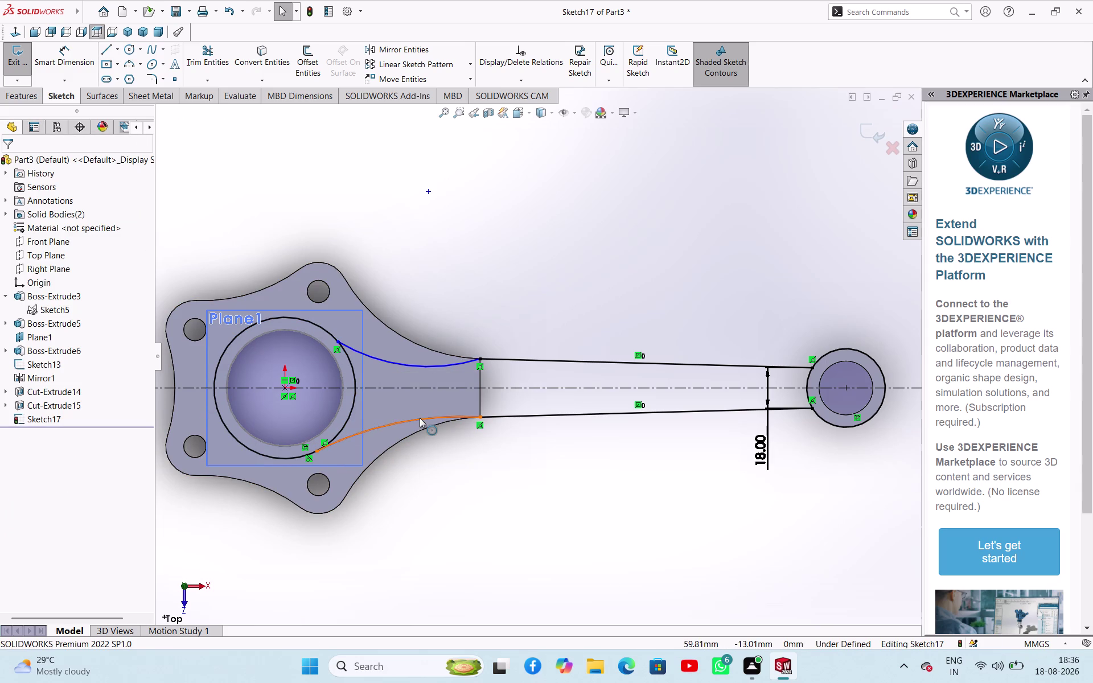
Make the arm's lower and upper arcs tangent to their adjacent lines.
click(496, 418)
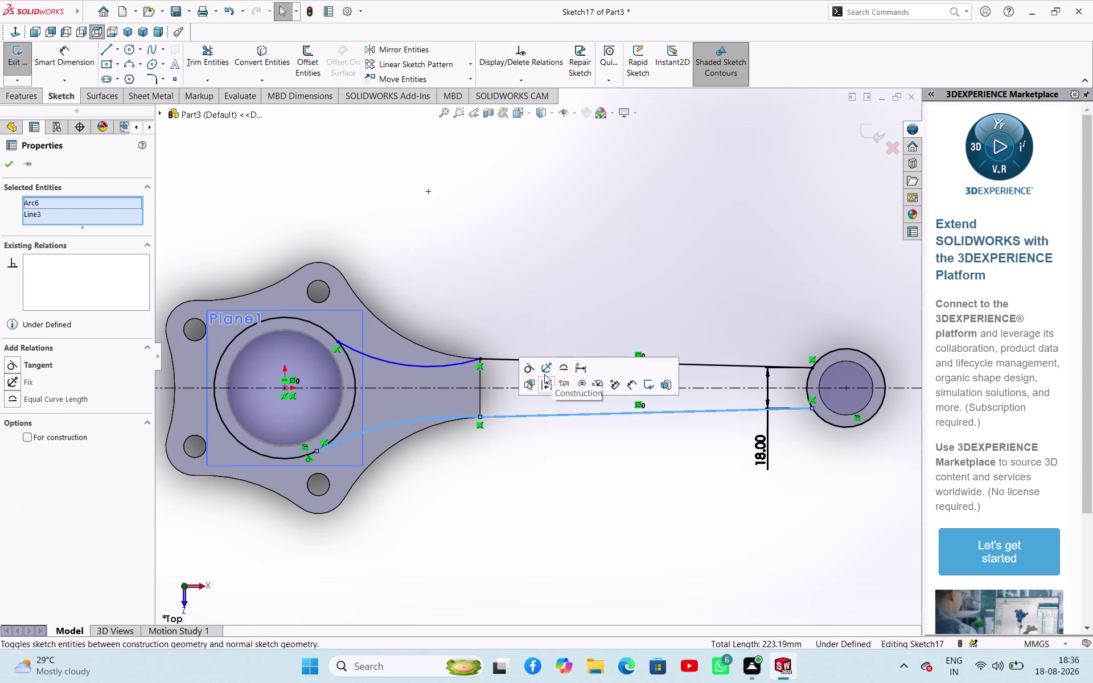
click(536, 374)
click(480, 460)
click(453, 366)
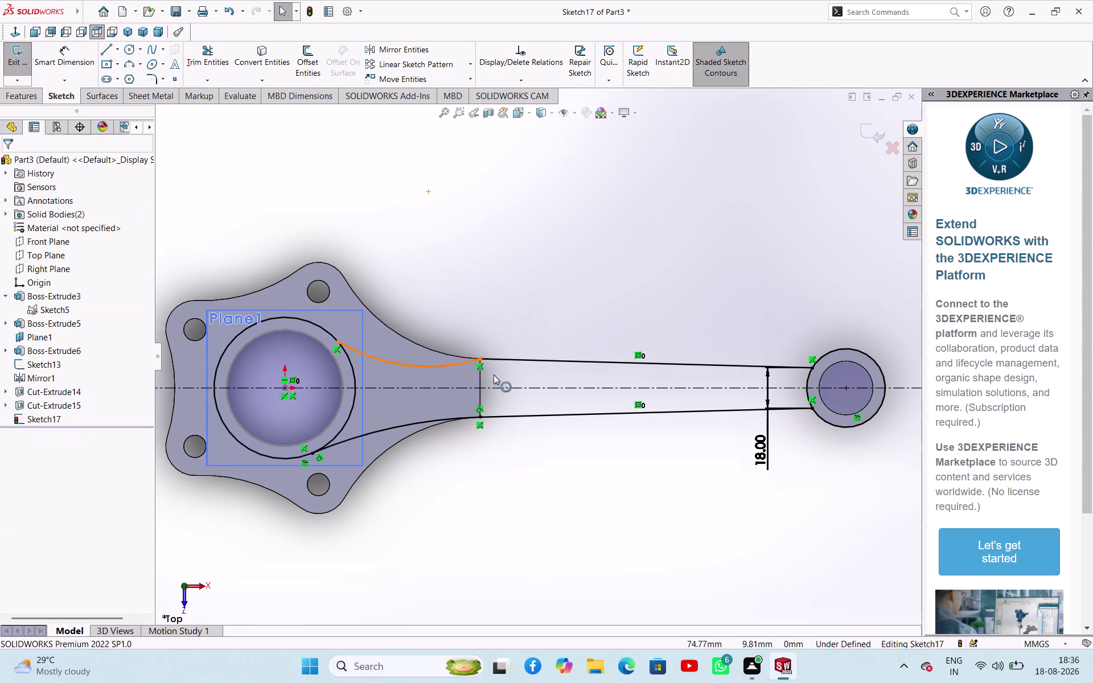
click(502, 362)
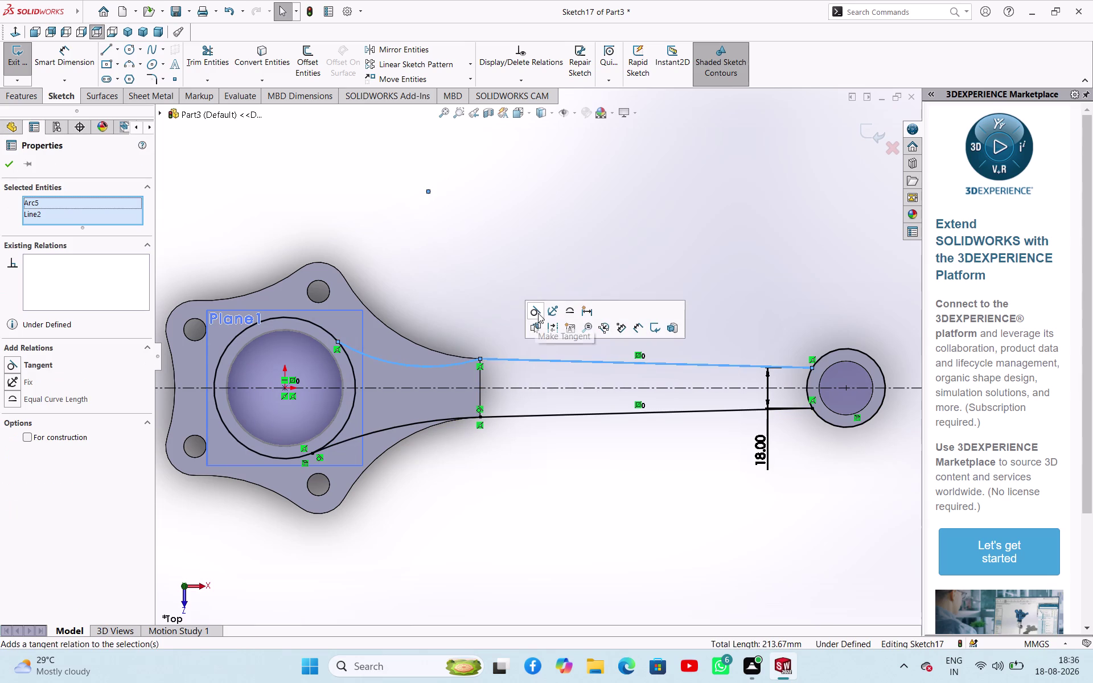
click(538, 313)
Make the upper arc tangent to the boss outline.
click(496, 479)
click(345, 335)
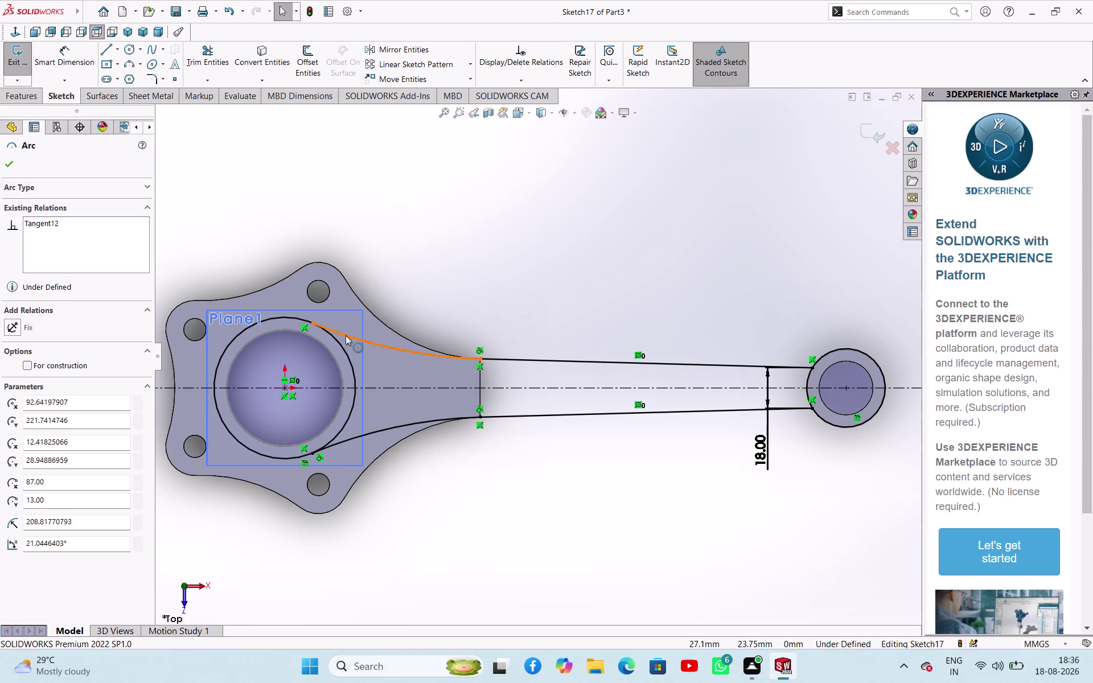
click(346, 349)
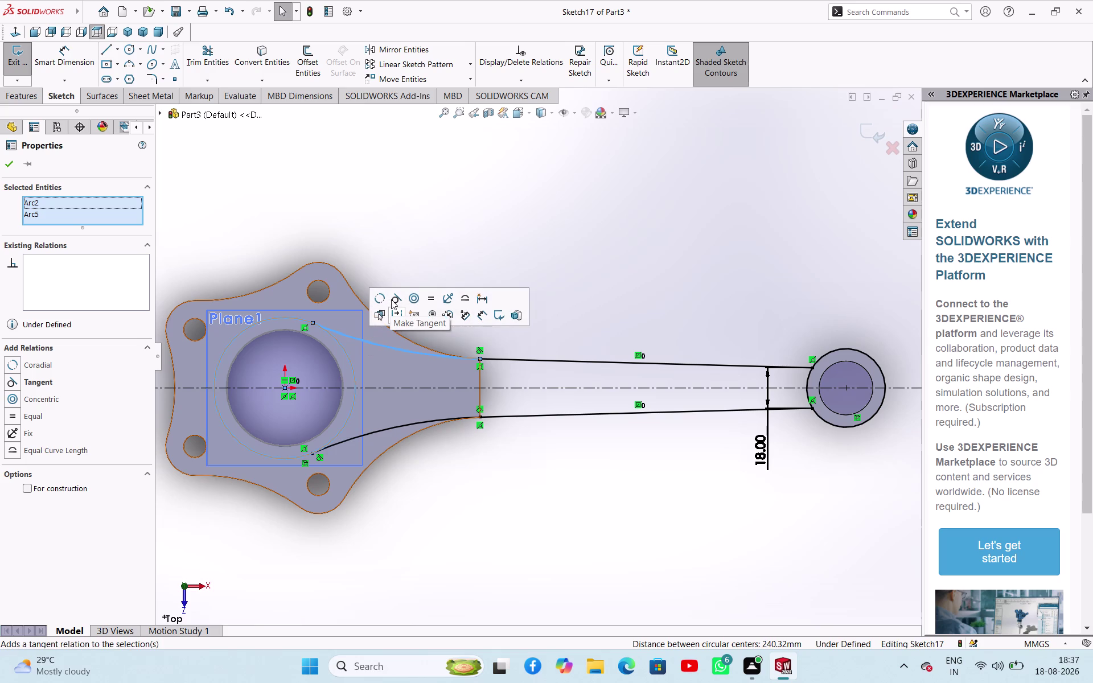
click(394, 297)
click(479, 506)
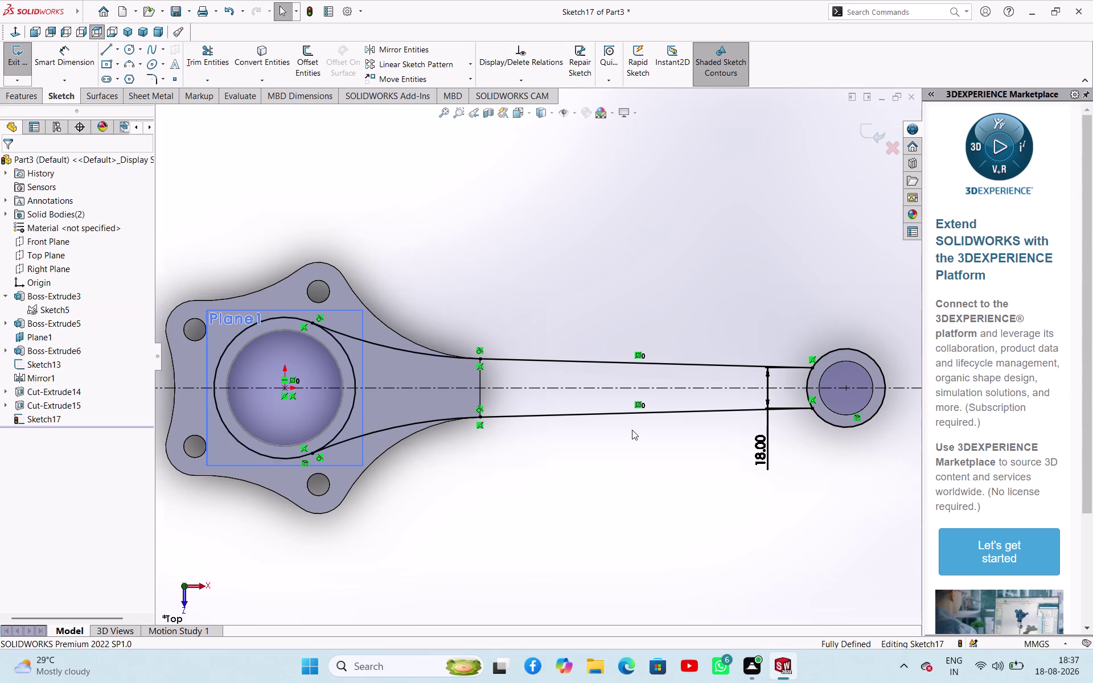
Trim sketch entities and delete the circle around the small ring.
scroll(up, 3)
scroll(down, 3)
click(215, 56)
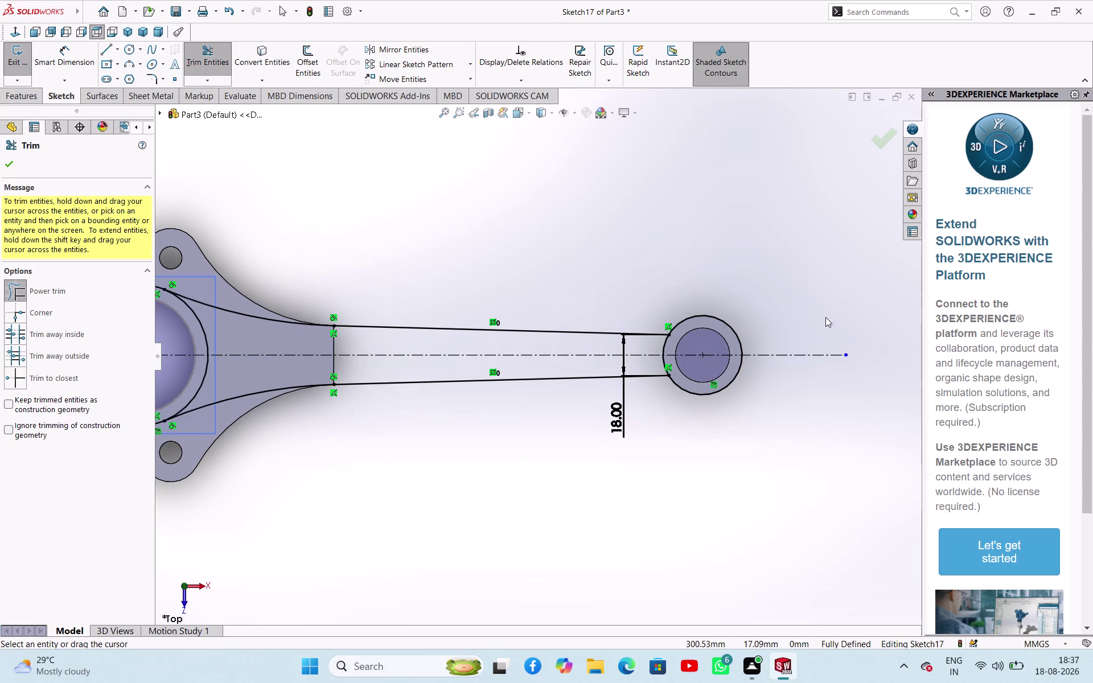
click(737, 340)
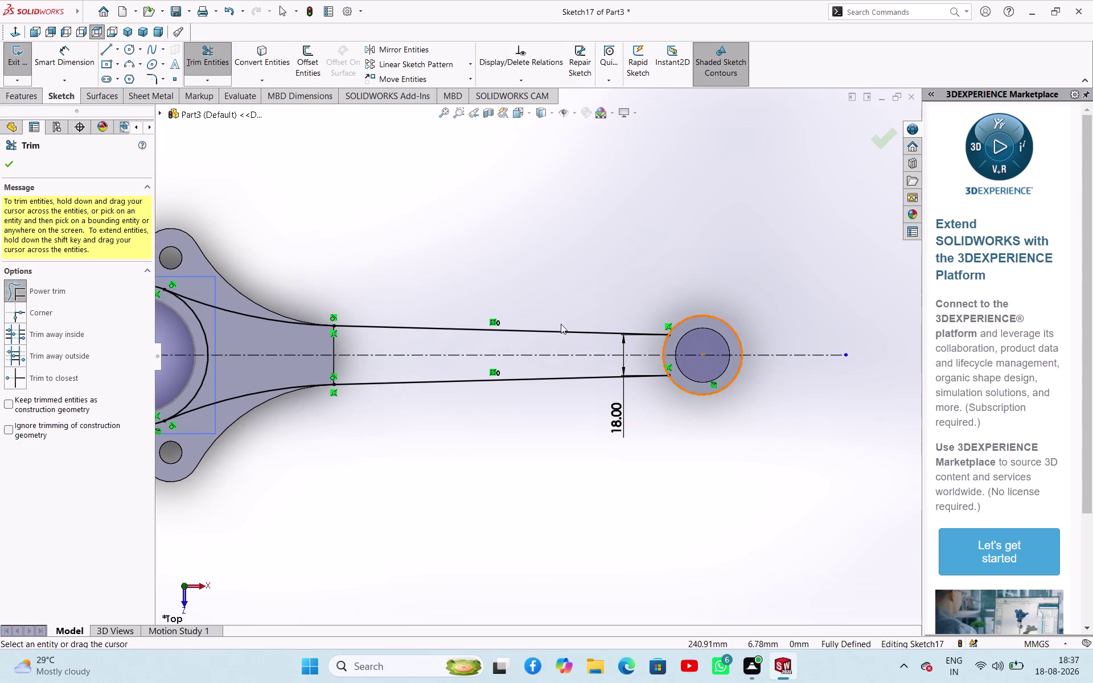
click(4, 172)
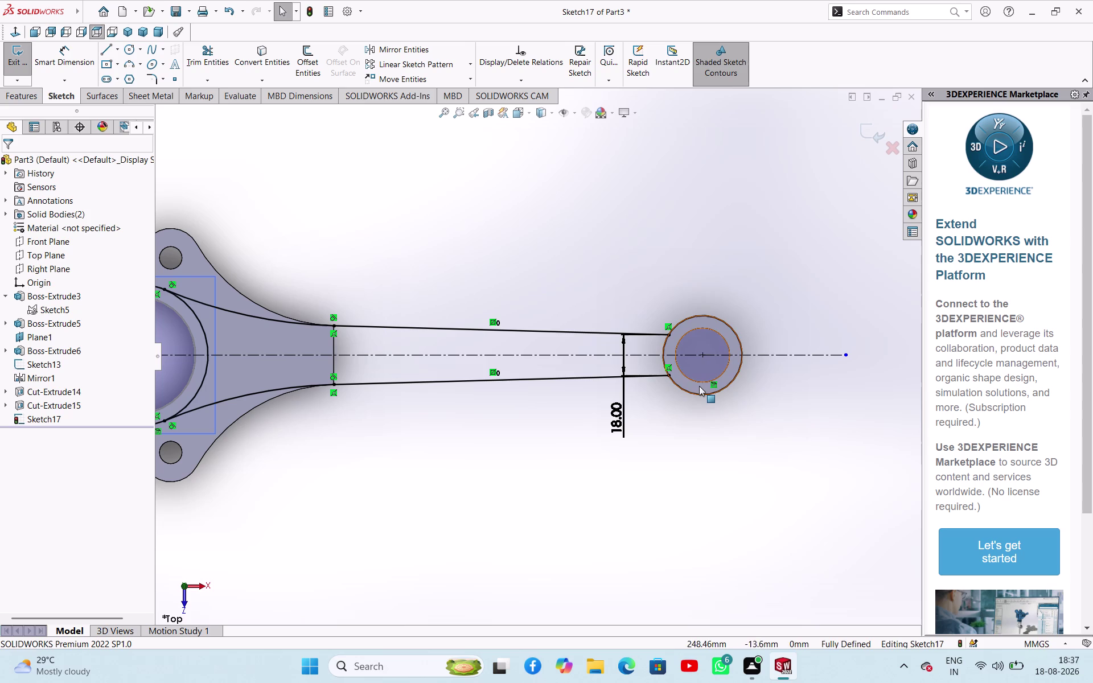
click(702, 393)
key(Delete)
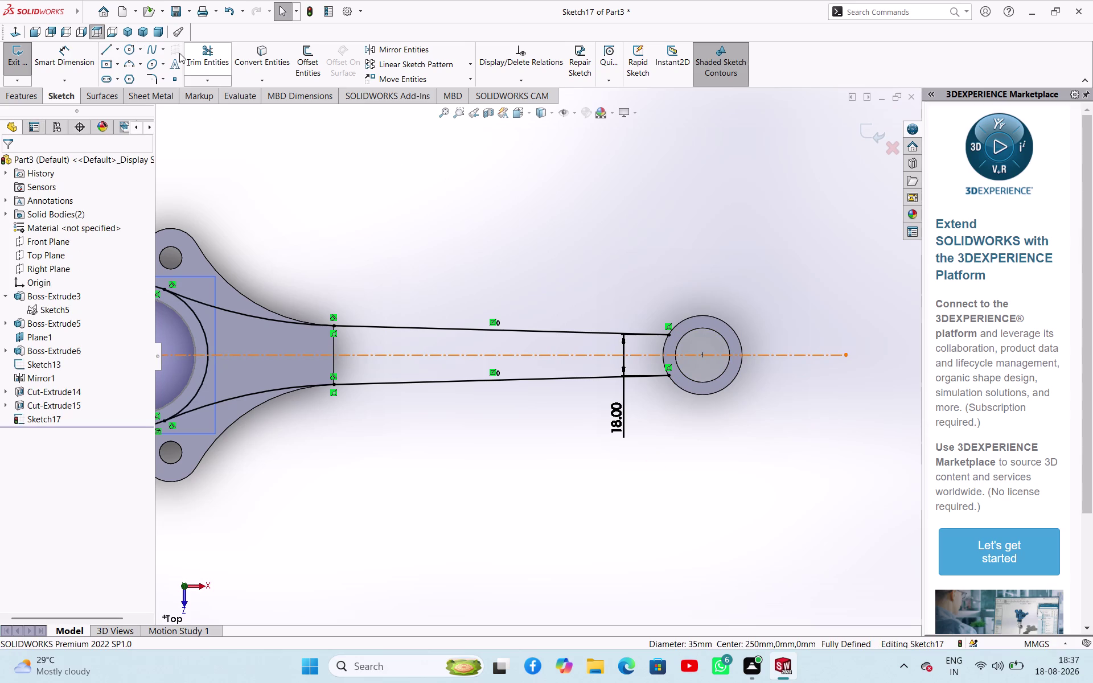
Draw a 17.5 mm three-point arc joining the upper and lower line ends at the small ring.
click(128, 61)
scroll(down, 3)
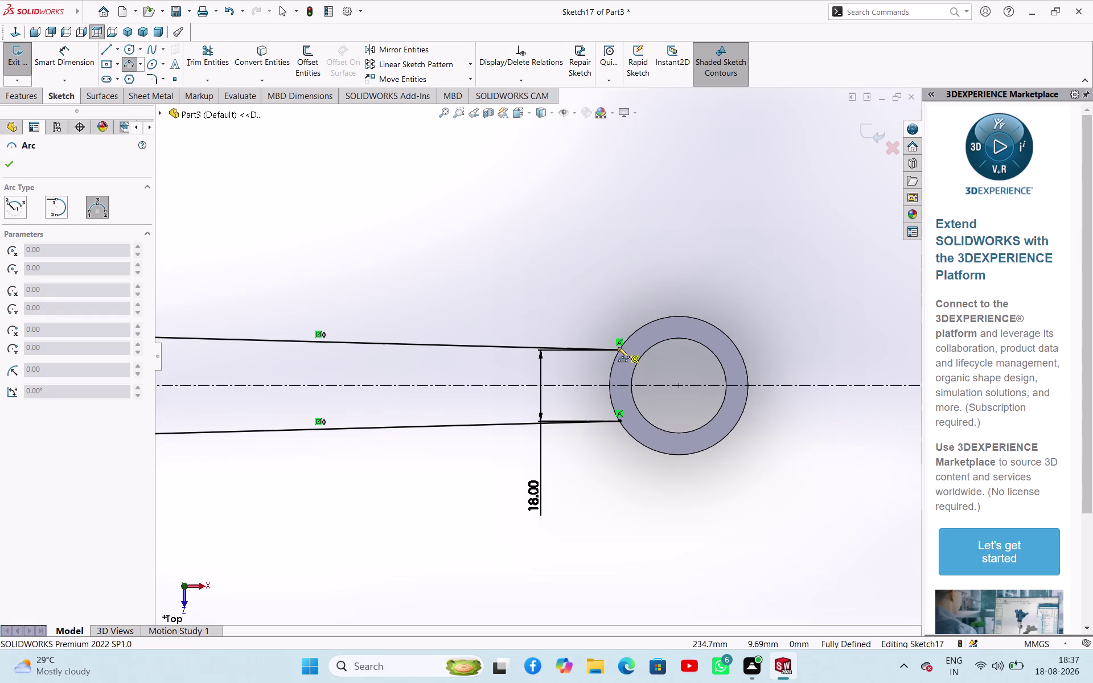
click(620, 351)
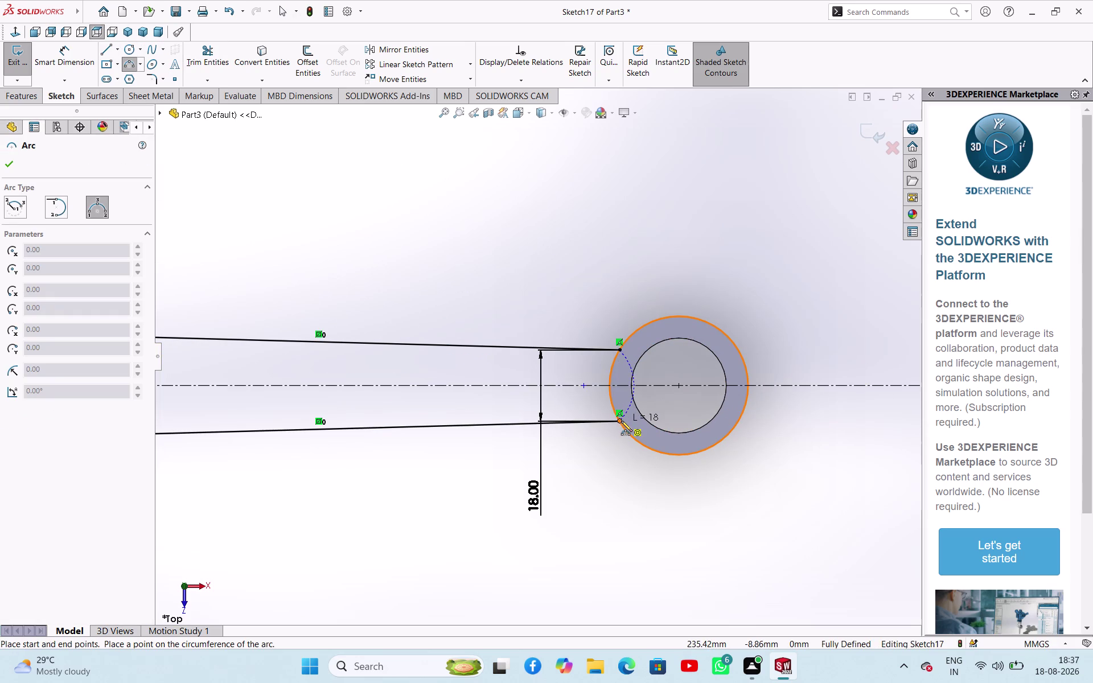
click(621, 421)
click(615, 405)
right_click(605, 449)
click(631, 461)
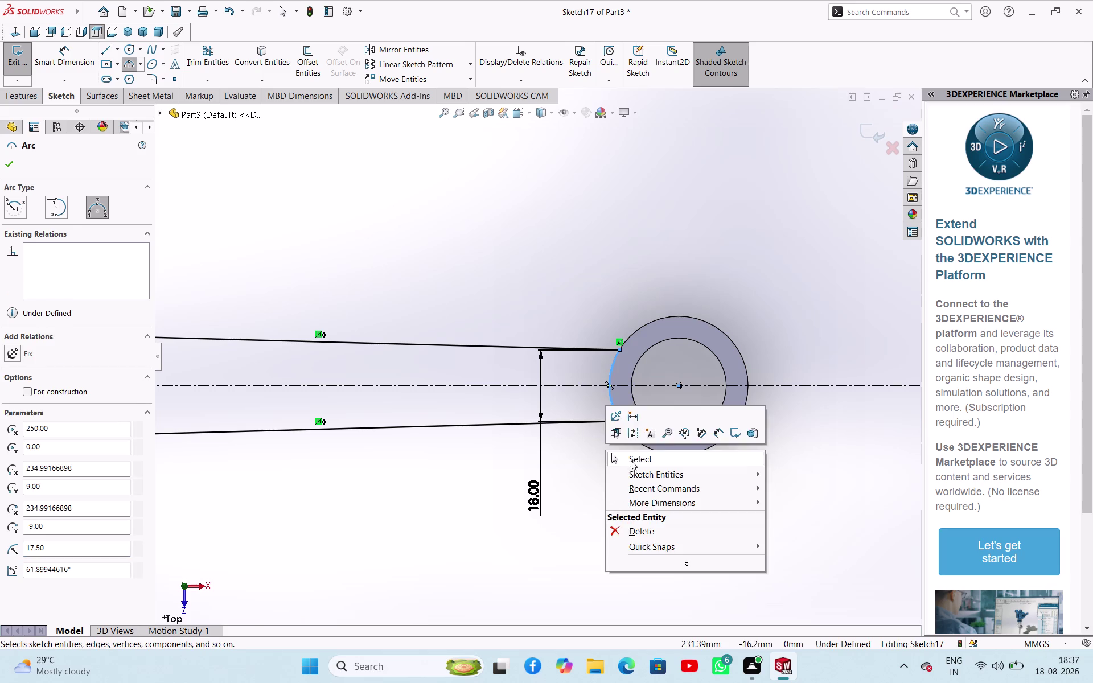
scroll(up, 3)
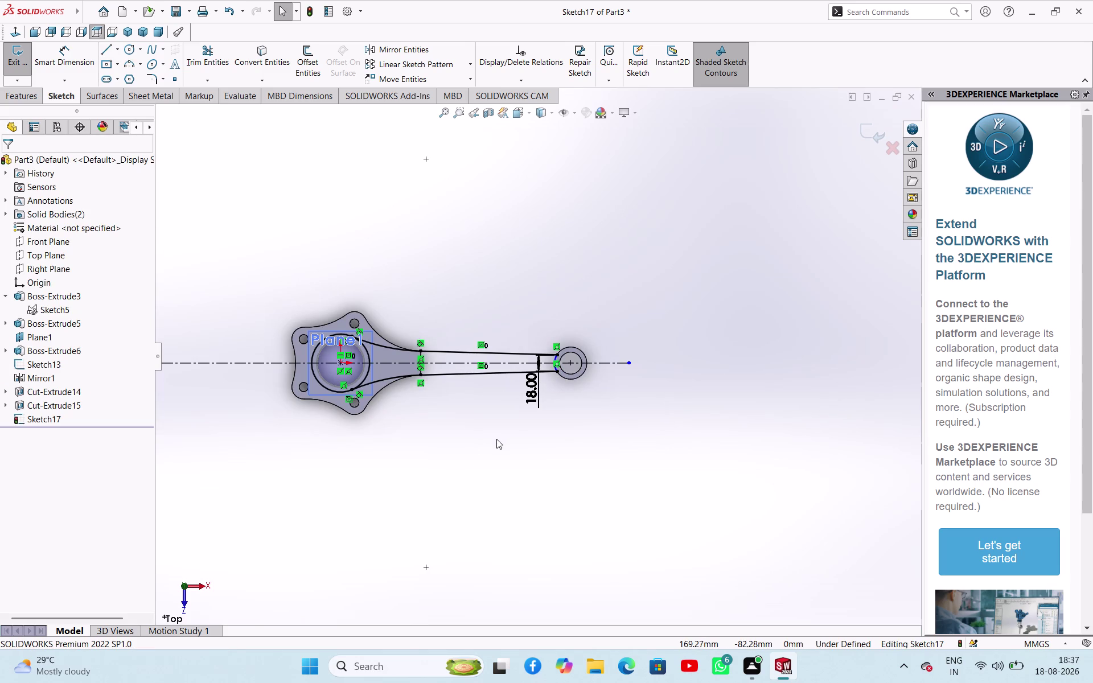
Orbit to view the model in 3D and exit the sketch.
scroll(down, 3)
middle_drag(469, 435, 455, 325)
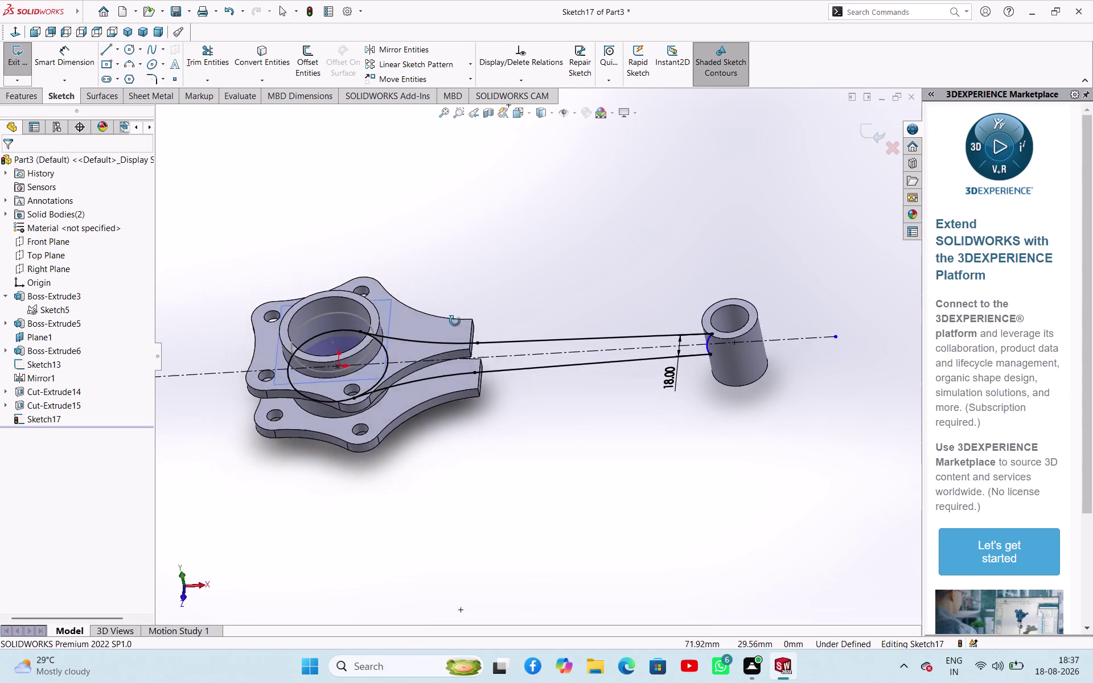
middle_drag(455, 325, 449, 265)
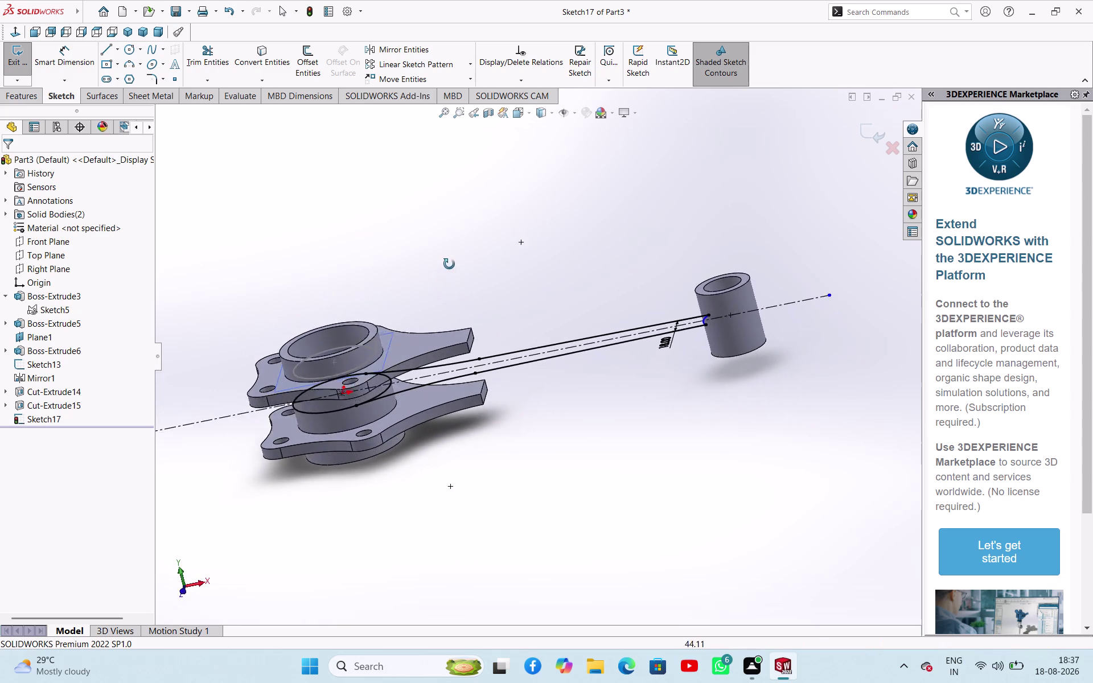
middle_drag(449, 265, 480, 248)
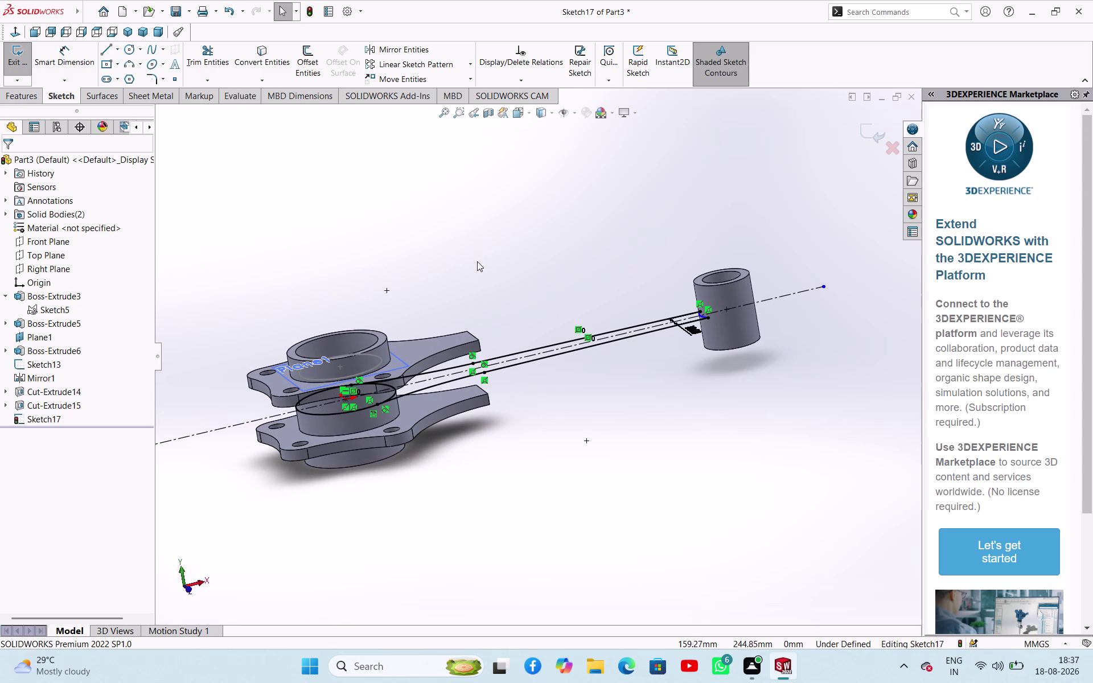
scroll(up, 3)
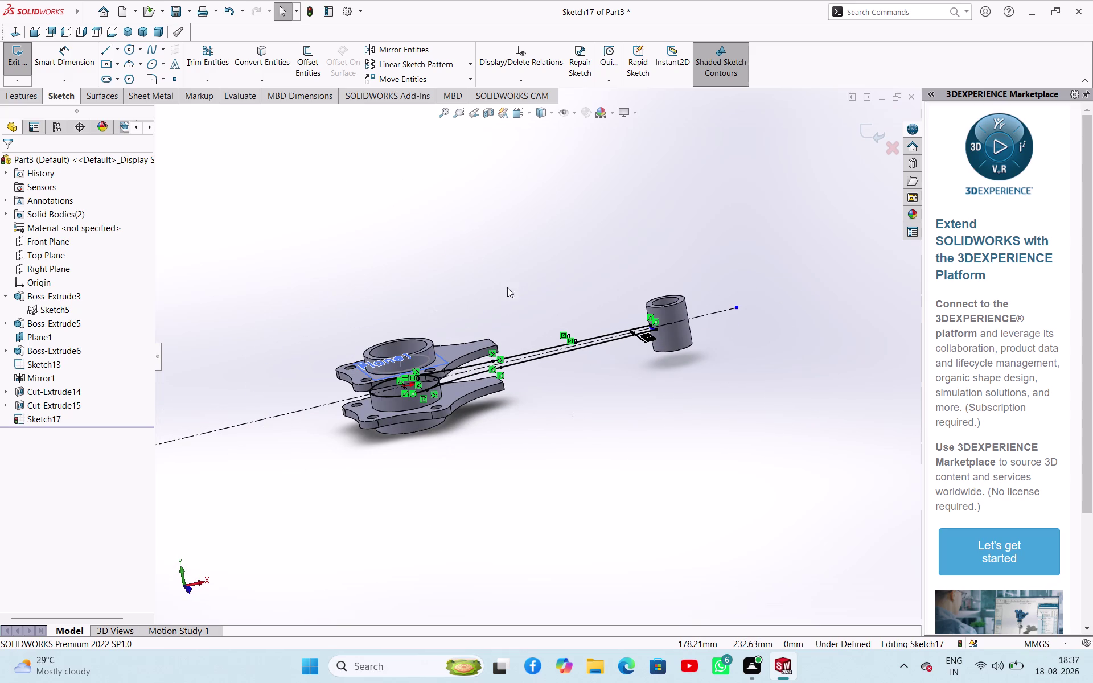
click(25, 61)
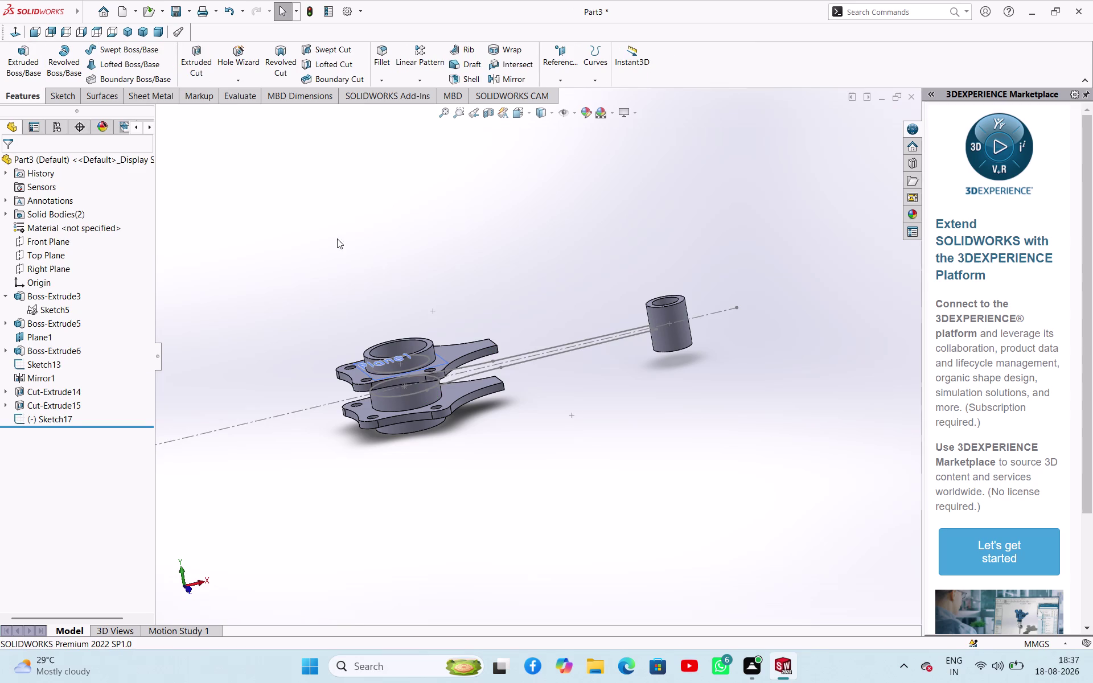
Extrude Sketch17 mid-plane 28 mm as a 10 mm thin feature.
click(35, 64)
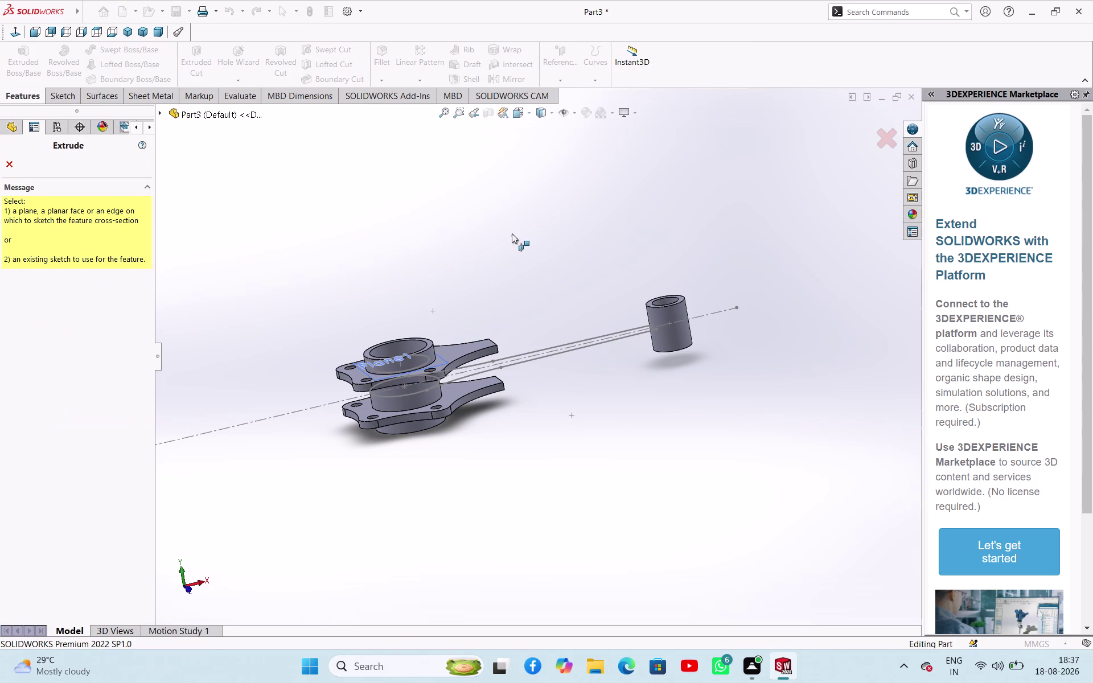
middle_drag(512, 234, 509, 317)
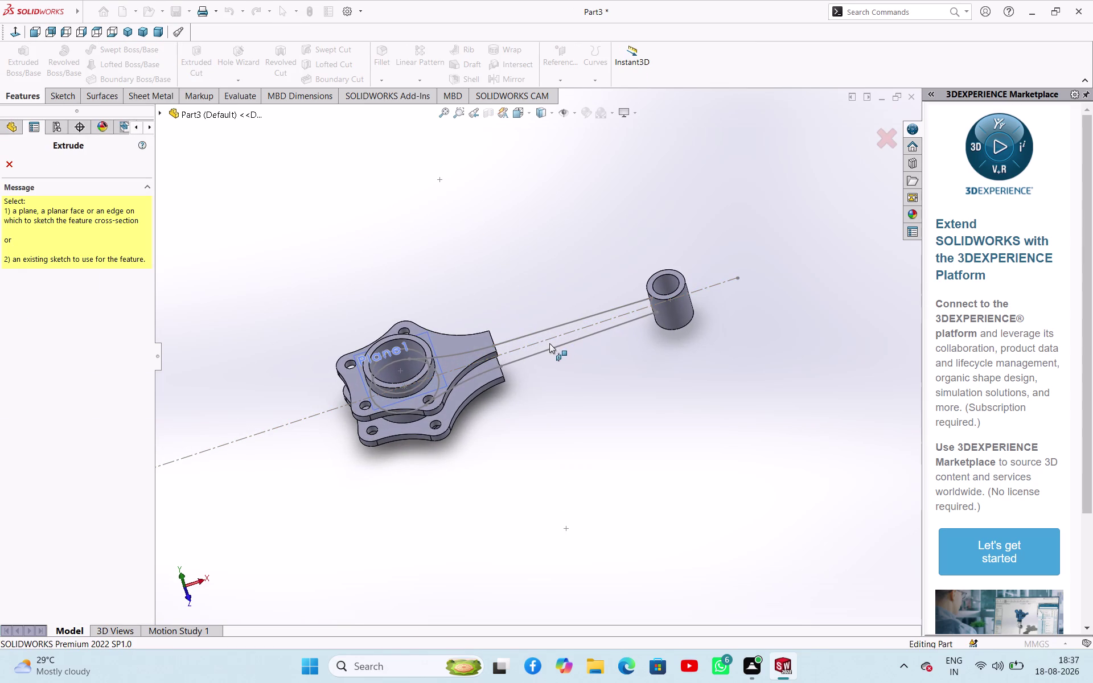
click(549, 347)
middle_drag(541, 394, 533, 356)
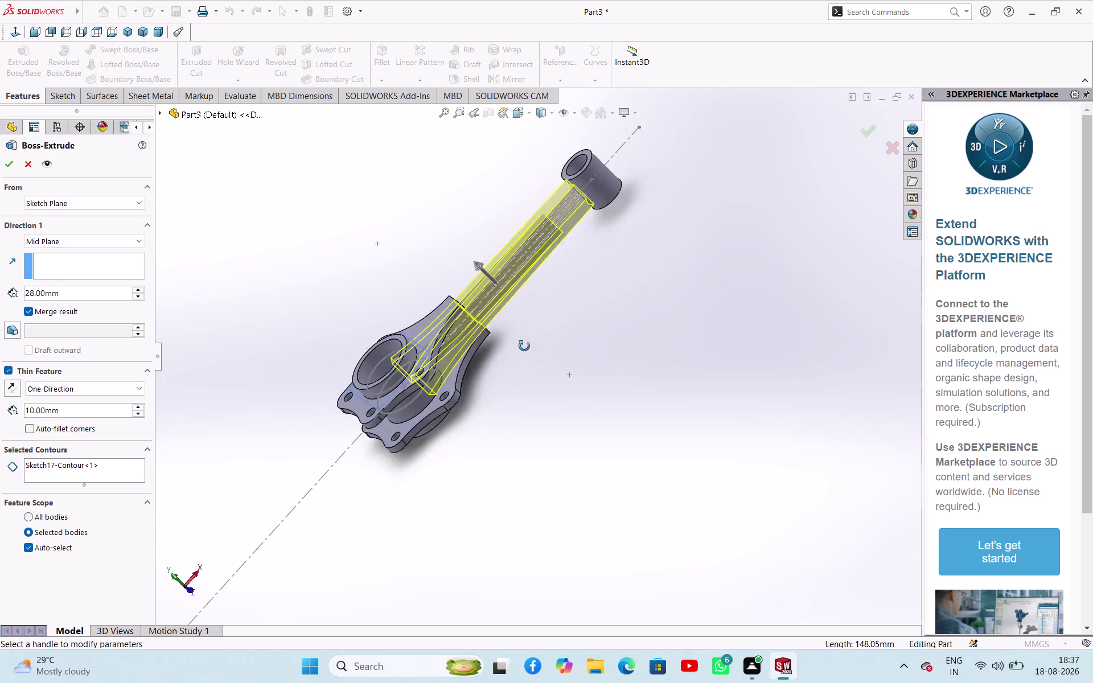
middle_drag(533, 356, 567, 240)
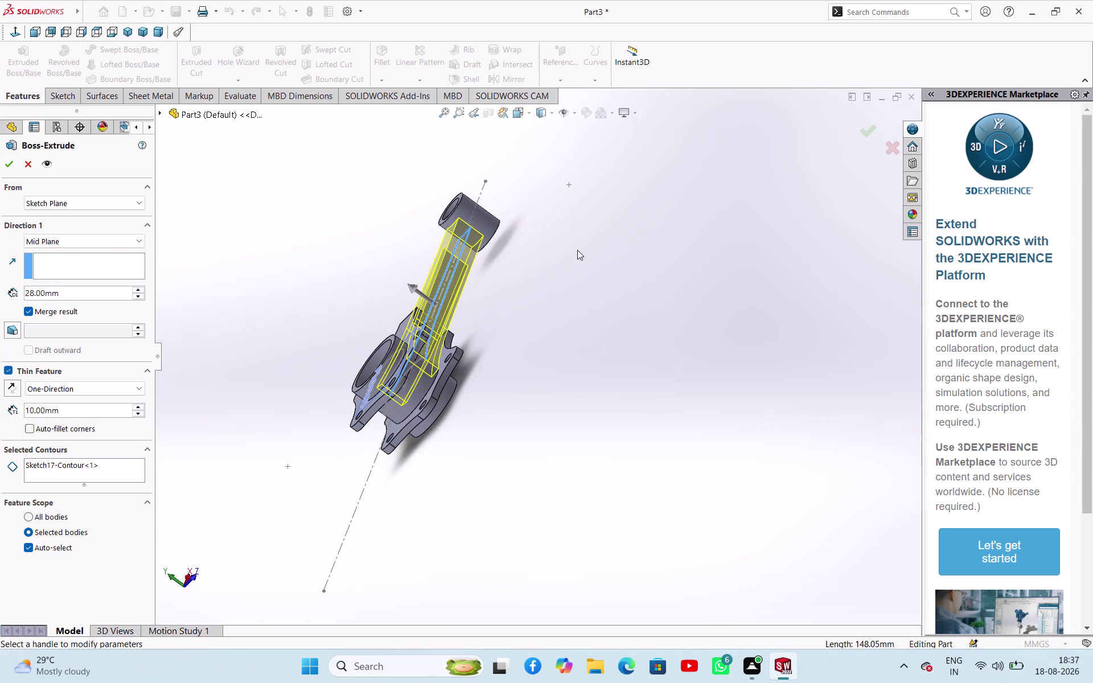
click(10, 161)
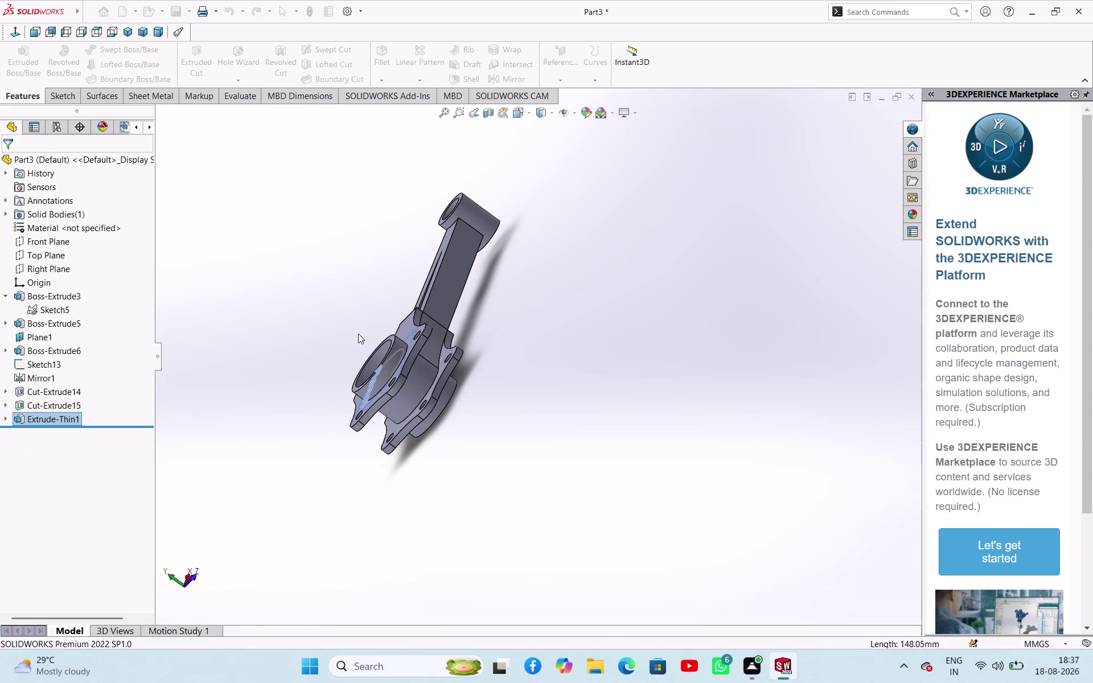
middle_drag(346, 326, 198, 230)
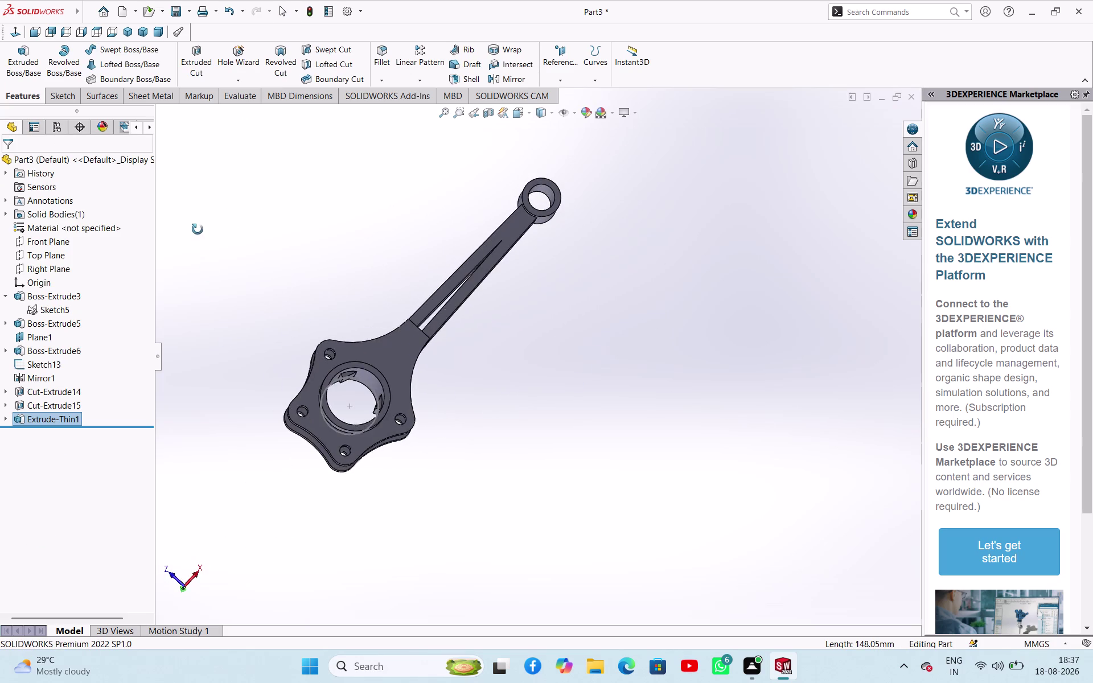
middle_drag(197, 229, 280, 365)
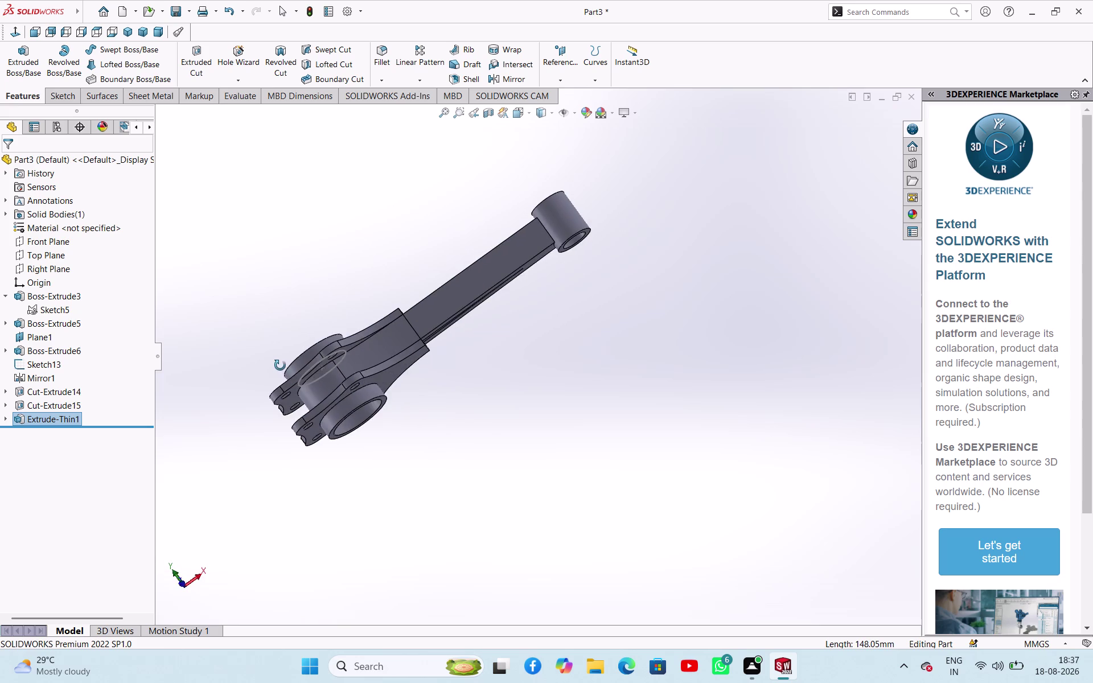
middle_drag(281, 365, 550, 327)
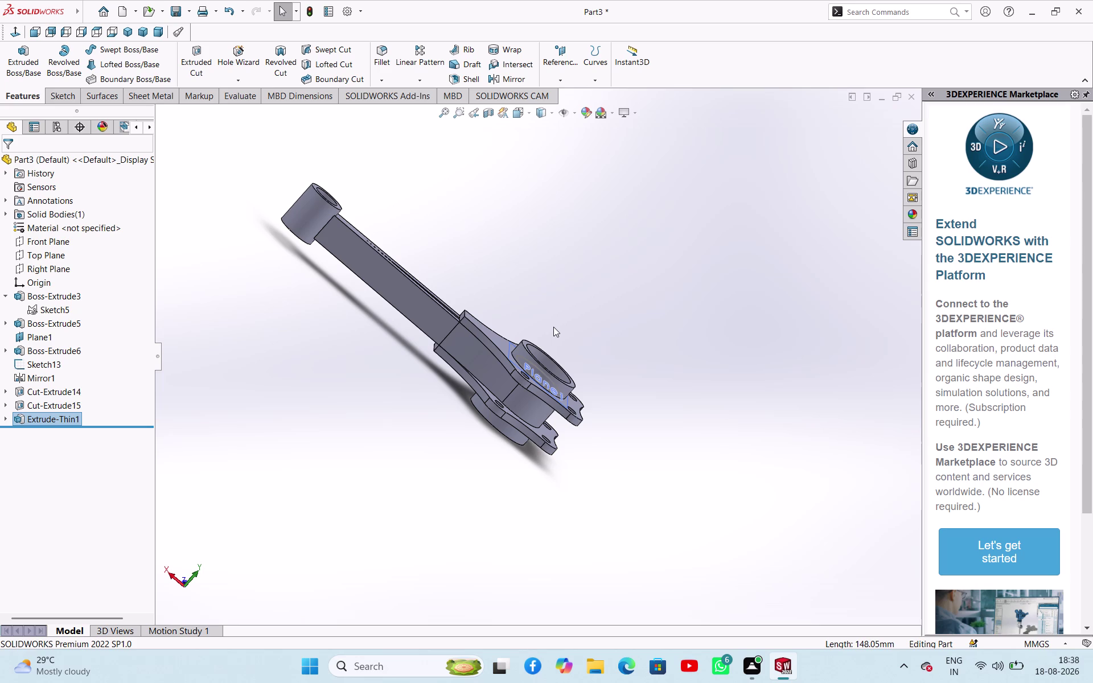
Expand Extrude-Thin1 in the tree and select Sketch17 to show Edit Sketch.
click(40, 420)
click(219, 447)
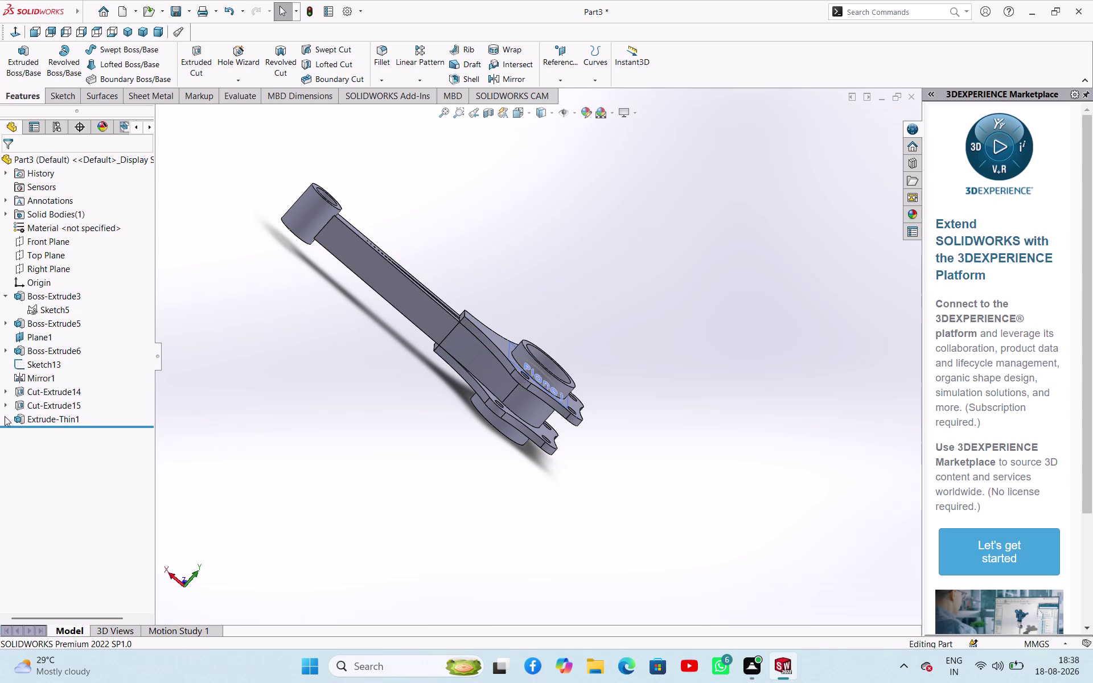
click(5, 417)
click(43, 432)
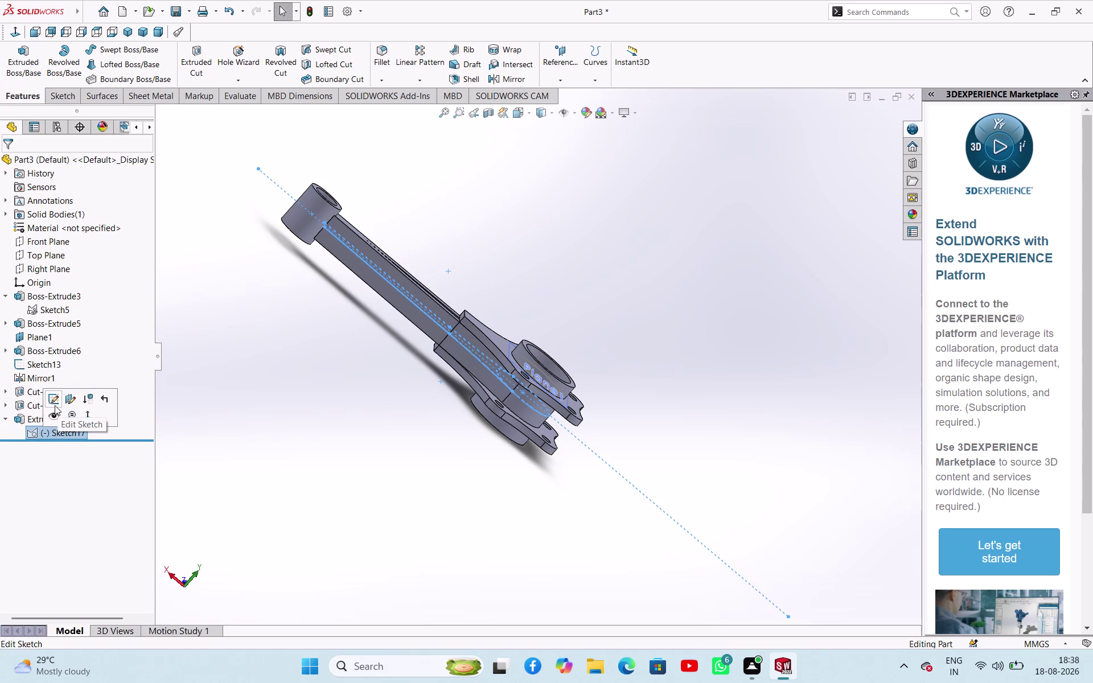
Edit Sketch17, trim the unwanted segments, and exit to rebuild Extrude-Thin1.
click(55, 405)
click(394, 476)
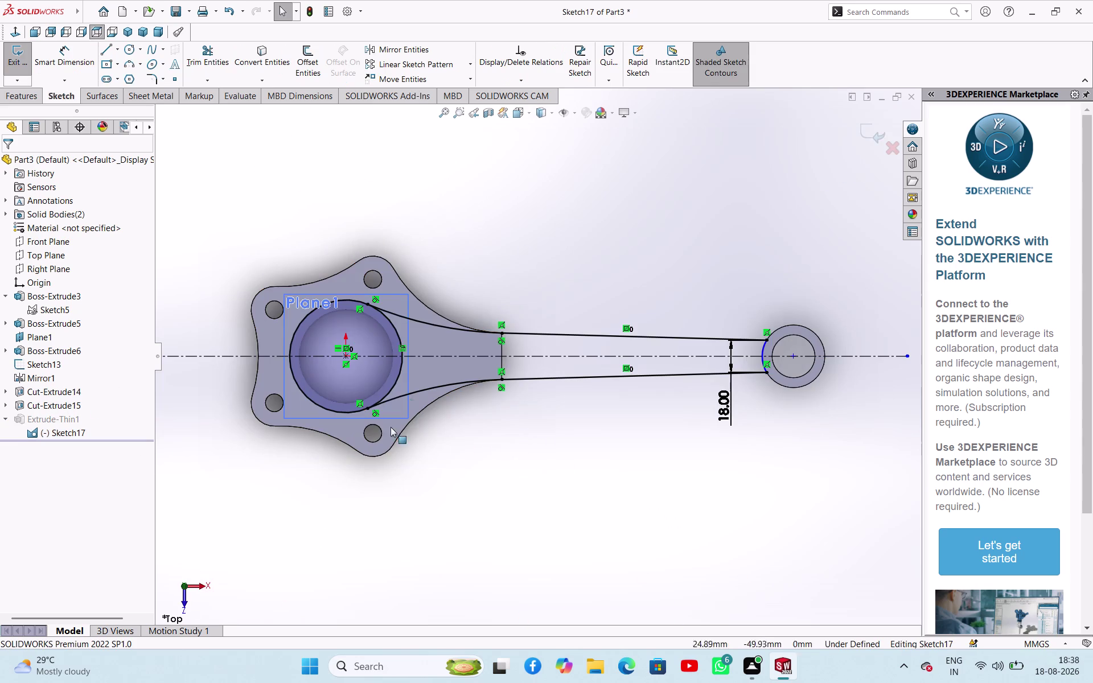
click(188, 53)
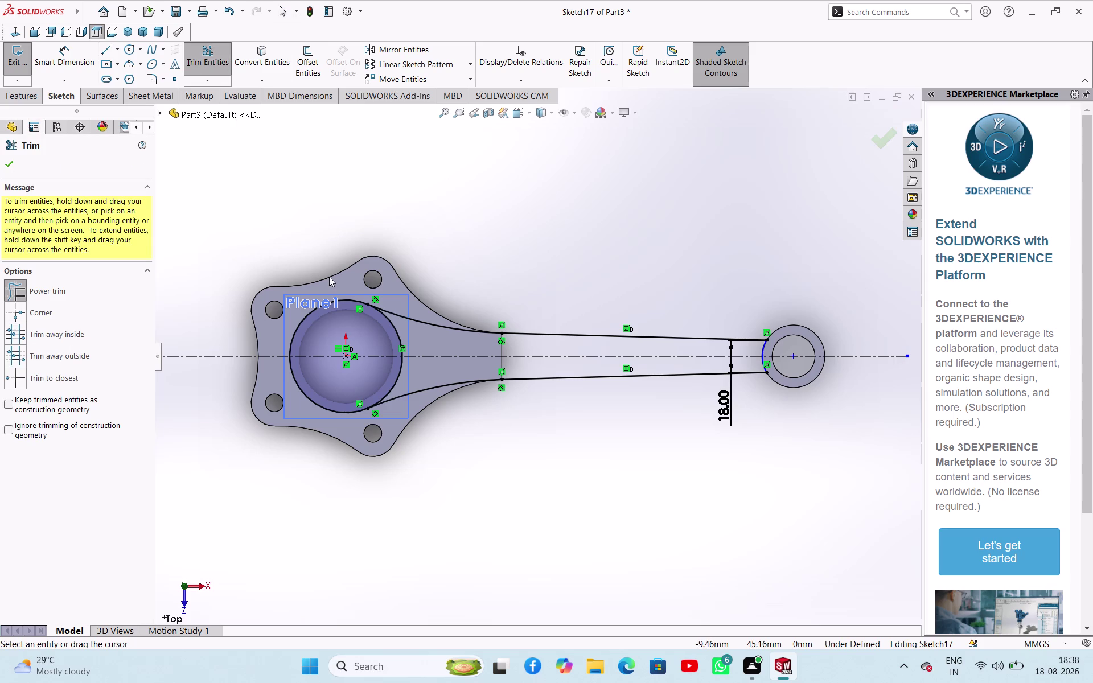
click(329, 276)
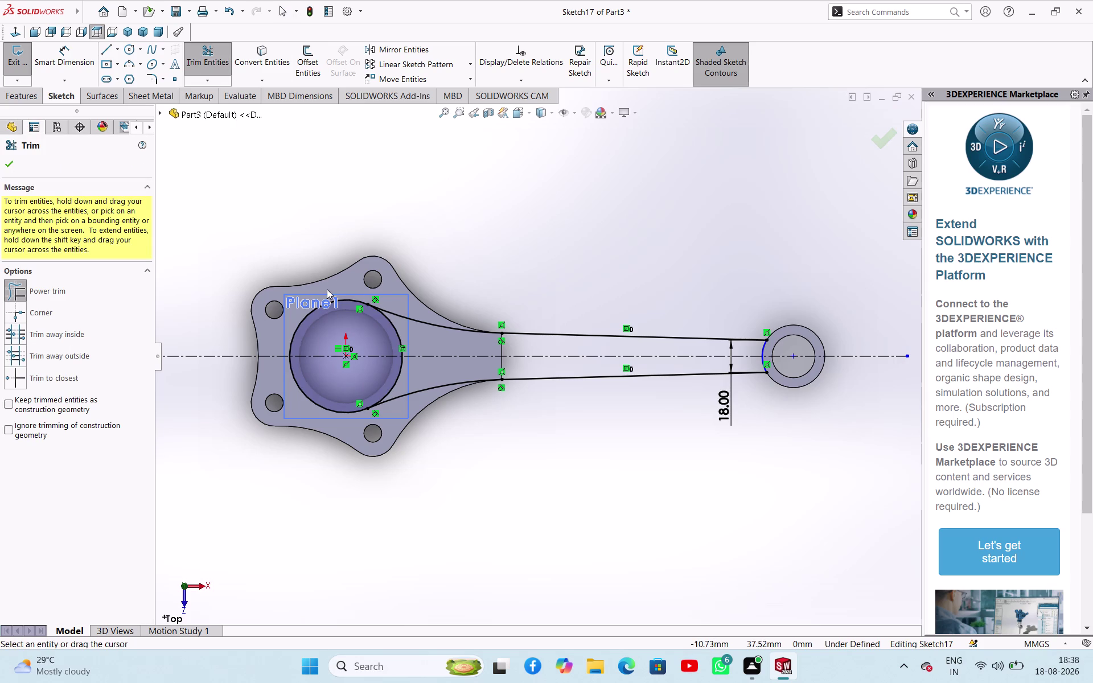
drag(329, 287, 314, 433)
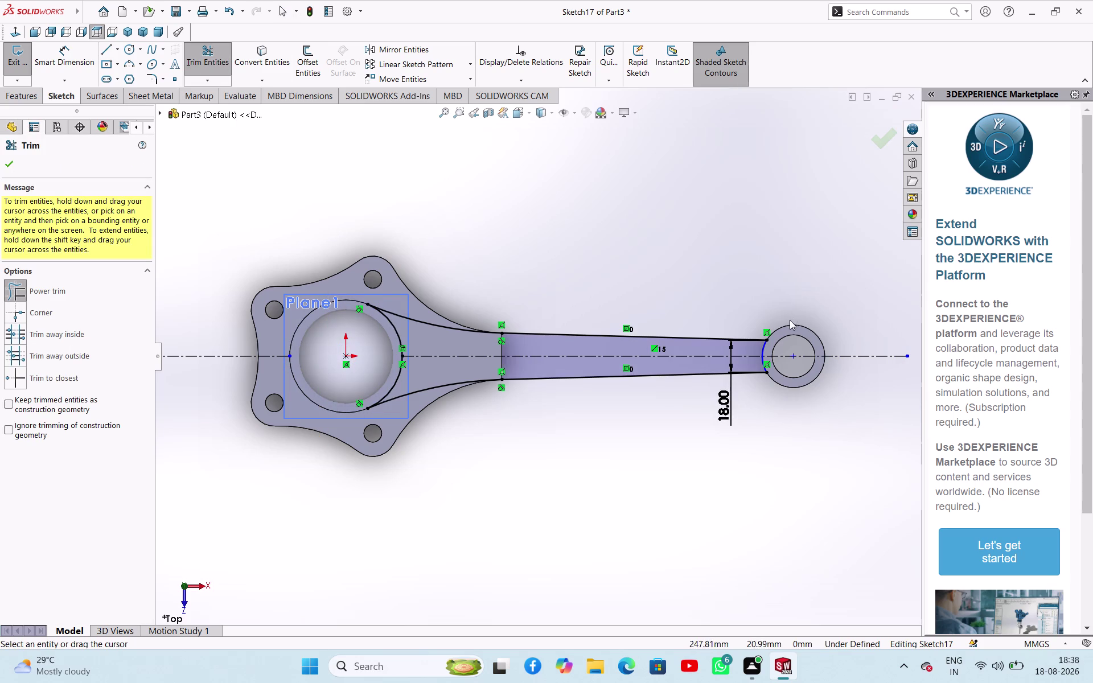
click(7, 156)
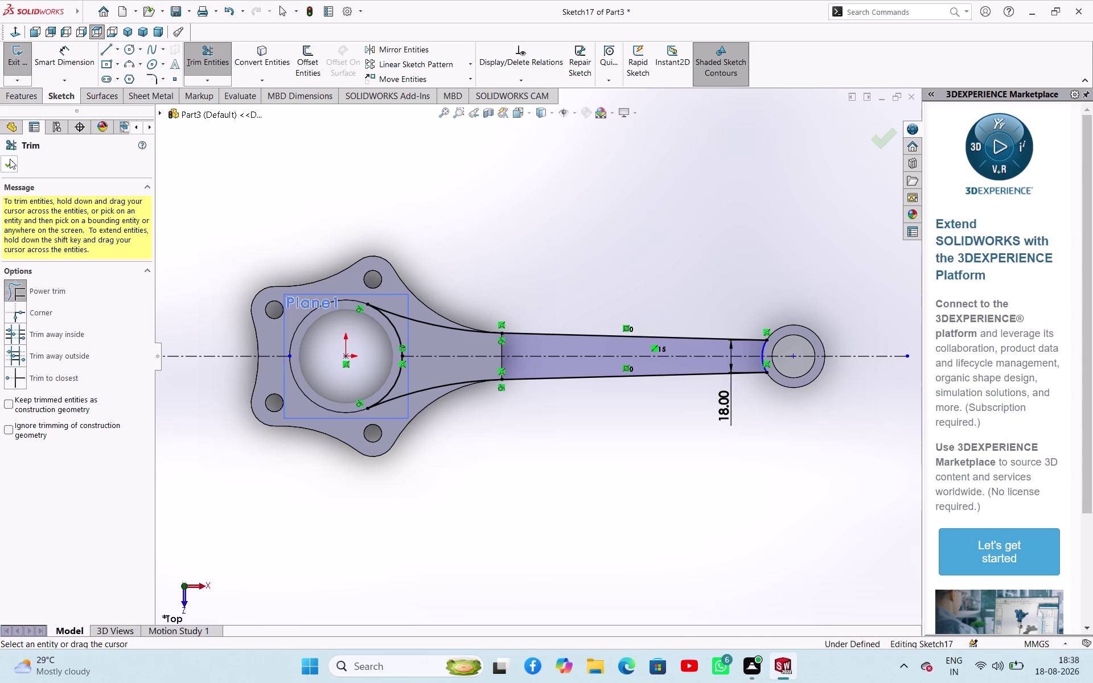
click(10, 159)
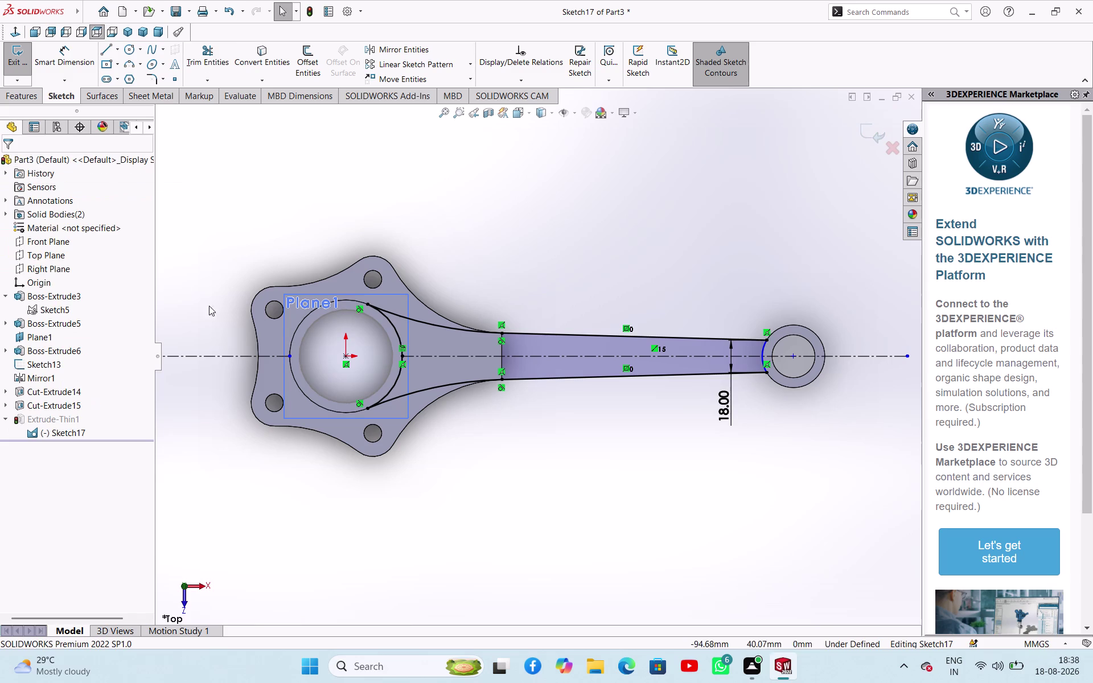
click(8, 47)
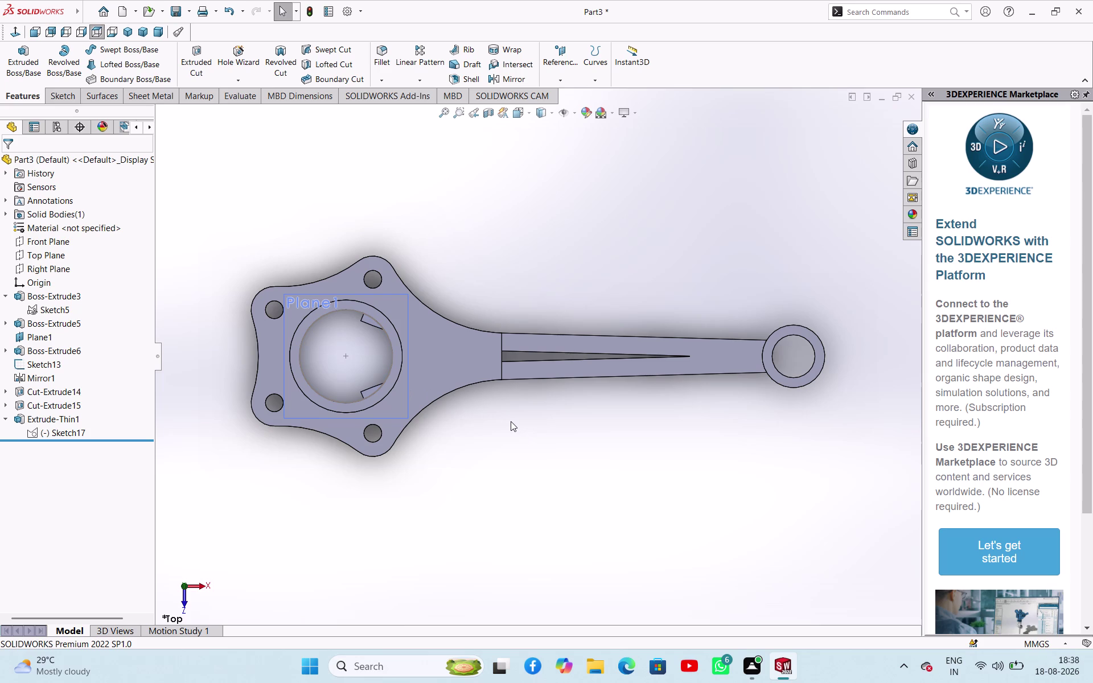
Orbit the slotted rod to inspect the slot and underside from several angles.
middle_drag(574, 444, 544, 344)
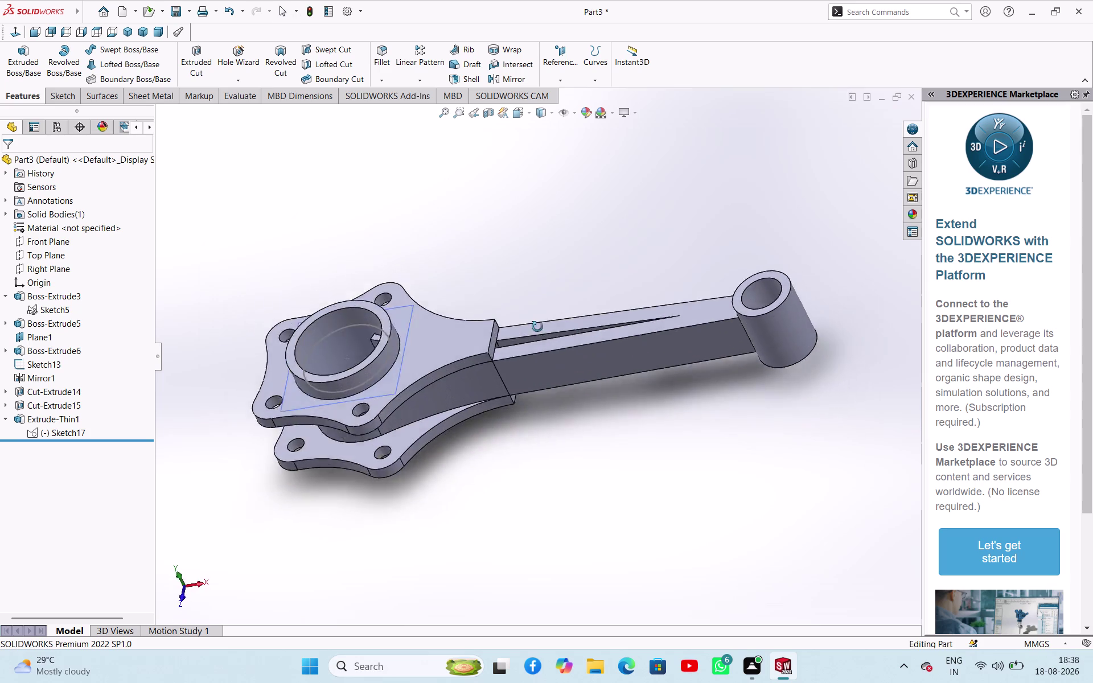
middle_drag(545, 344, 530, 266)
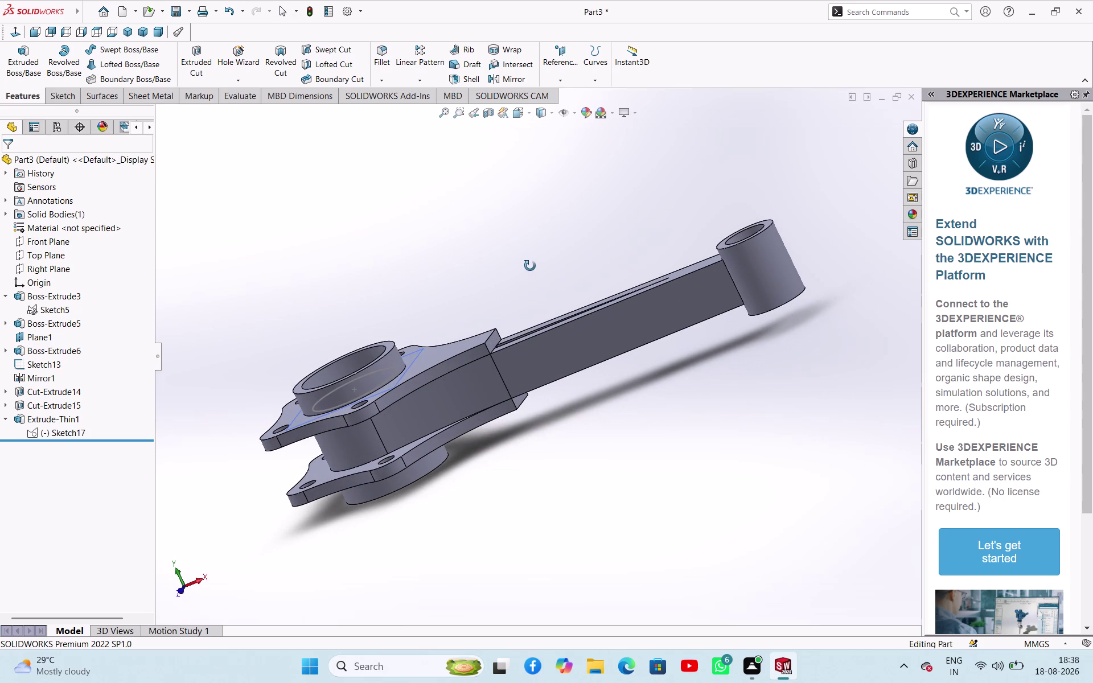
middle_drag(530, 266, 526, 198)
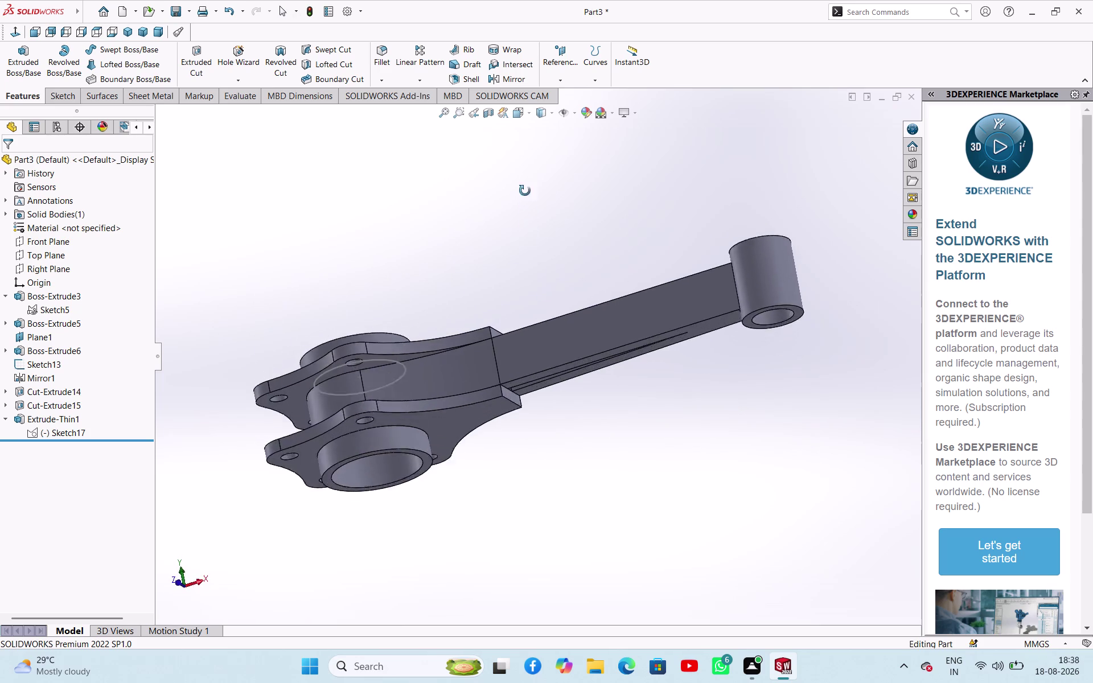
middle_drag(526, 197, 521, 366)
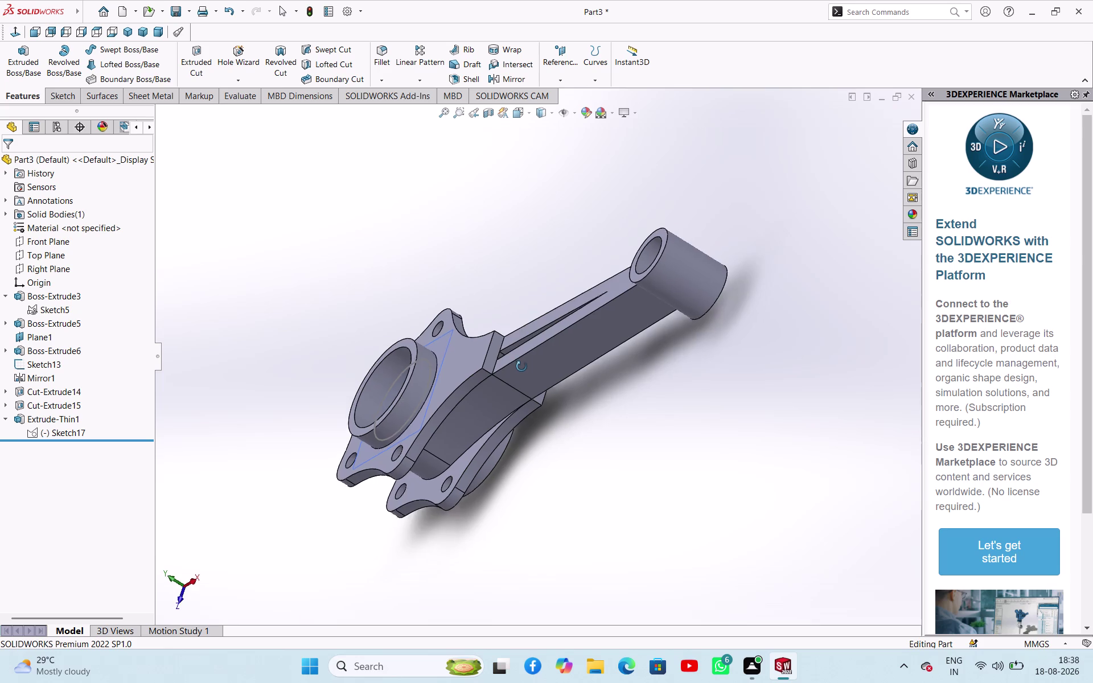
middle_drag(521, 366, 522, 373)
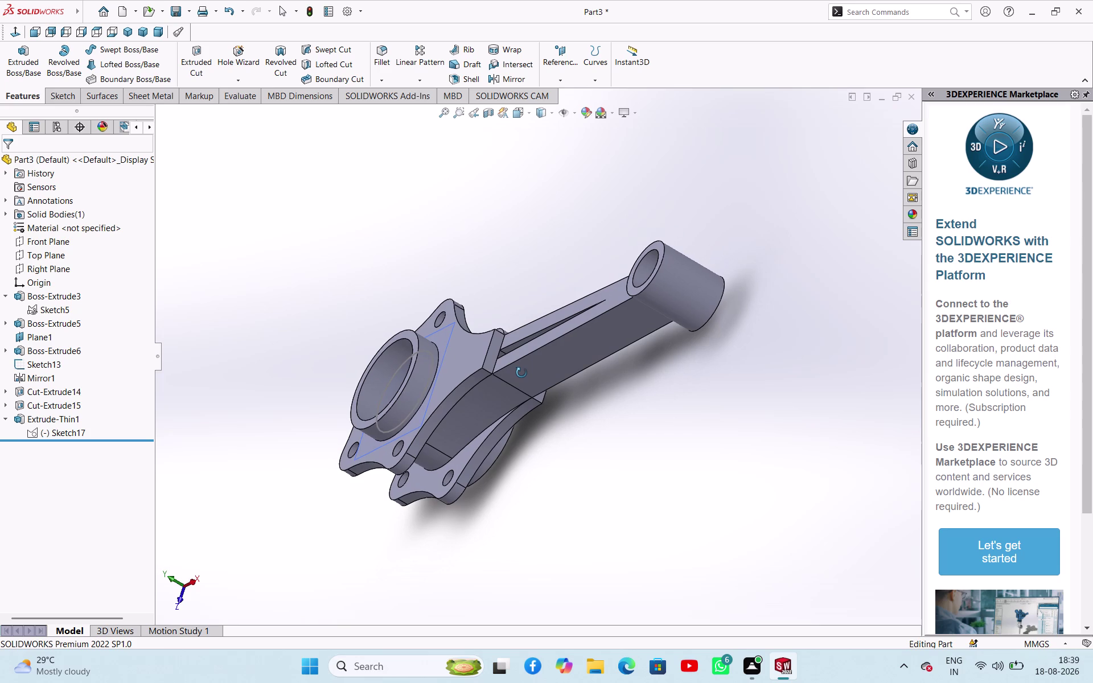
middle_drag(521, 373, 532, 378)
Open Sketch17 for editing from the feature history.
click(237, 372)
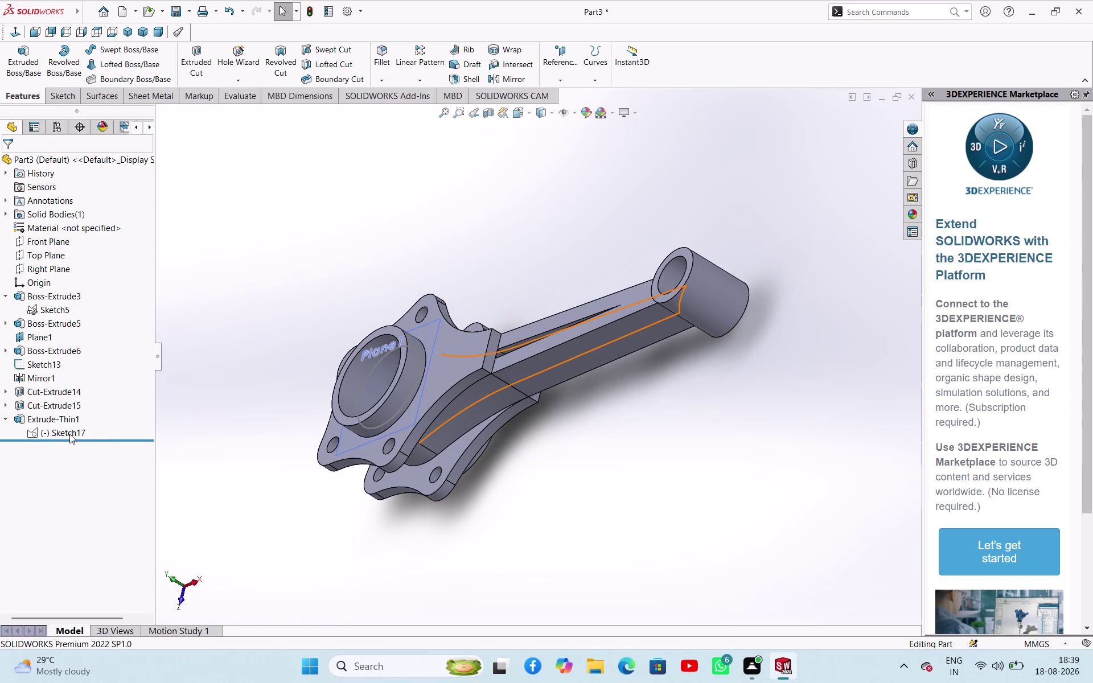
click(69, 434)
click(81, 404)
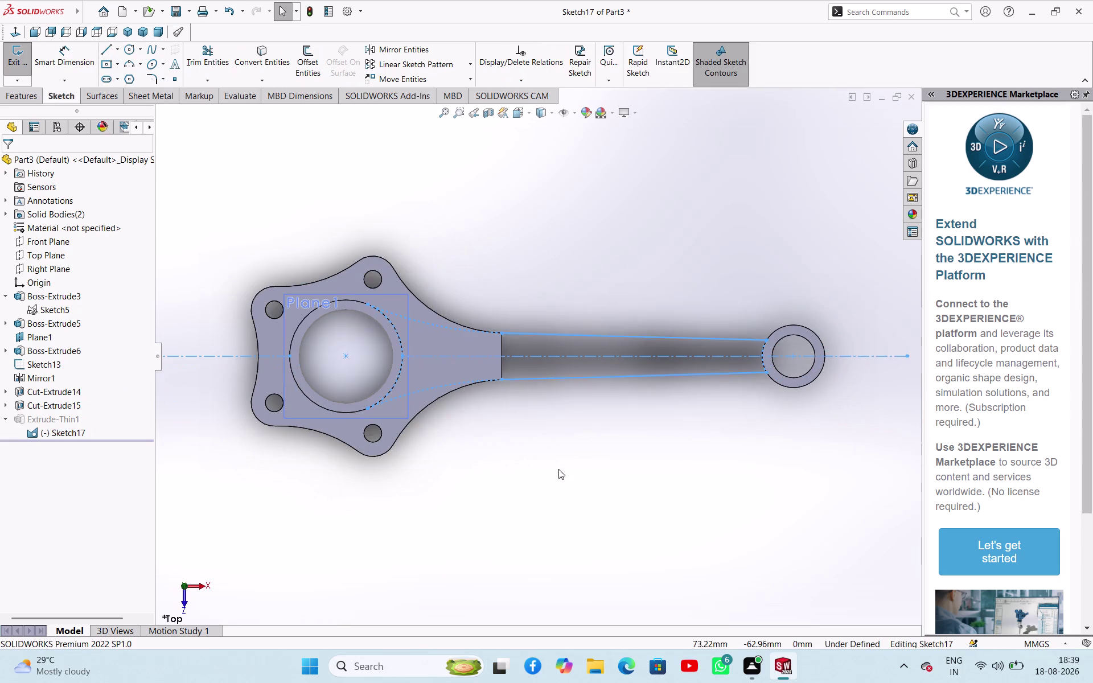
click(555, 284)
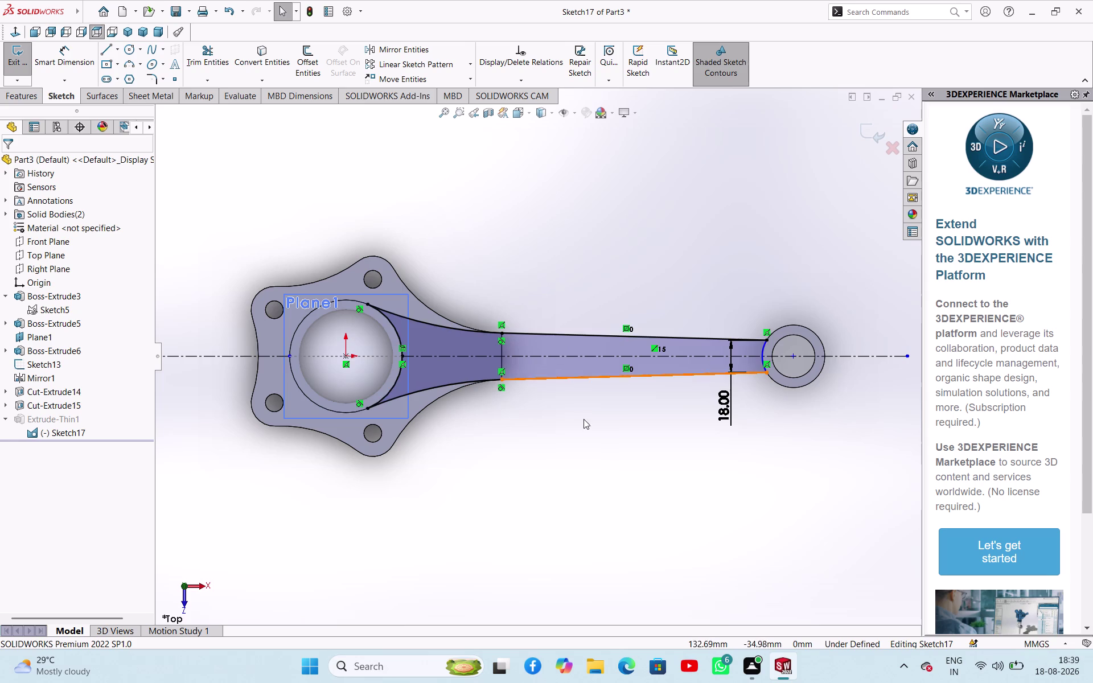
middle_drag(584, 420, 609, 371)
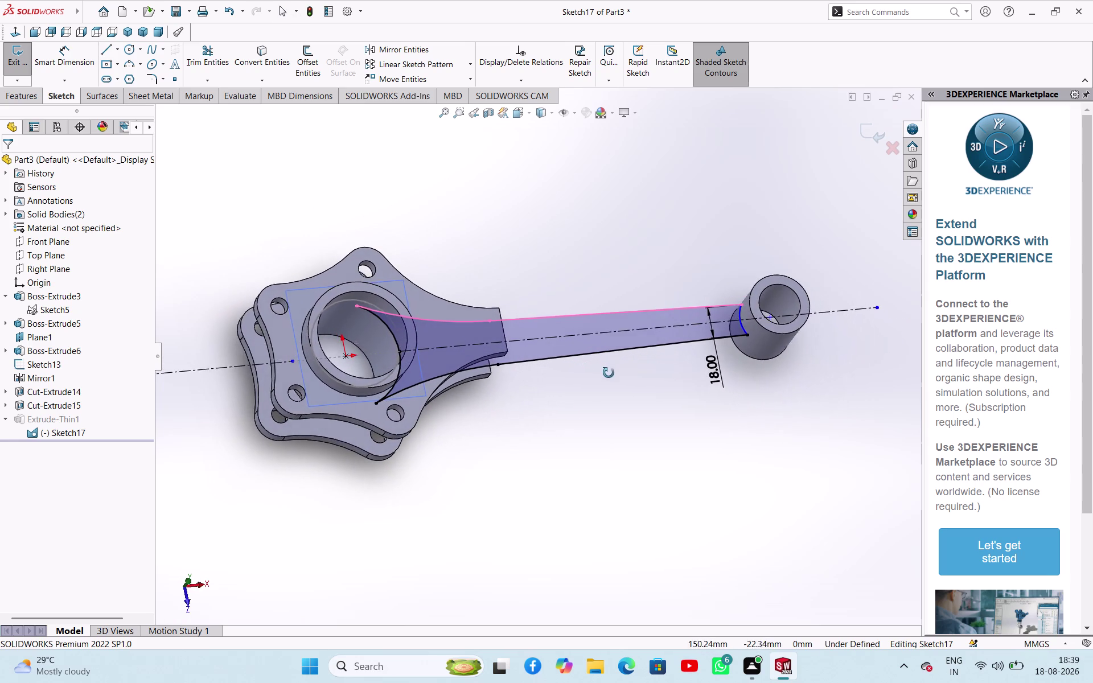
Delete the arc at the small end and convert the small ring's circular edge into Sketch17.
middle_drag(609, 371, 605, 375)
click(748, 320)
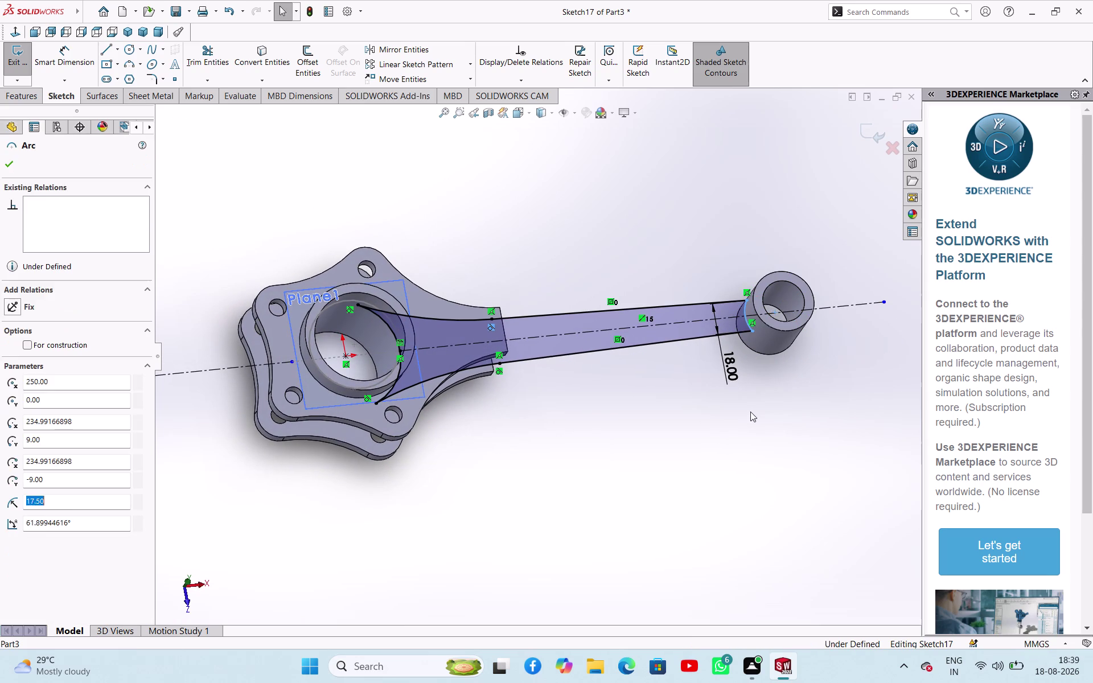
key(Delete)
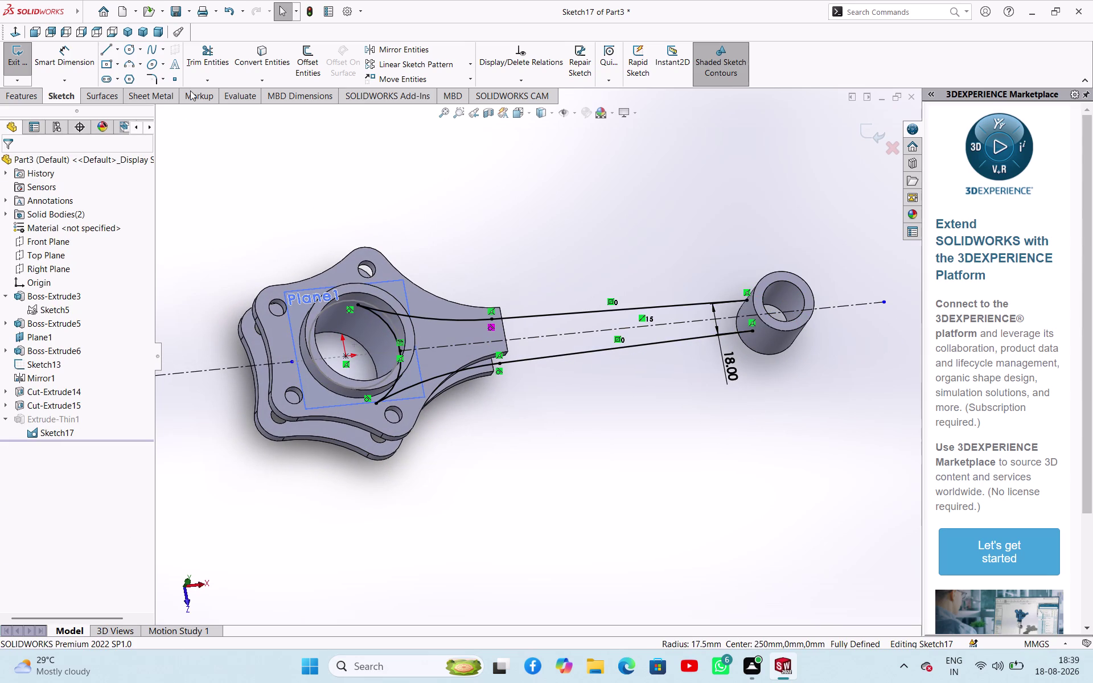
click(257, 57)
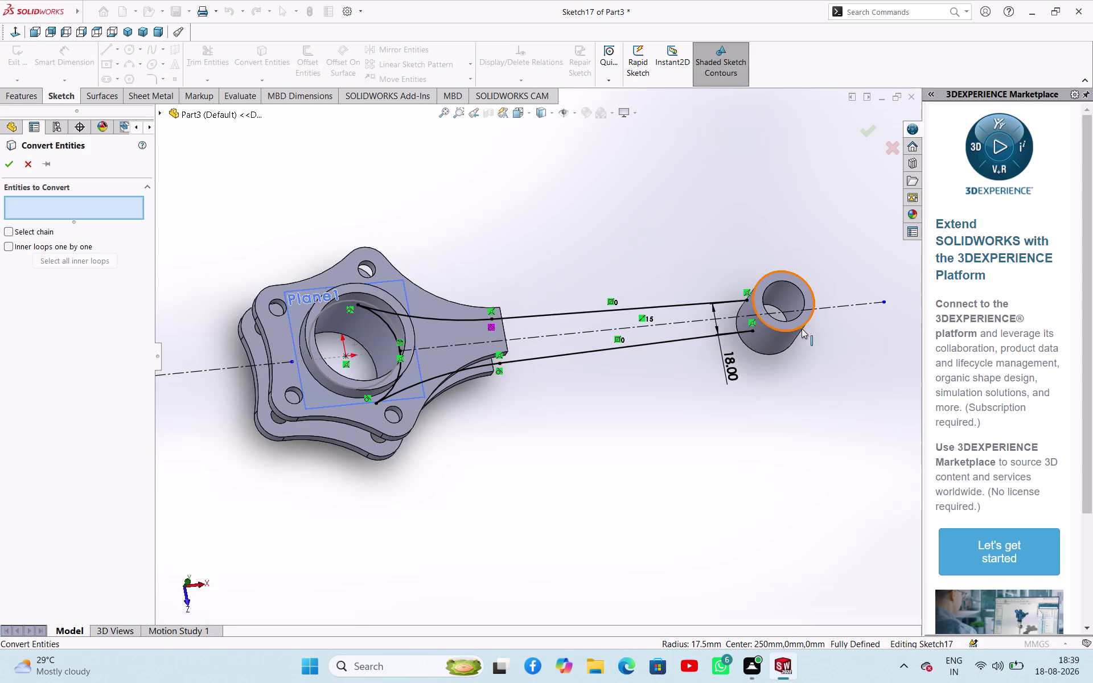
click(802, 329)
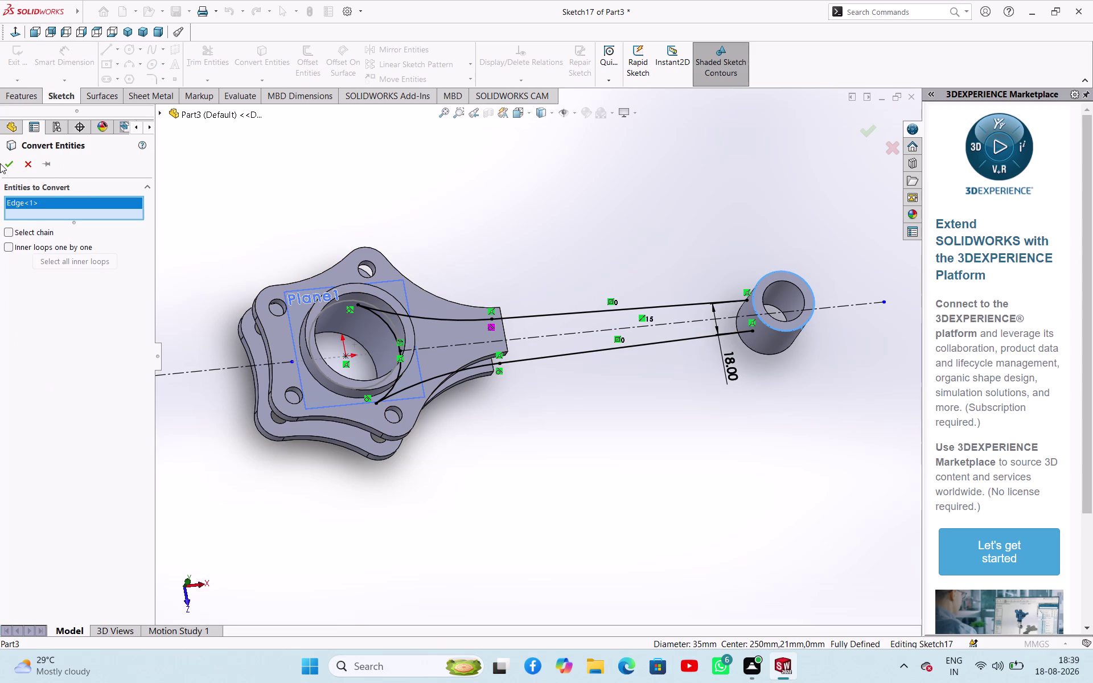
click(6, 165)
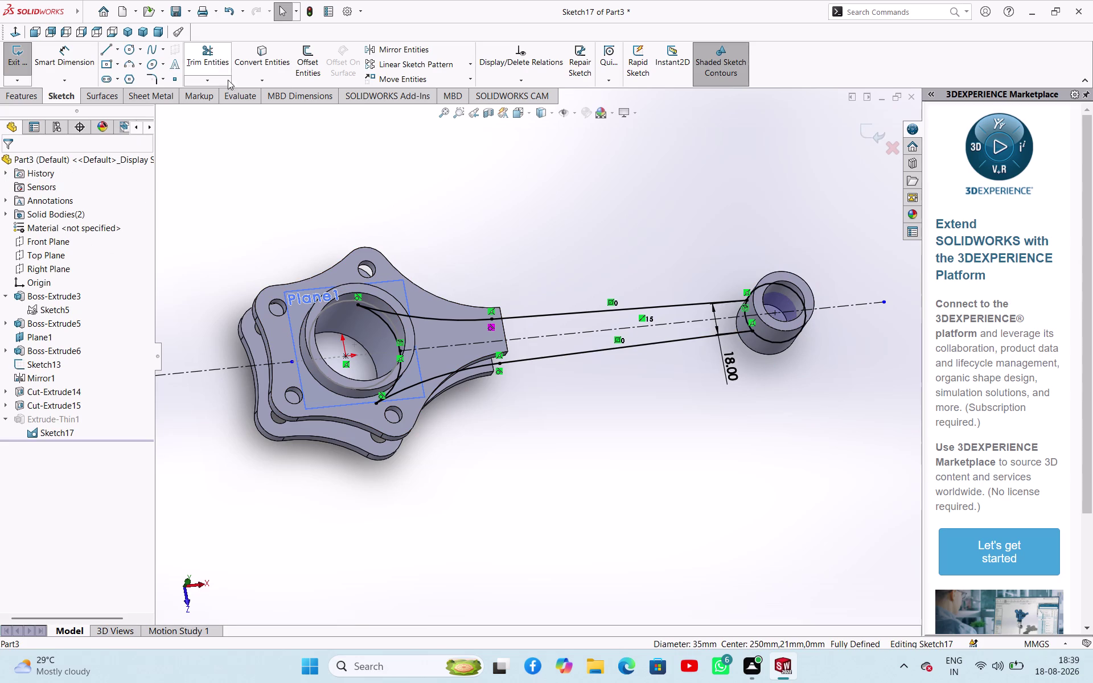
Trim the extra segments in Top view and exit the sketch to rebuild the part.
click(184, 581)
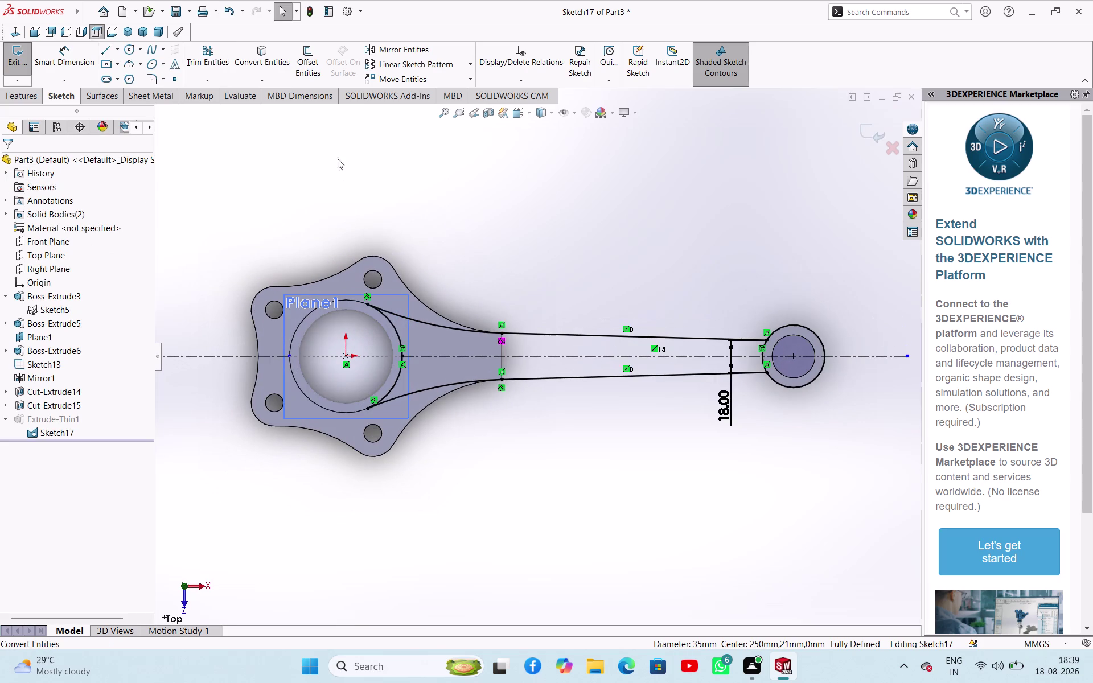
click(205, 50)
drag(820, 298, 821, 297)
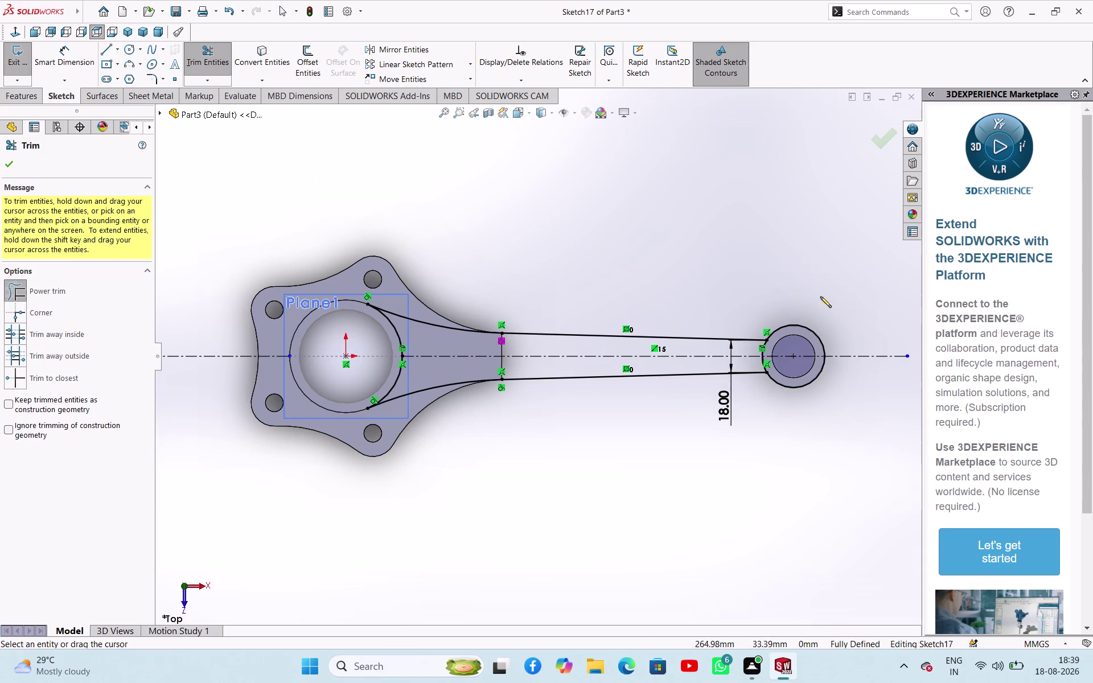
drag(820, 297, 791, 409)
right_click(551, 206)
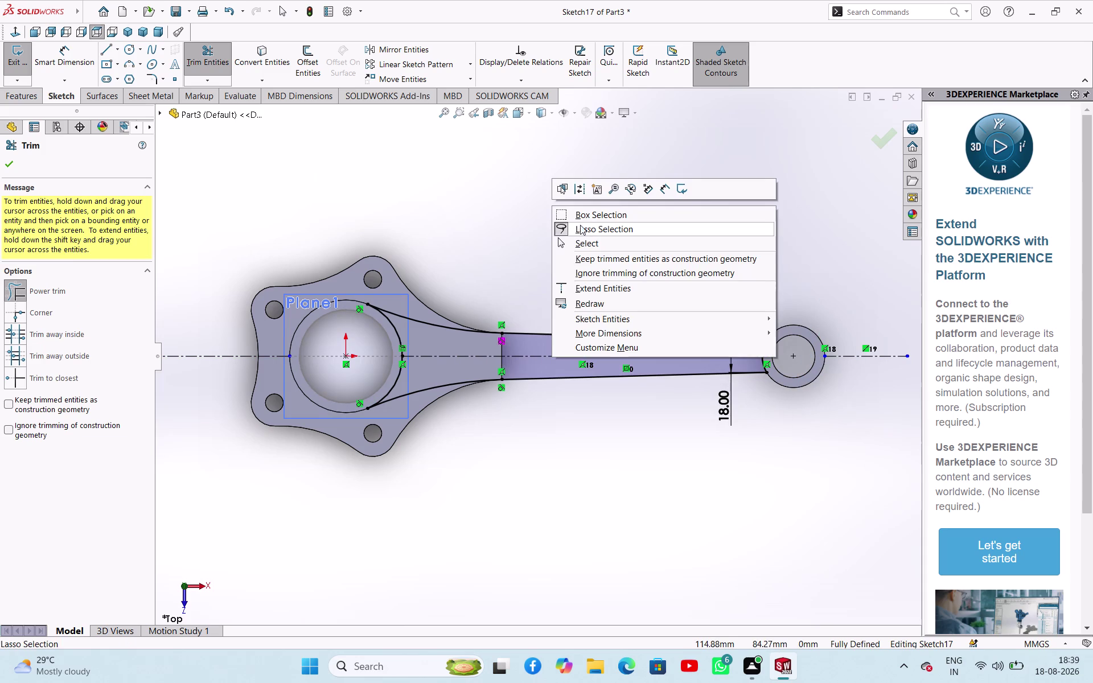
click(582, 241)
click(22, 67)
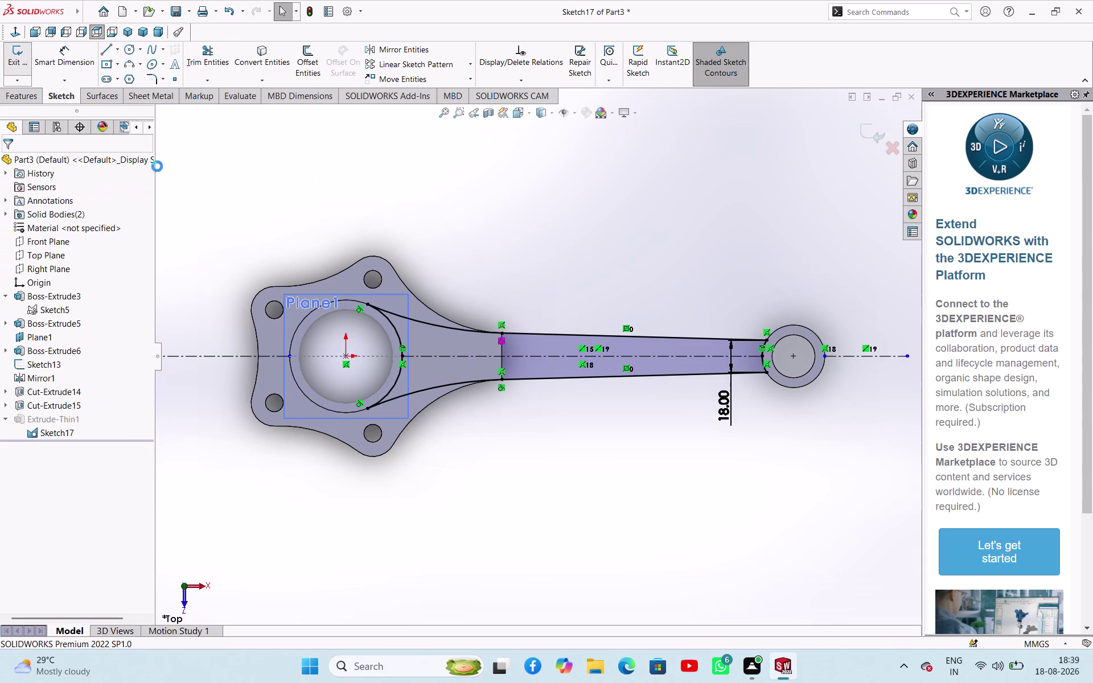
middle_drag(489, 445, 501, 345)
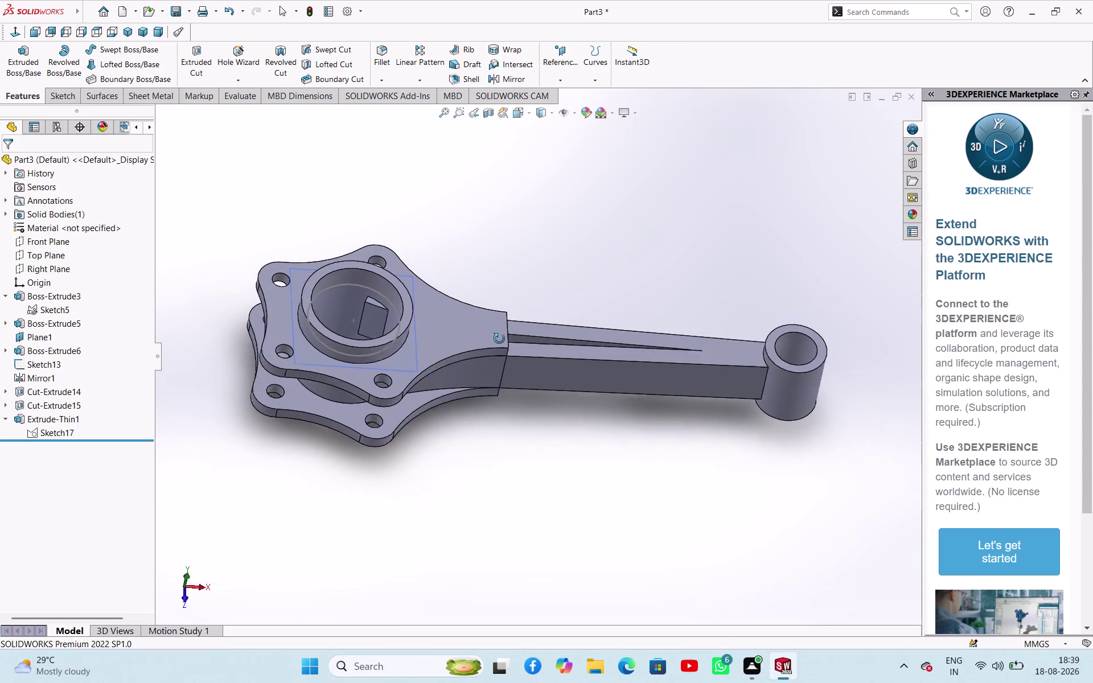
middle_drag(501, 345, 501, 375)
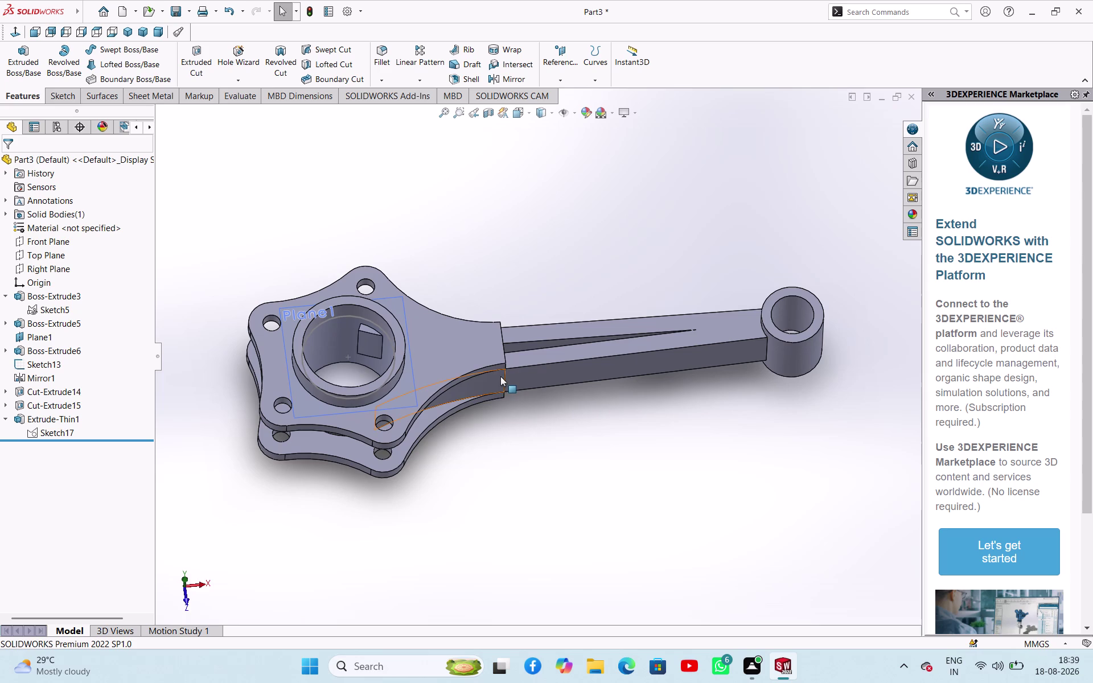
Undo back past Extrude-Thin1 to the two shank lines 22.64 mm apart.
key(ctrl+z)
key(ctrl+z)
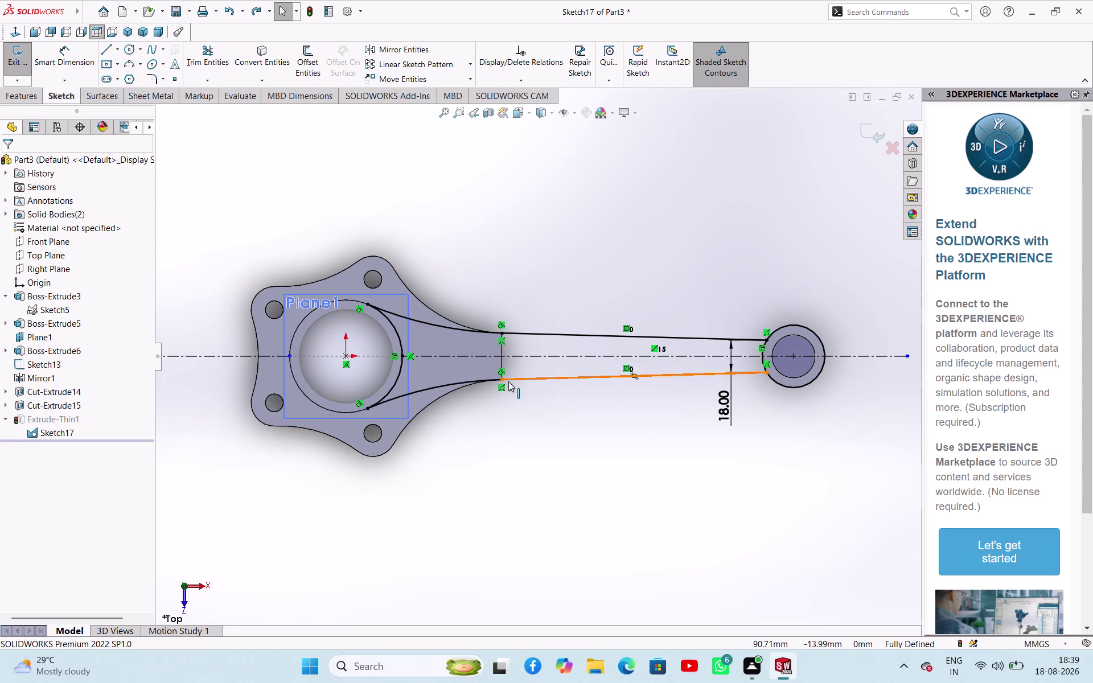
key(ctrl+z)
key(ctrl+z)
key(ctrl+z)
key(ctrl+z)
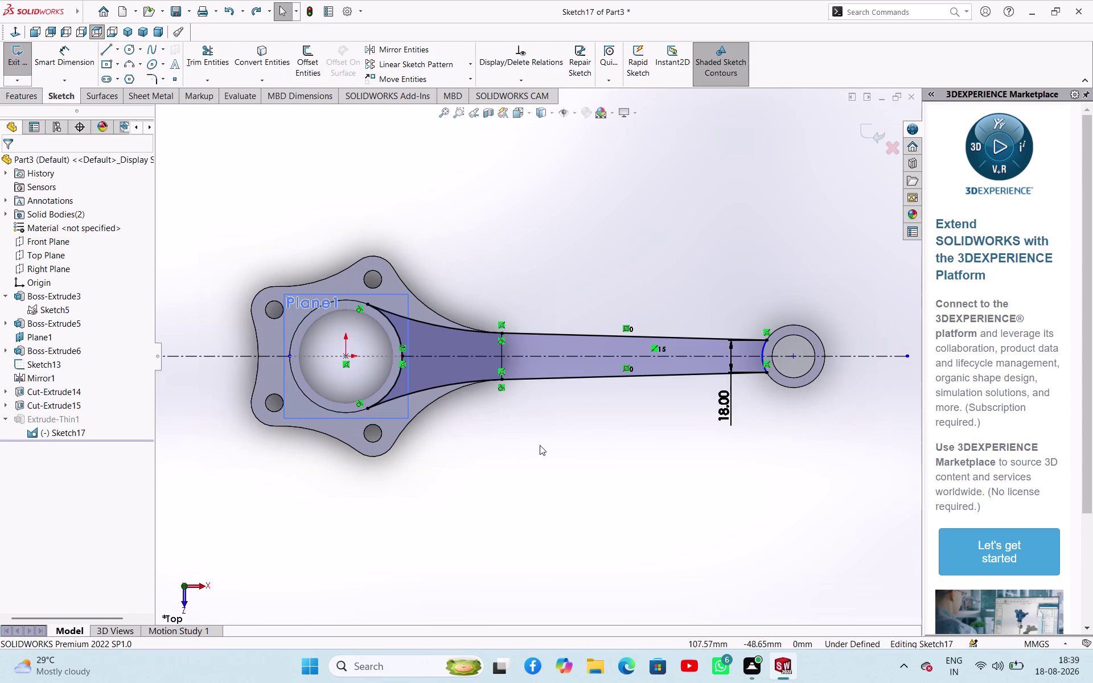
key(ctrl+z)
key(ctrl+z)
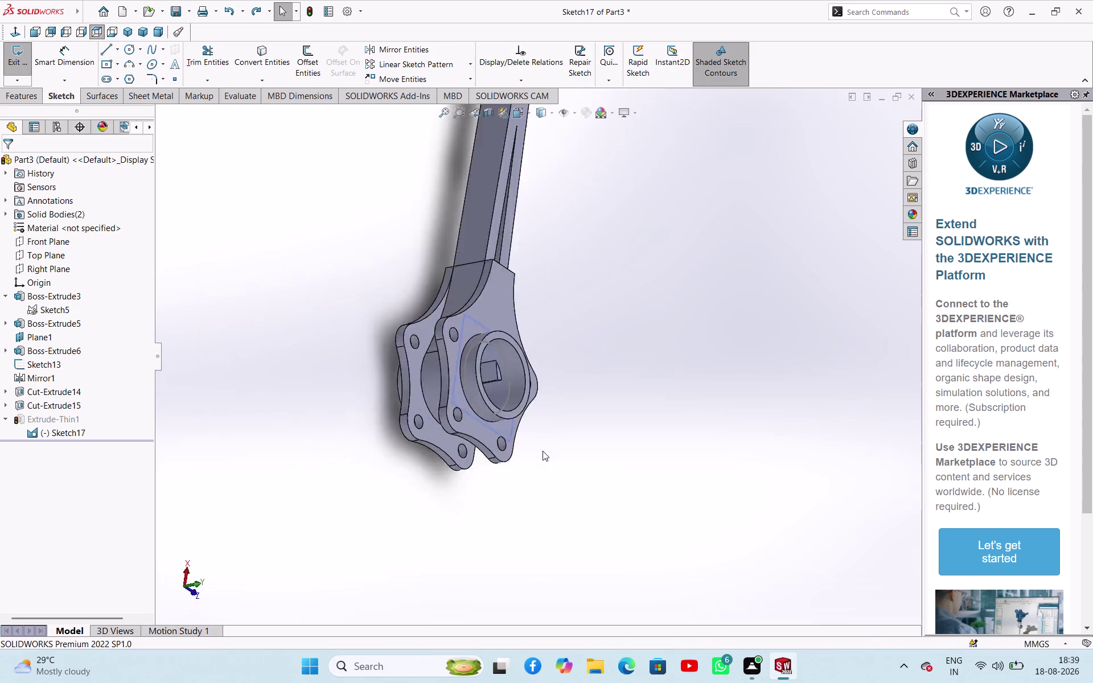
key(ctrl+z)
key(ctrl+z)
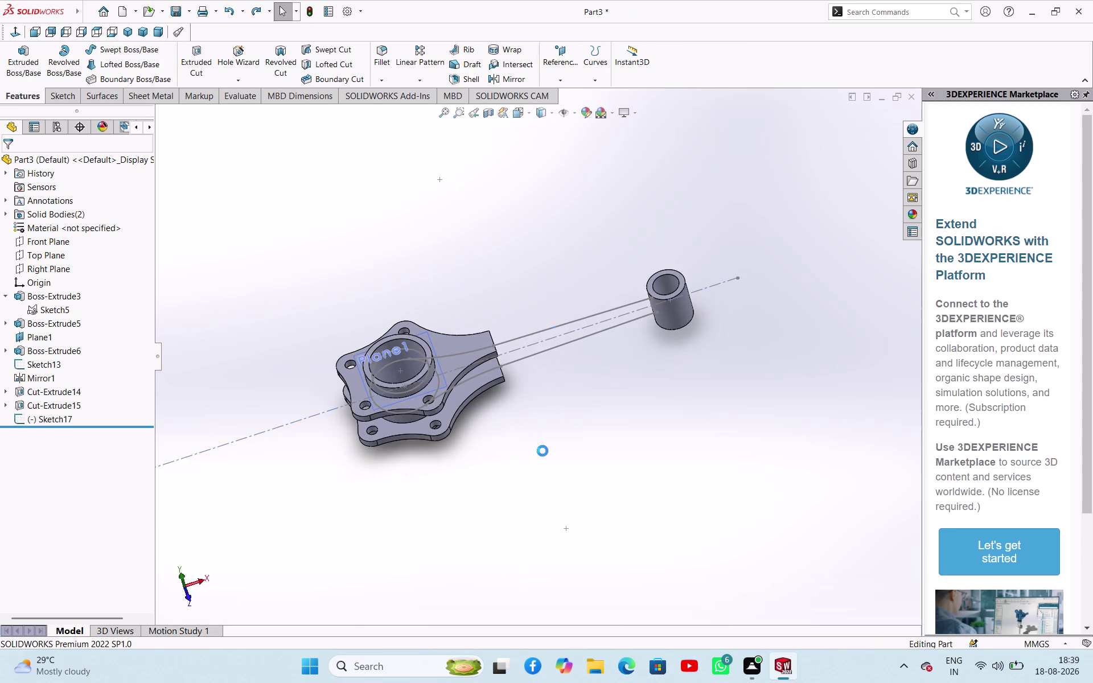
key(ctrl+z)
key(ctrl+z)
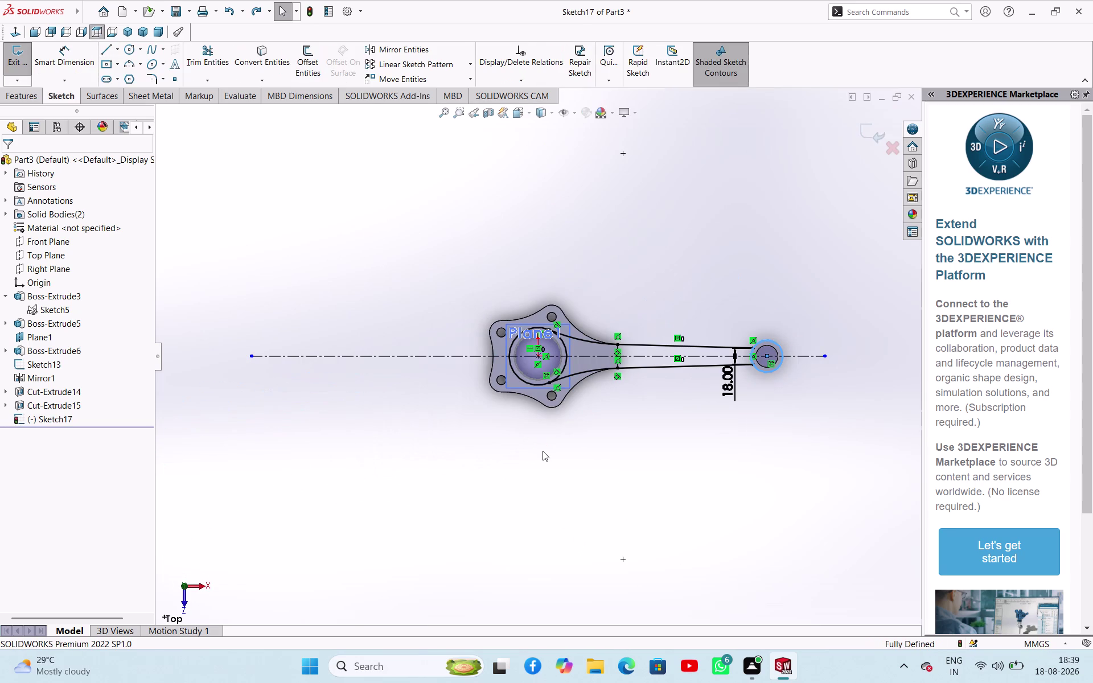
key(ctrl+z)
key(ctrl+z)
key(ctrl+z)
key(ctrl+z)
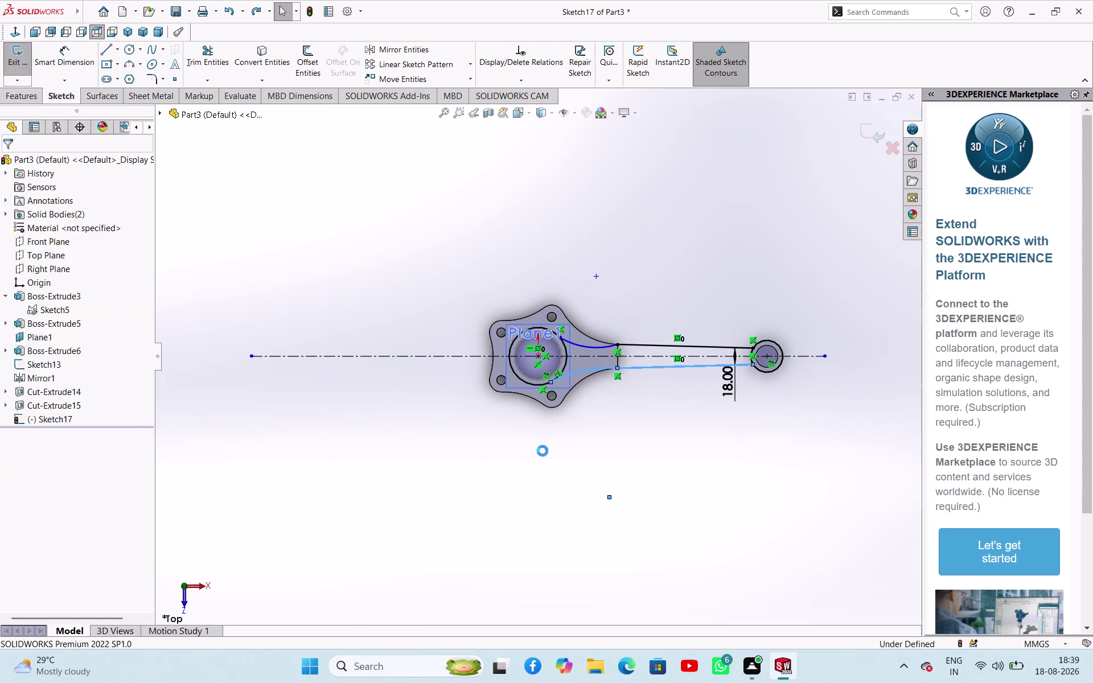
key(ctrl+z)
key(ctrl+z)
key(ctrl+z)
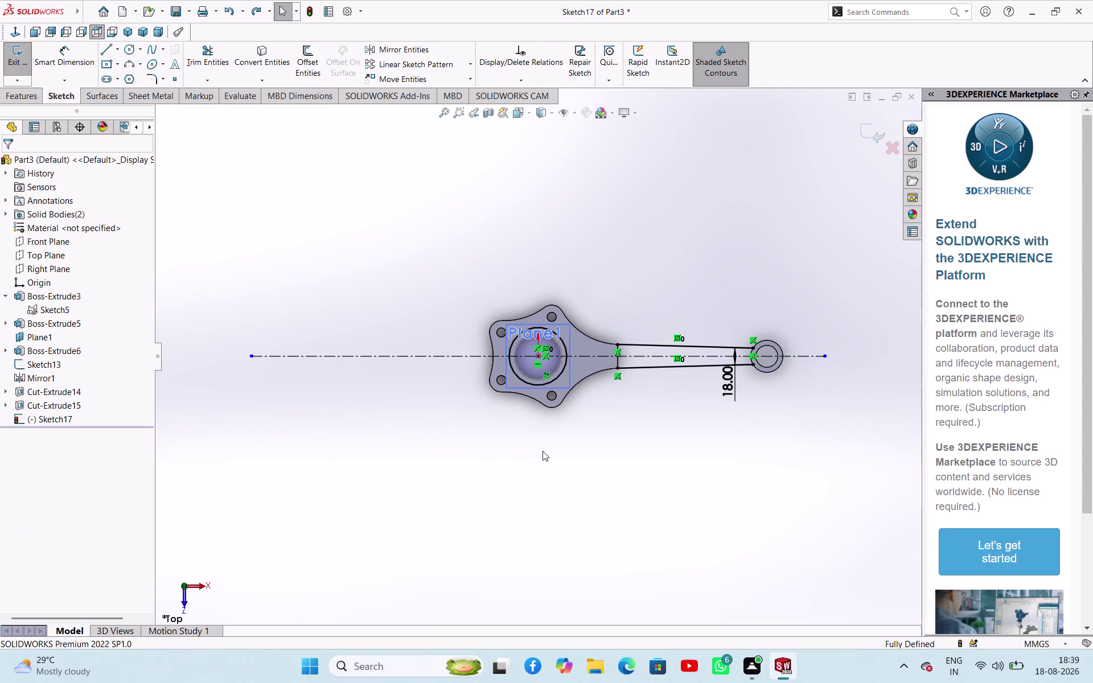
key(ctrl+z)
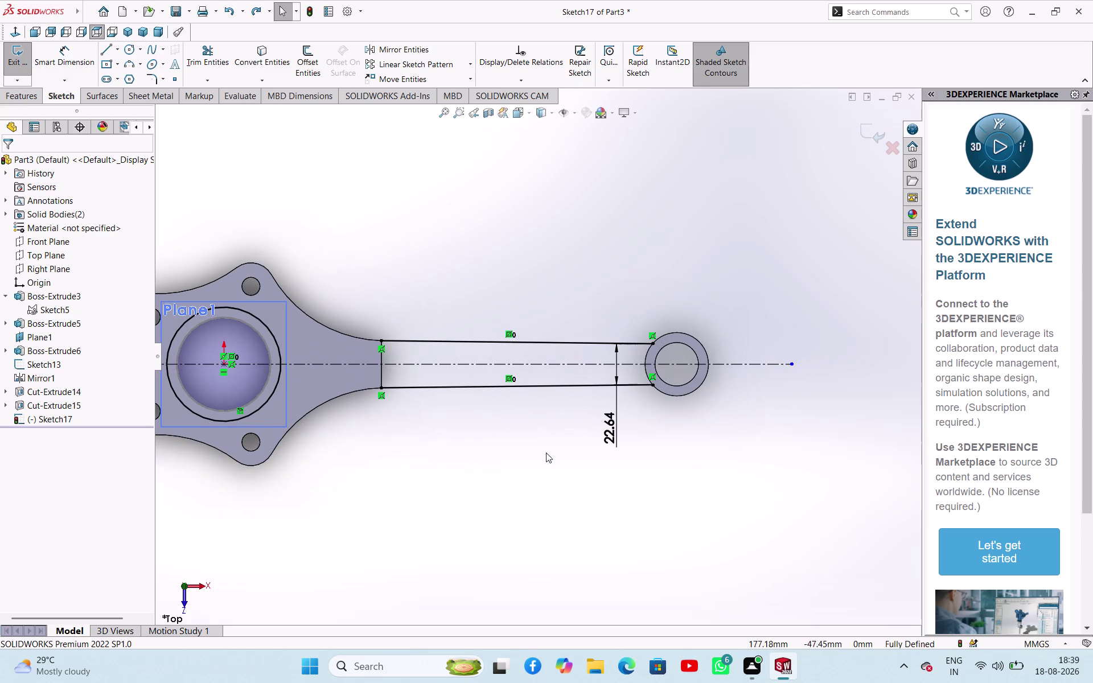
Change the 22.64 spacing dimension between the connecting lines to 18 mm.
right_drag(635, 453, 645, 392)
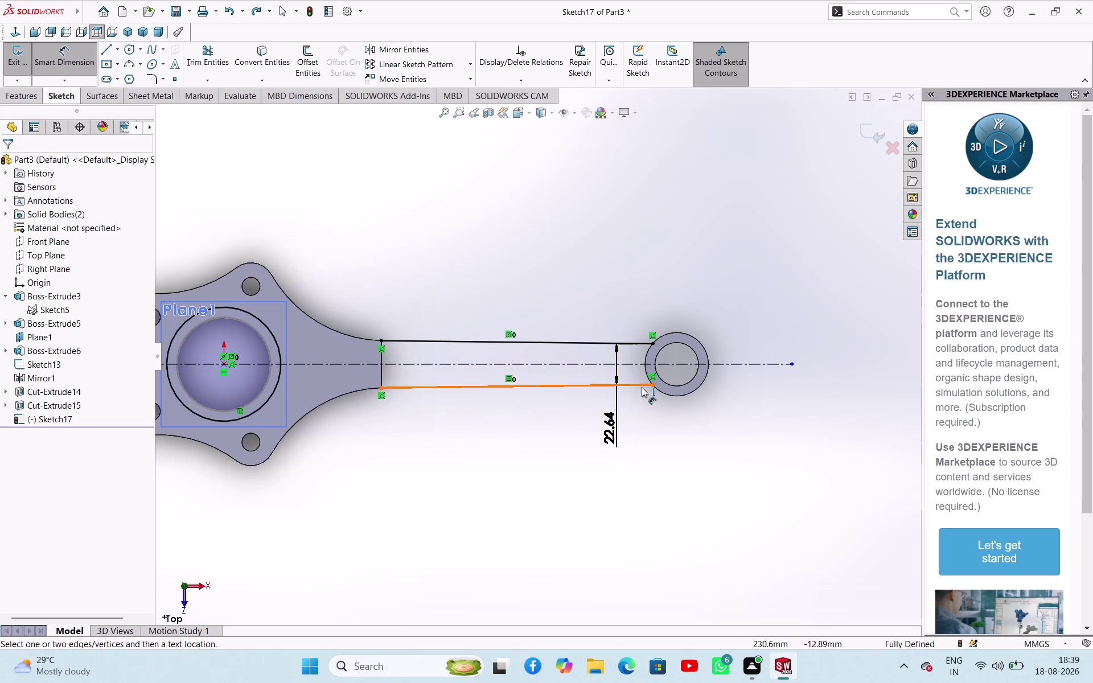
click(642, 388)
click(632, 344)
click(644, 417)
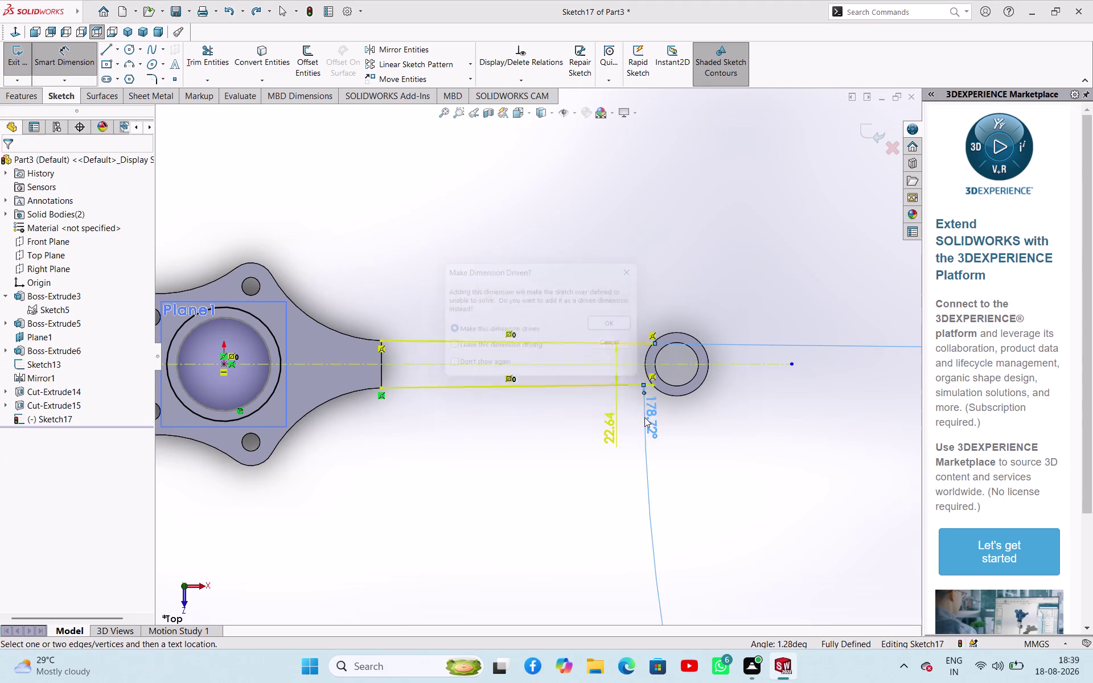
click(644, 269)
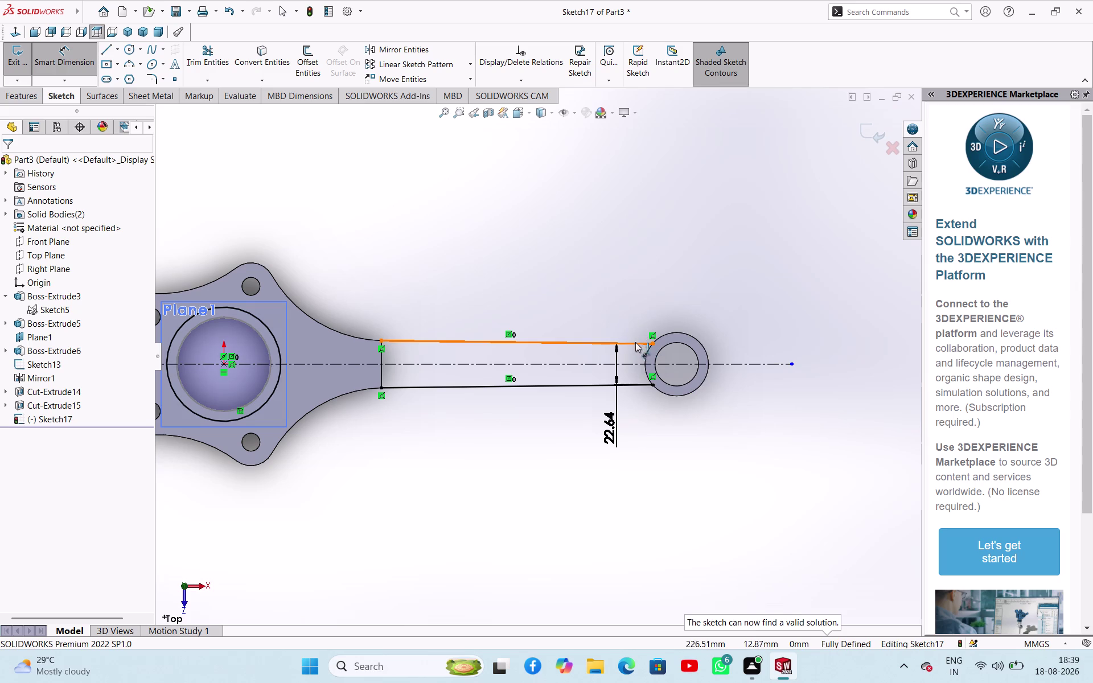
click(653, 345)
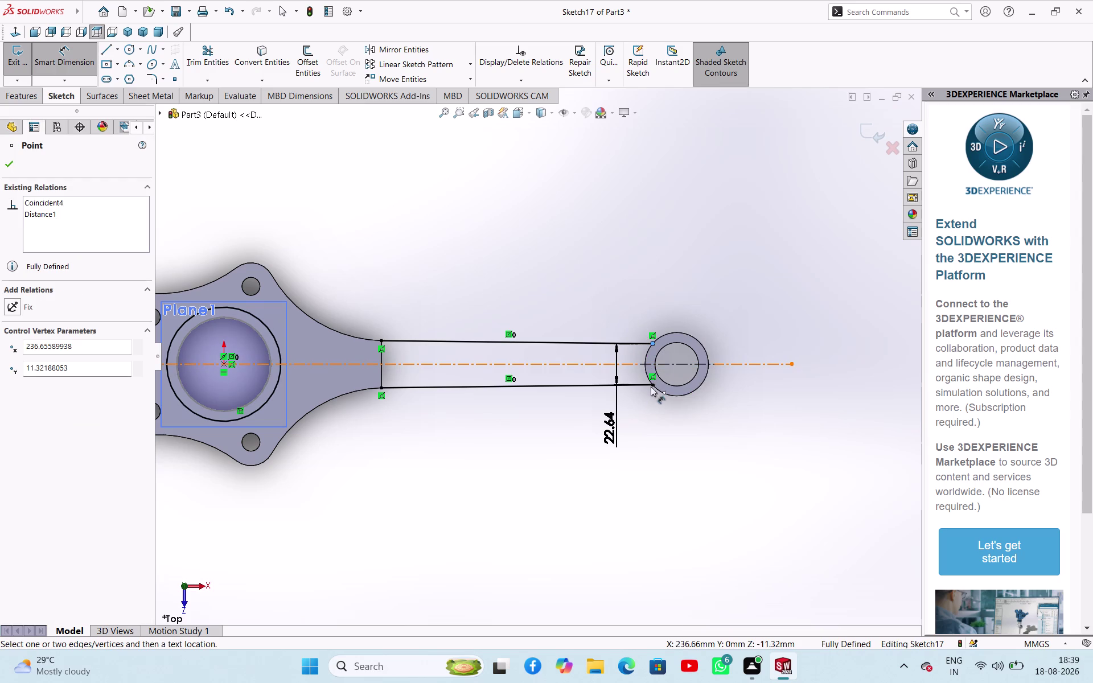
key(Escape)
key(Escape)
double_click(608, 423)
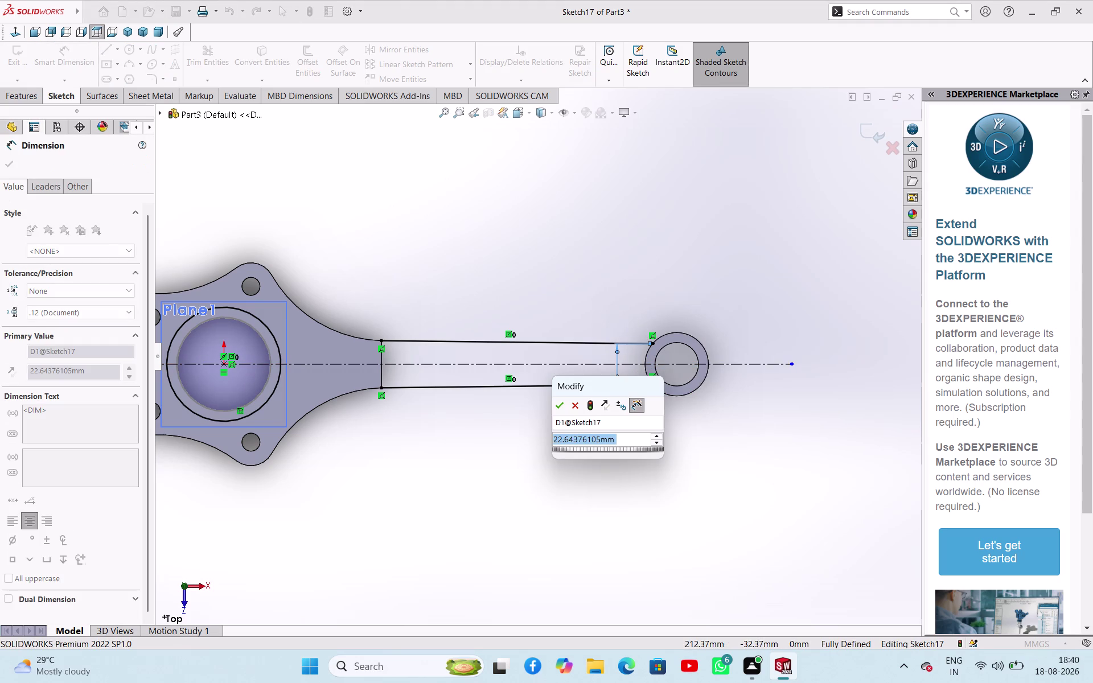
text(18)
key(Return)
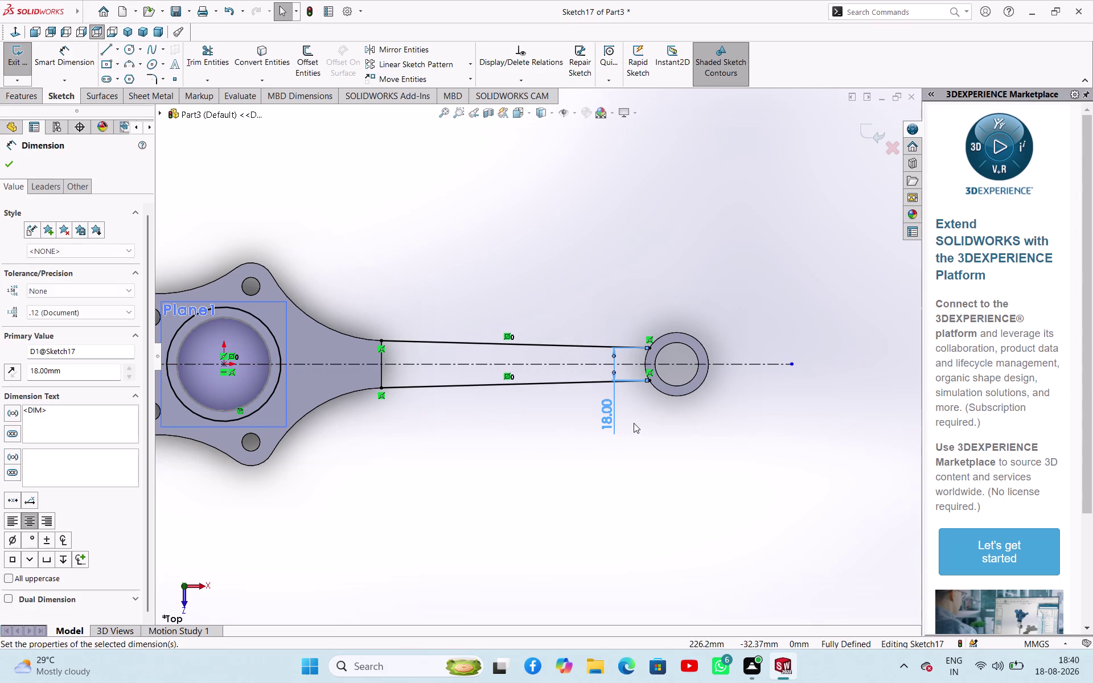
Try dimensioning the hub-end gap between the lines, then abandon the 26.00 dimension.
scroll(down, 3)
scroll(up, 3)
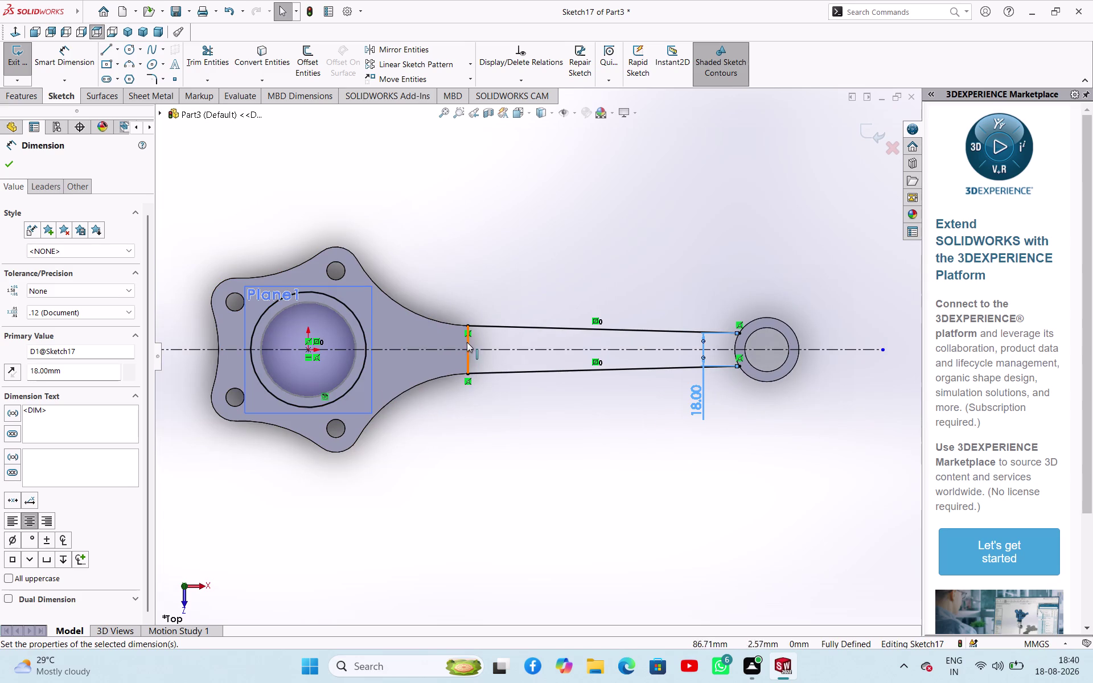
click(468, 326)
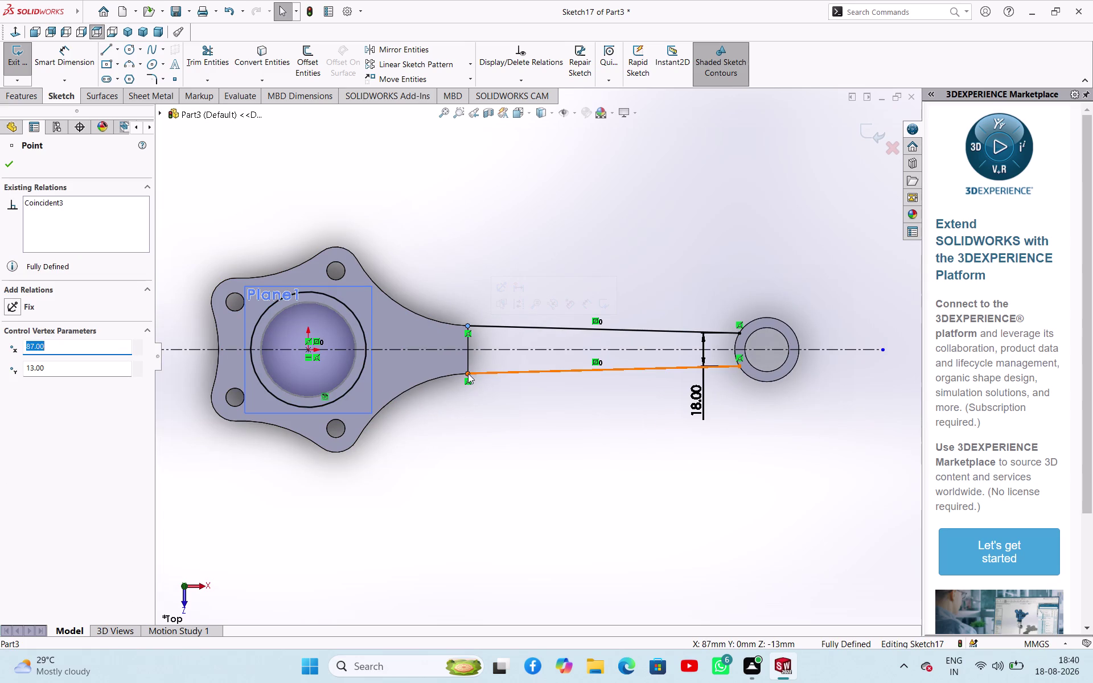
click(468, 373)
click(474, 455)
right_drag(500, 476, 524, 411)
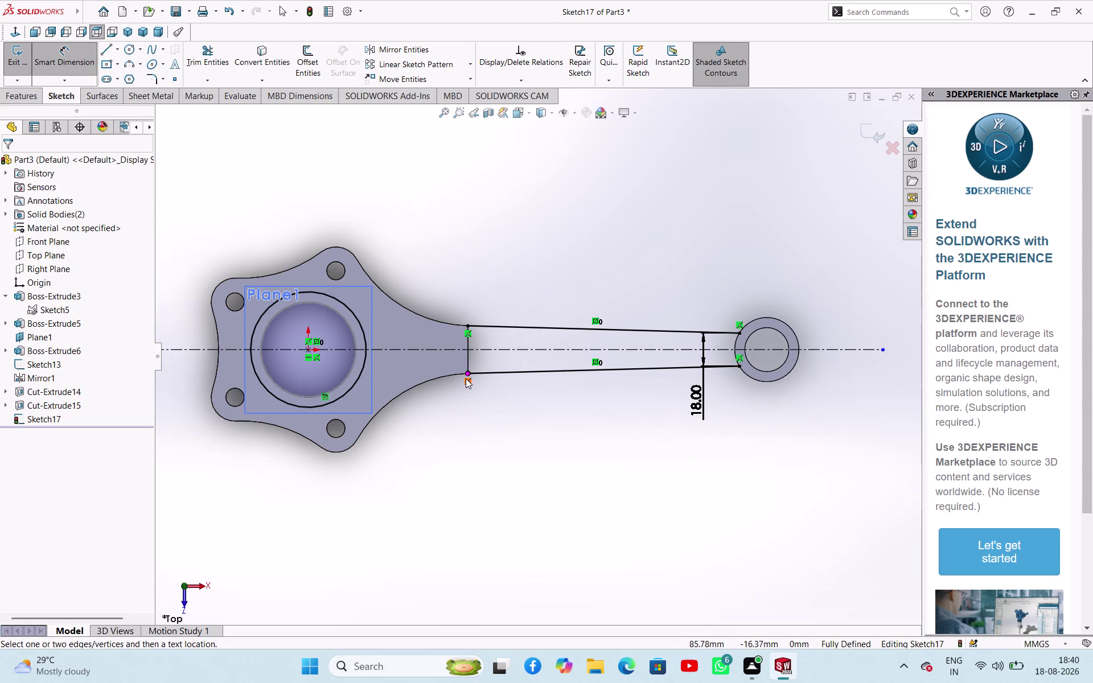
click(465, 374)
click(467, 329)
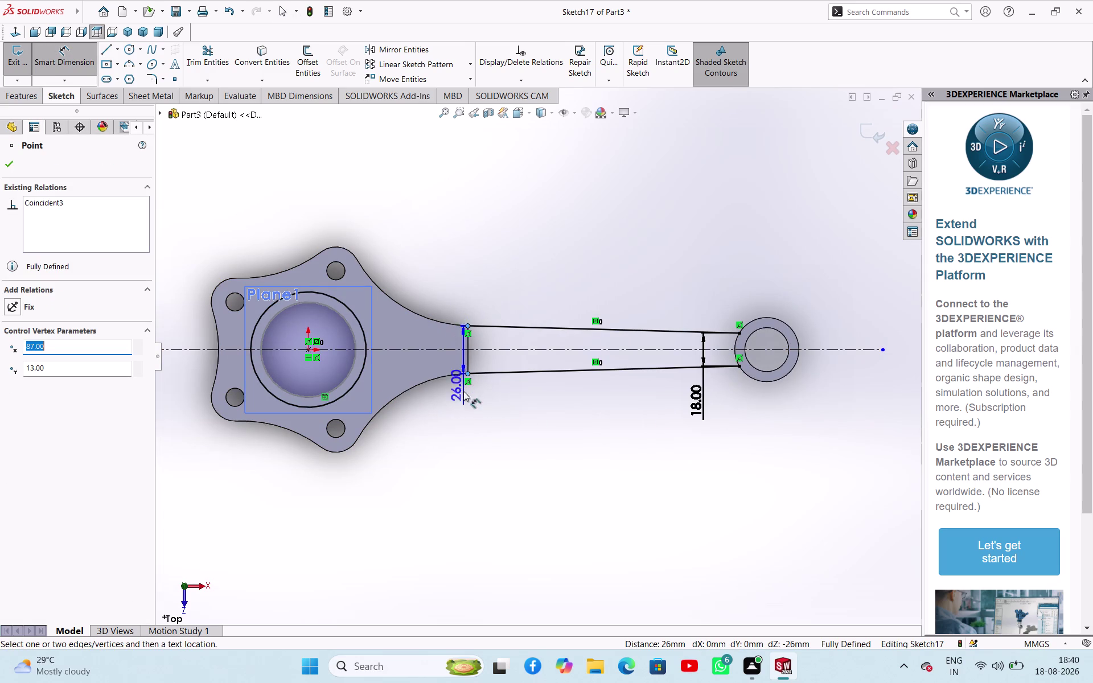
key(Escape)
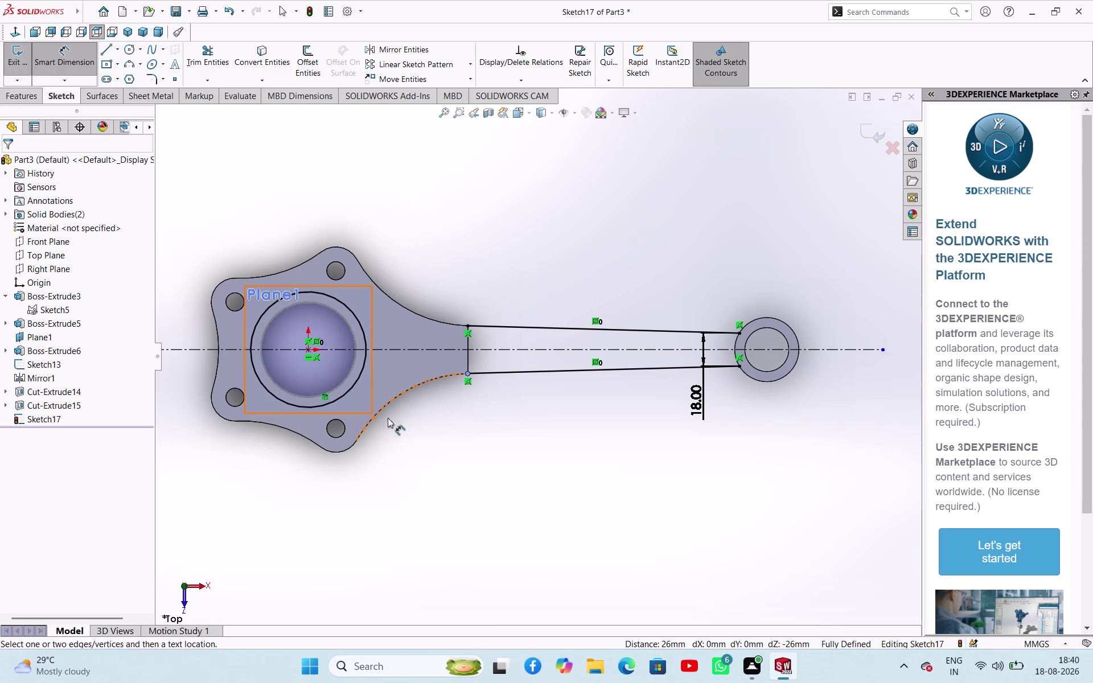
right_click(488, 238)
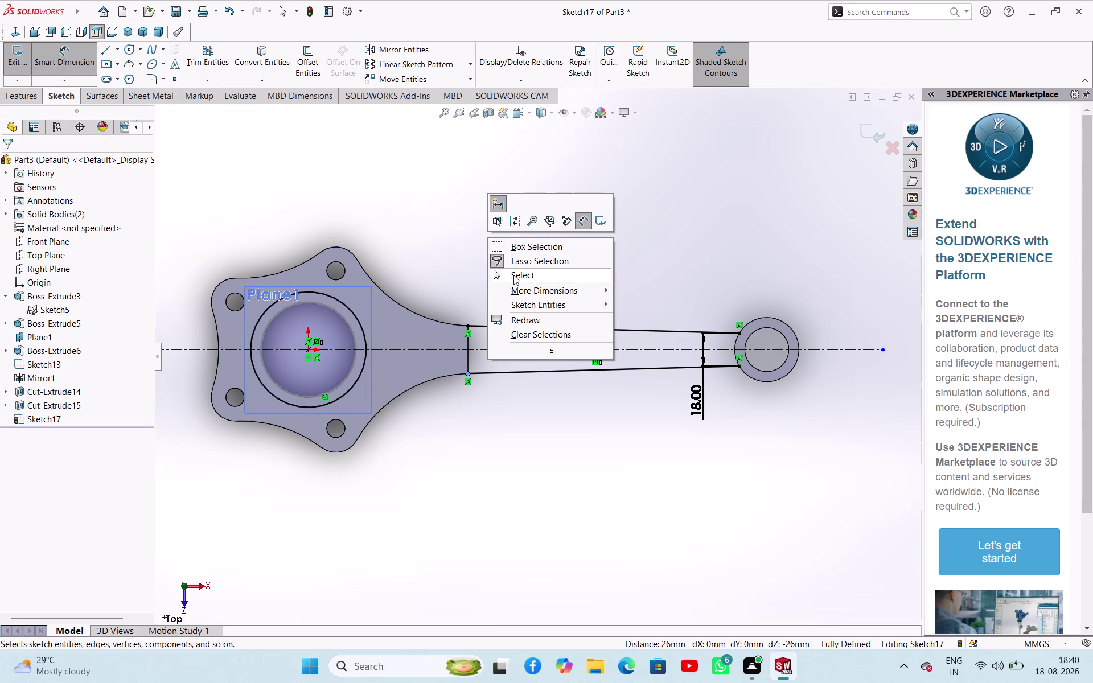
click(513, 275)
Convert the small ring's 35 mm outer edge and trim away part of its circle.
click(256, 59)
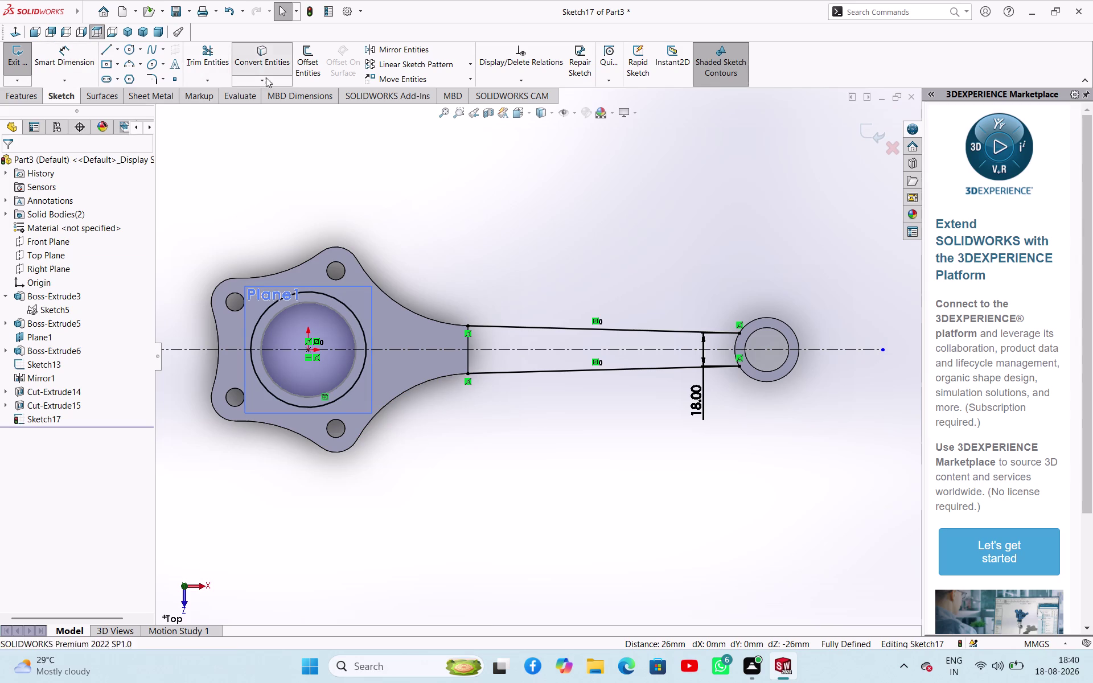
click(777, 381)
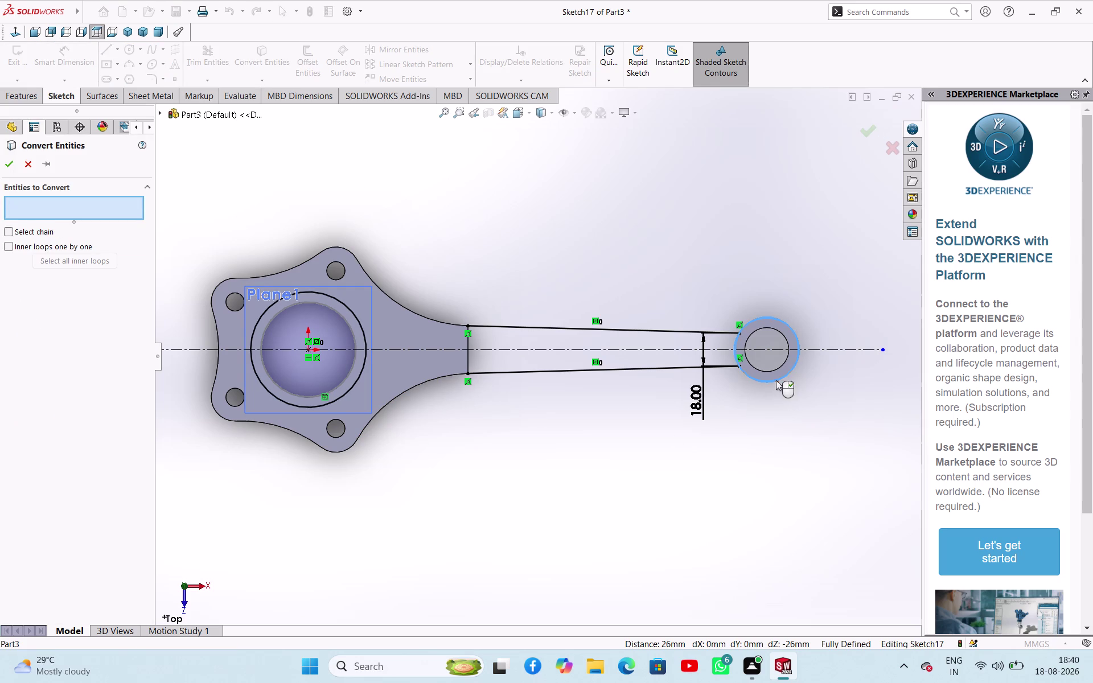
click(16, 164)
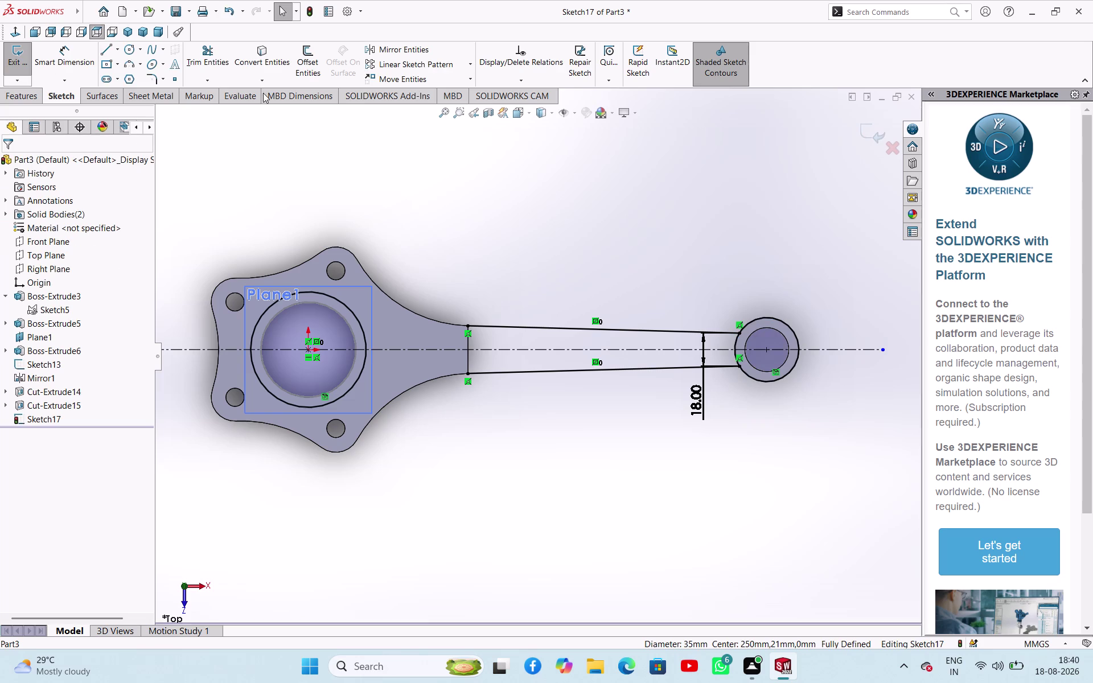
click(209, 61)
drag(822, 275, 779, 313)
right_click(653, 469)
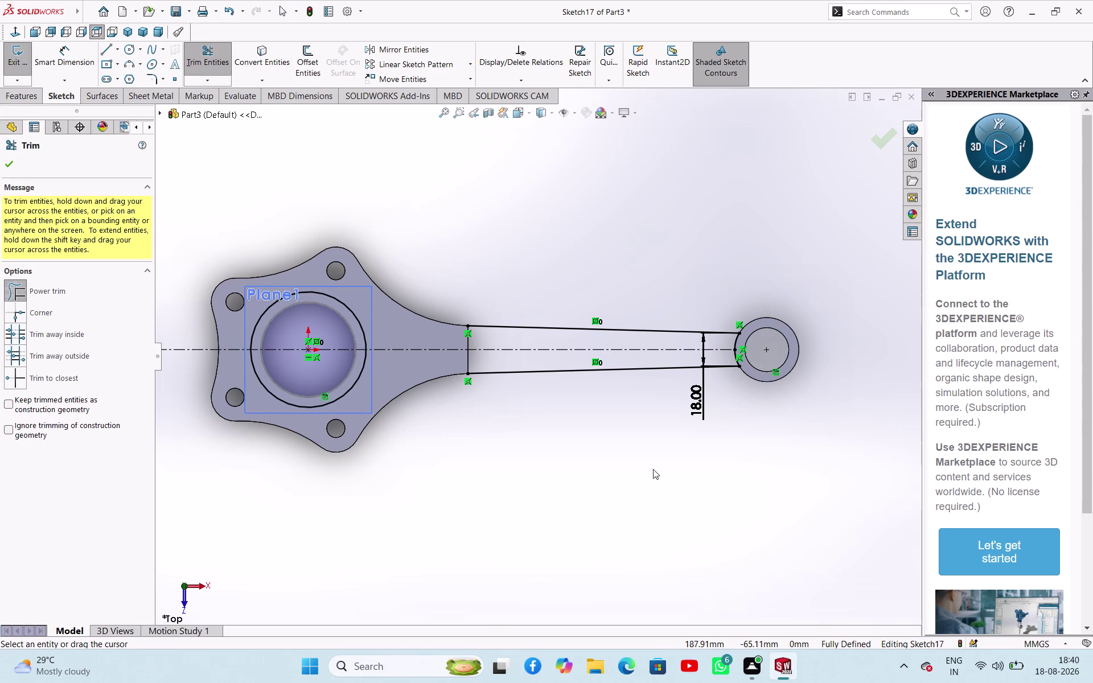
click(680, 506)
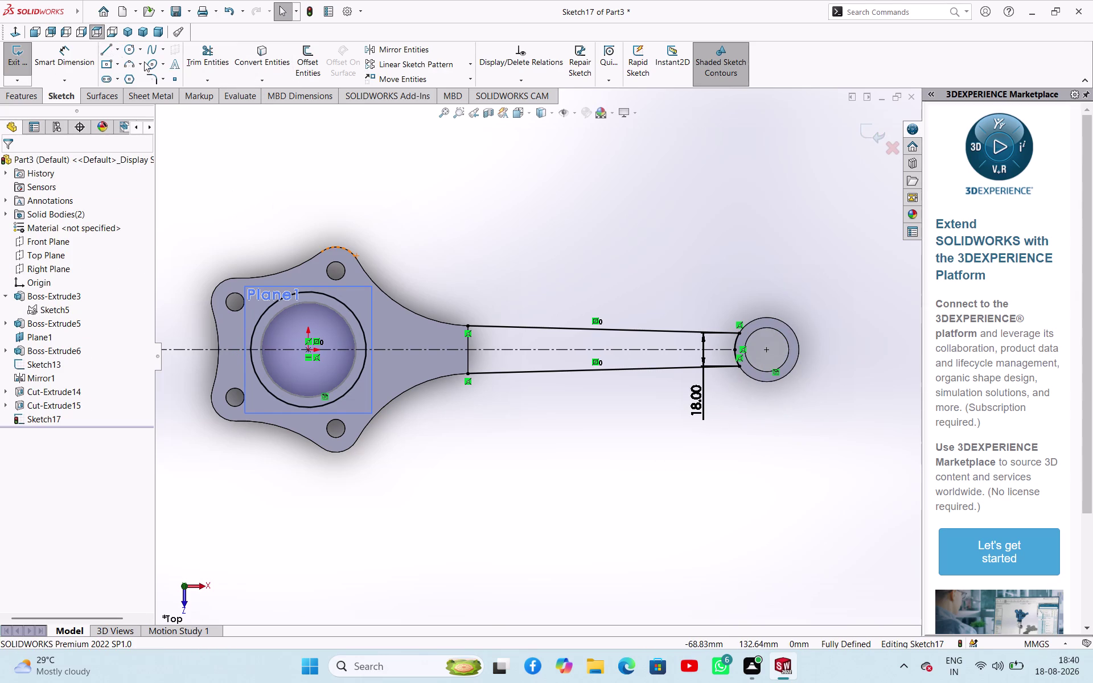
Sketch two three-point arcs joining the upper and lower arm lines to the hub circle.
click(132, 62)
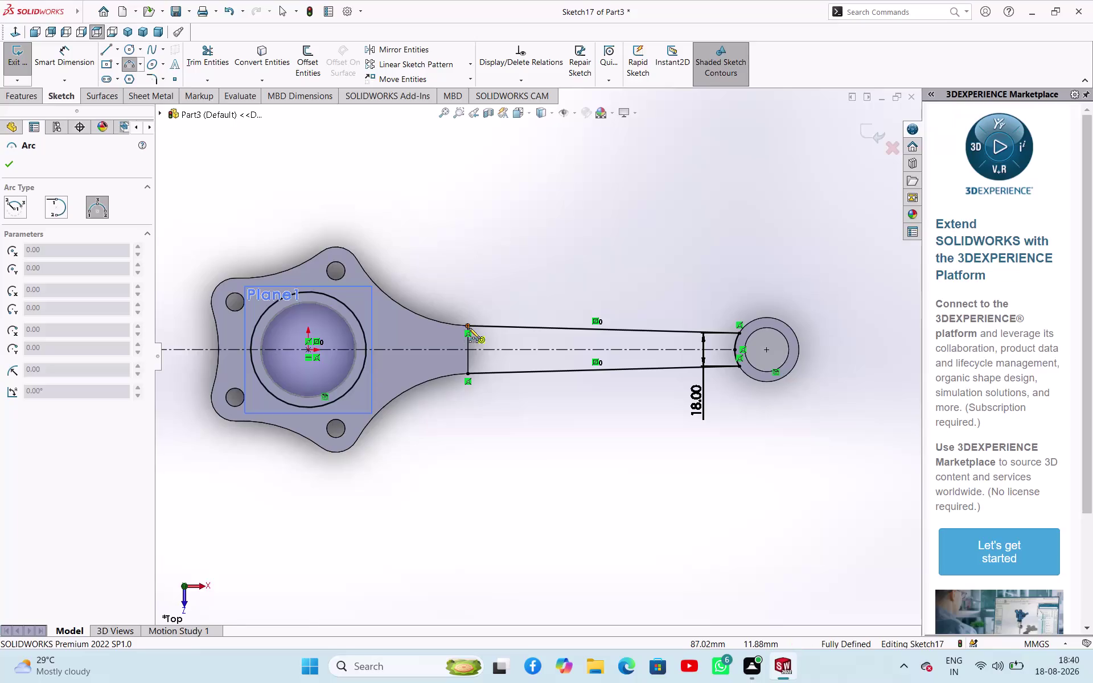
click(470, 328)
click(344, 302)
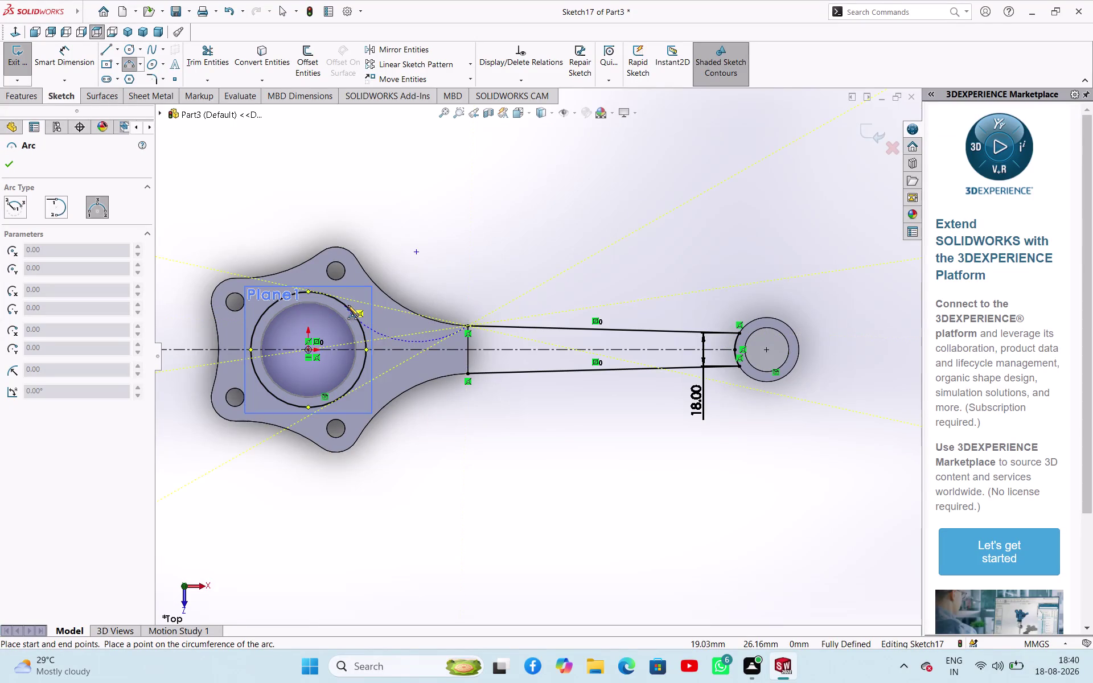
click(408, 336)
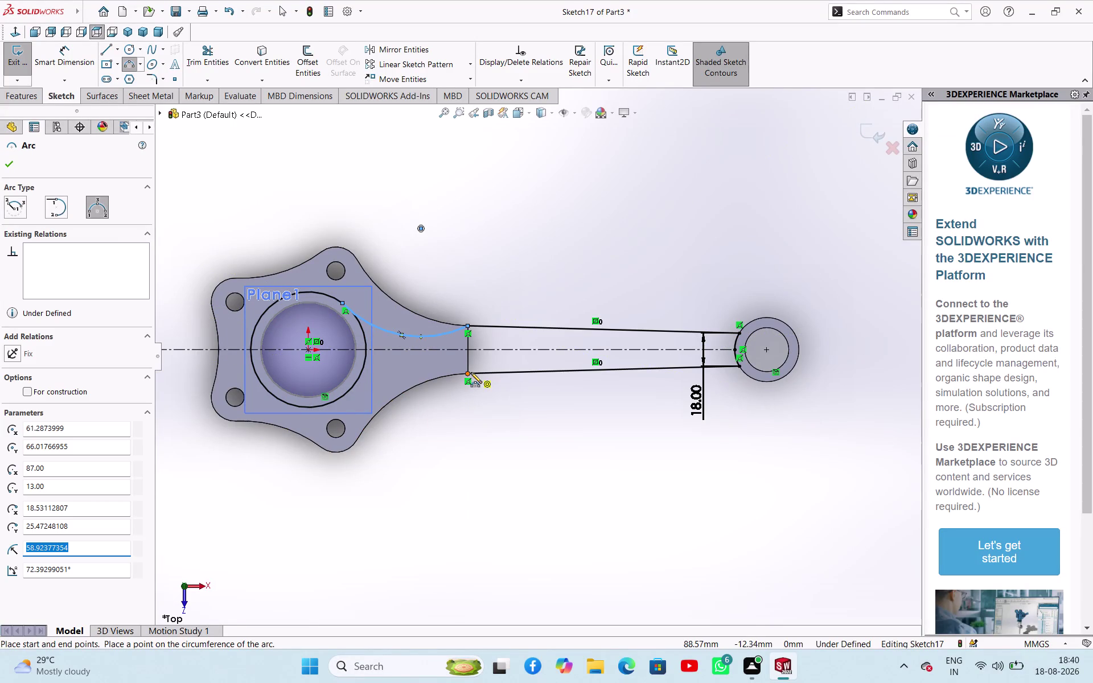
click(468, 374)
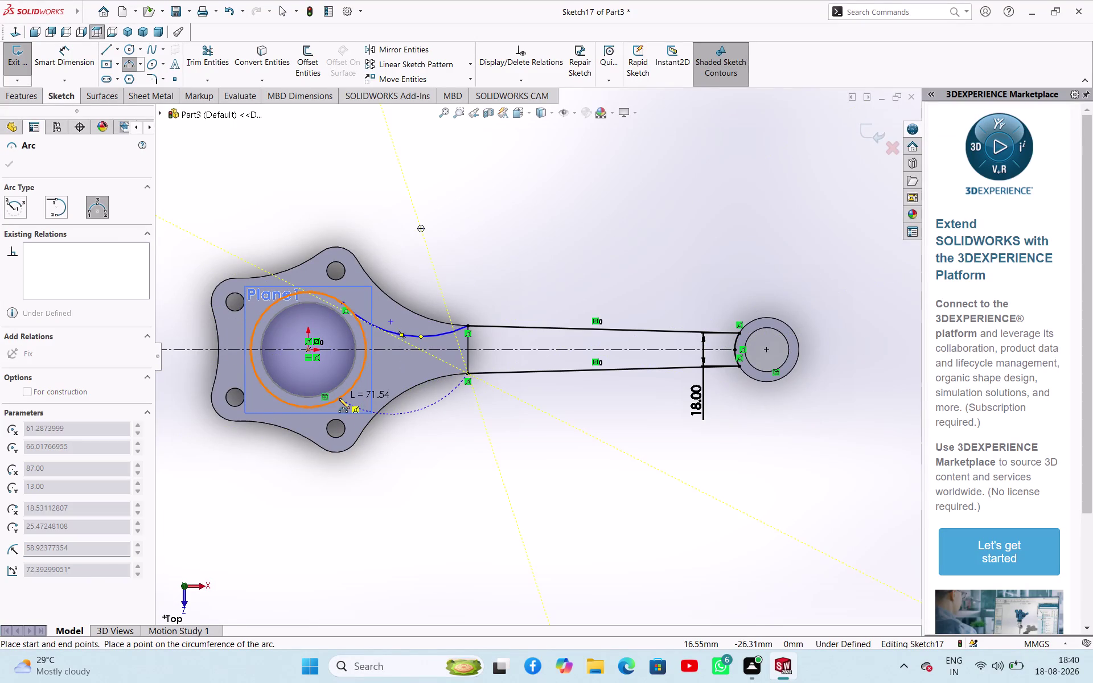
click(339, 398)
click(380, 382)
right_click(431, 411)
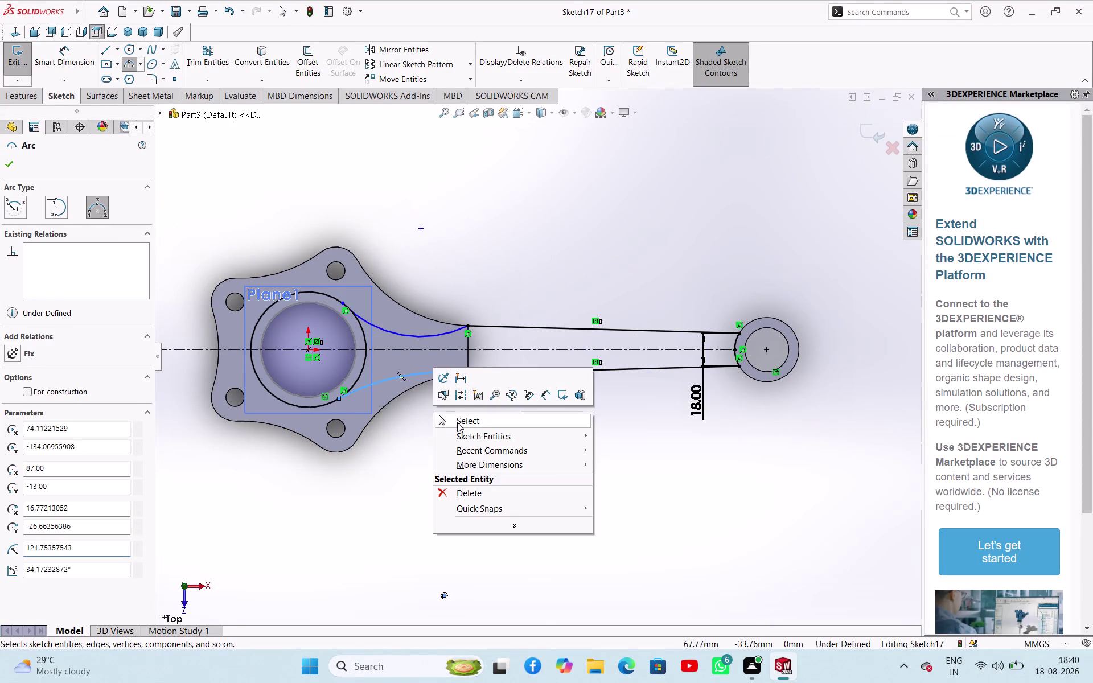
click(457, 423)
click(457, 442)
right_drag(455, 445, 463, 419)
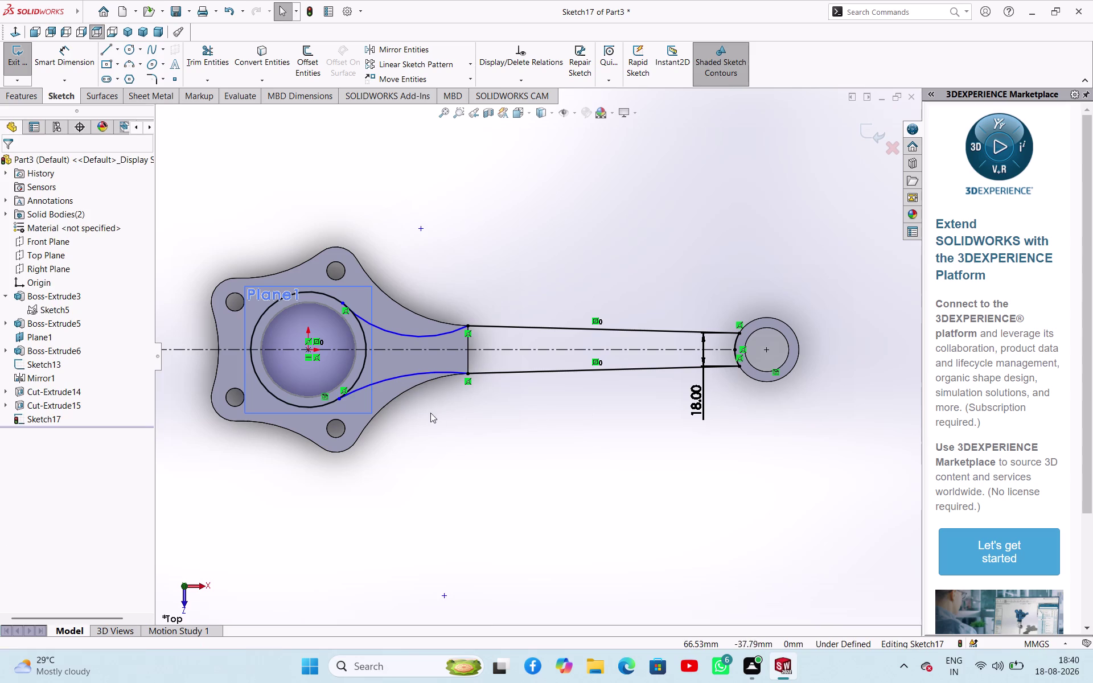
Make the lower arc tangent to the lower arm line and the hub circle.
click(422, 374)
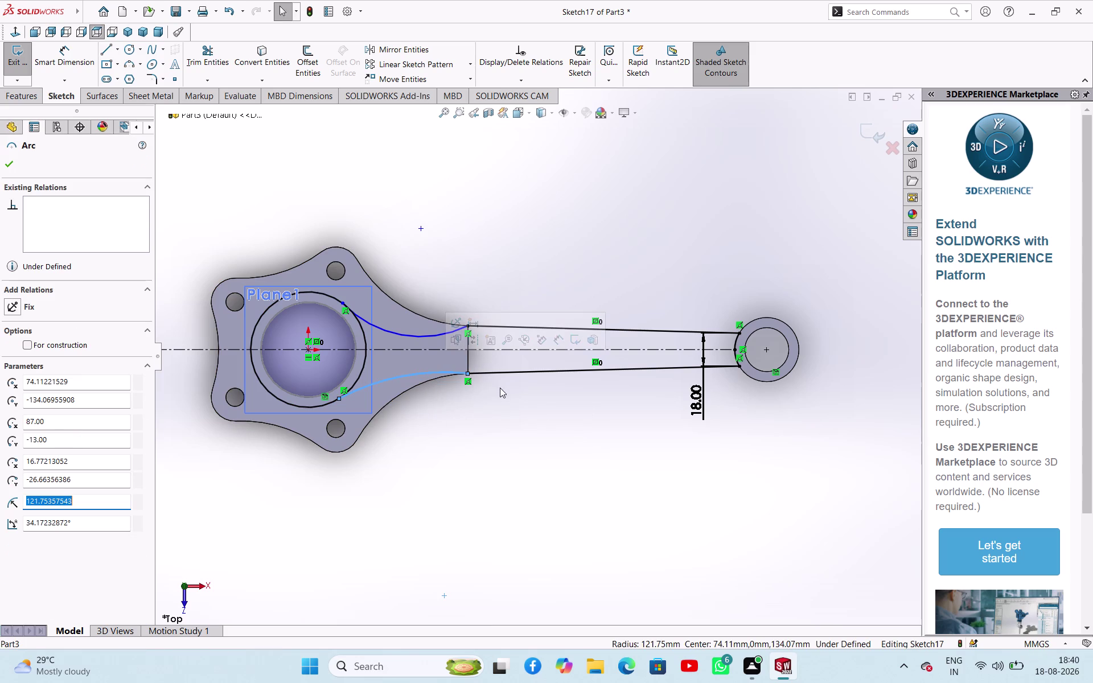
click(502, 373)
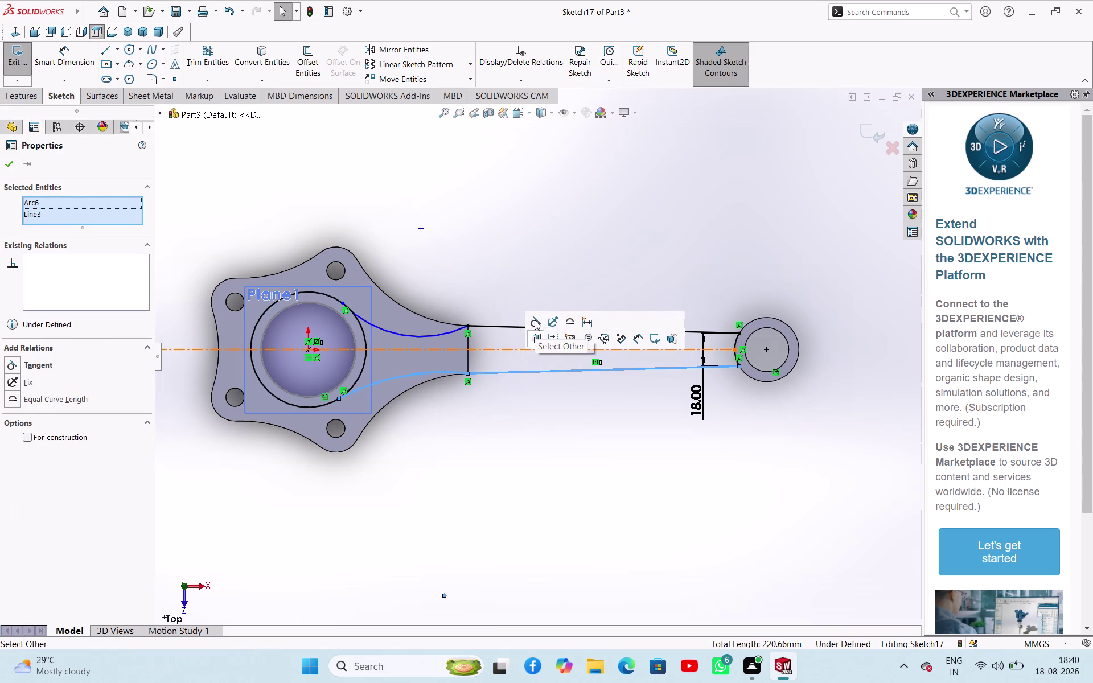
click(535, 320)
click(478, 428)
click(358, 392)
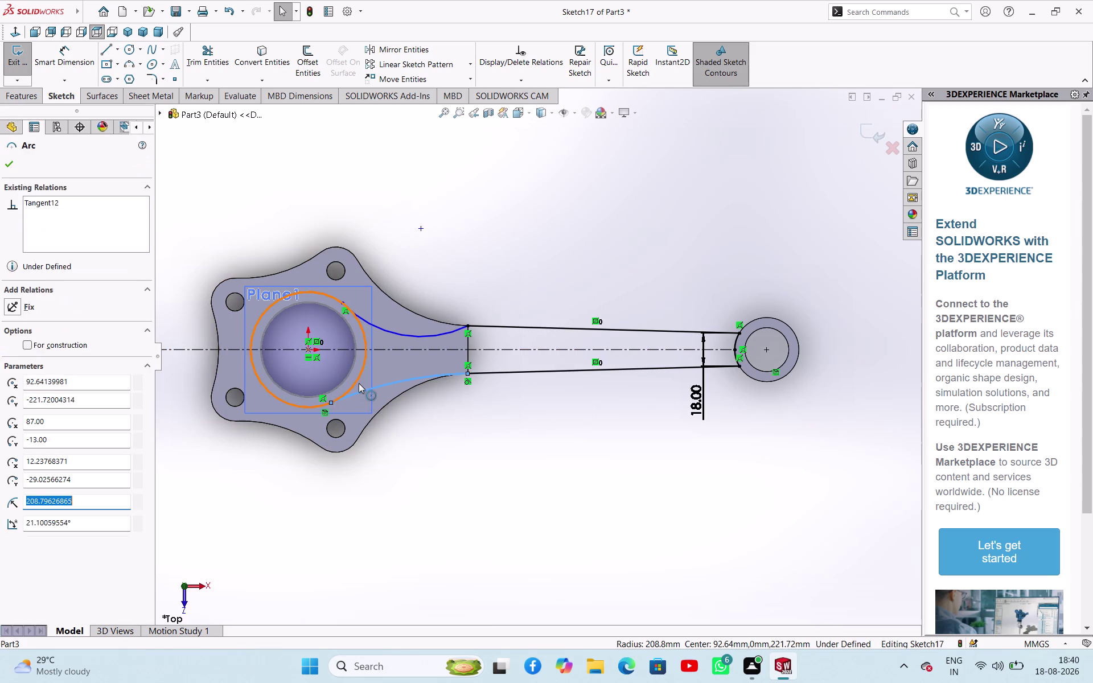
click(359, 384)
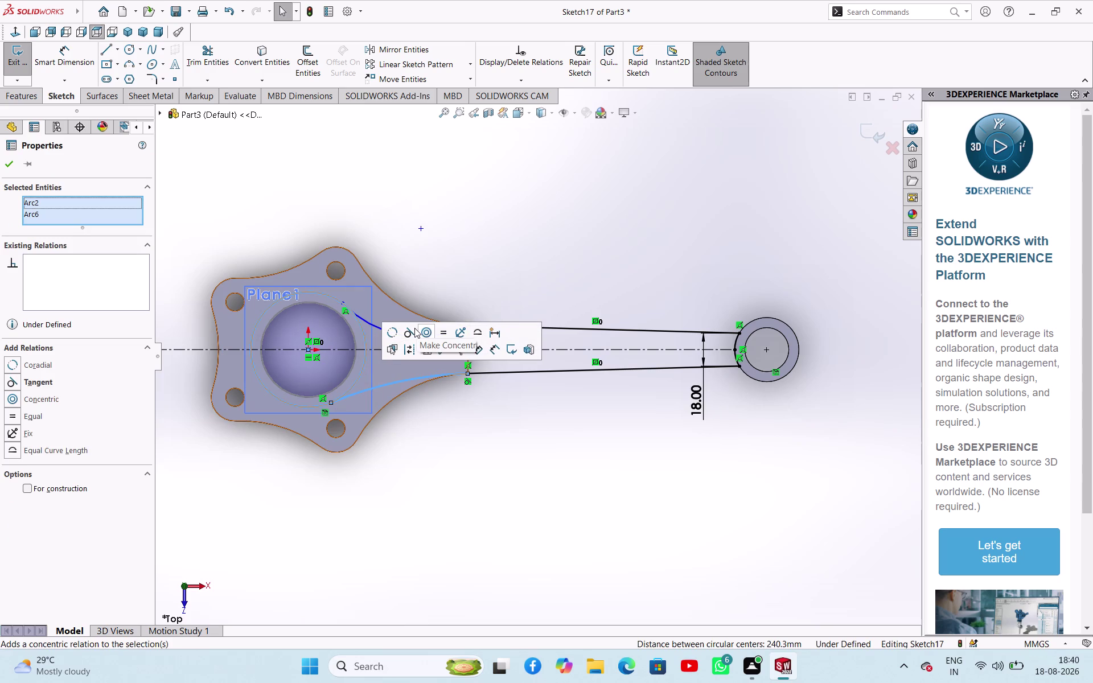
click(415, 328)
Make the upper arc tangent to the hub circle and the upper arm line.
click(477, 253)
click(398, 332)
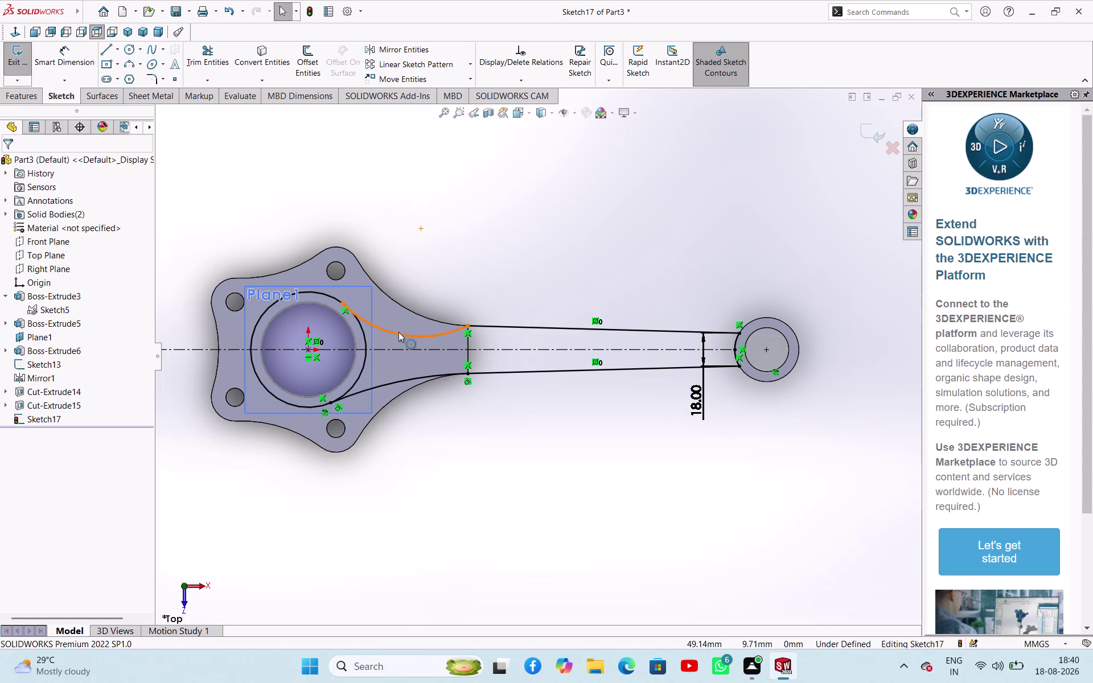
click(362, 328)
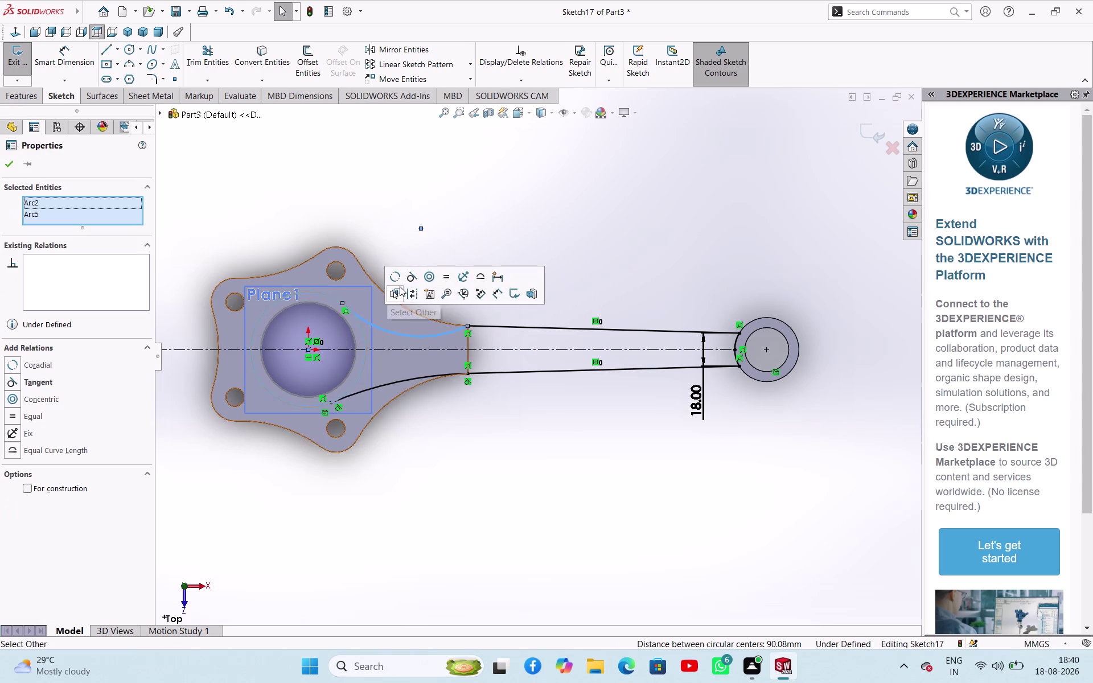
click(409, 282)
click(471, 236)
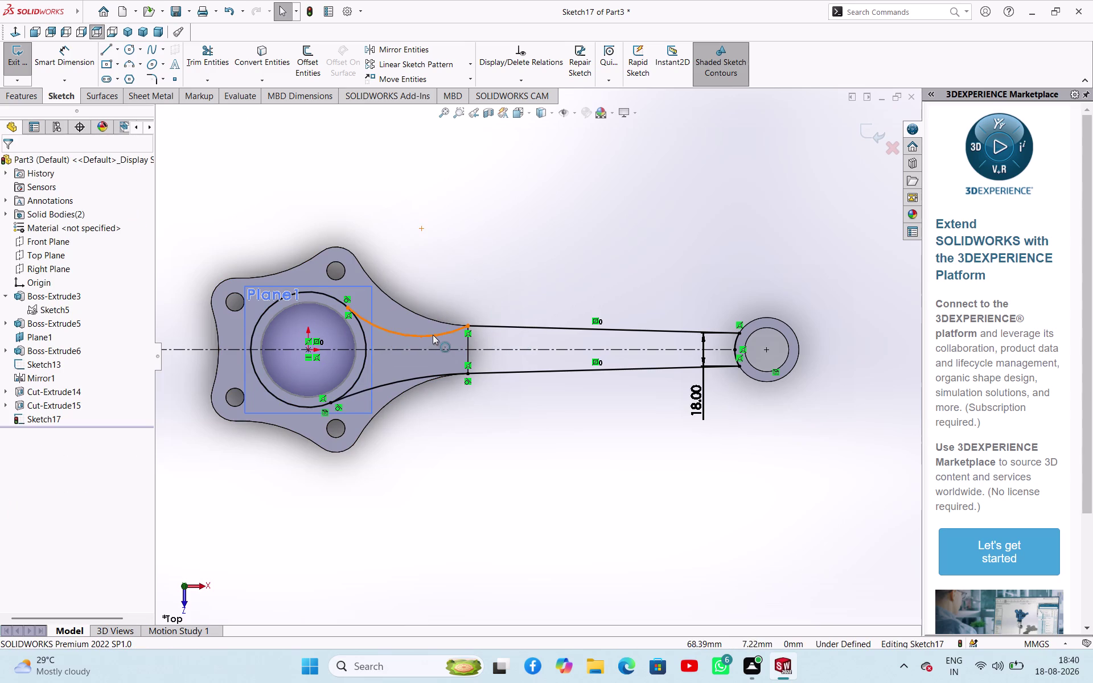
click(433, 335)
click(477, 325)
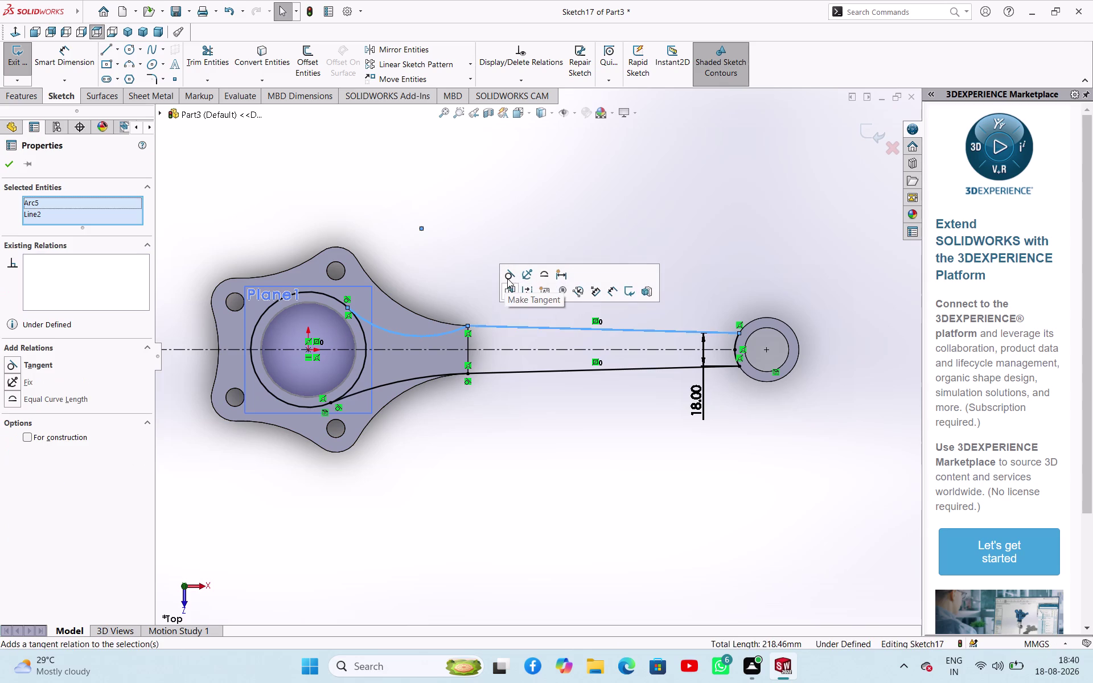
click(509, 277)
click(481, 473)
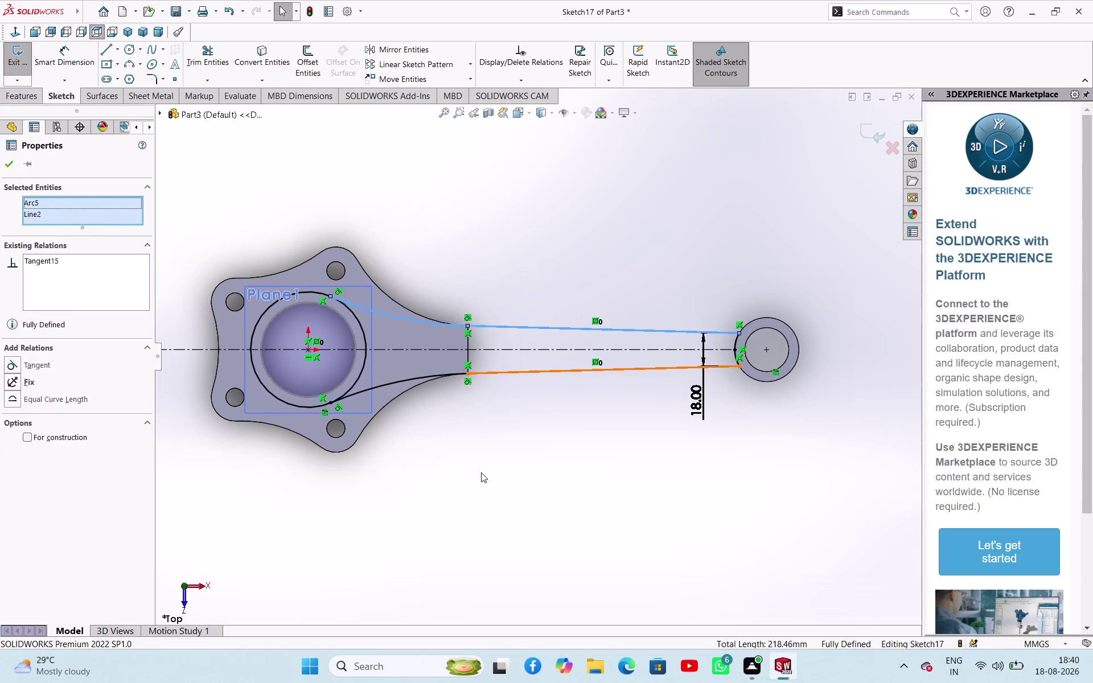
middle_click(495, 455)
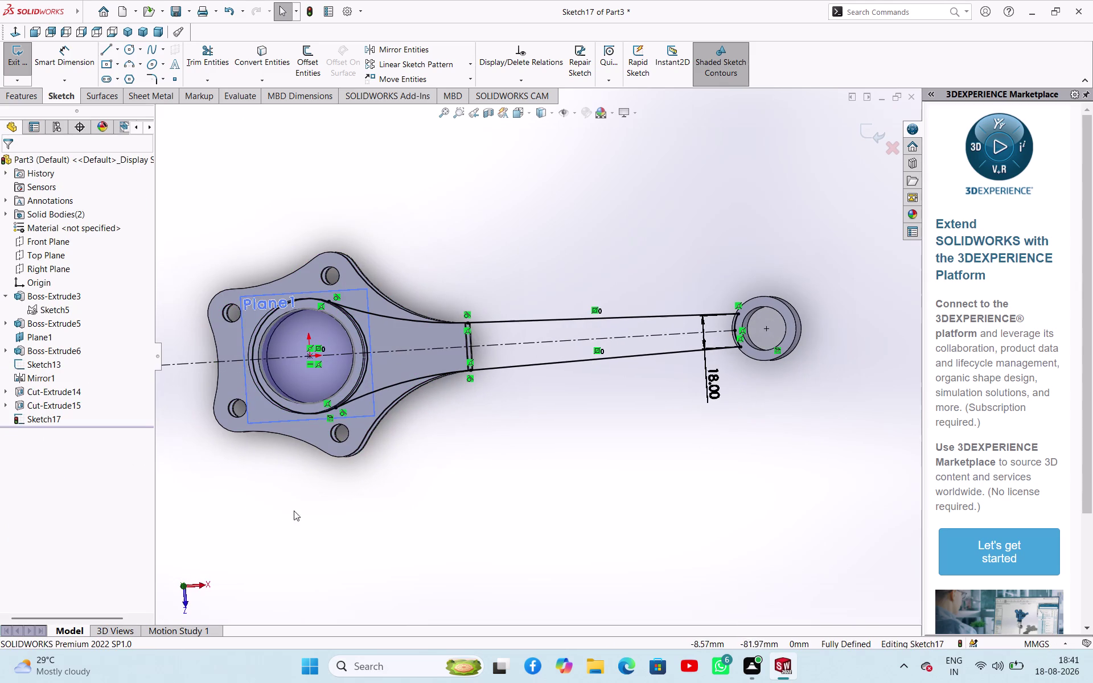
click(182, 585)
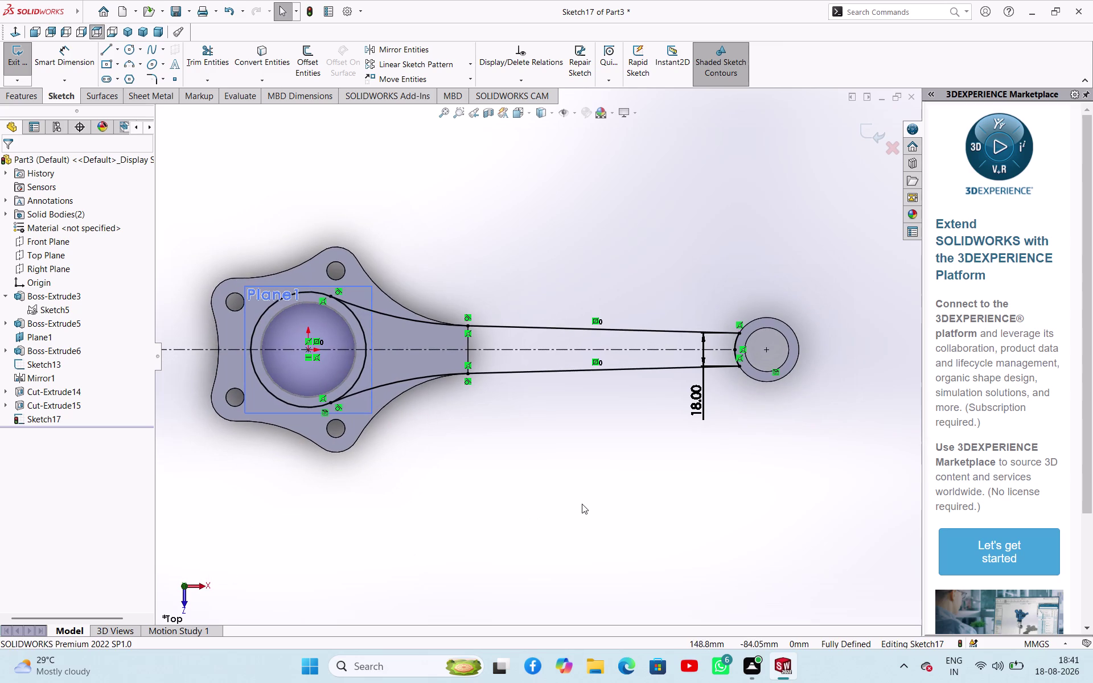
click(582, 504)
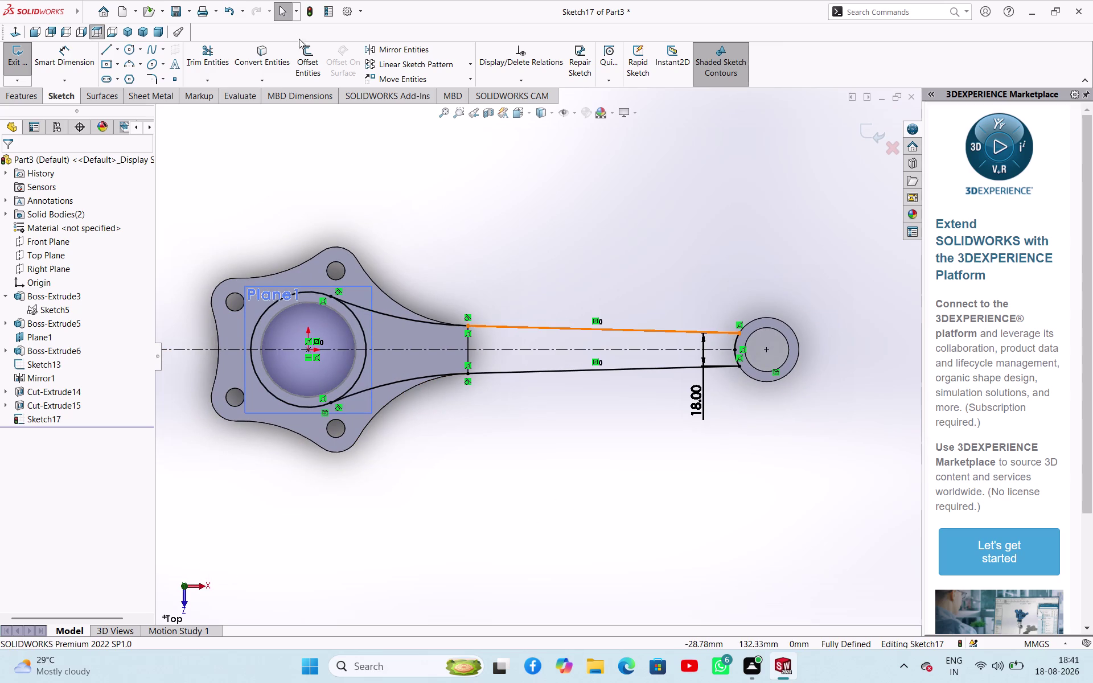
click(216, 56)
Trim the unwanted segments from arm sketch Sketch17.
drag(275, 213, 271, 390)
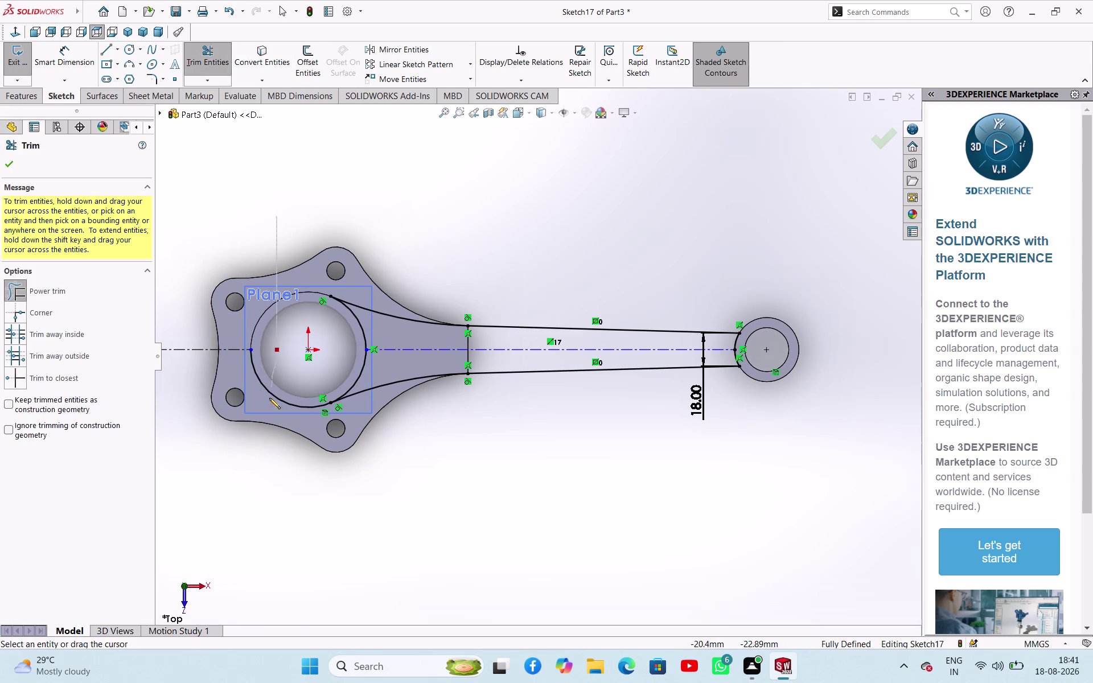
drag(271, 390, 267, 435)
middle_drag(433, 444, 419, 353)
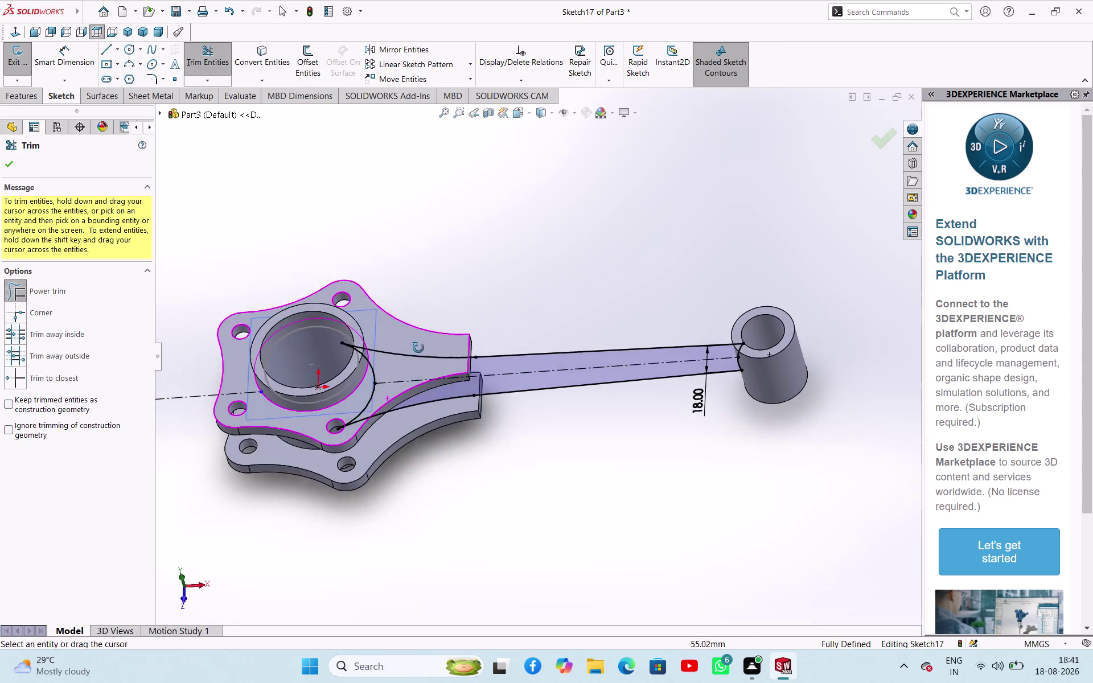
middle_drag(418, 353, 417, 262)
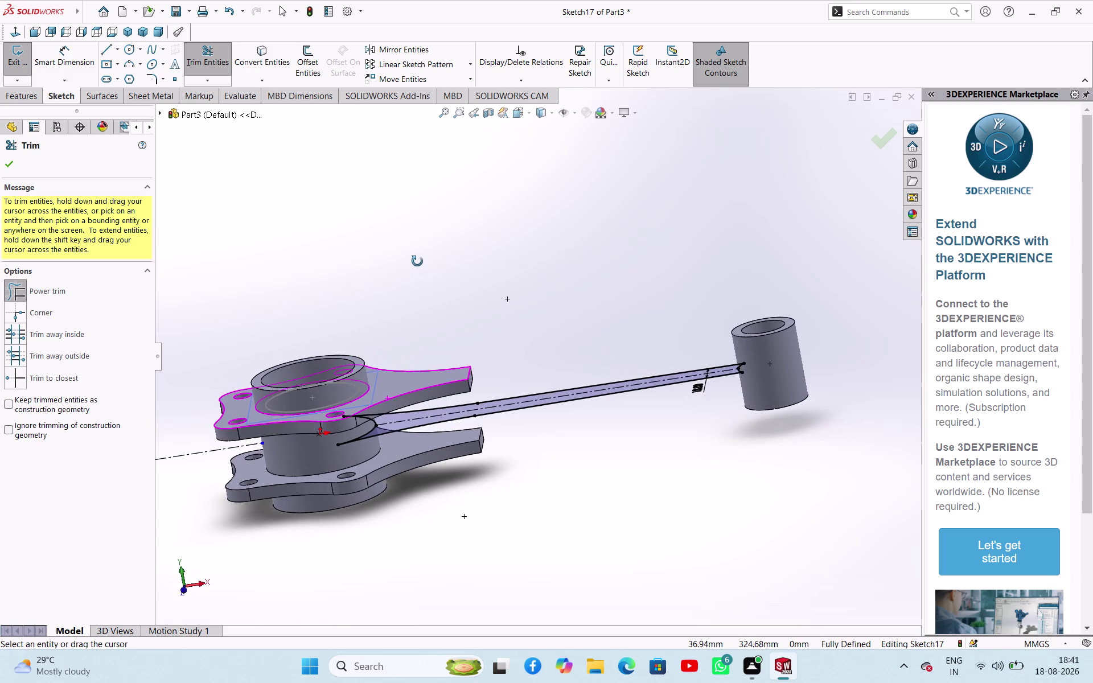
middle_drag(418, 261, 417, 257)
click(16, 163)
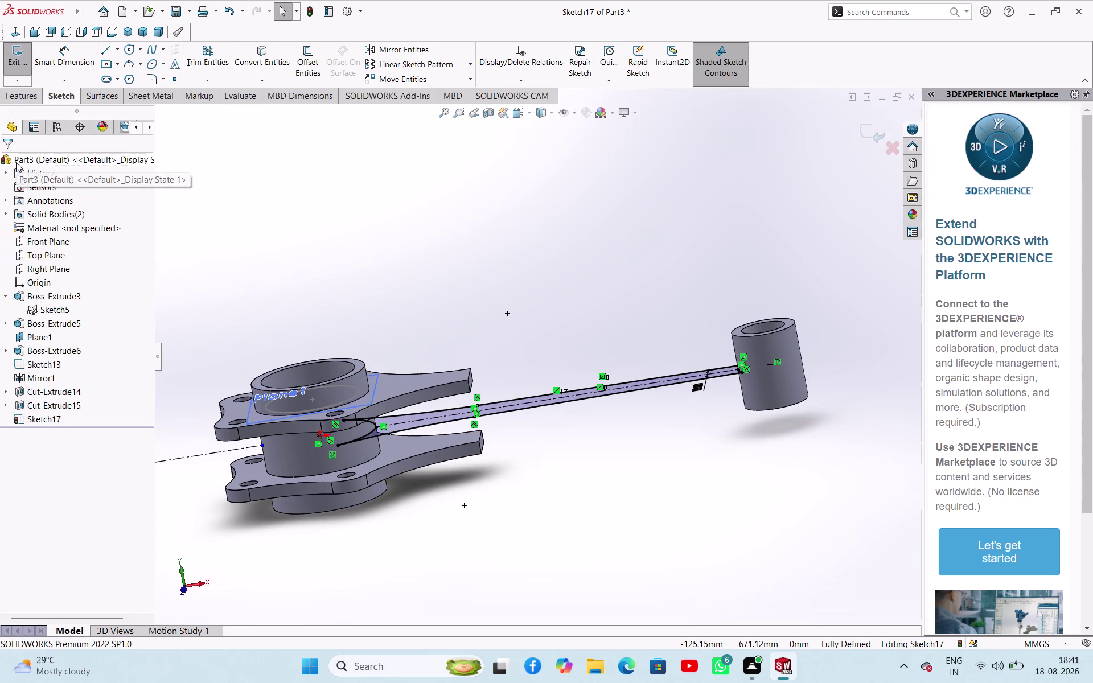
Exit Sketch17 and orbit to view the 3D part.
click(5, 61)
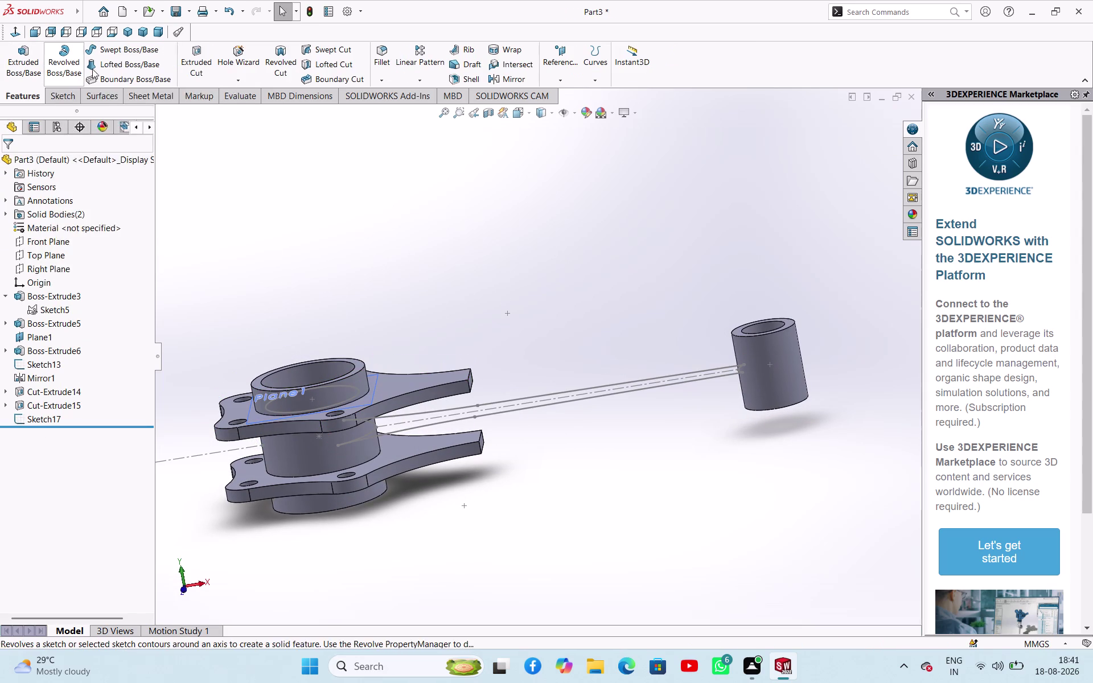
middle_drag(495, 206, 457, 237)
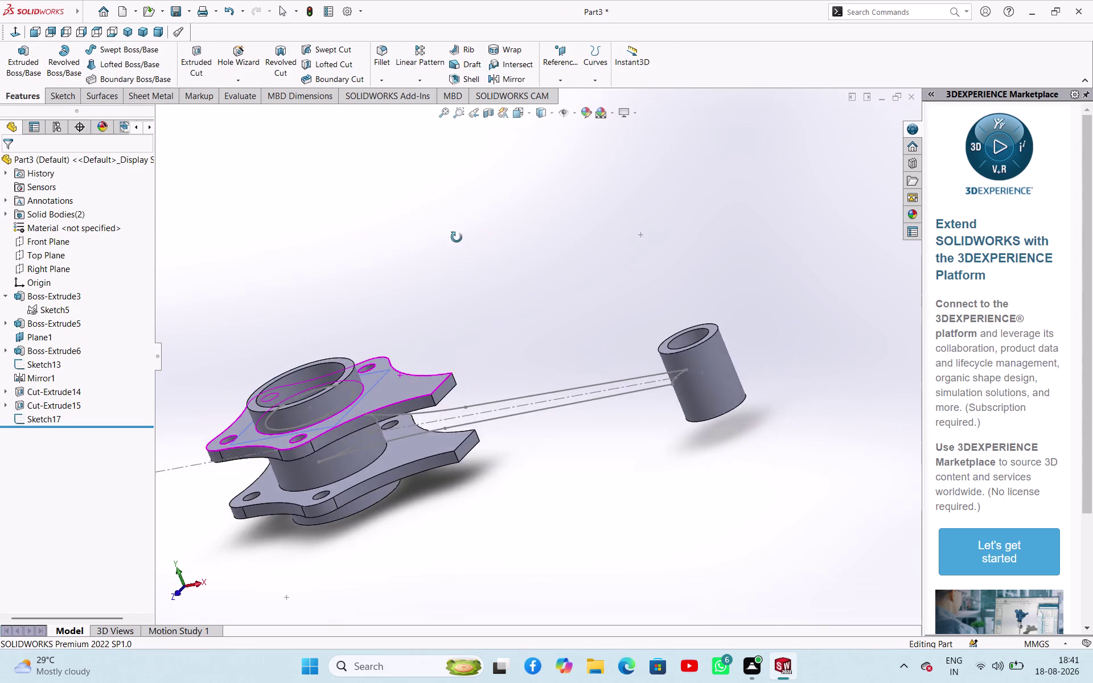
middle_drag(457, 237, 472, 199)
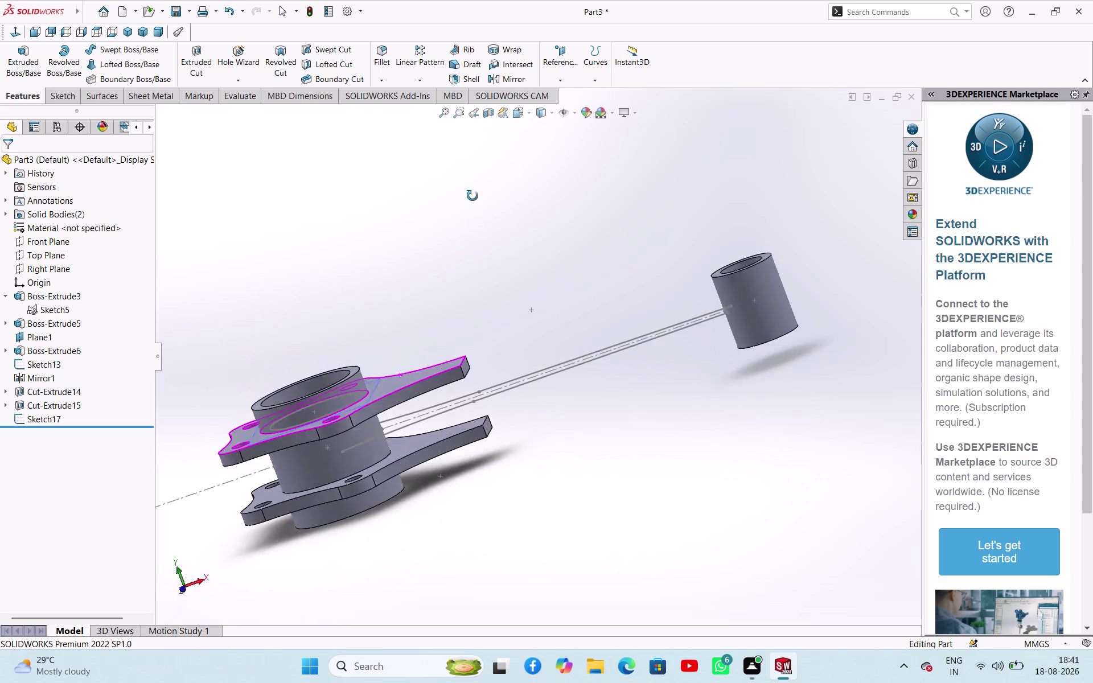
middle_drag(473, 199, 479, 325)
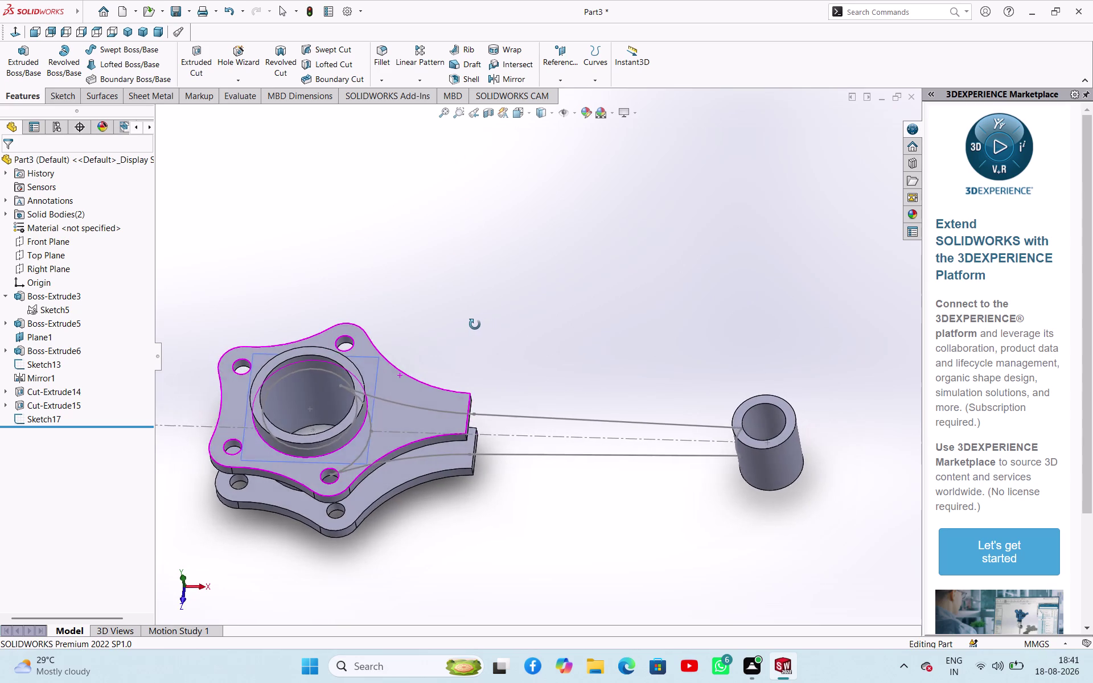
middle_drag(478, 325, 452, 311)
Extrude Sketch17 28 mm mid-plane as Boss-Extrude8, forming the rod arm.
click(11, 56)
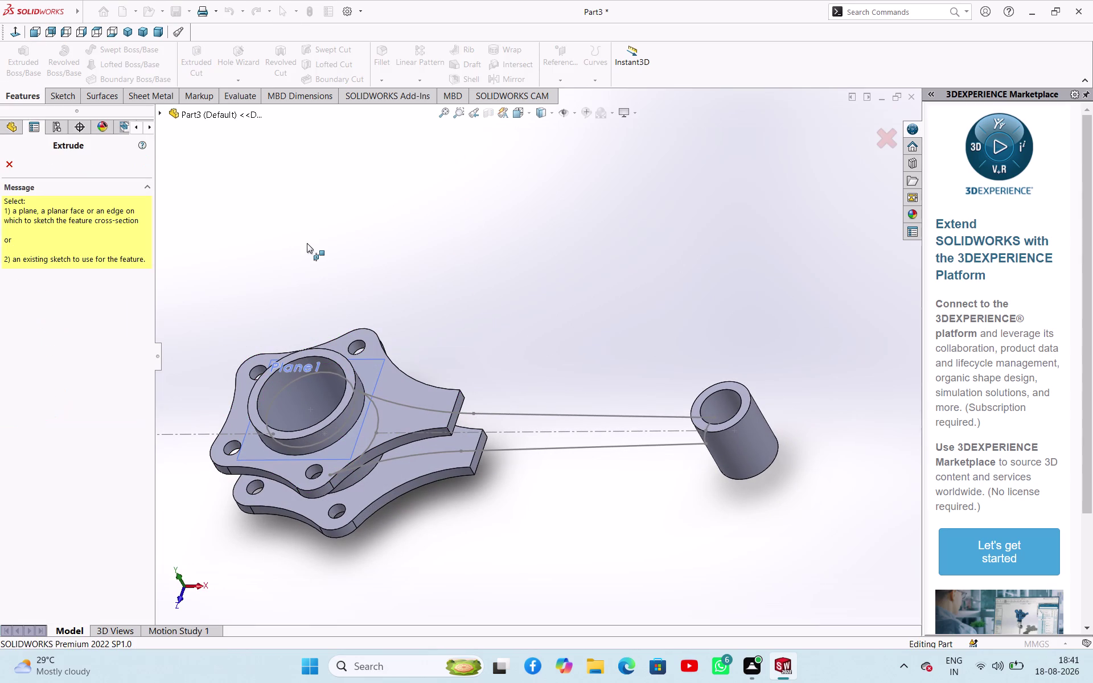
click(496, 450)
middle_drag(473, 476, 472, 432)
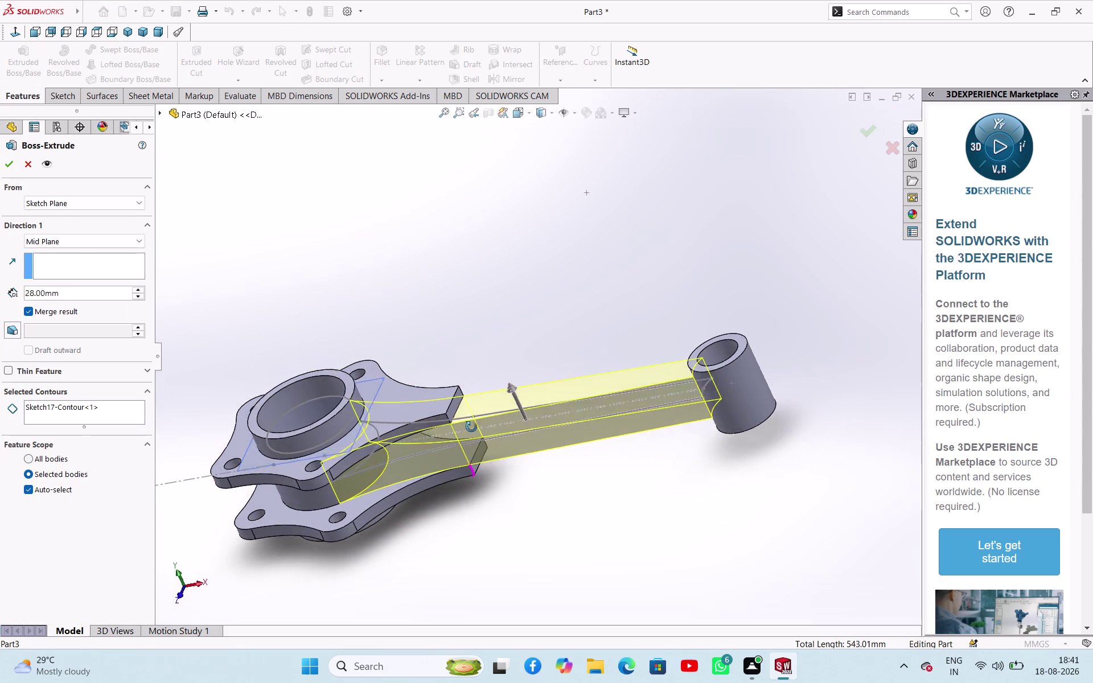
middle_drag(472, 433, 470, 367)
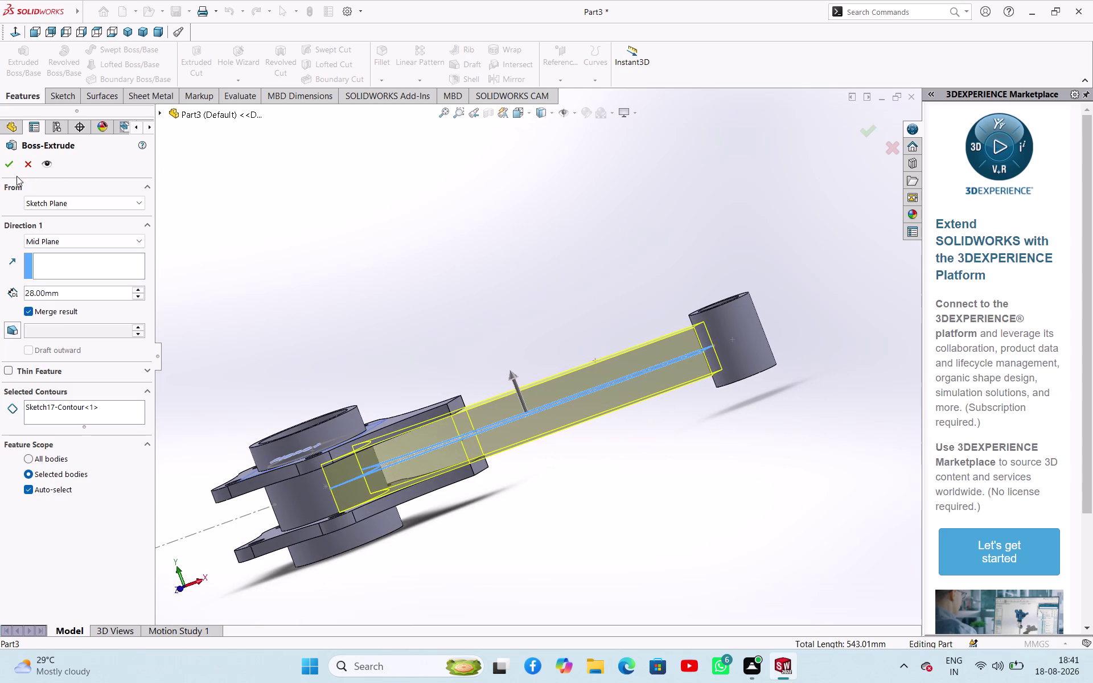
click(3, 163)
click(374, 322)
middle_drag(393, 316, 351, 272)
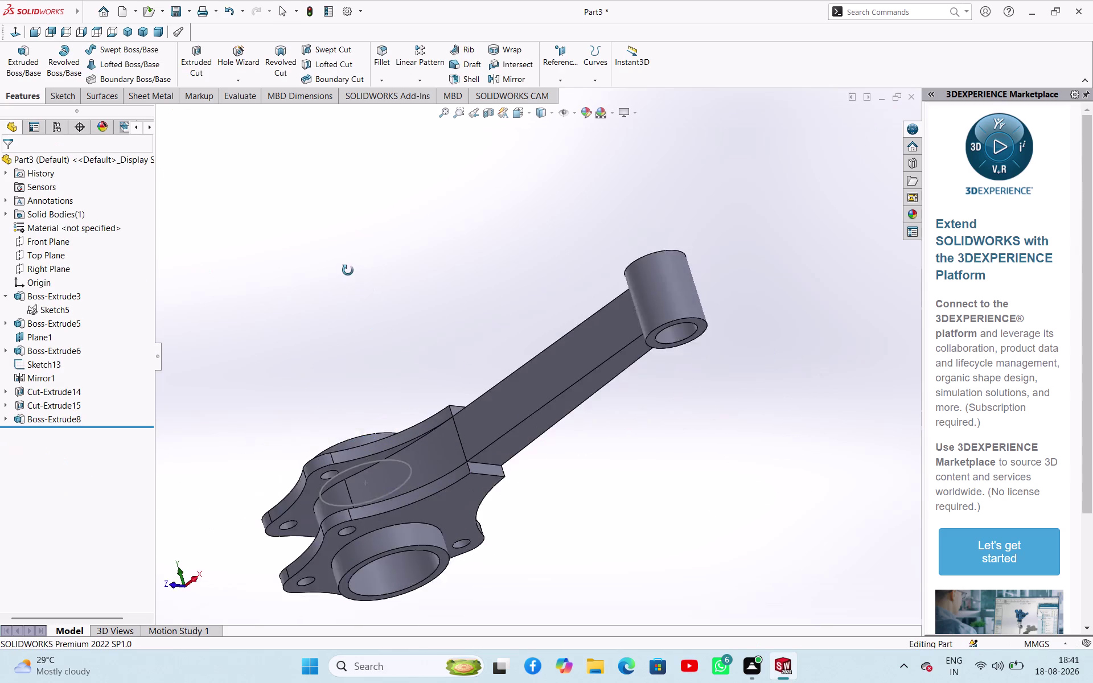
middle_drag(350, 272, 392, 501)
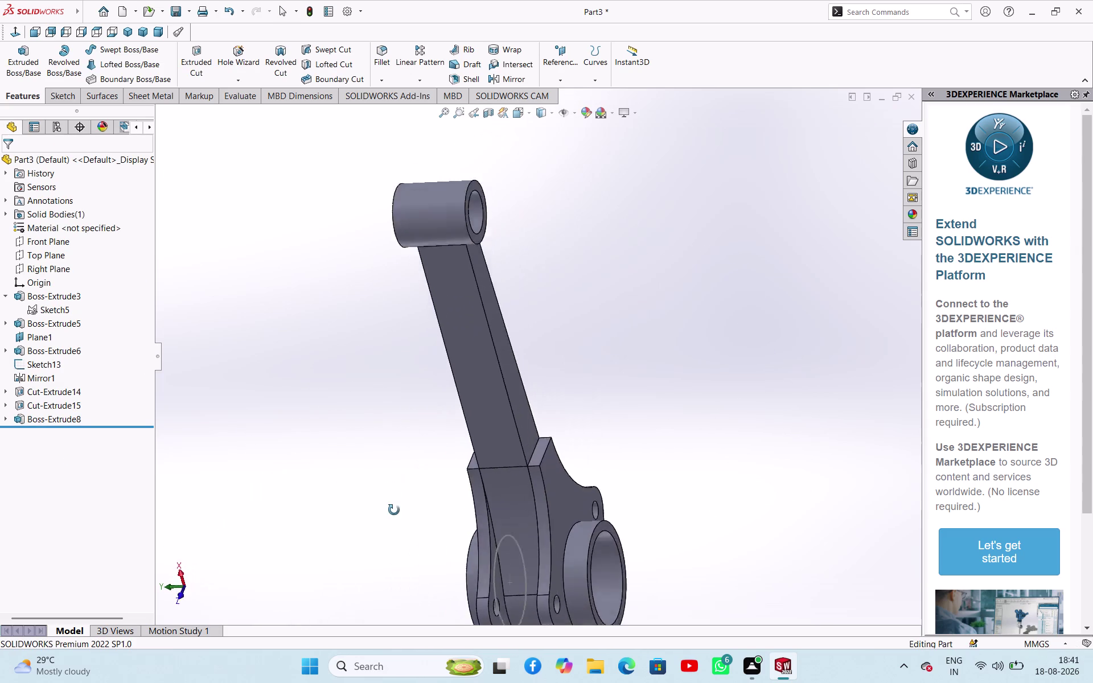
middle_drag(393, 501, 457, 566)
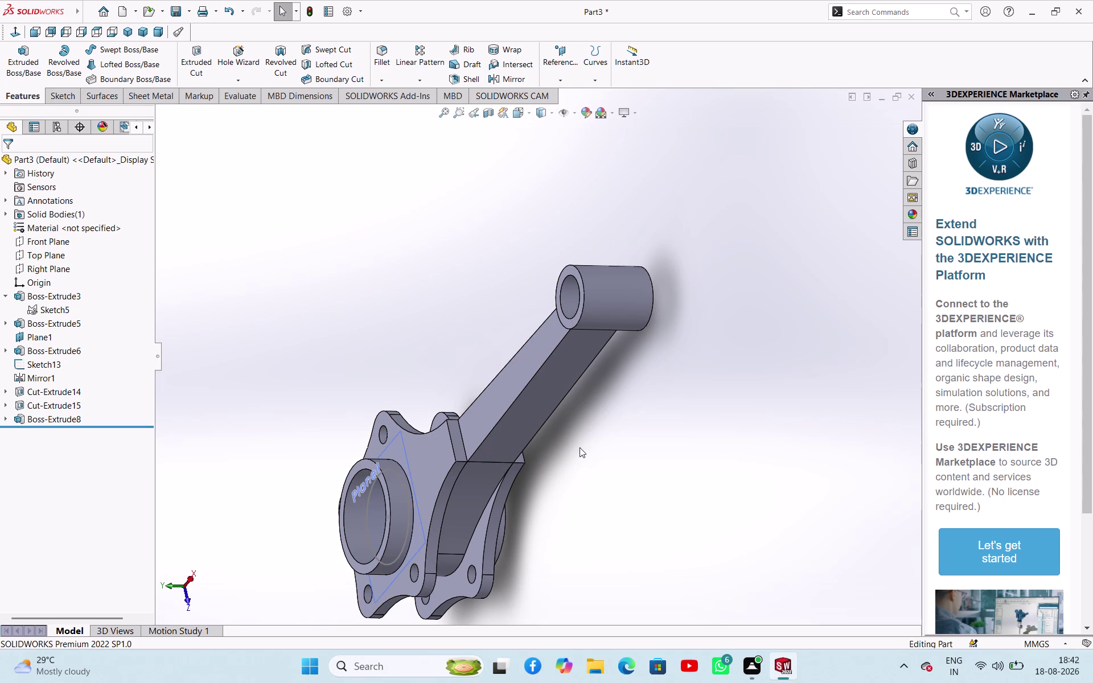
middle_drag(600, 446, 570, 373)
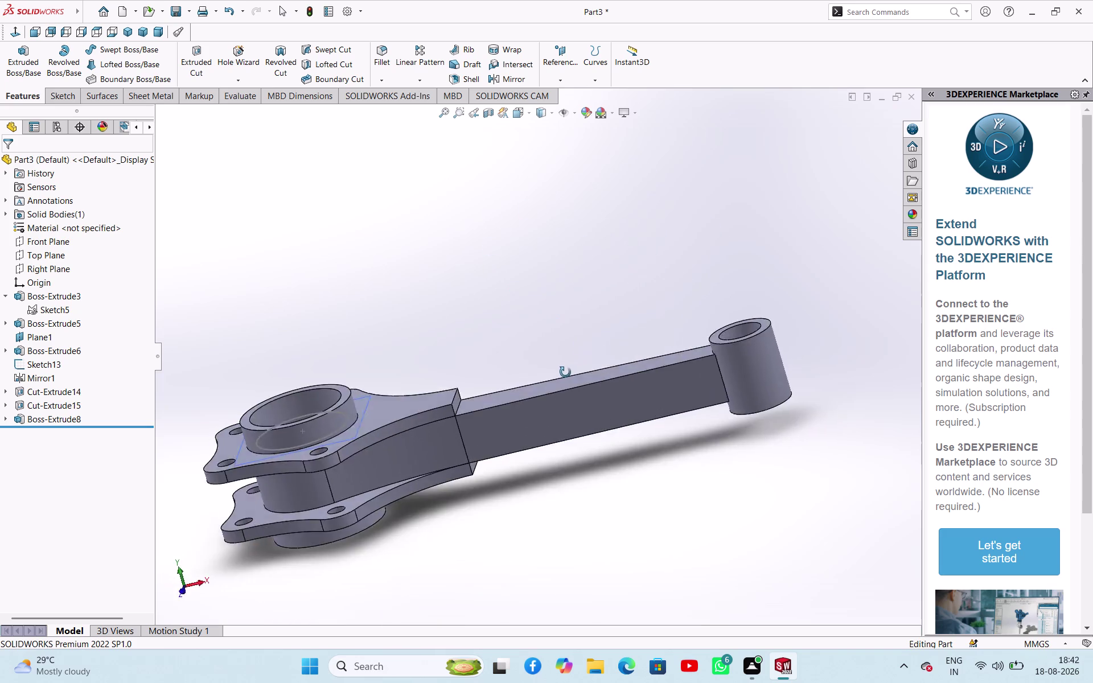
middle_drag(570, 373, 548, 373)
click(37, 423)
Change Boss-Extrude8's mid-plane depth from 28 mm to 42 mm.
click(46, 390)
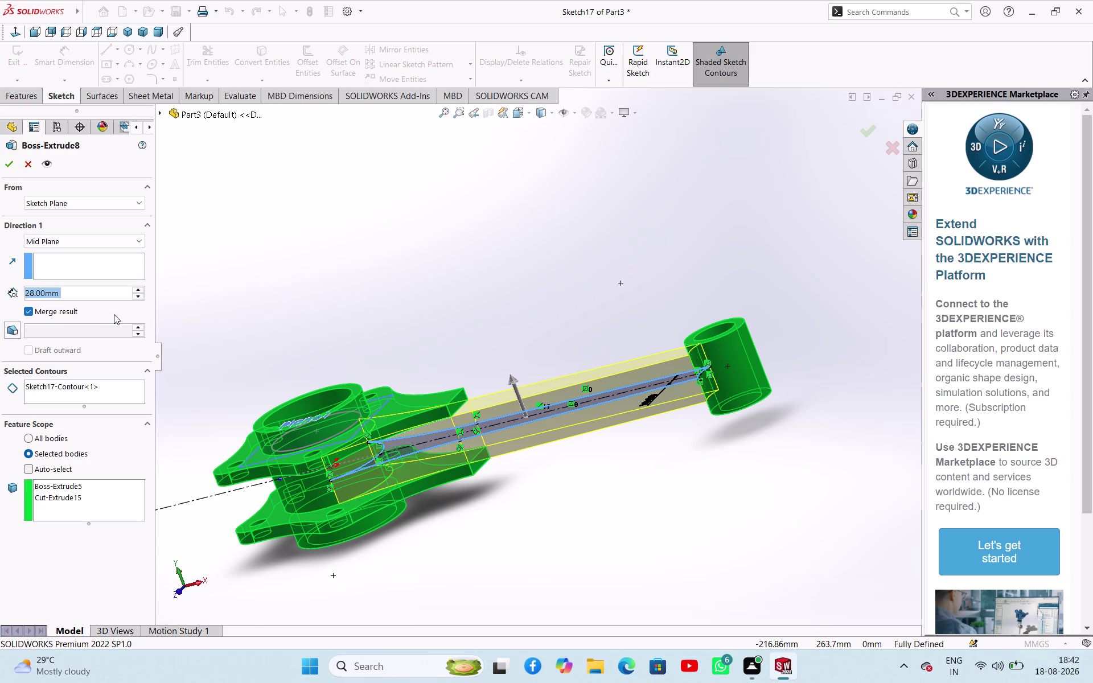
text(42)
key(Return)
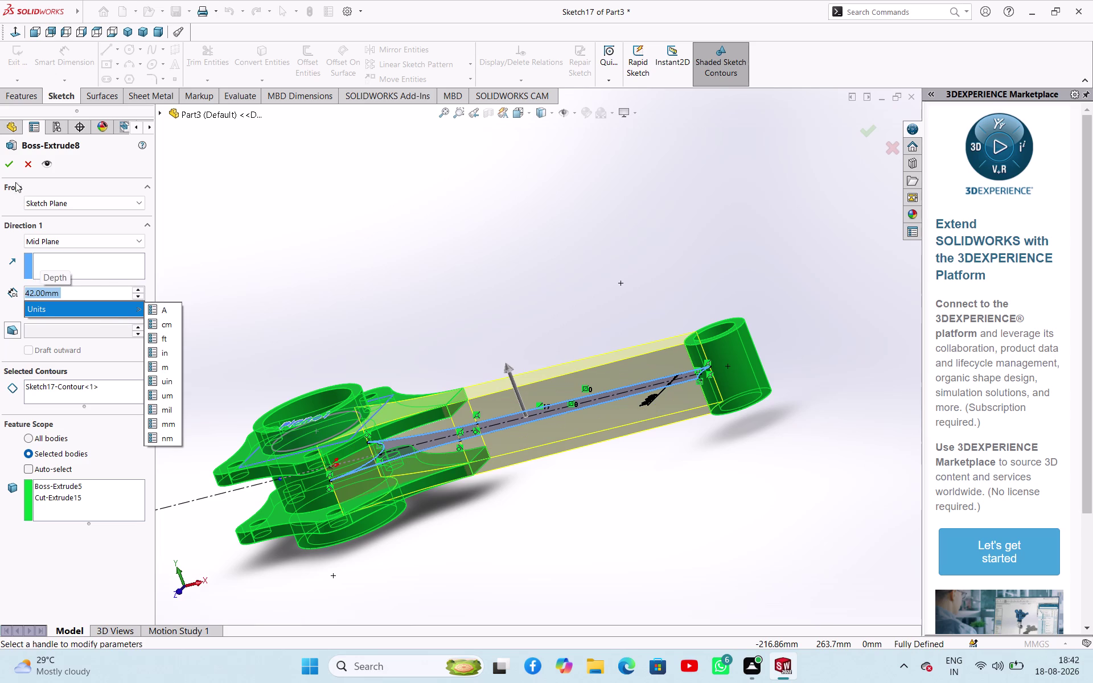
click(9, 167)
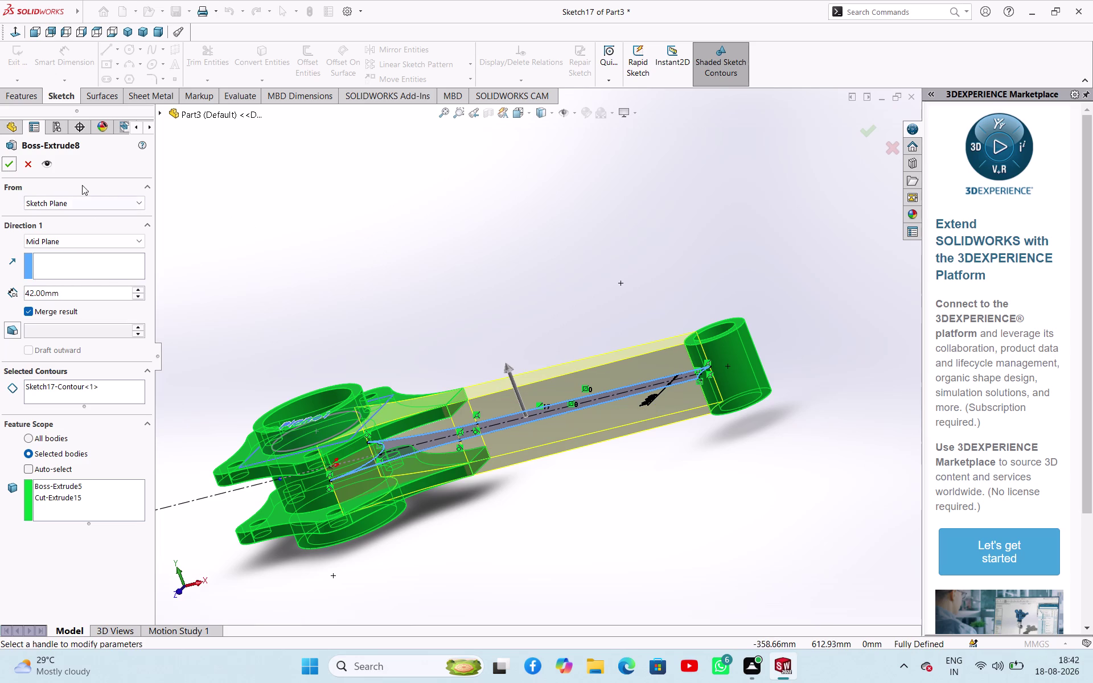
click(5, 162)
click(288, 230)
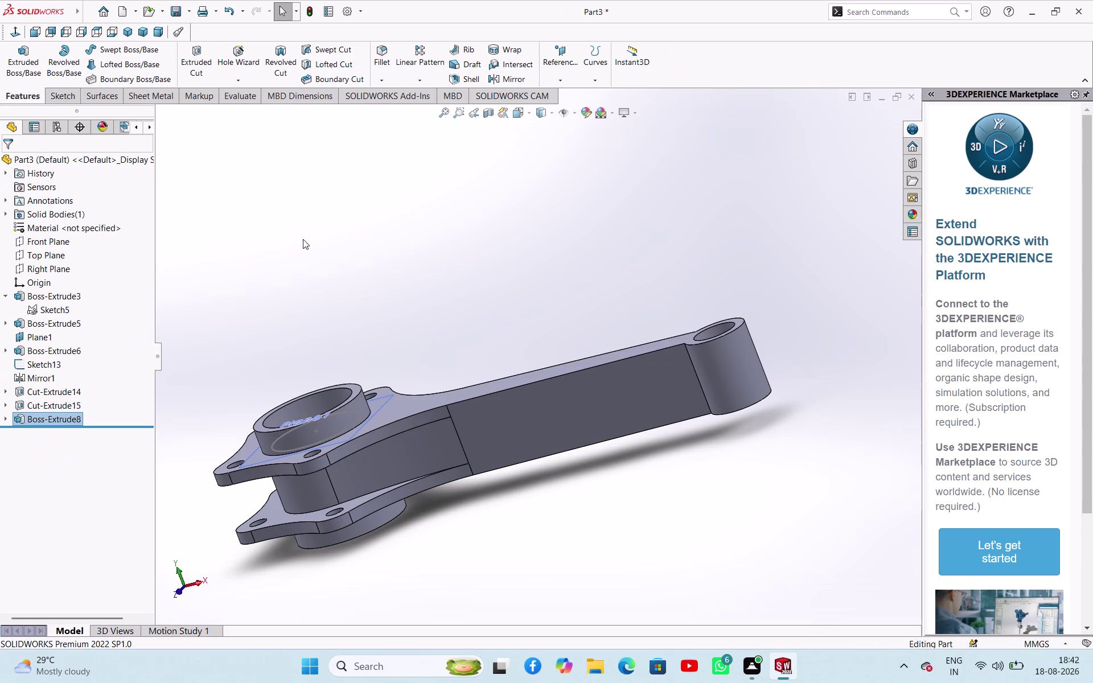
middle_drag(314, 242, 298, 358)
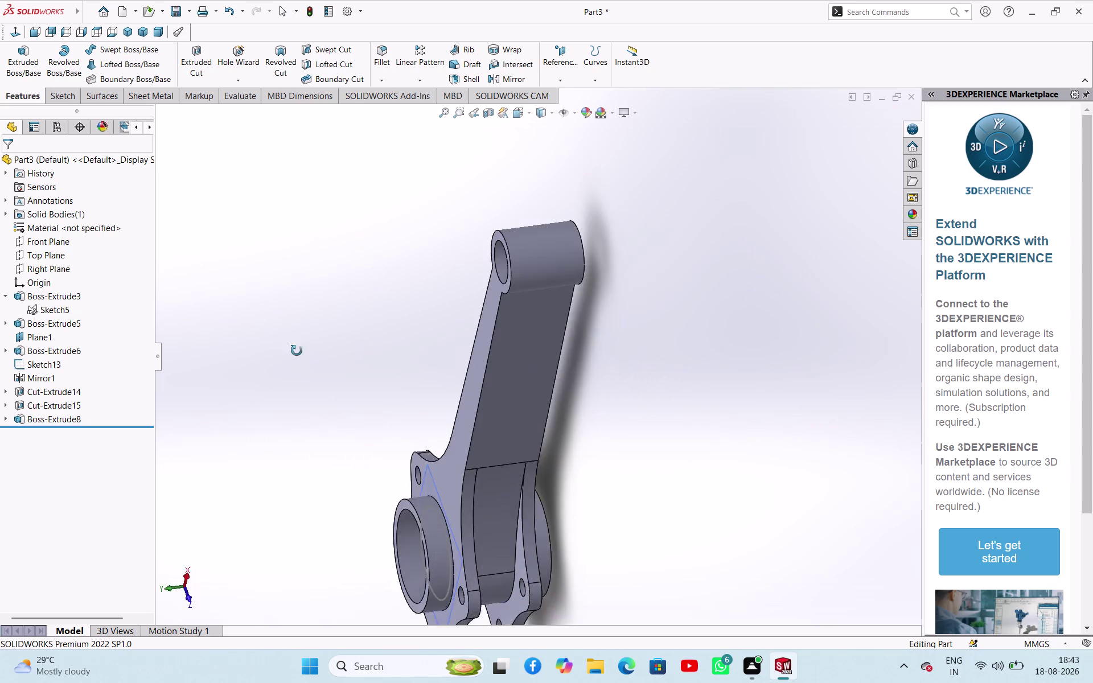
middle_drag(298, 359, 335, 305)
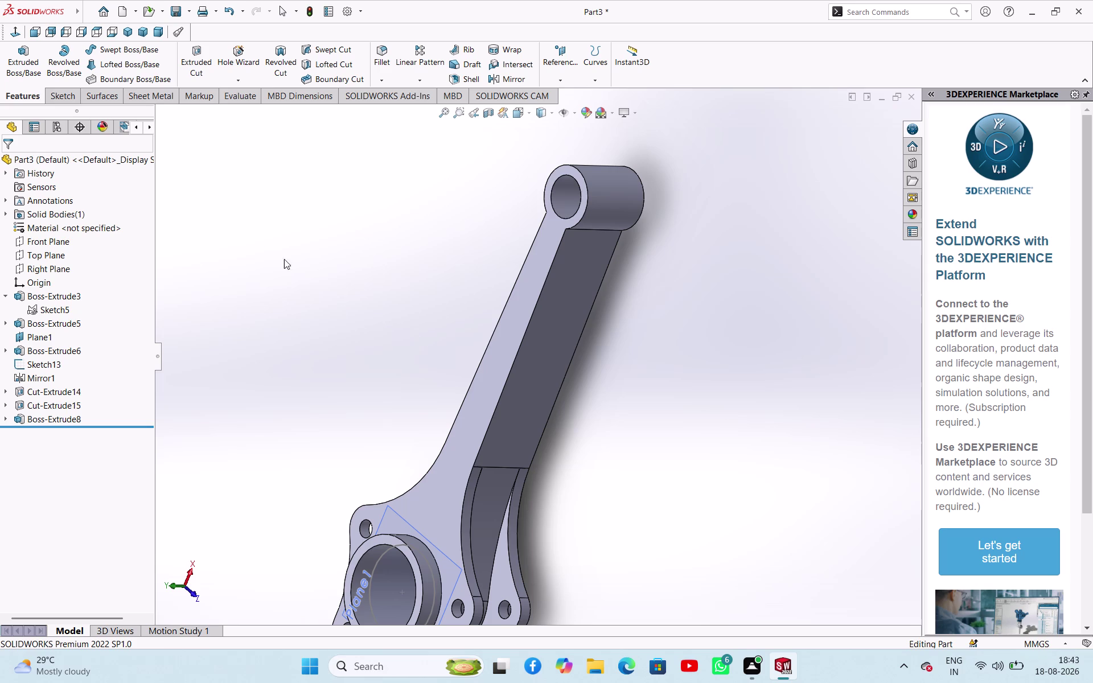
Start Sketch18 on the Front Plane, viewed normal to it.
click(48, 259)
click(189, 314)
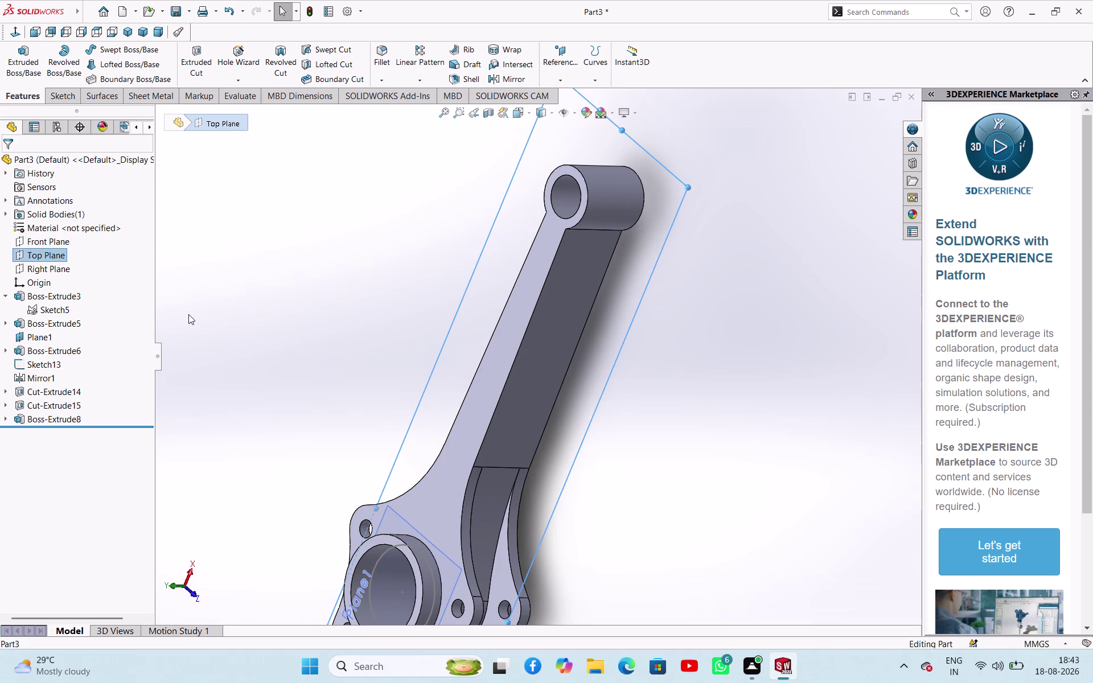
click(53, 239)
click(65, 224)
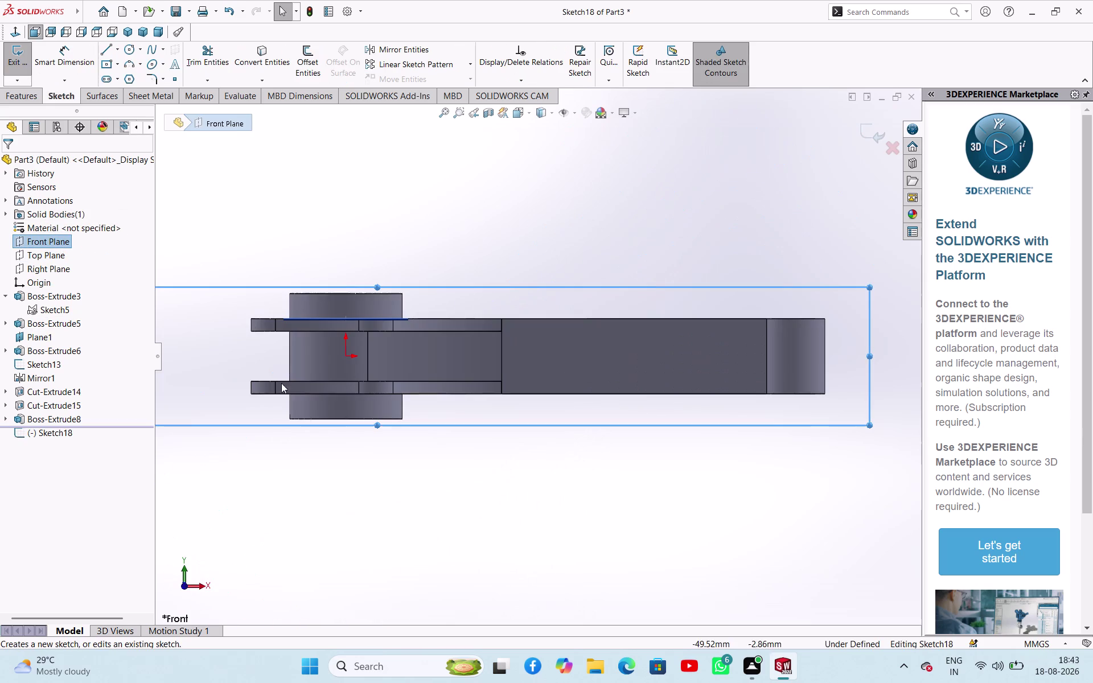
click(336, 504)
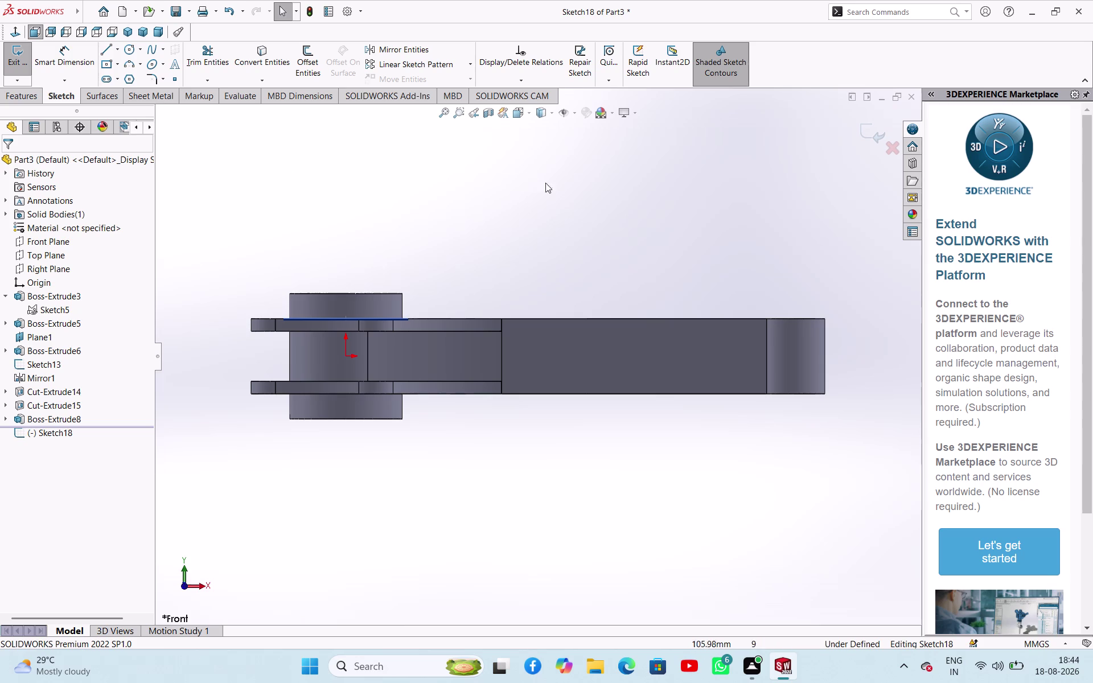
click(269, 64)
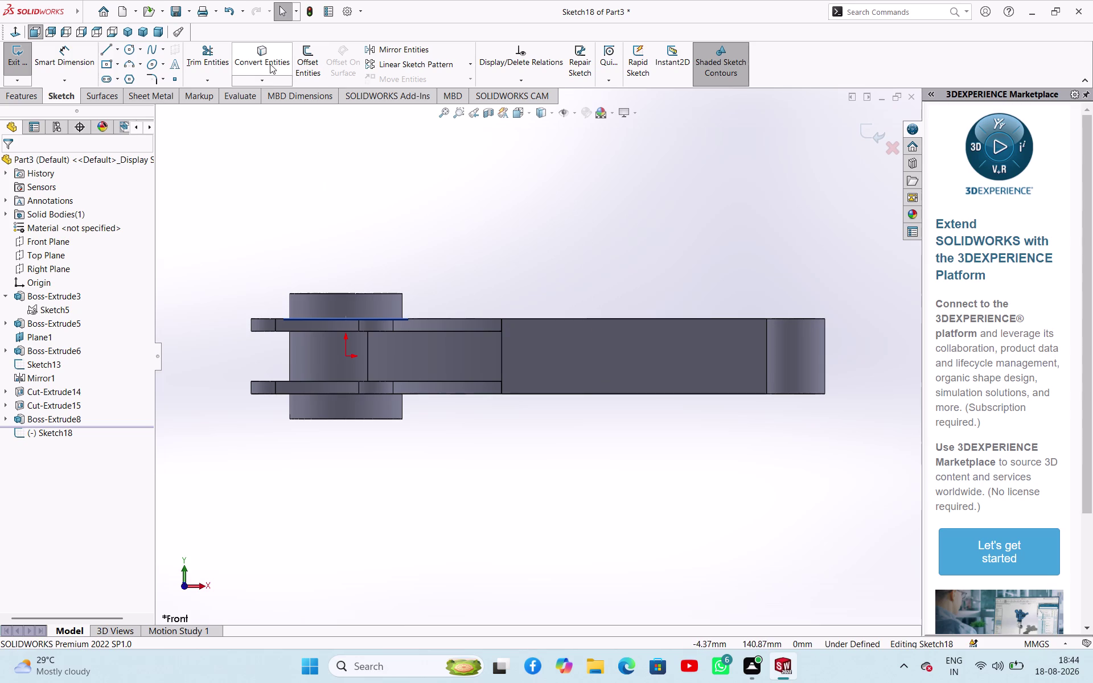
Convert the arm's top edge into Sketch18 as a fully defined line.
click(634, 319)
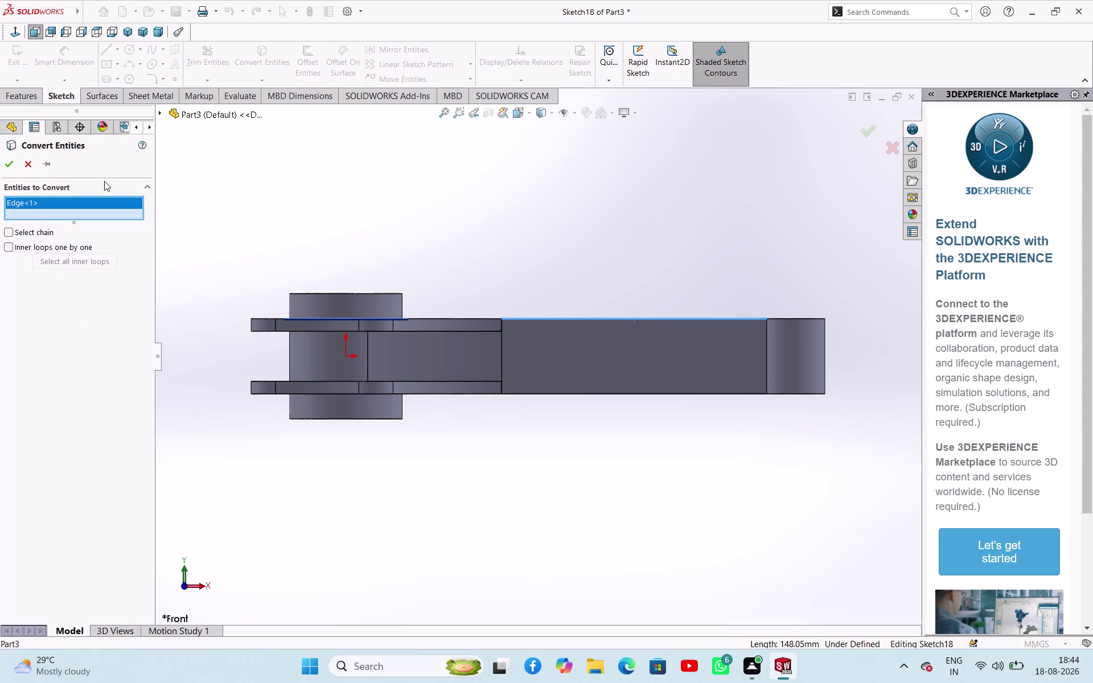
click(3, 161)
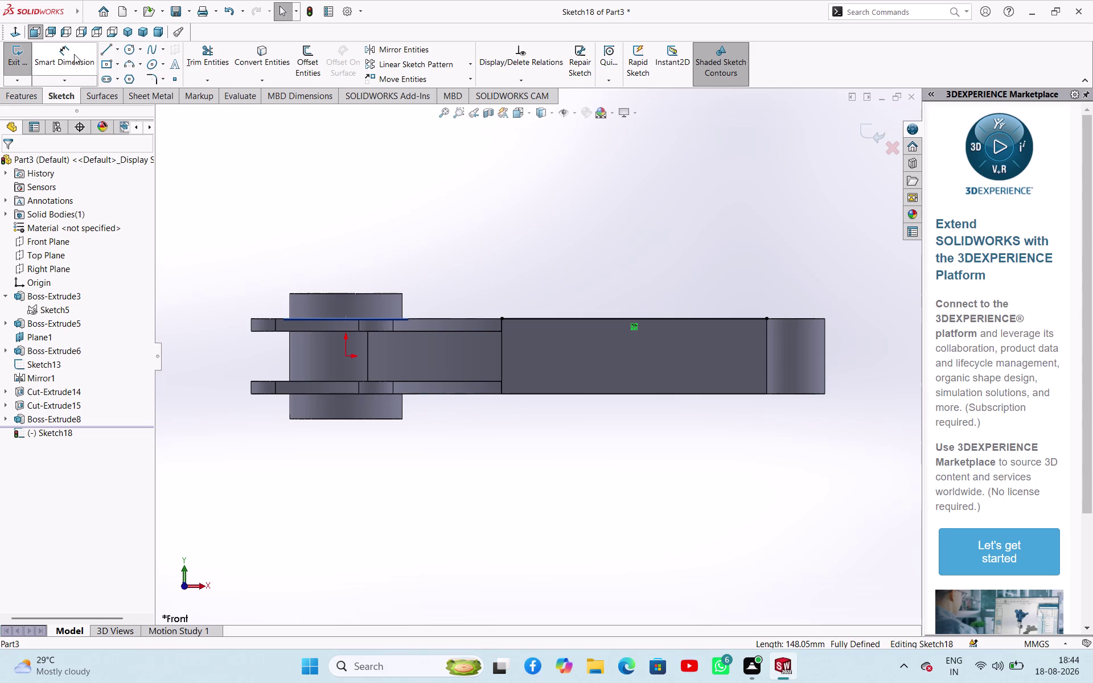
click(118, 50)
Draw a horizontal construction centerline from the origin past the part's right end.
click(119, 77)
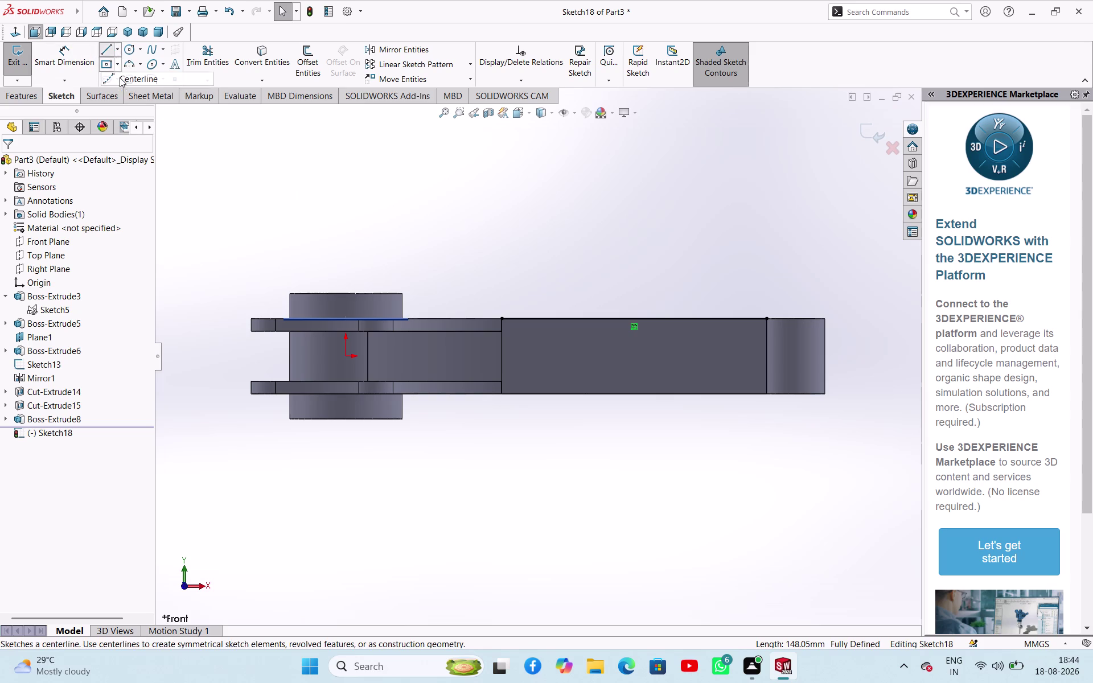
click(48, 348)
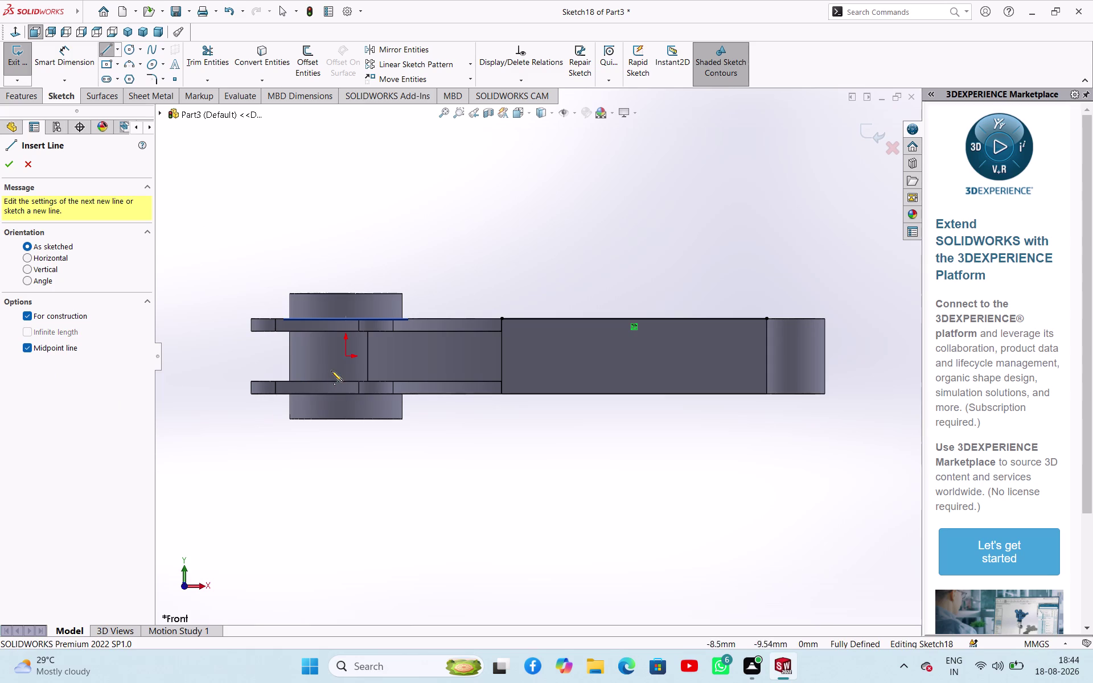
click(344, 354)
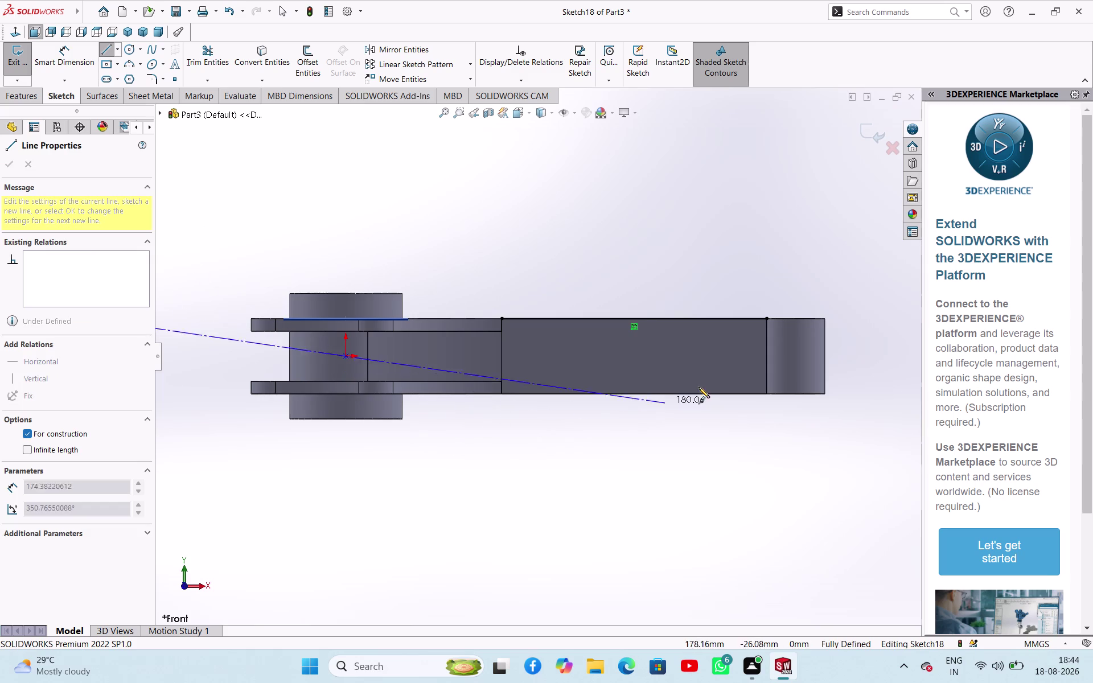
click(854, 357)
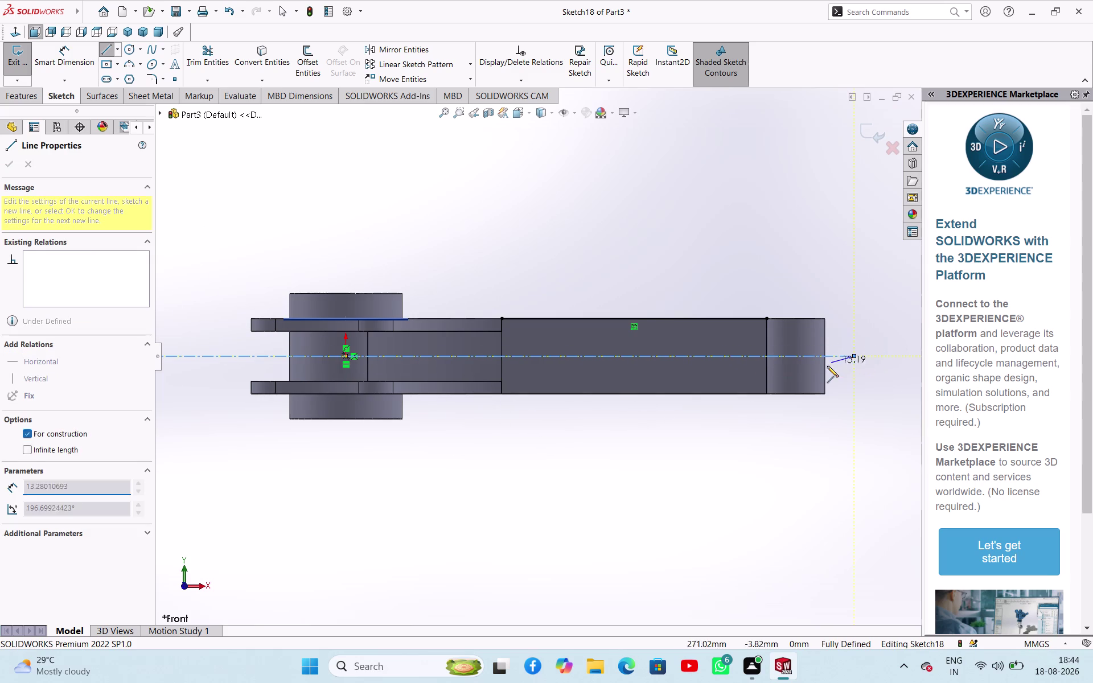
right_click(819, 366)
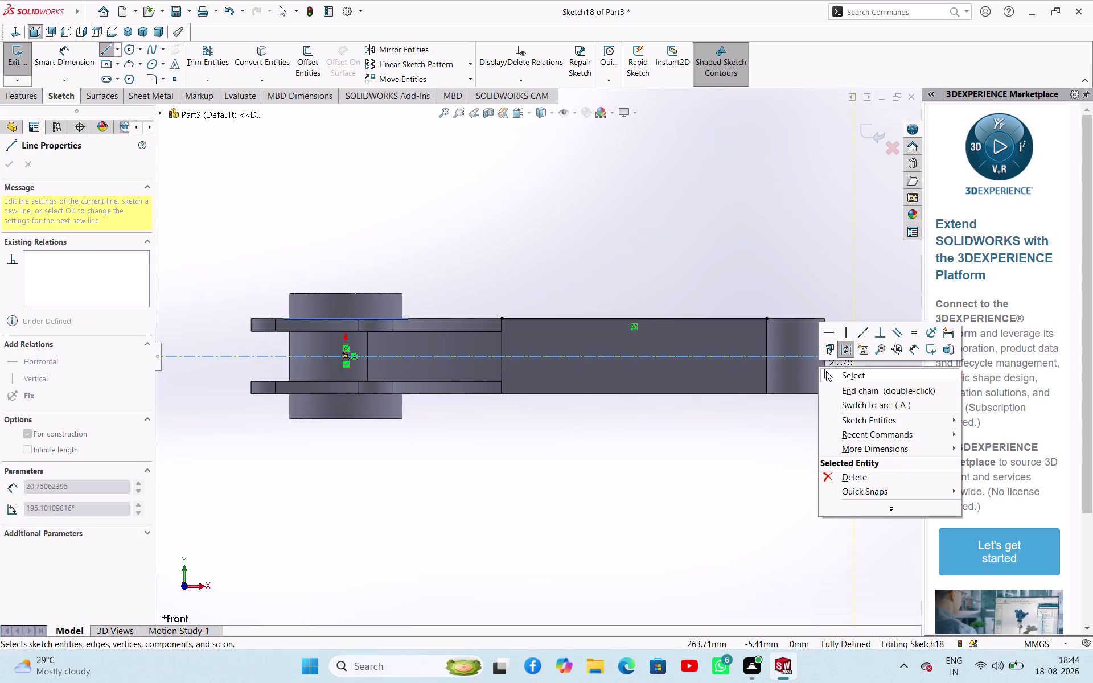
click(826, 371)
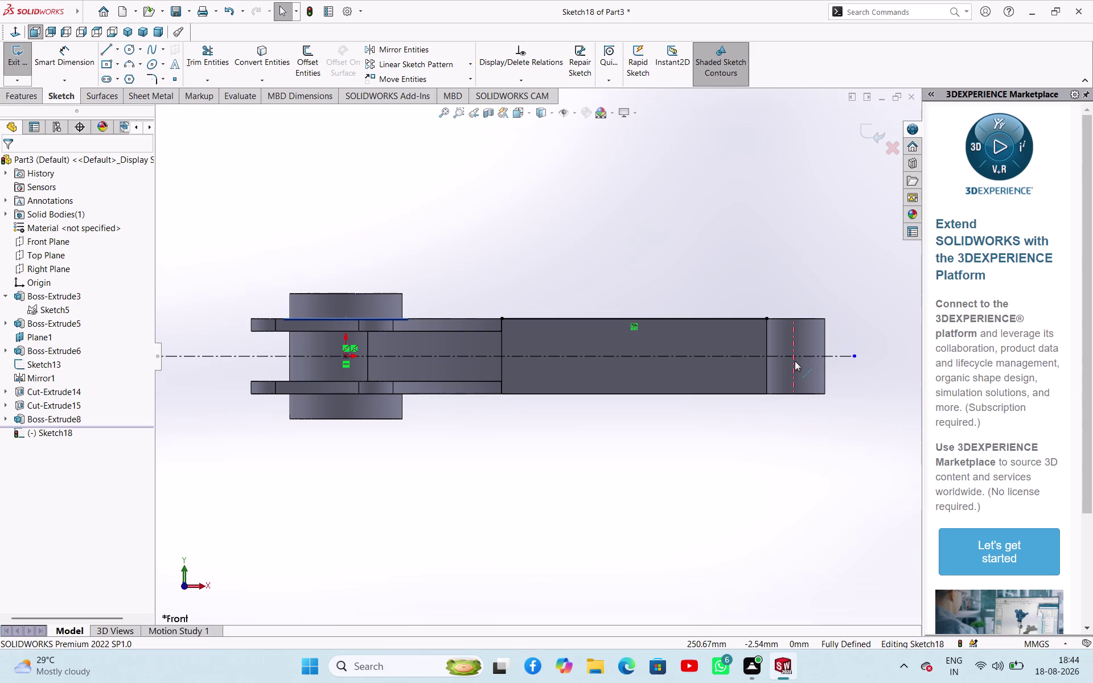
Sketch a short drop and a leftward horizontal line from the step's top corner.
click(105, 53)
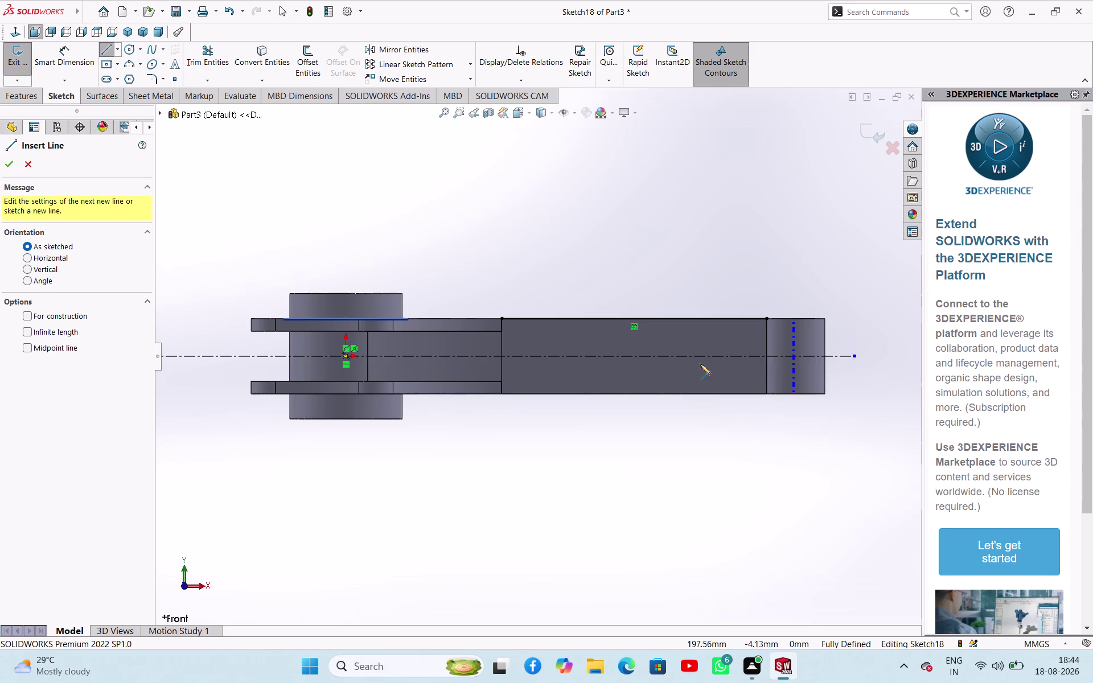
click(766, 321)
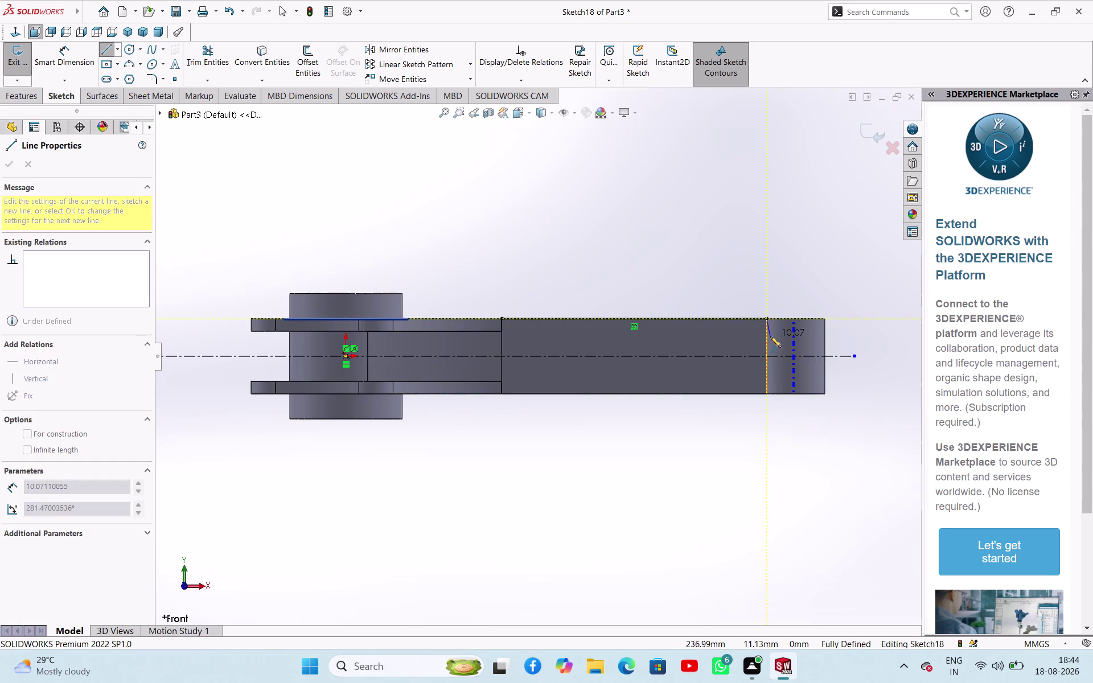
click(769, 338)
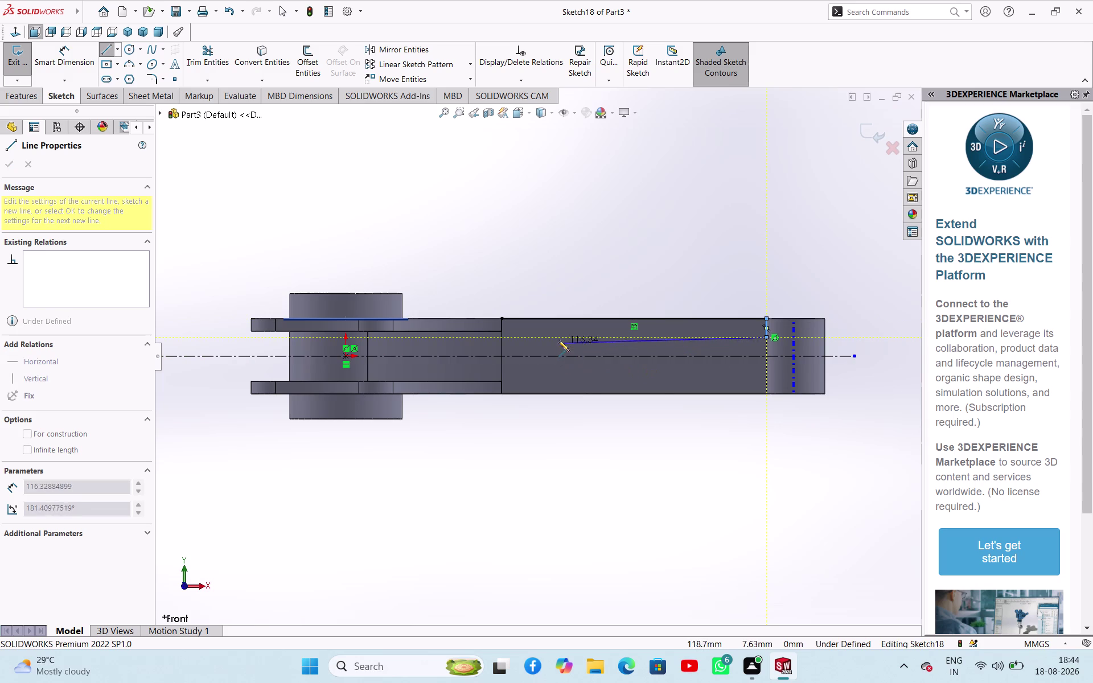
click(562, 338)
right_click(593, 264)
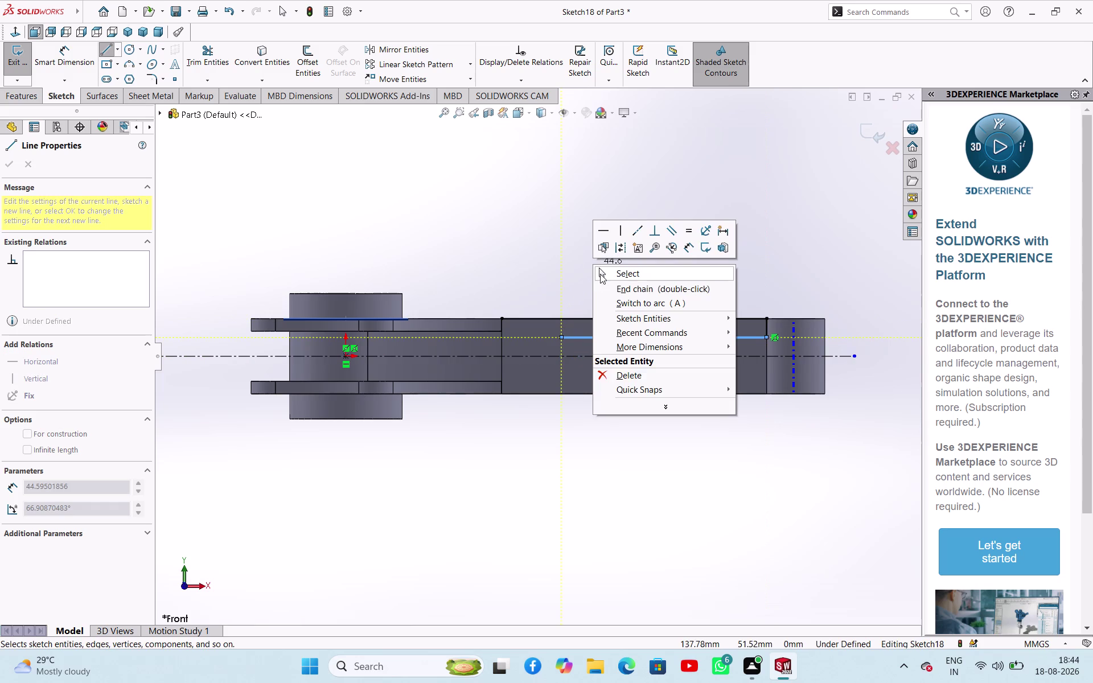
click(600, 272)
Add a tangent arc from the line's left end up to the top edge.
click(122, 69)
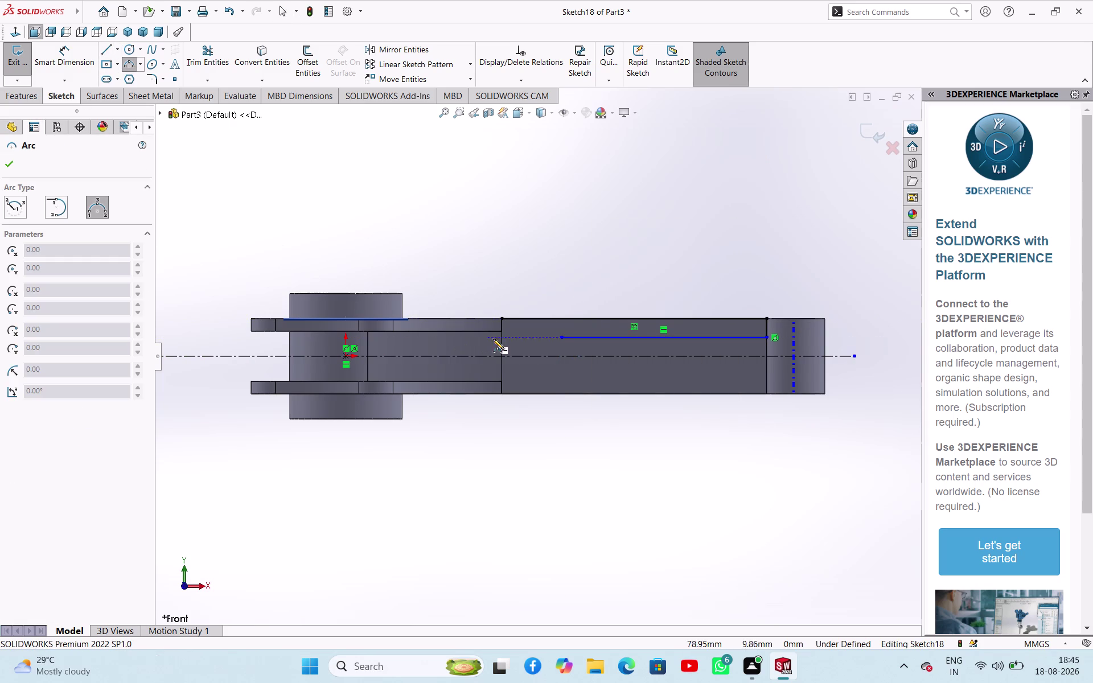
click(502, 319)
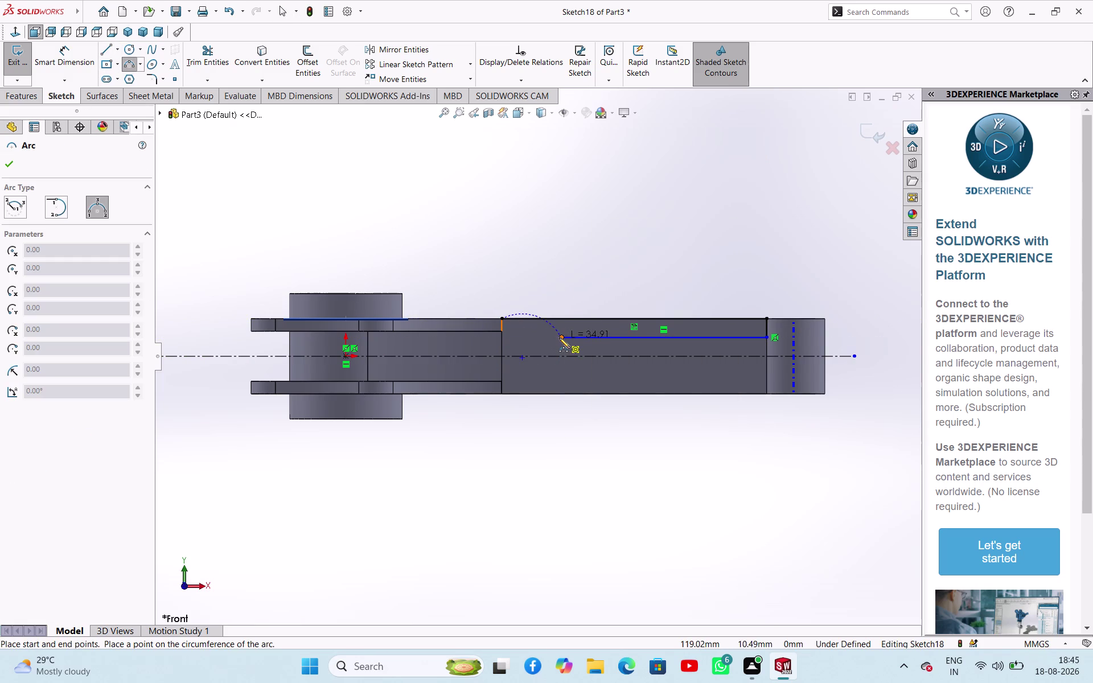
click(559, 337)
click(537, 338)
right_click(609, 256)
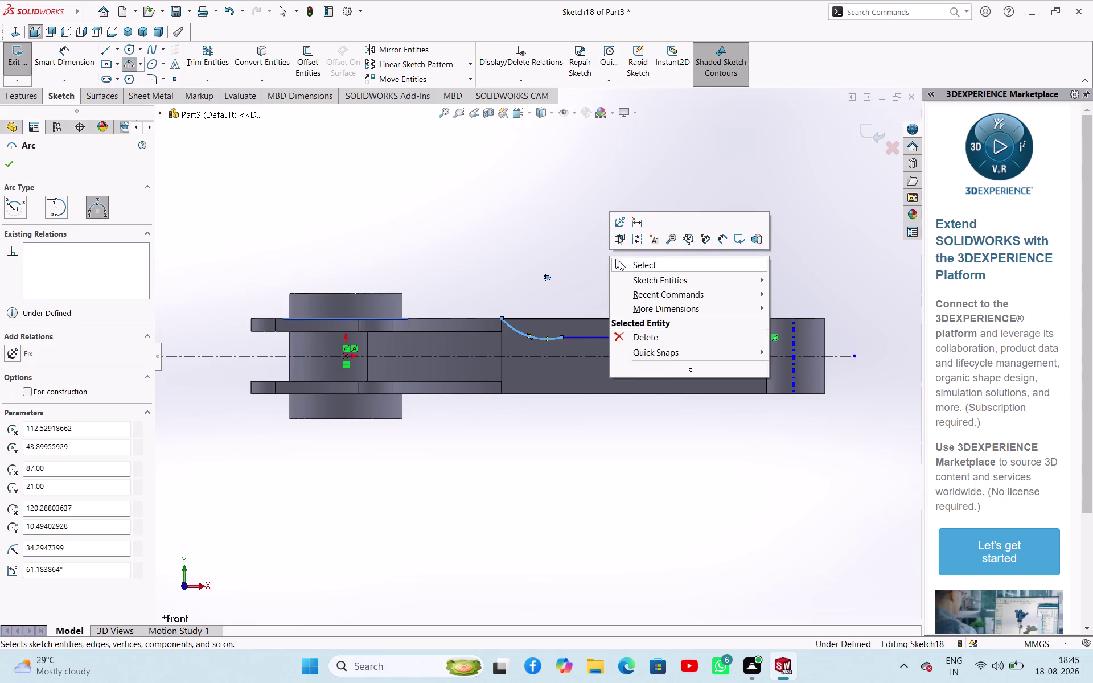
click(619, 261)
Make the new arc tangent to the horizontal line.
scroll(down, 3)
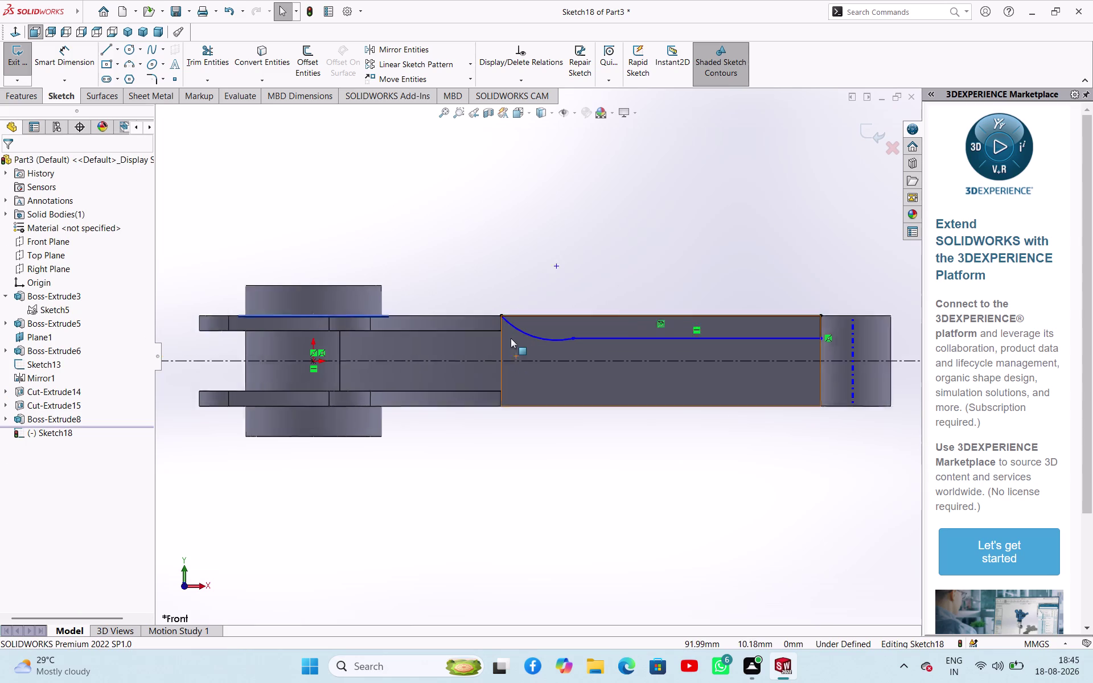
scroll(down, 3)
click(562, 343)
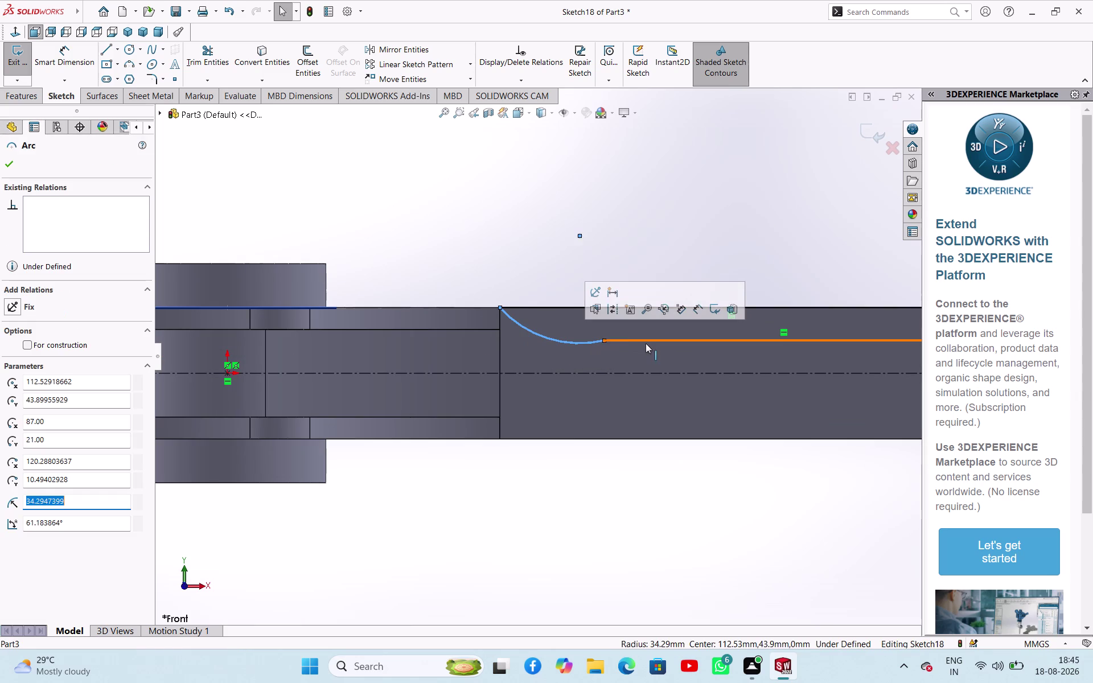
click(647, 341)
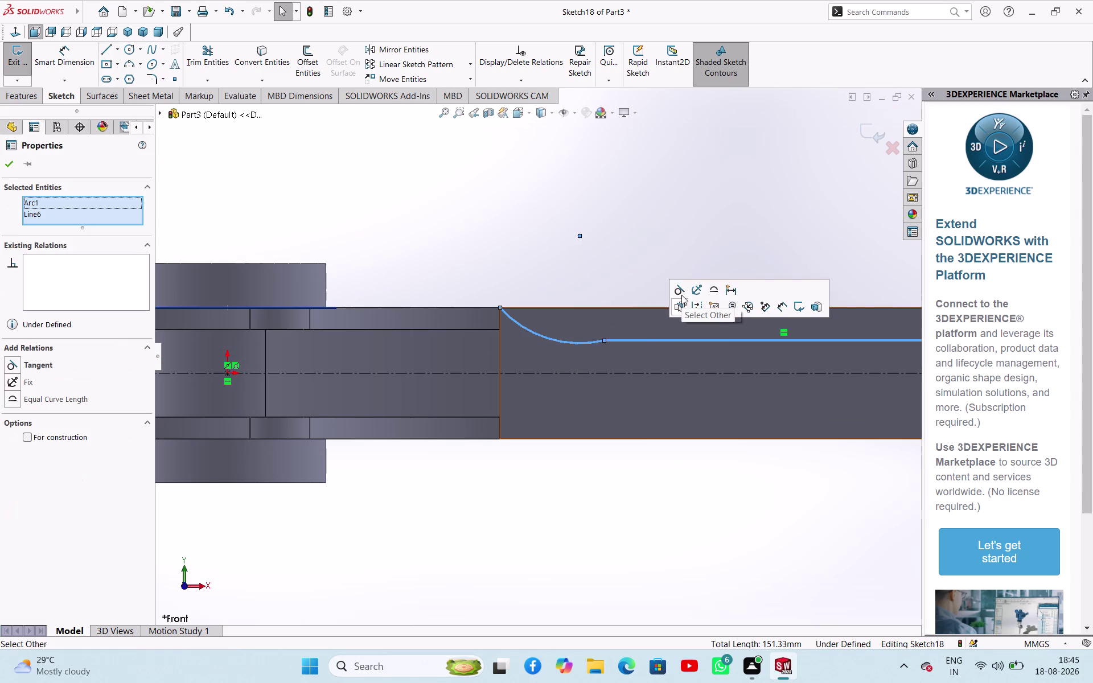
click(676, 290)
click(556, 236)
scroll(up, 3)
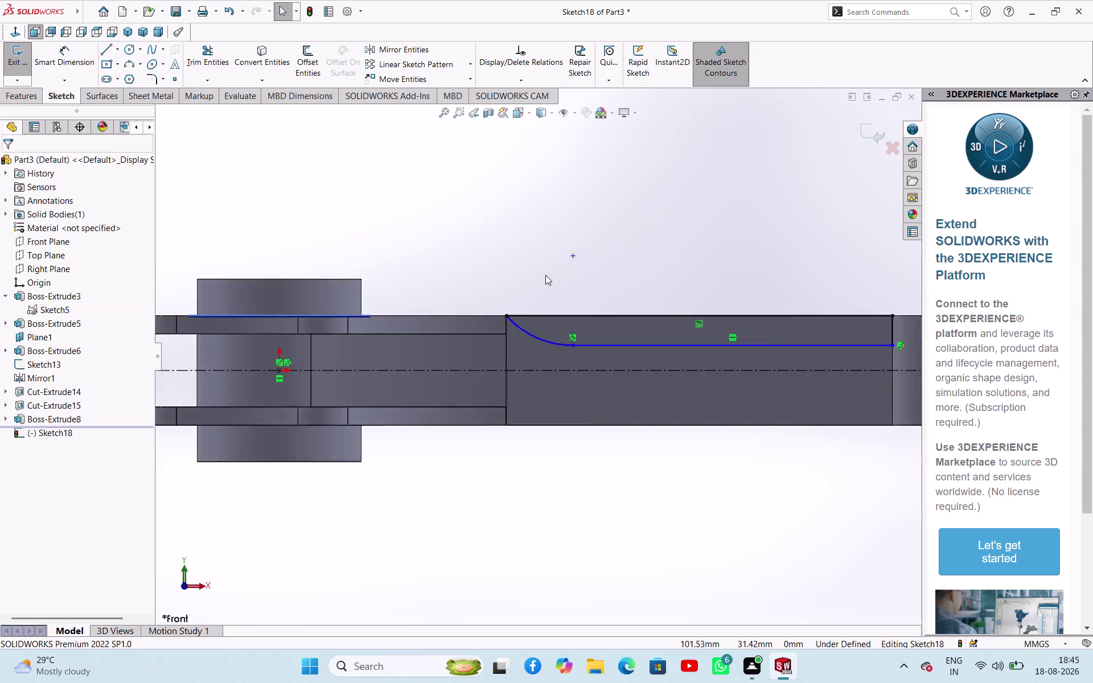
scroll(up, 3)
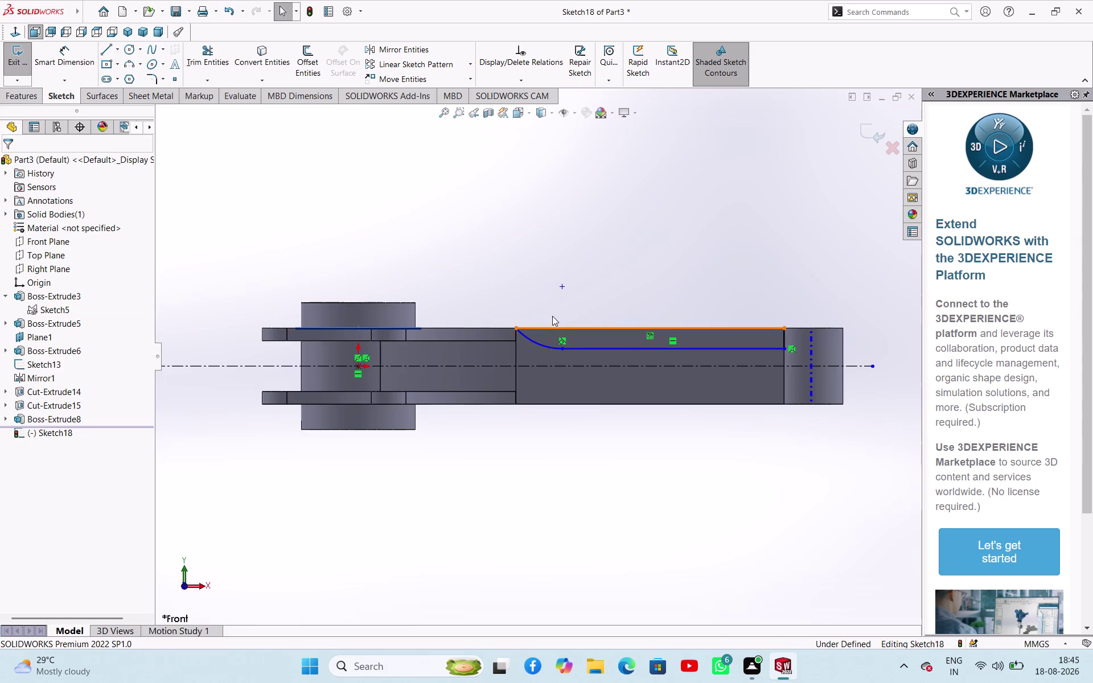
right_drag(641, 275, 701, 200)
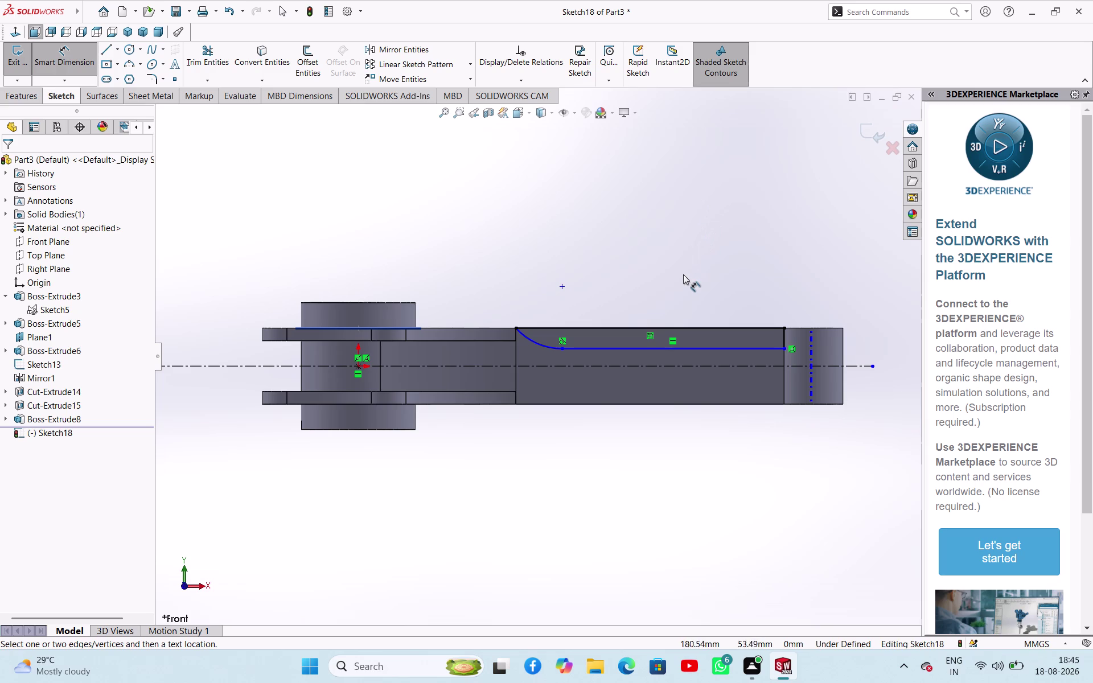
Dimension the arc radius to 78 mm.
click(535, 340)
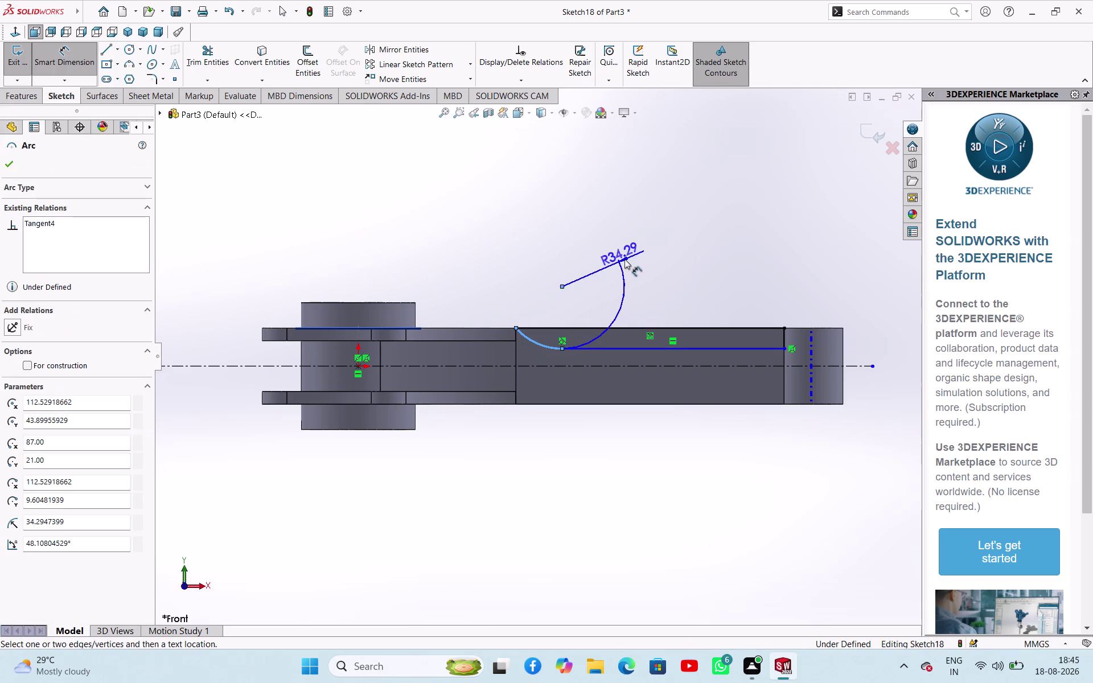
click(626, 254)
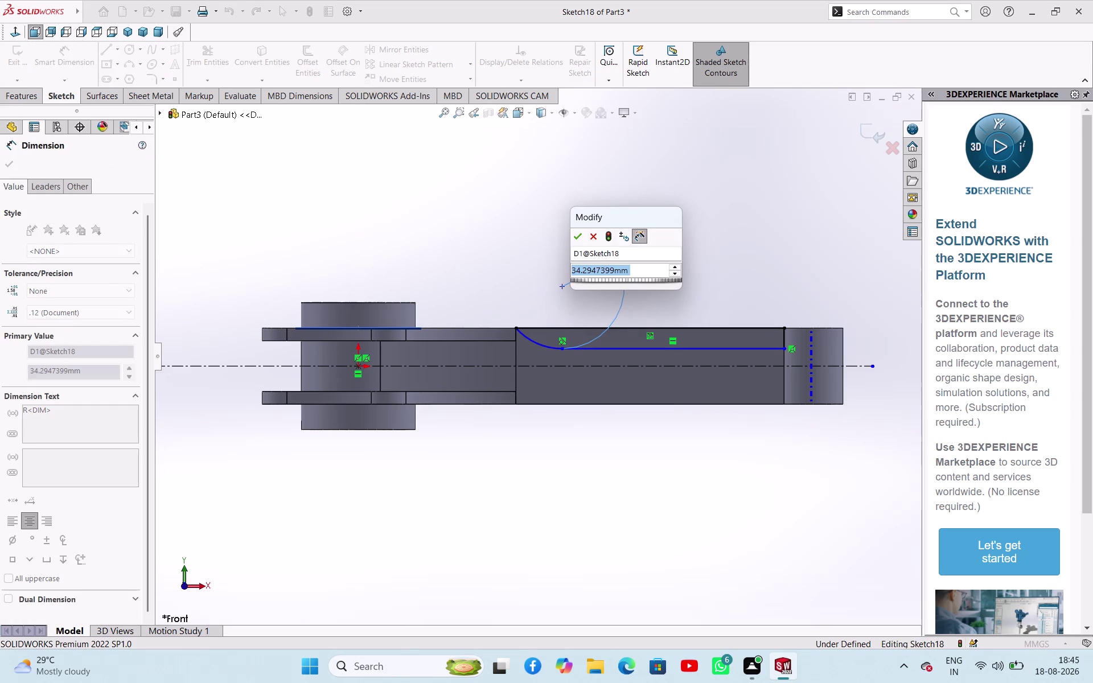
text(78)
key(Return)
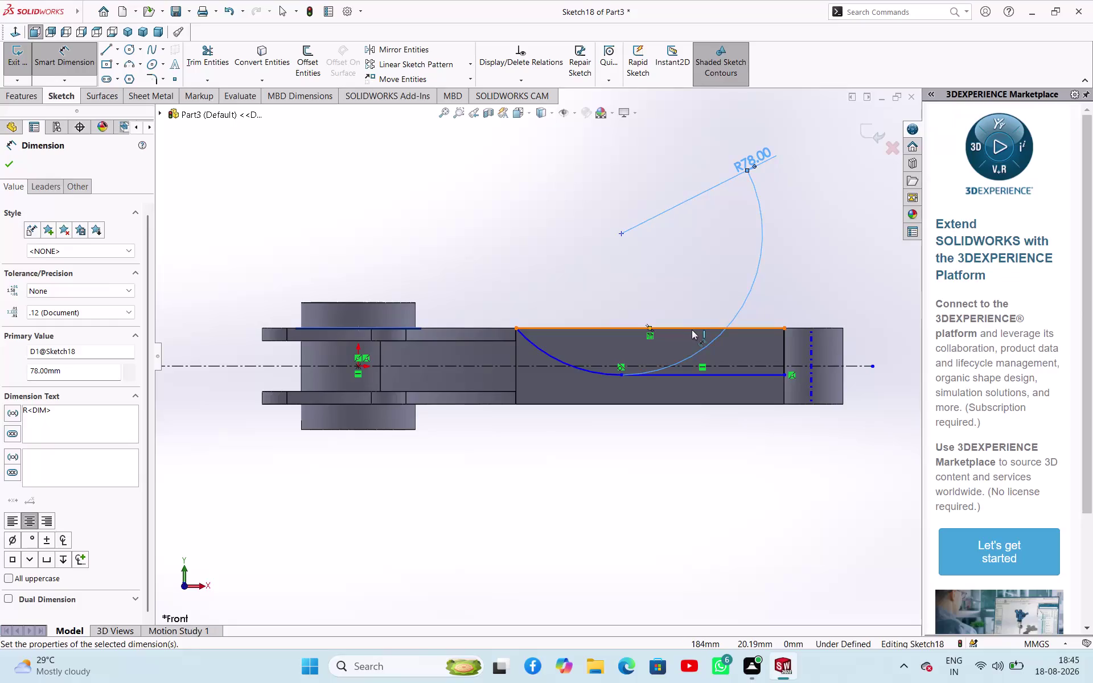
scroll(down, 3)
scroll(down, 3)
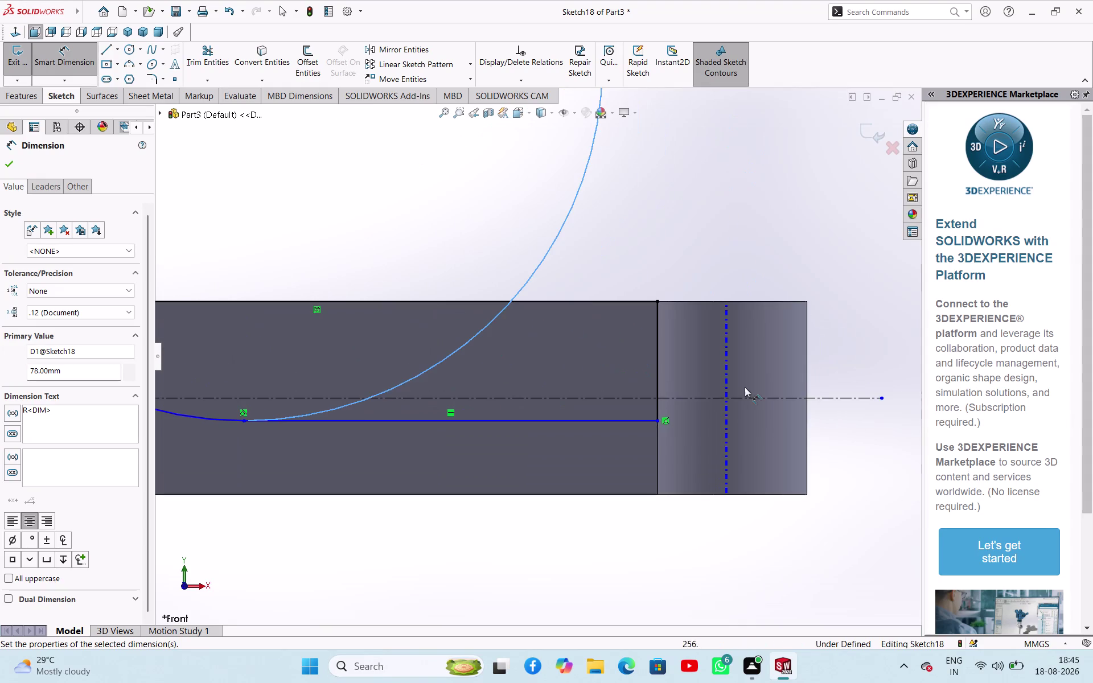
right_click(881, 244)
click(898, 279)
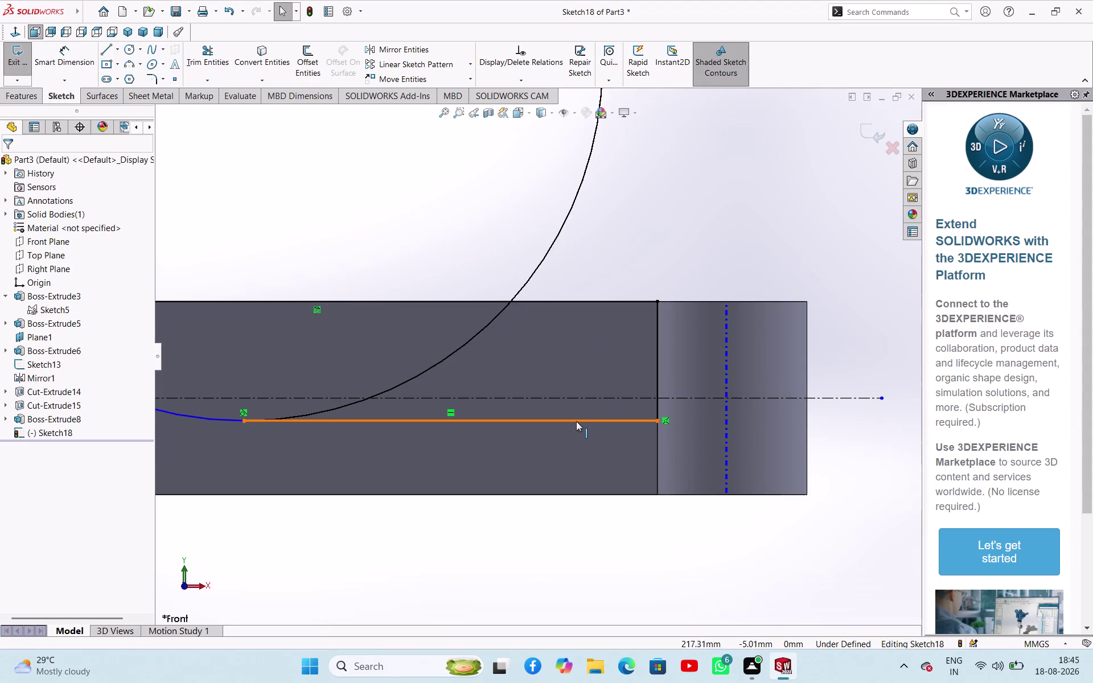
Set the horizontal line 9 mm from the centerline and exit Sketch18.
drag(576, 422, 580, 372)
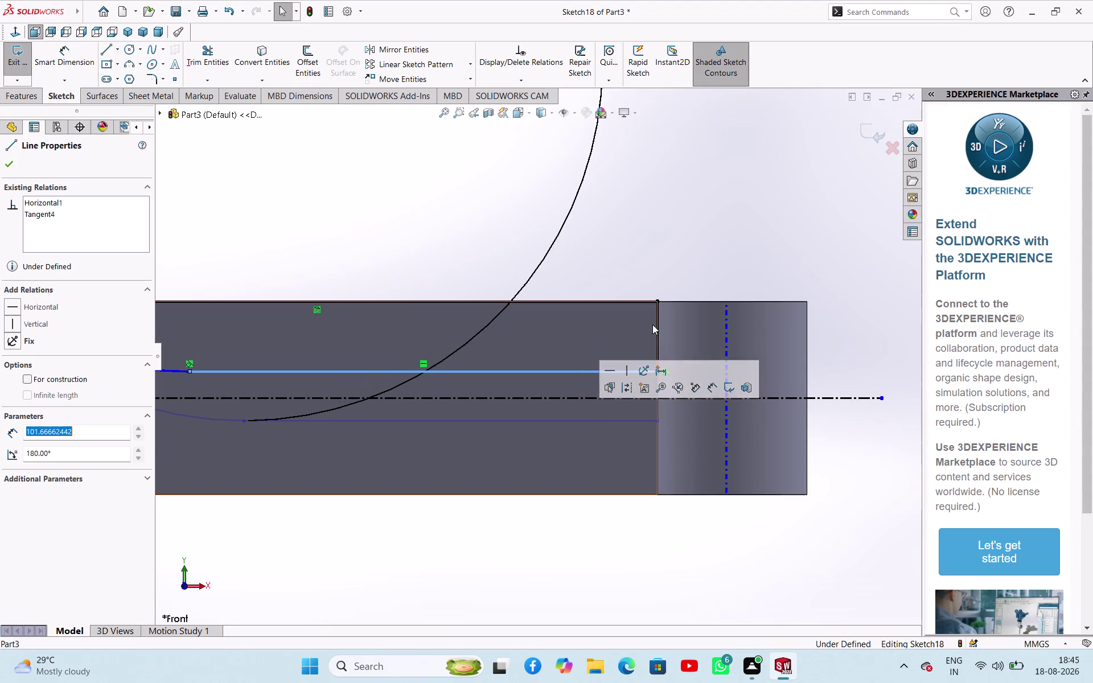
right_drag(679, 271, 674, 199)
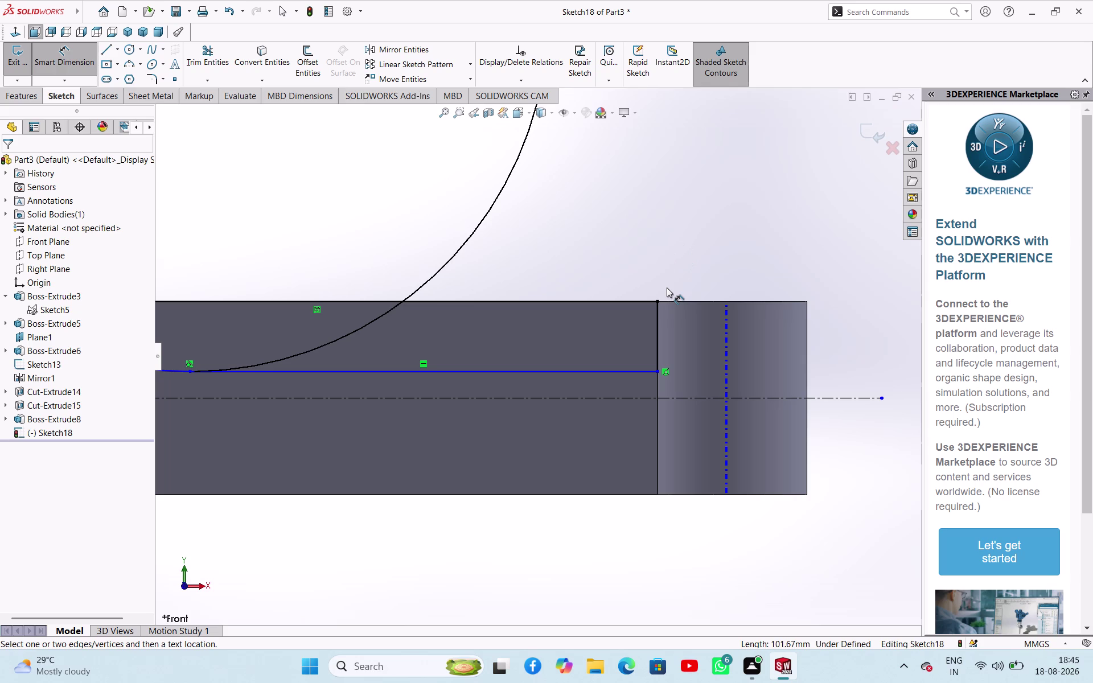
click(622, 370)
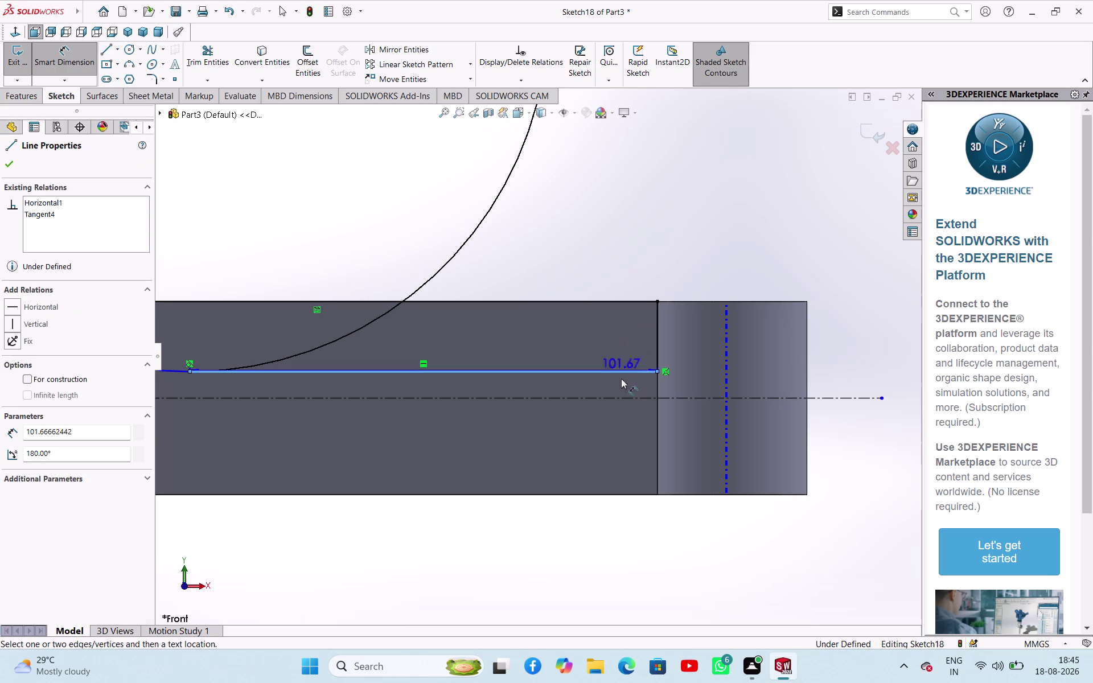
click(621, 395)
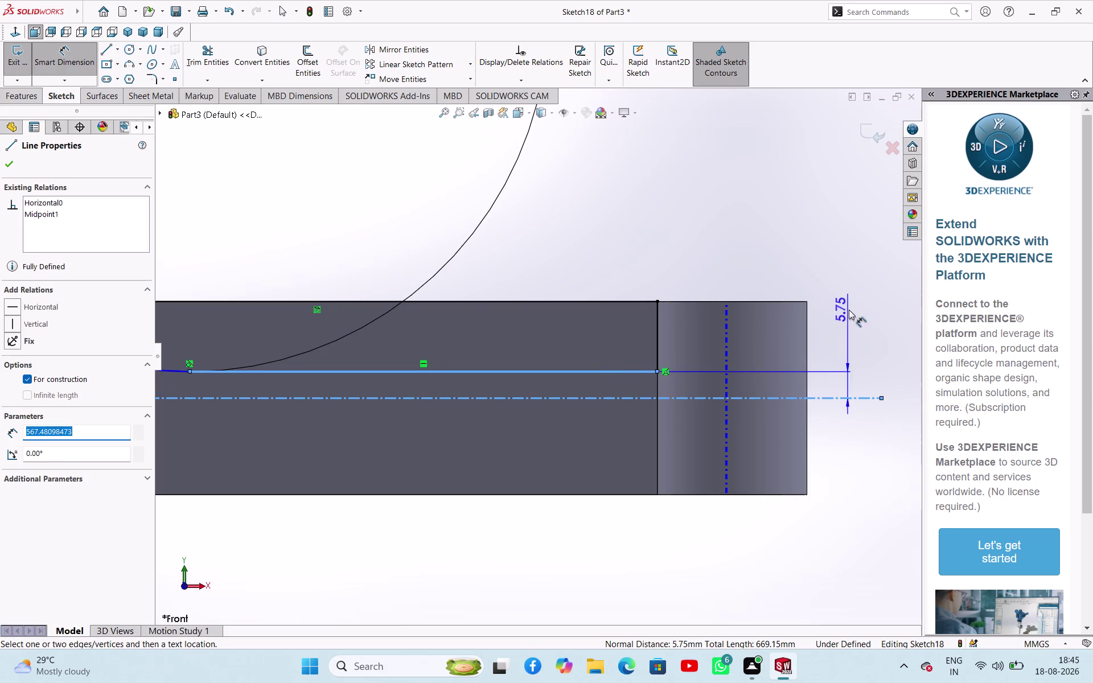
click(850, 310)
key(9)
key(Return)
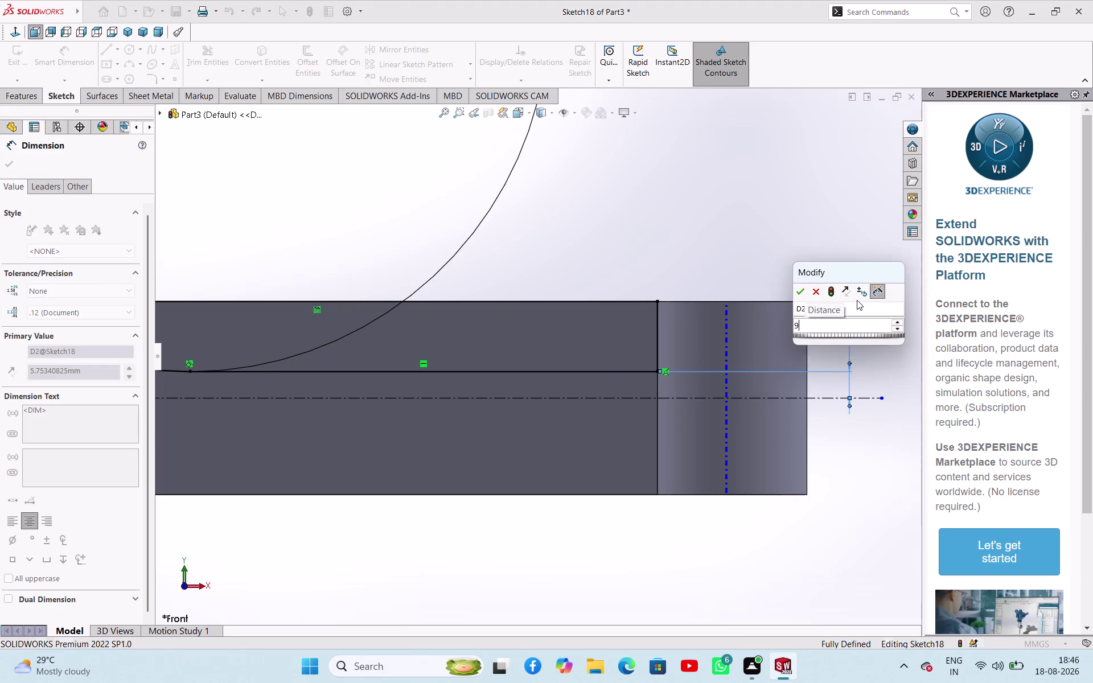
right_click(647, 218)
click(672, 255)
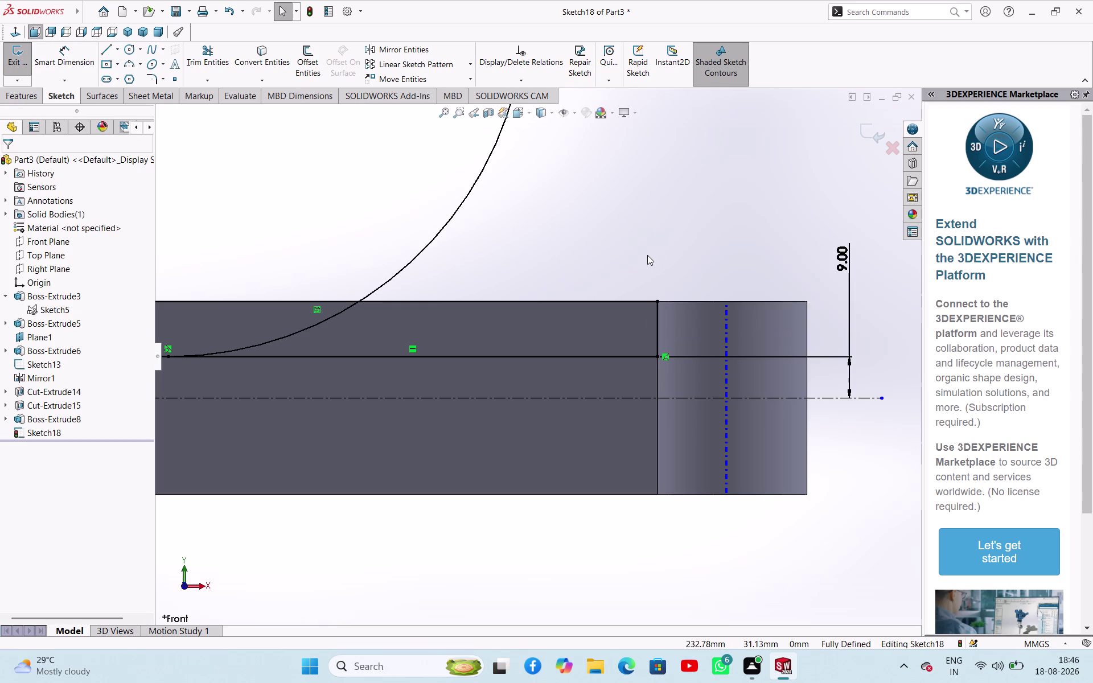
scroll(up, 3)
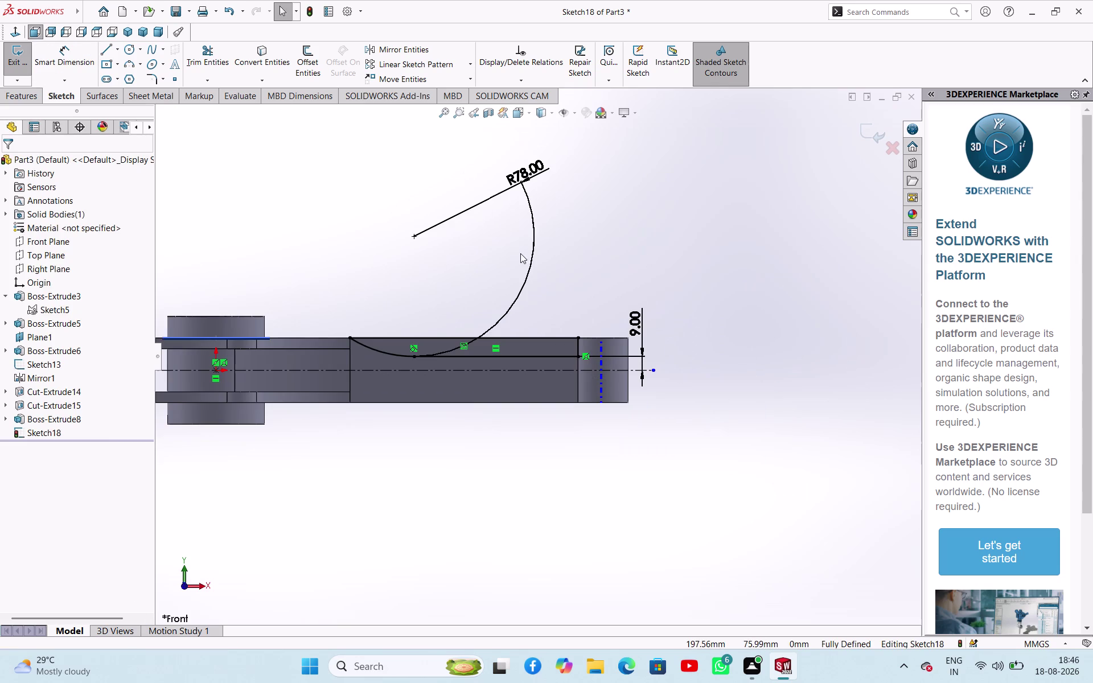
click(6, 62)
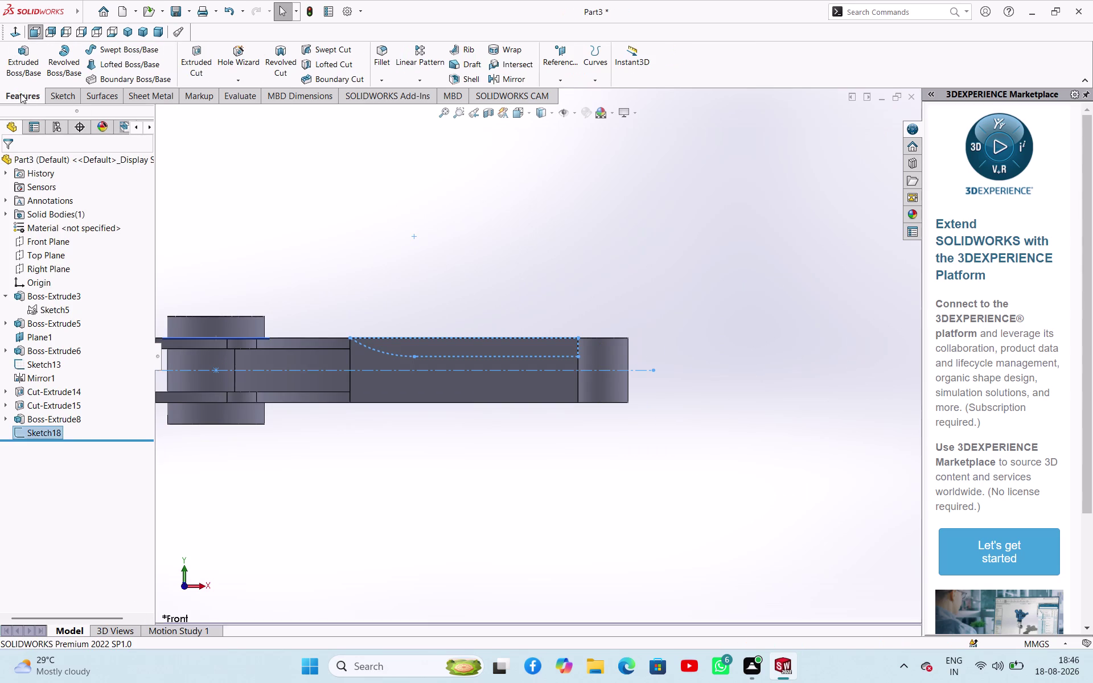
Cut-extrude Sketch18 28 mm mid-plane to recess the top of the arm.
click(193, 55)
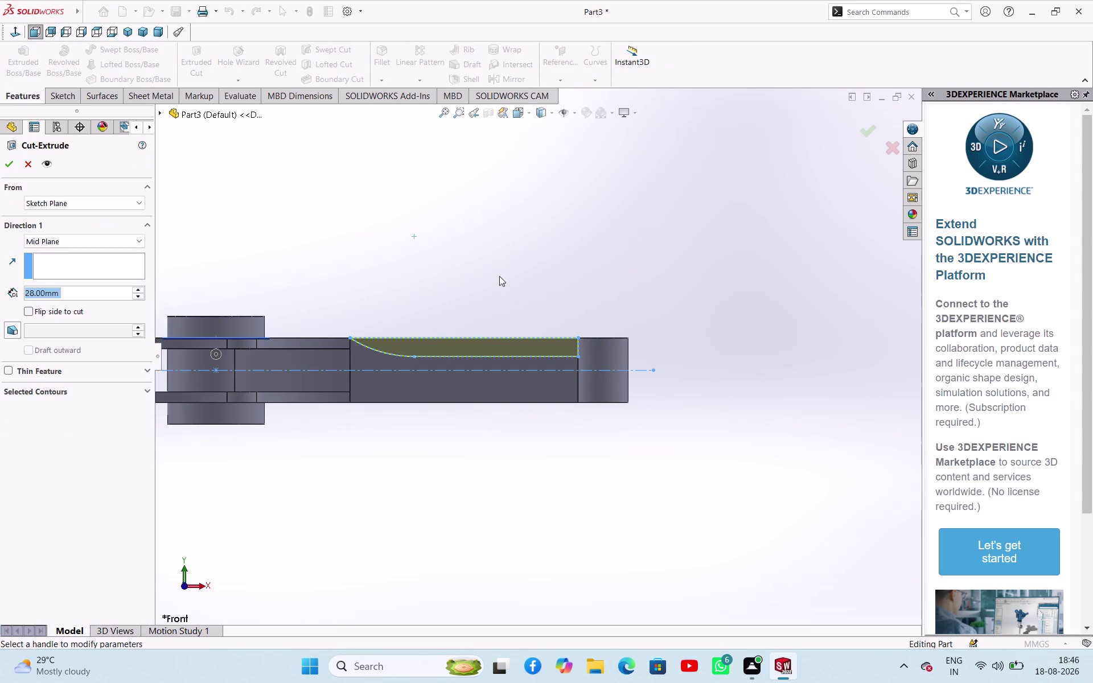
middle_drag(508, 255, 463, 334)
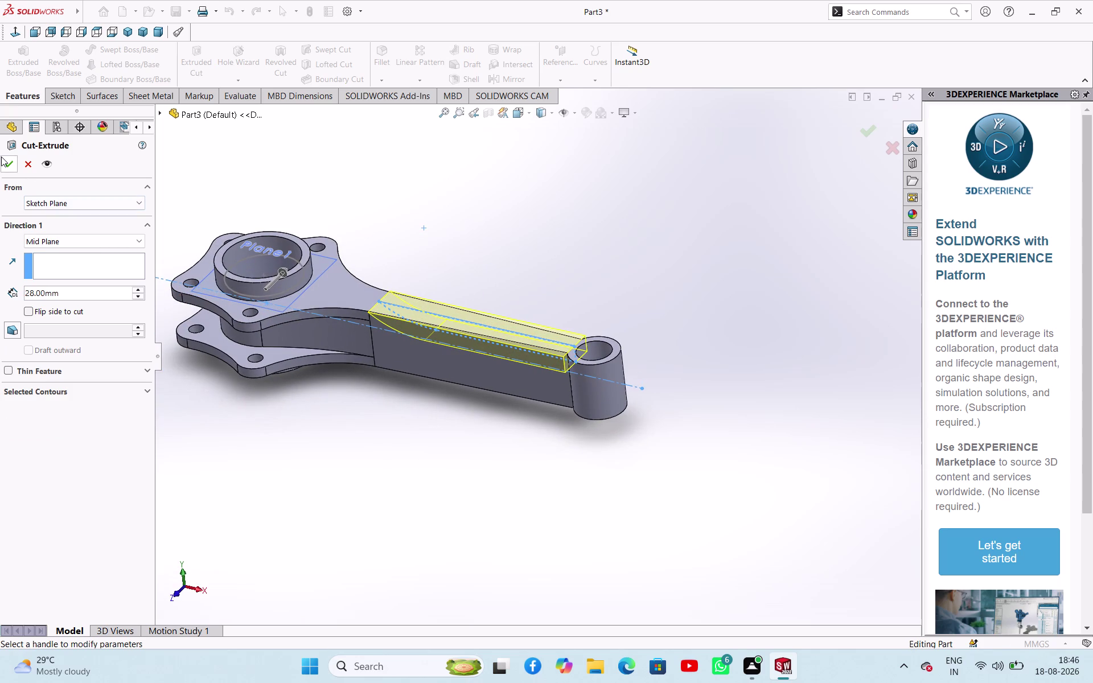
click(8, 163)
click(404, 190)
middle_drag(427, 207, 472, 165)
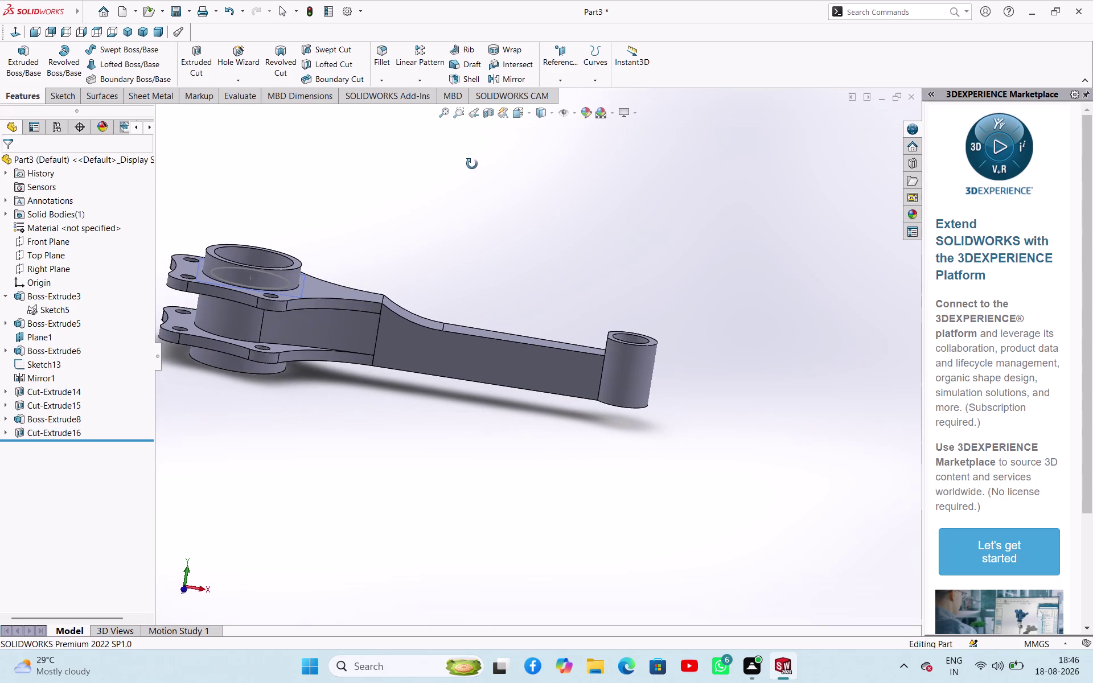
middle_drag(473, 165, 471, 163)
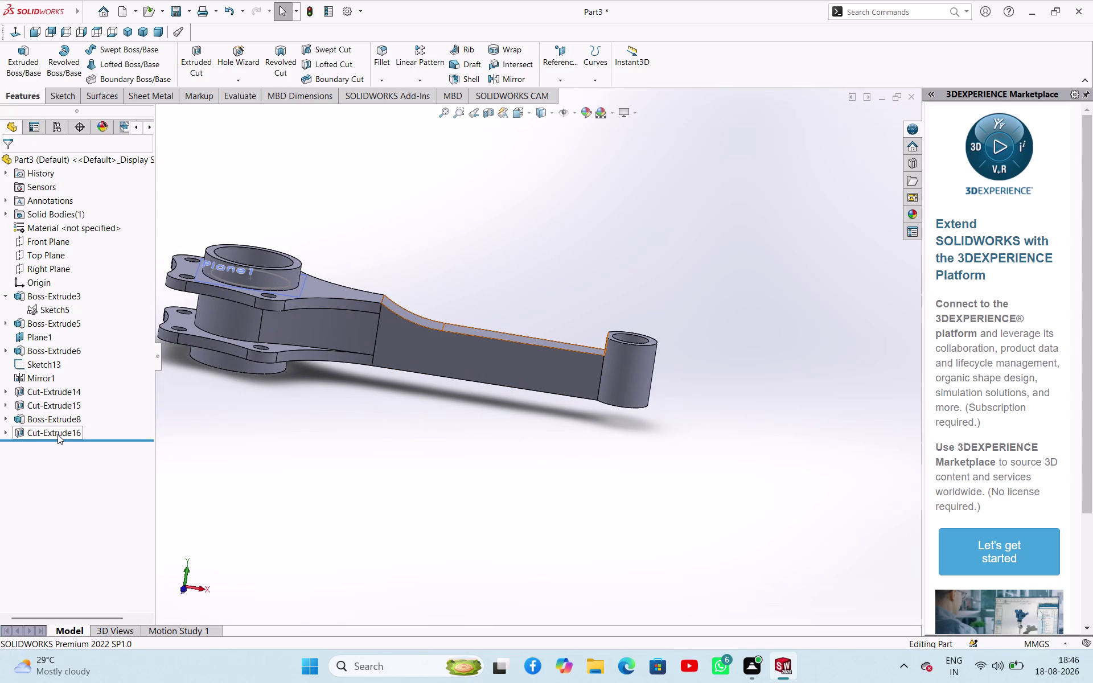
click(57, 434)
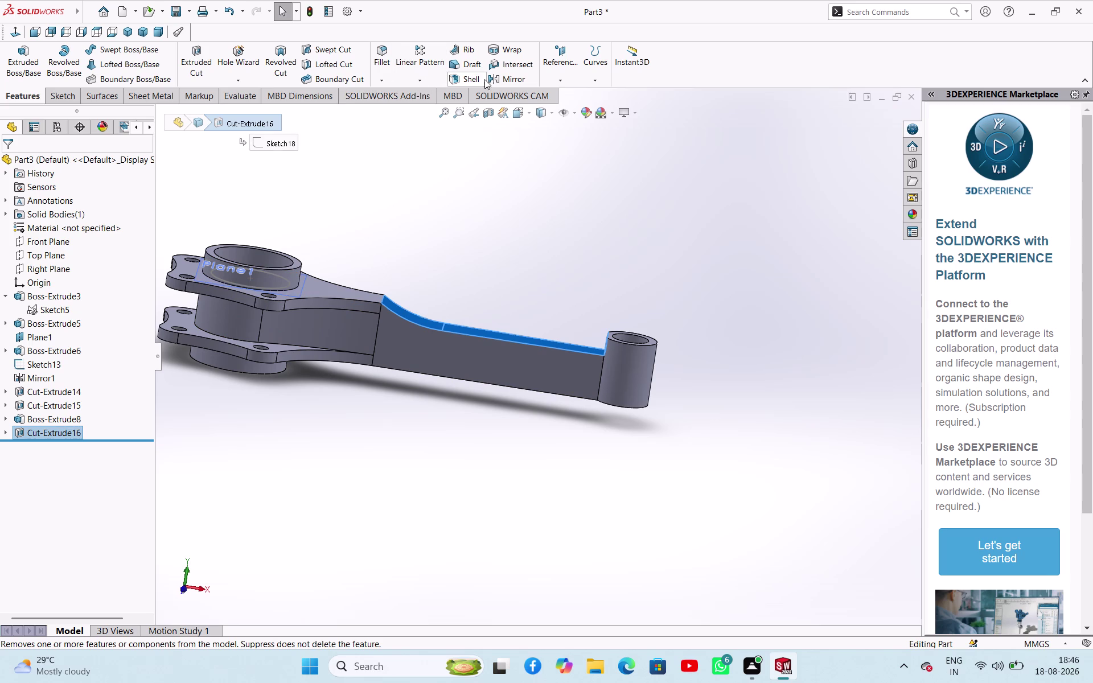
Mirror Cut-Extrude16 across the Top Plane to create Mirror2.
click(501, 79)
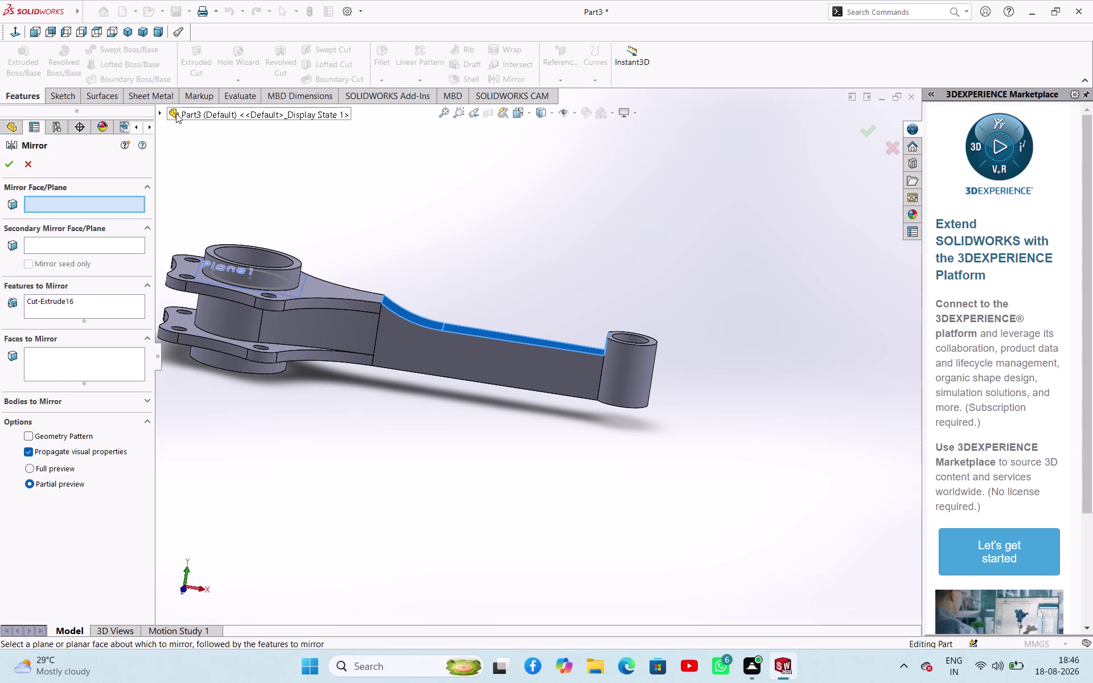
click(162, 110)
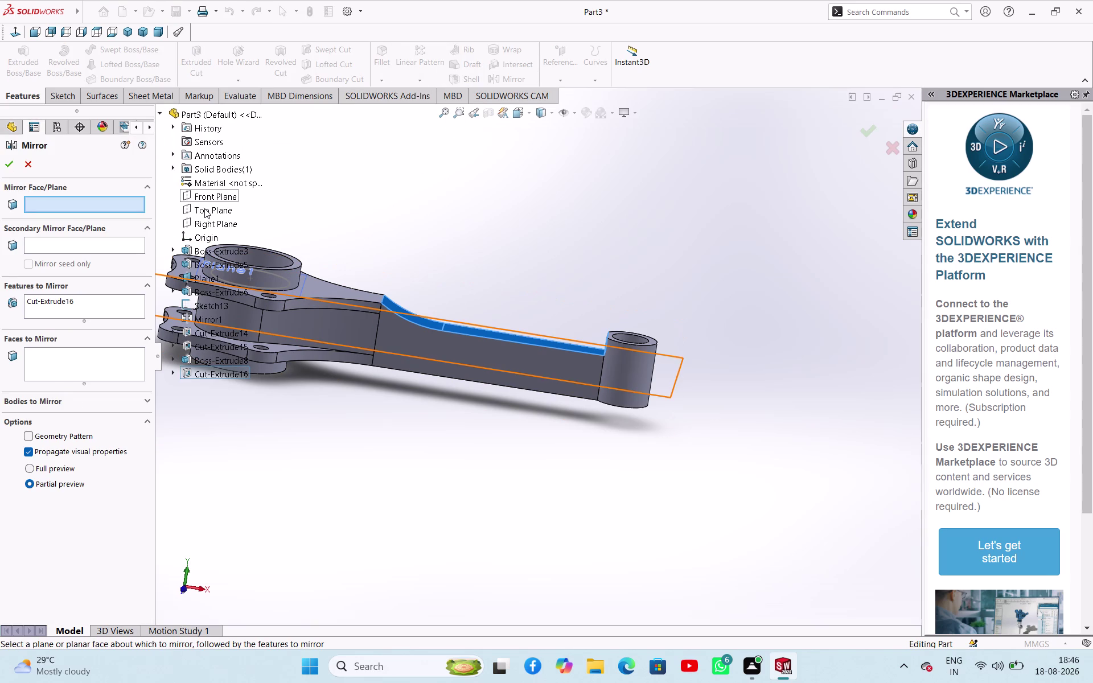
click(205, 209)
click(7, 161)
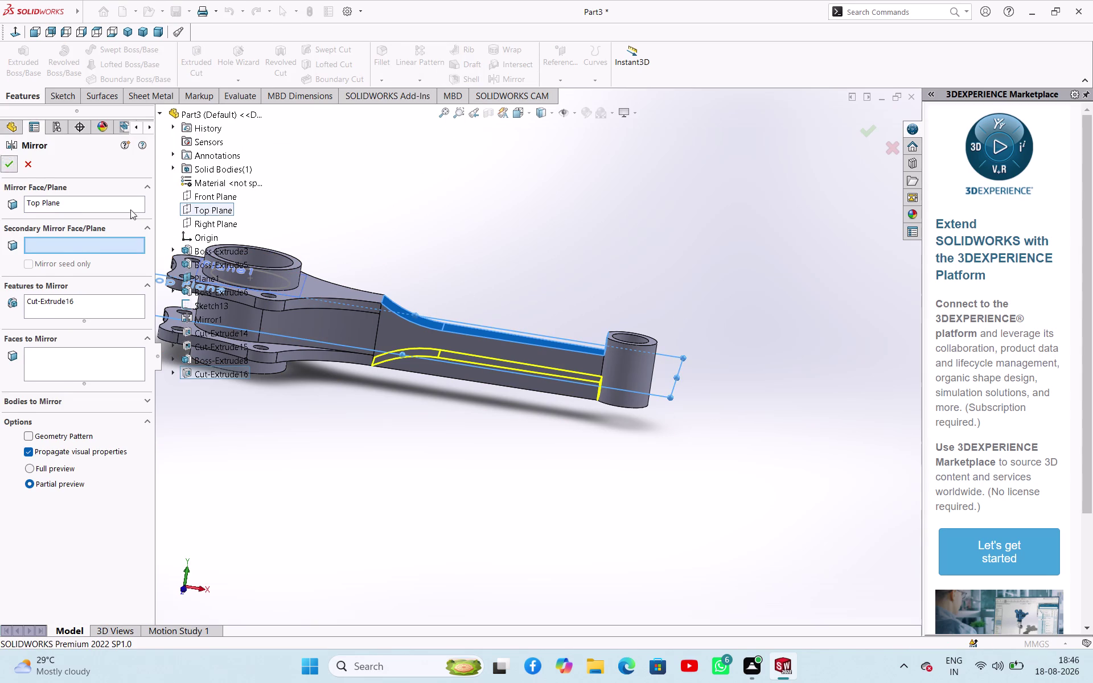
click(425, 247)
middle_drag(448, 247, 490, 268)
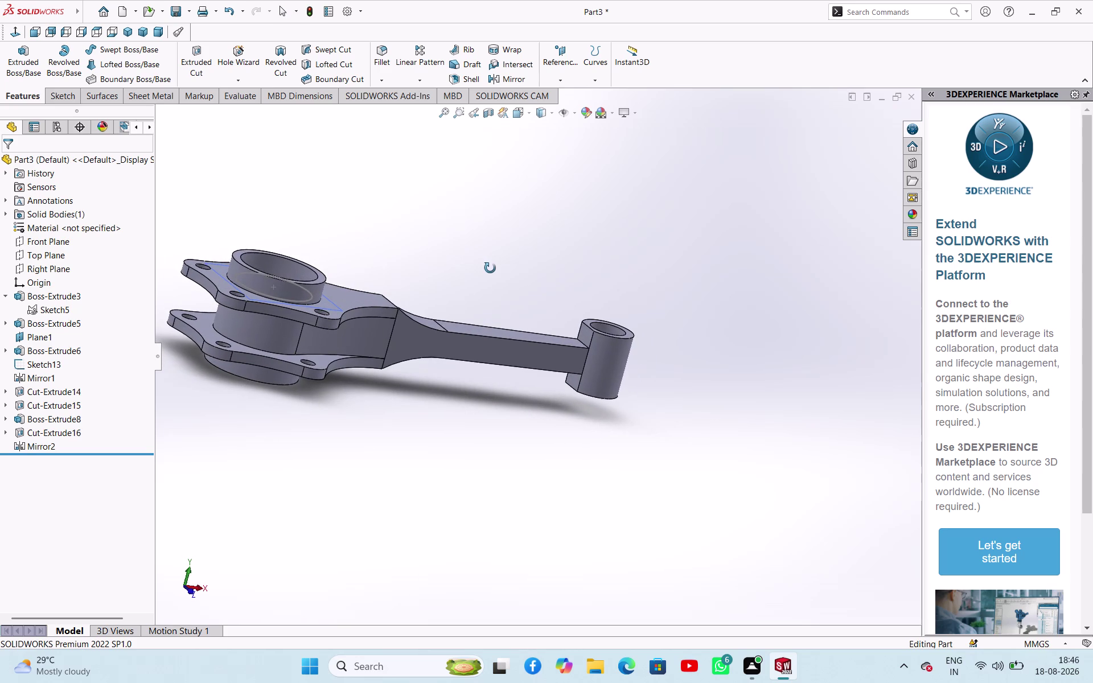
middle_drag(491, 269, 488, 268)
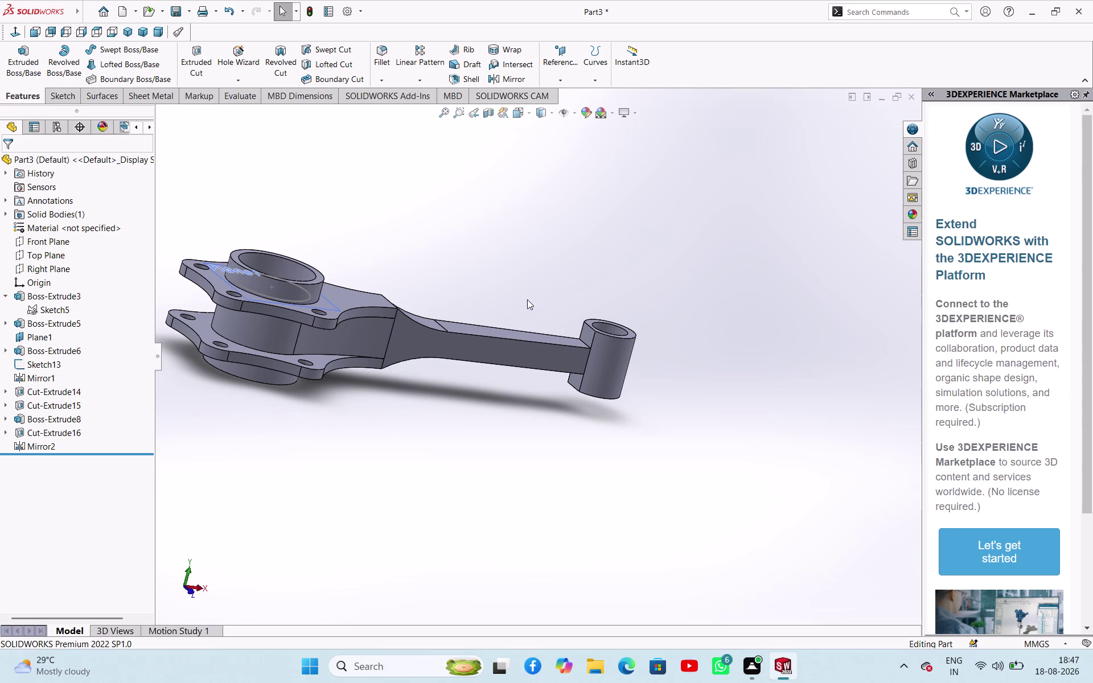
middle_drag(705, 277, 632, 270)
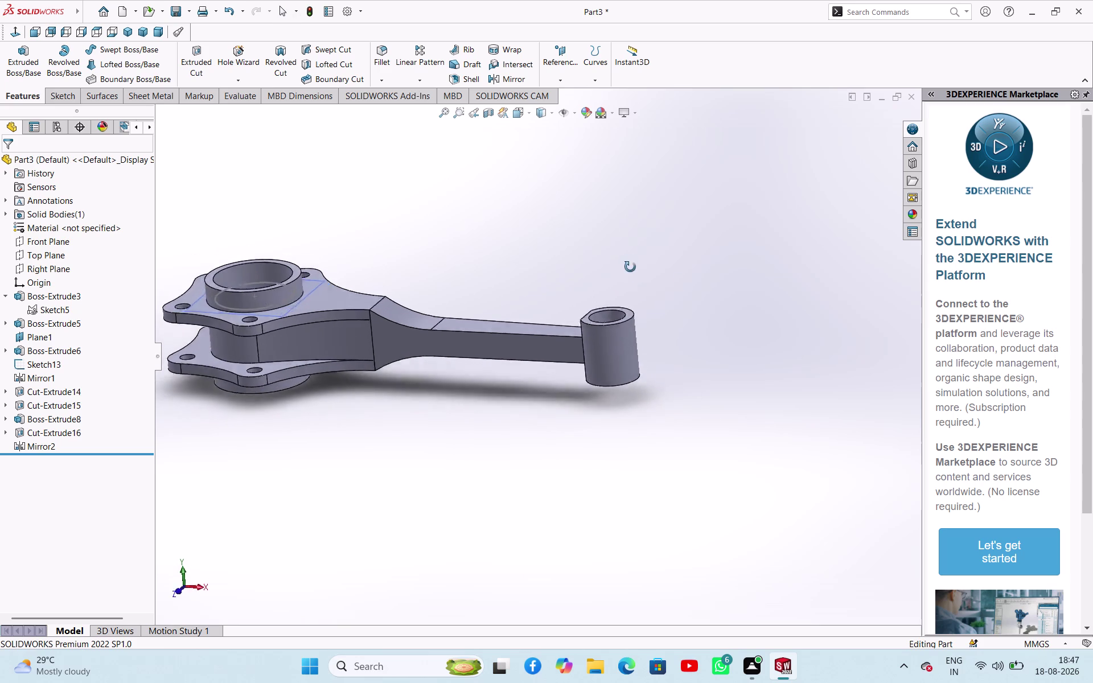
middle_drag(631, 271, 652, 249)
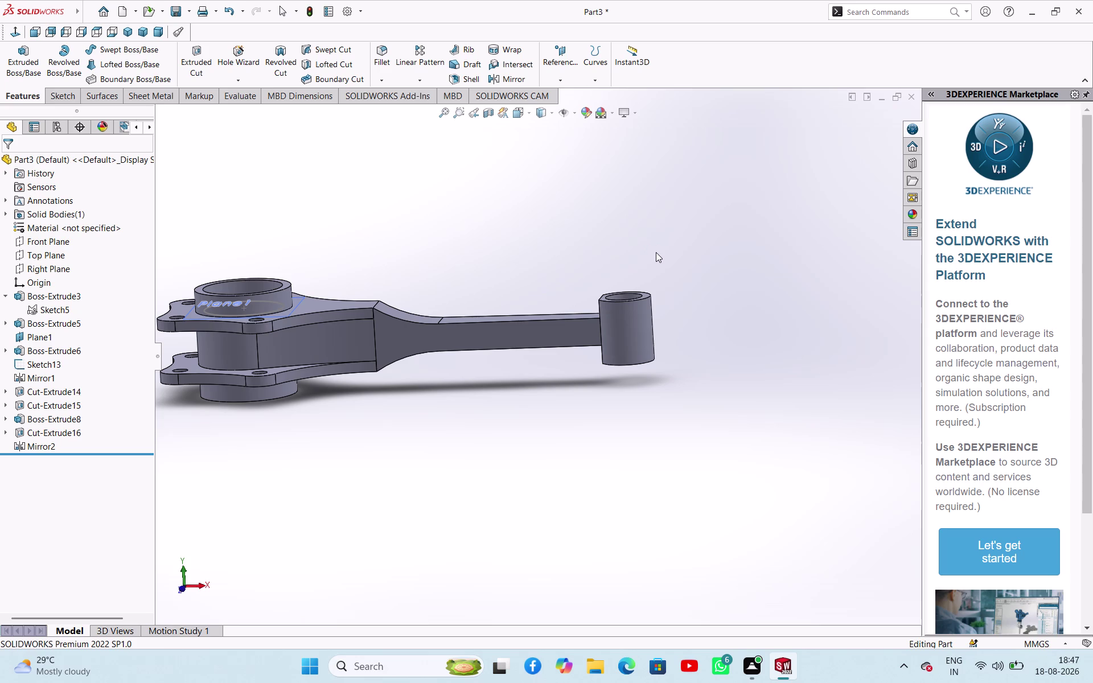
middle_drag(651, 225, 669, 257)
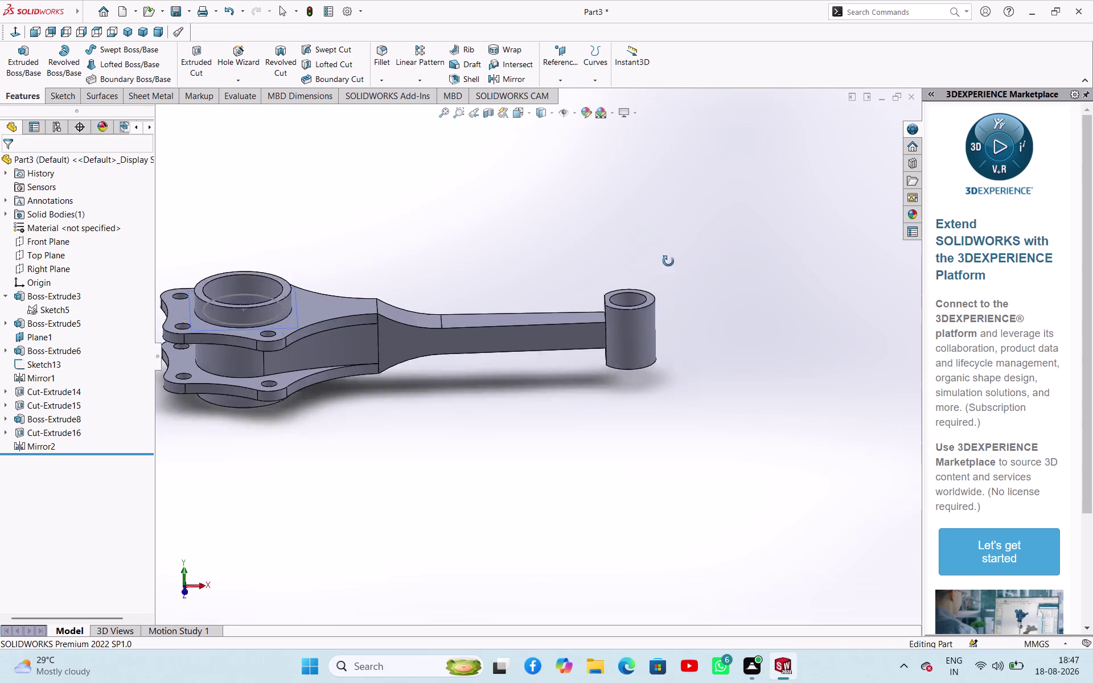
middle_drag(668, 256, 678, 302)
Start a sketch on the small end's top face and convert its 24 mm circular edge.
click(649, 297)
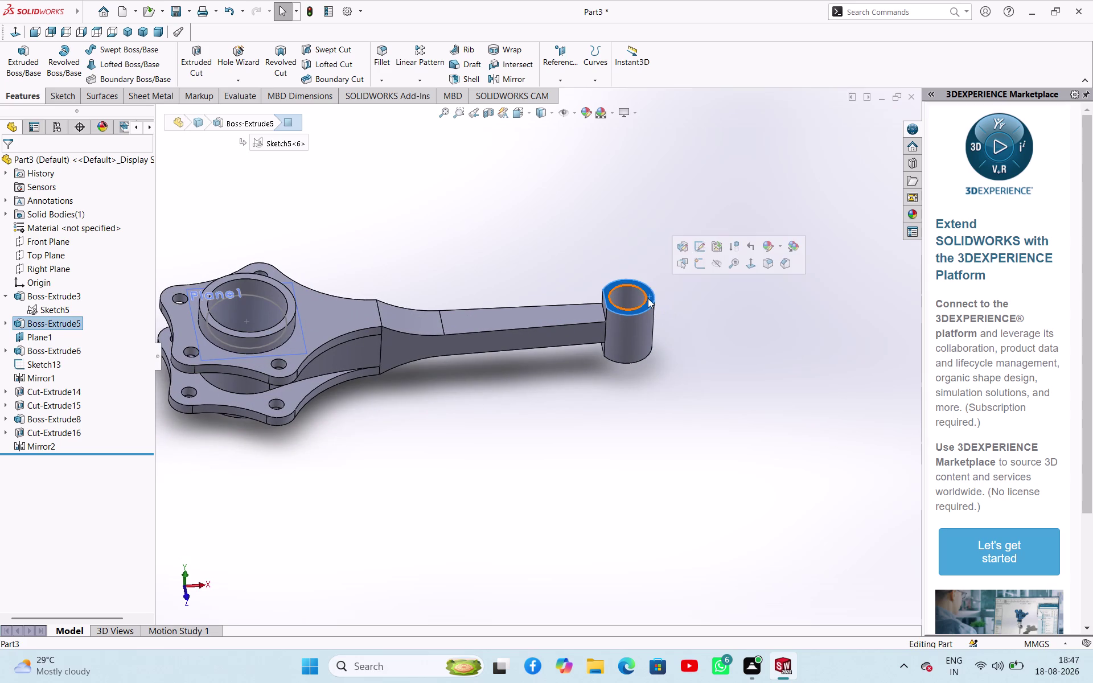
click(699, 262)
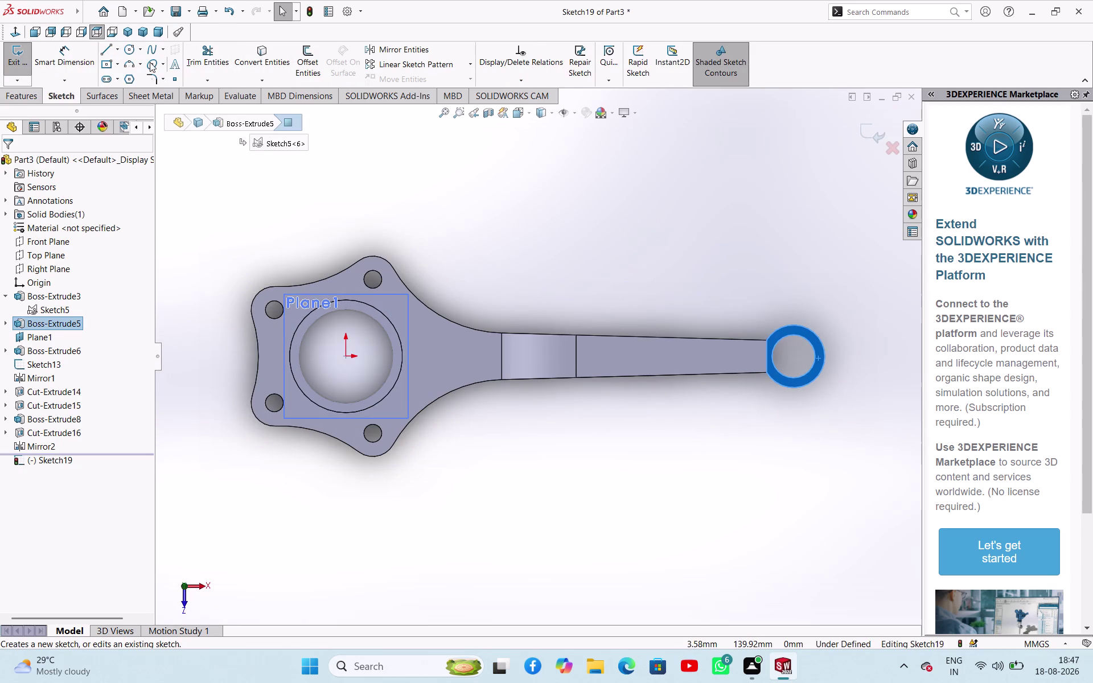
click(734, 233)
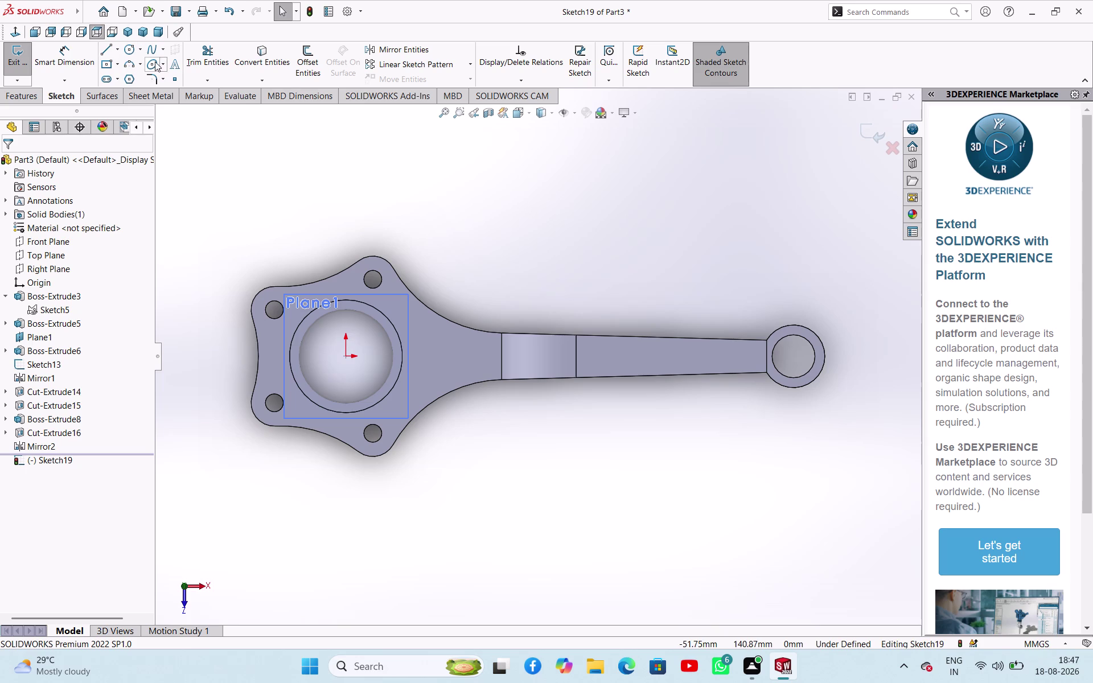
click(266, 65)
click(804, 336)
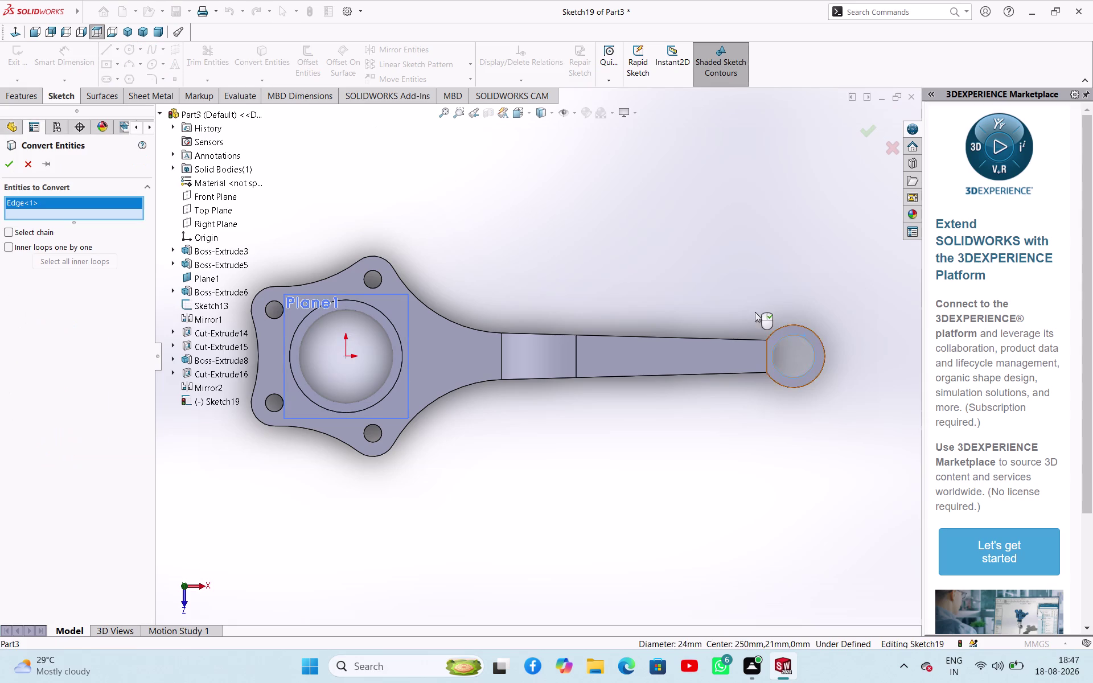
right_click(660, 257)
click(685, 340)
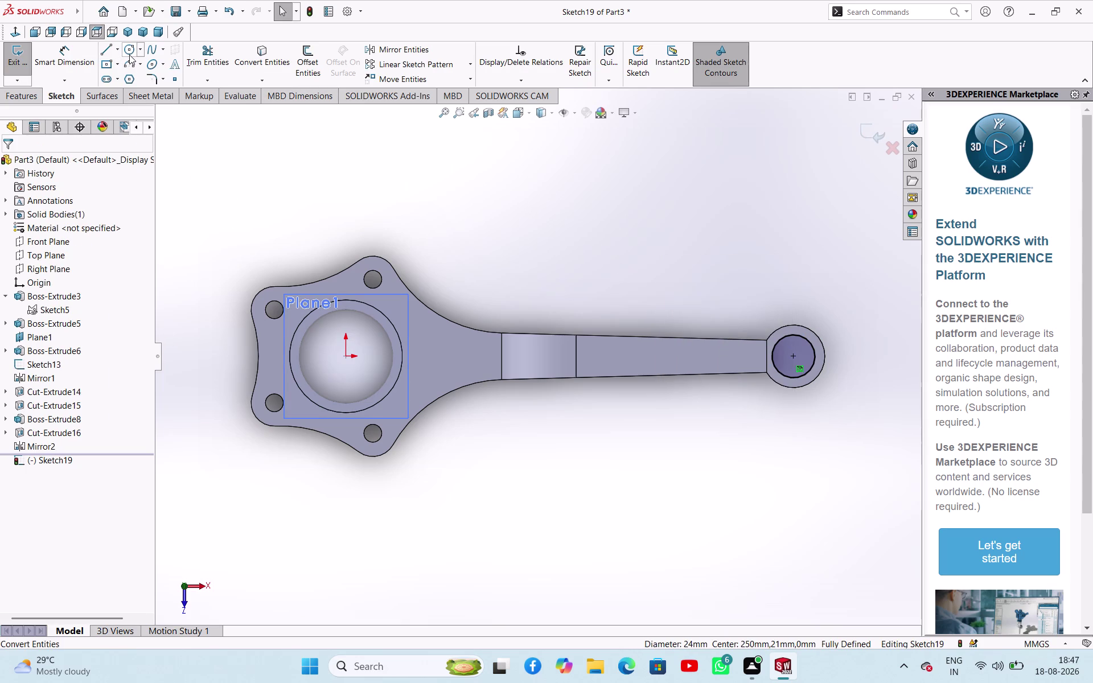
Add a concentric 17.5 mm-radius circle and close Sketch19.
click(129, 54)
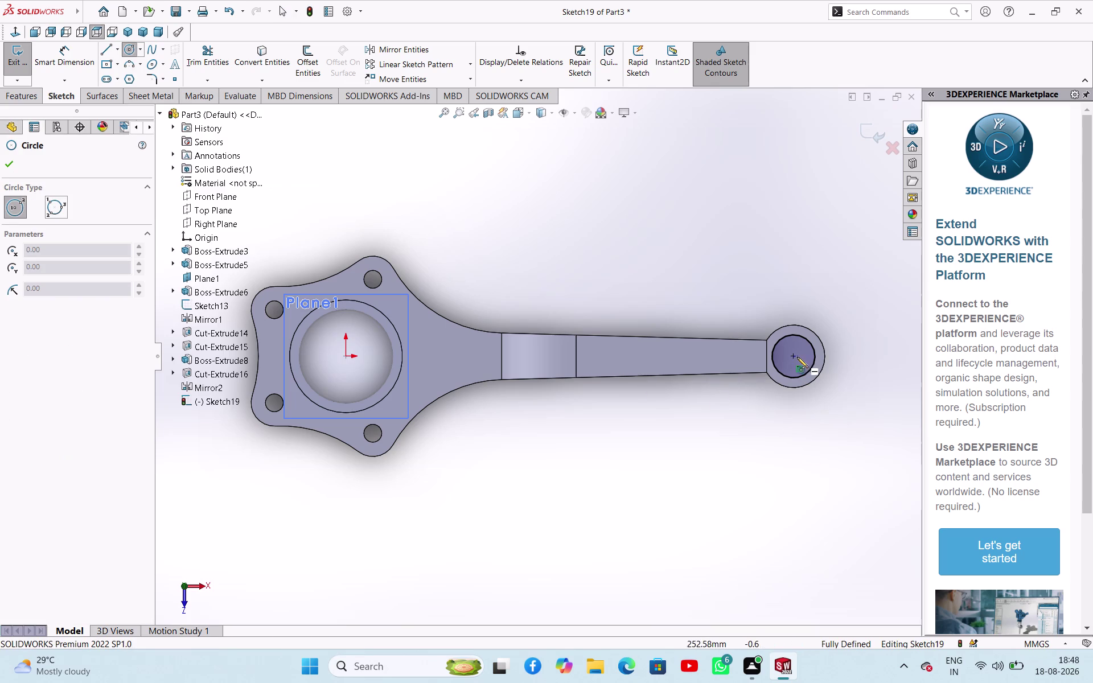
click(793, 355)
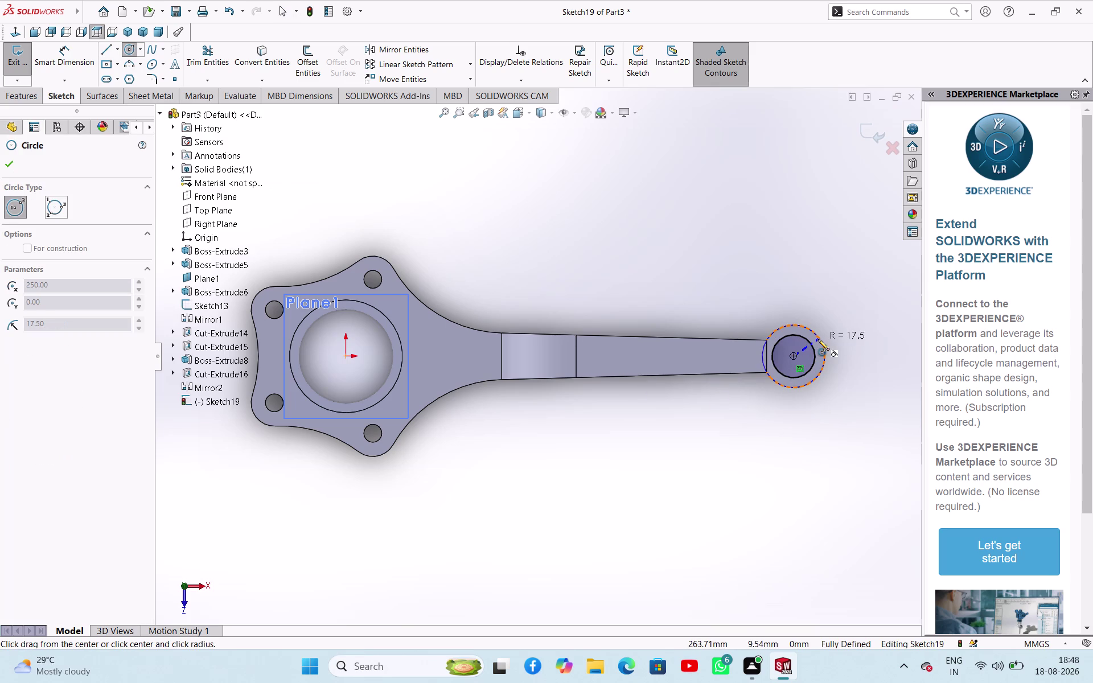
click(819, 339)
right_click(661, 270)
click(676, 279)
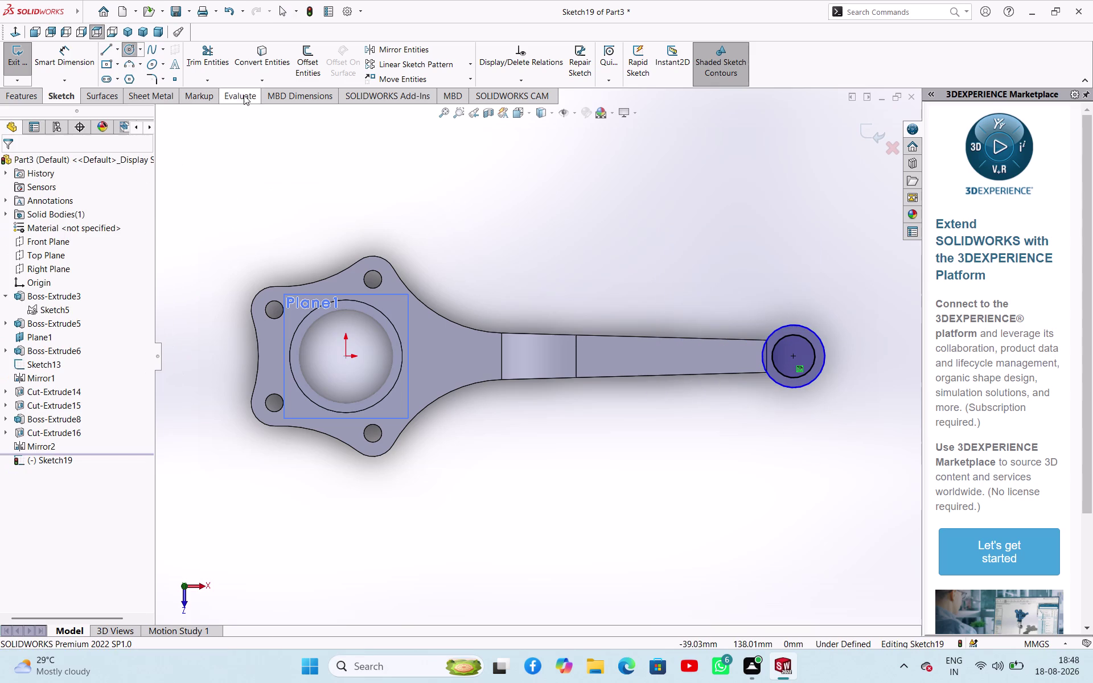
click(21, 62)
Start extruding the ring sketch with the Up To Surface end condition.
middle_drag(602, 511, 611, 383)
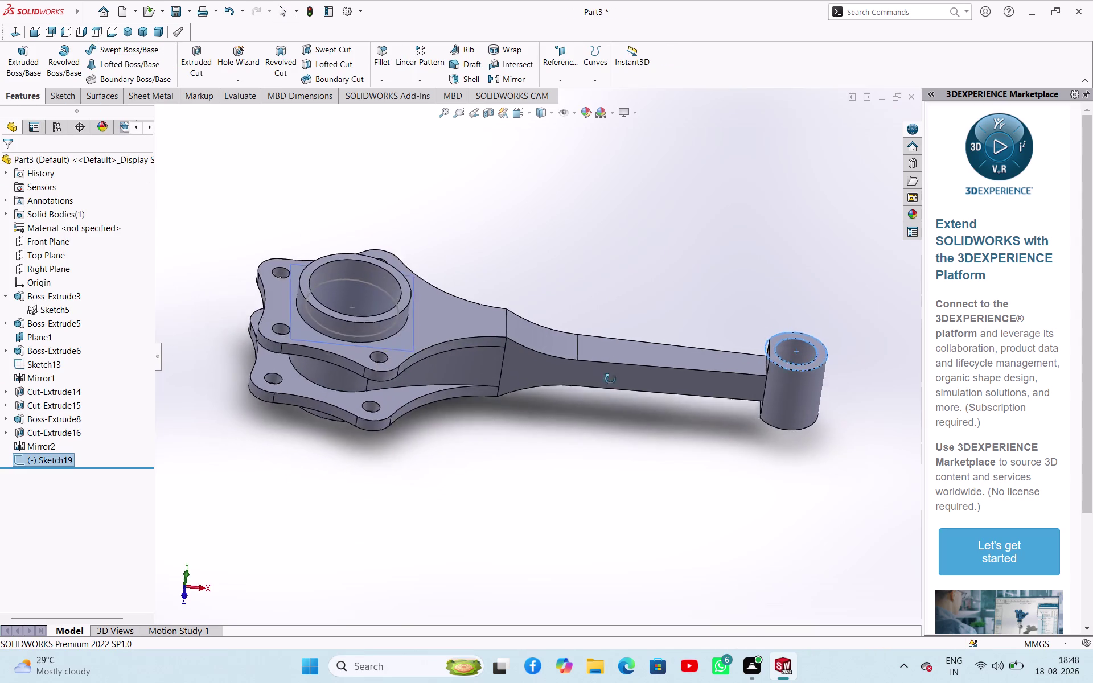
middle_drag(611, 383, 609, 350)
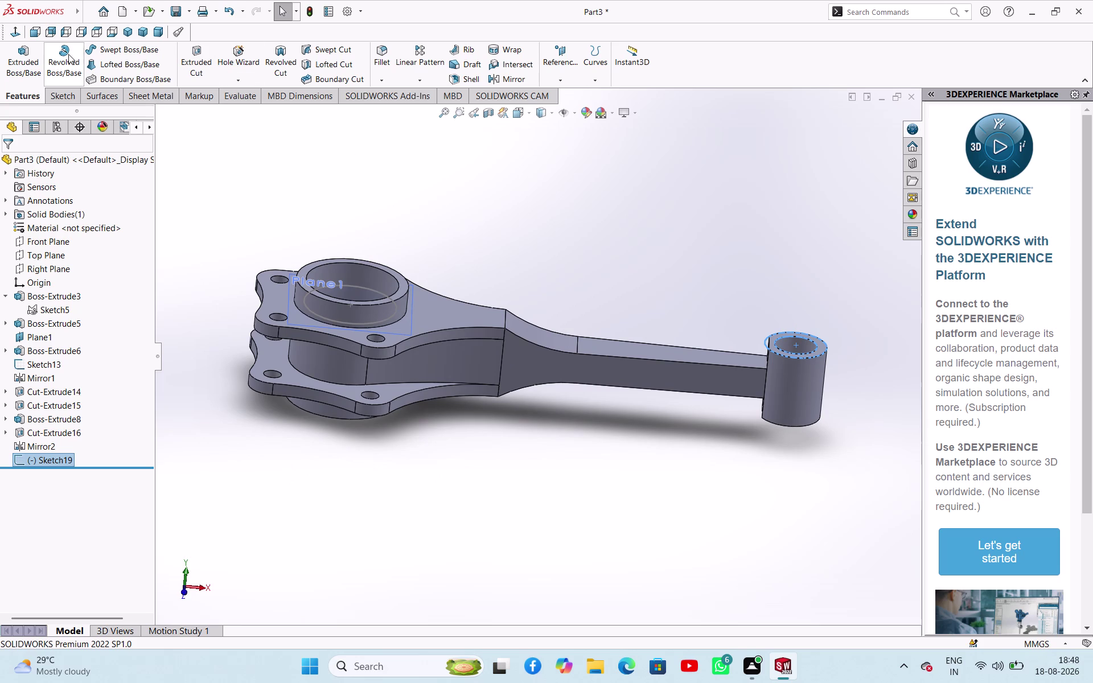
click(30, 56)
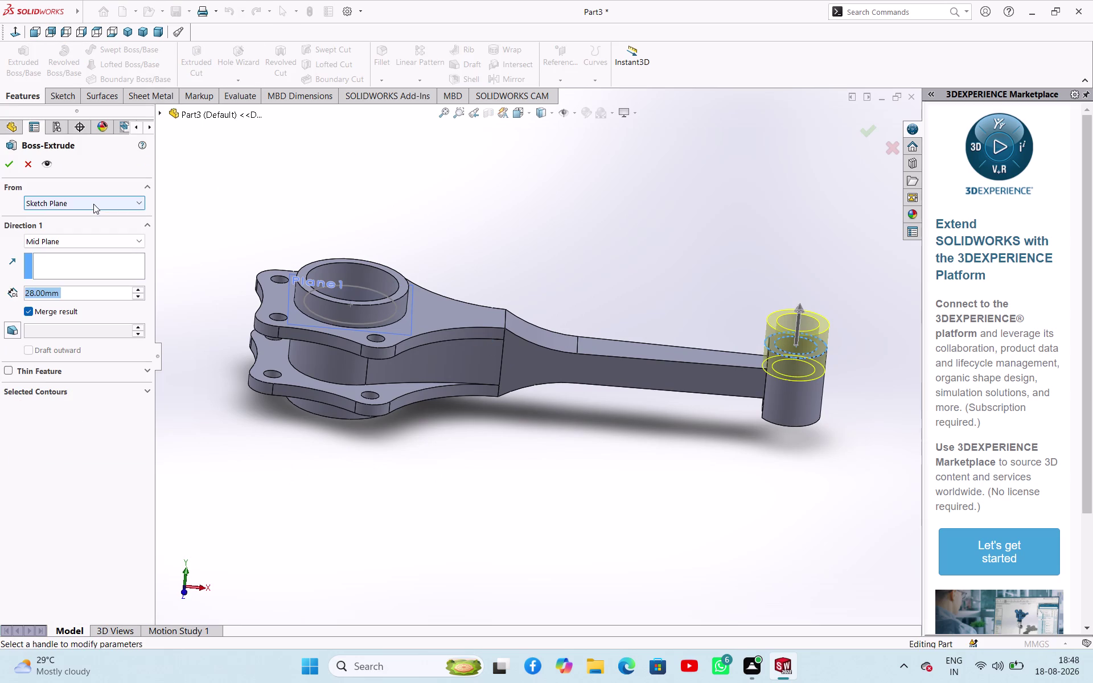
click(94, 204)
click(93, 202)
click(97, 240)
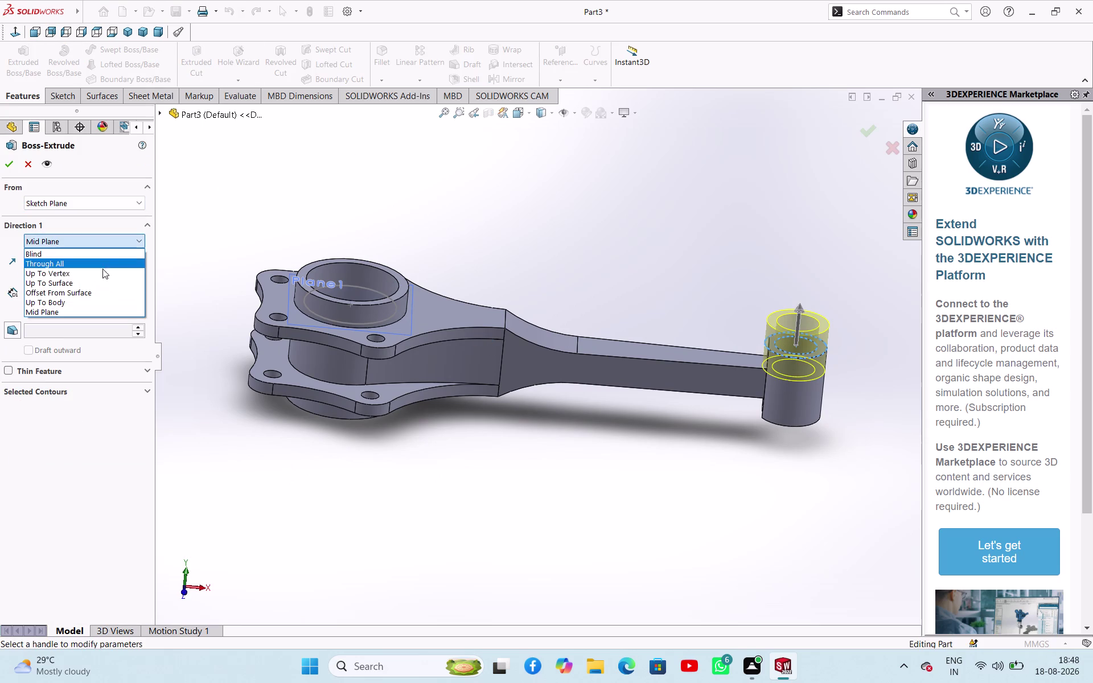
click(104, 281)
Choose the big end's face as the limit and confirm Boss-Extrude9.
middle_drag(406, 449, 420, 243)
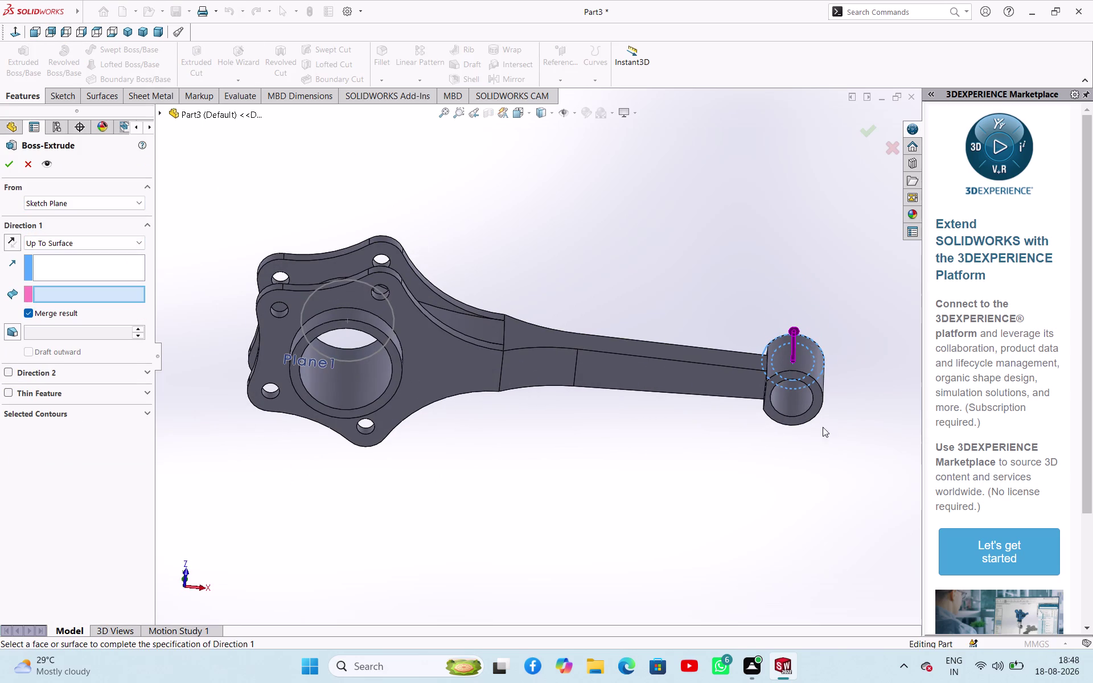
click(800, 422)
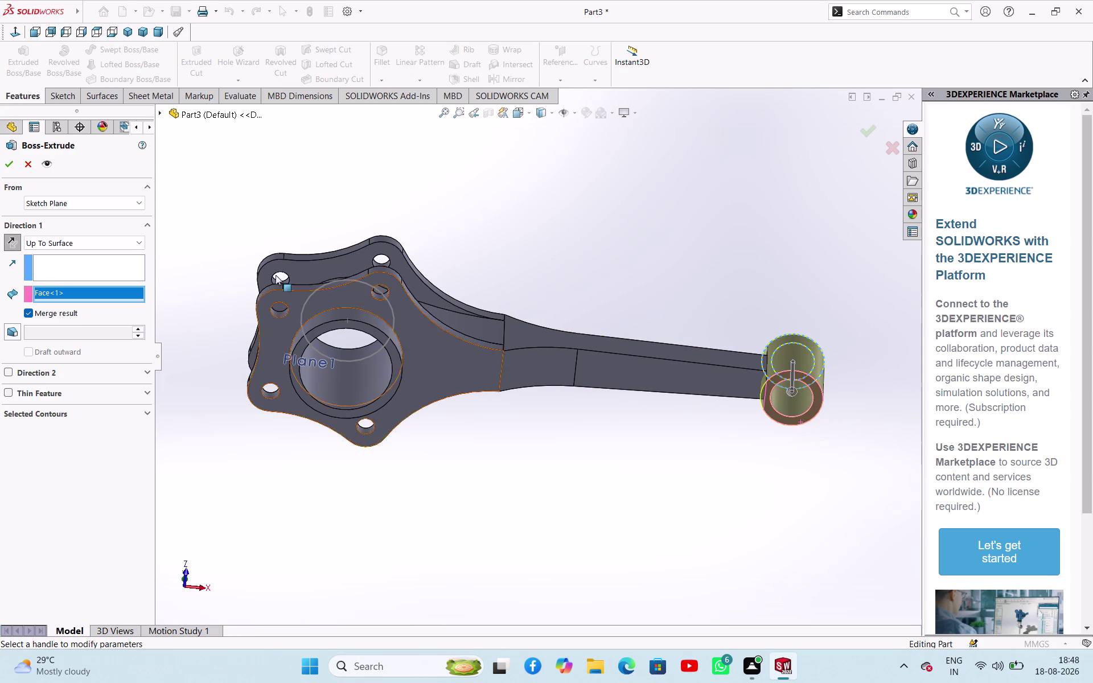
click(3, 170)
click(563, 208)
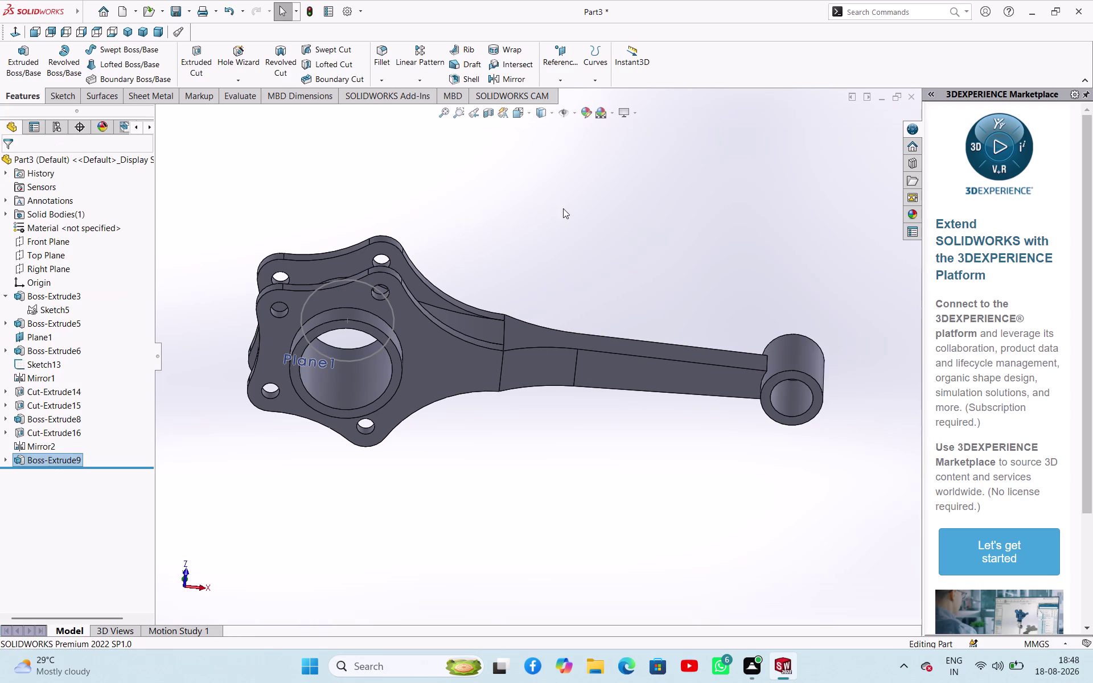
middle_drag(662, 258, 662, 608)
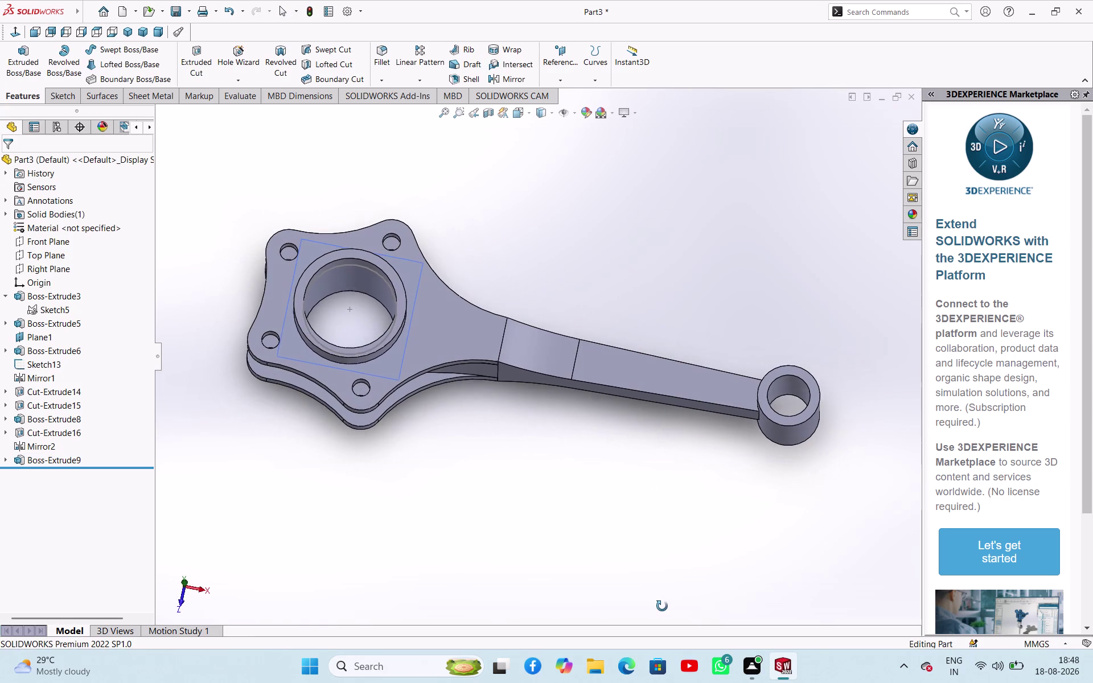
middle_drag(661, 608, 707, 540)
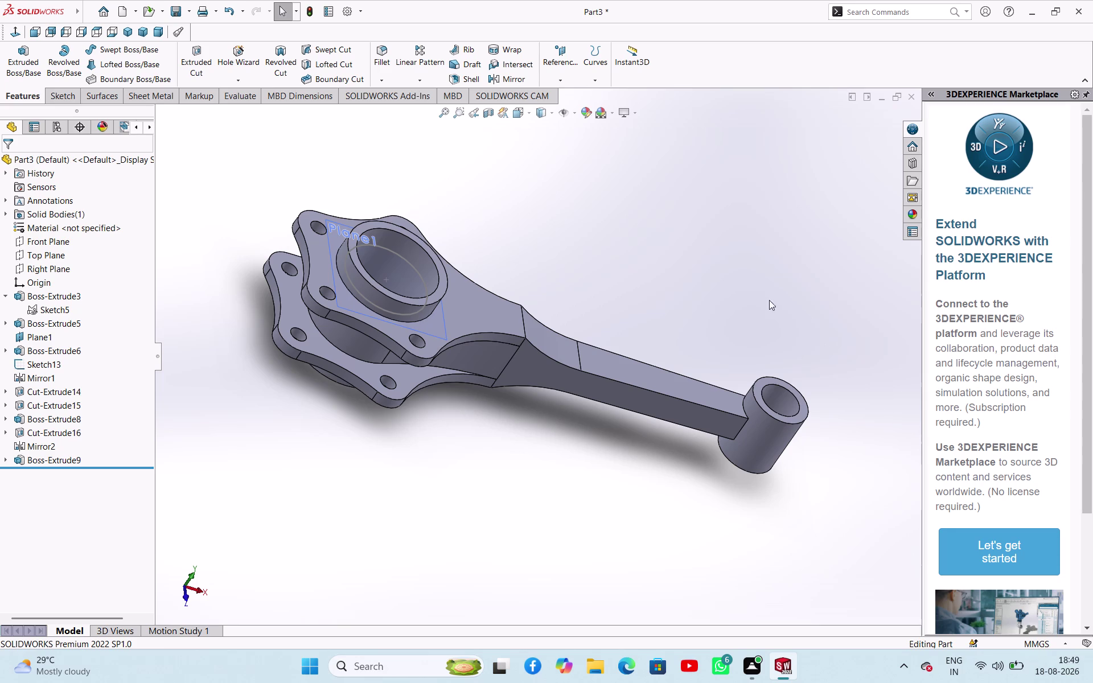
Start Sketch20 on the flat top face of the connecting rod arm.
middle_drag(741, 288, 693, 338)
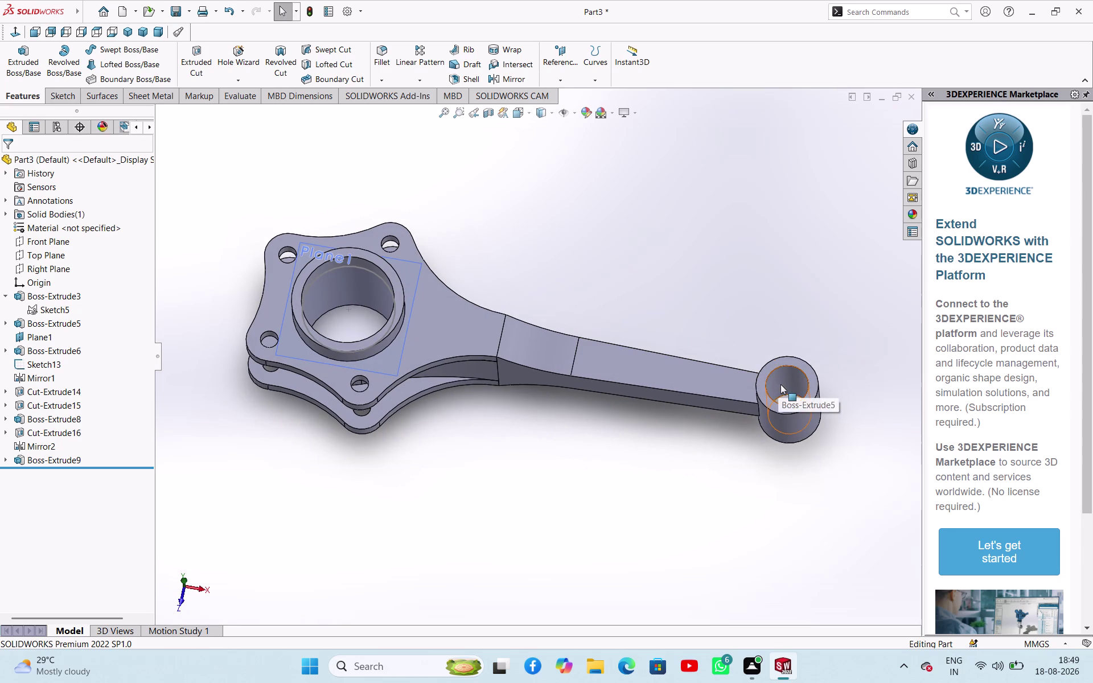
click(674, 370)
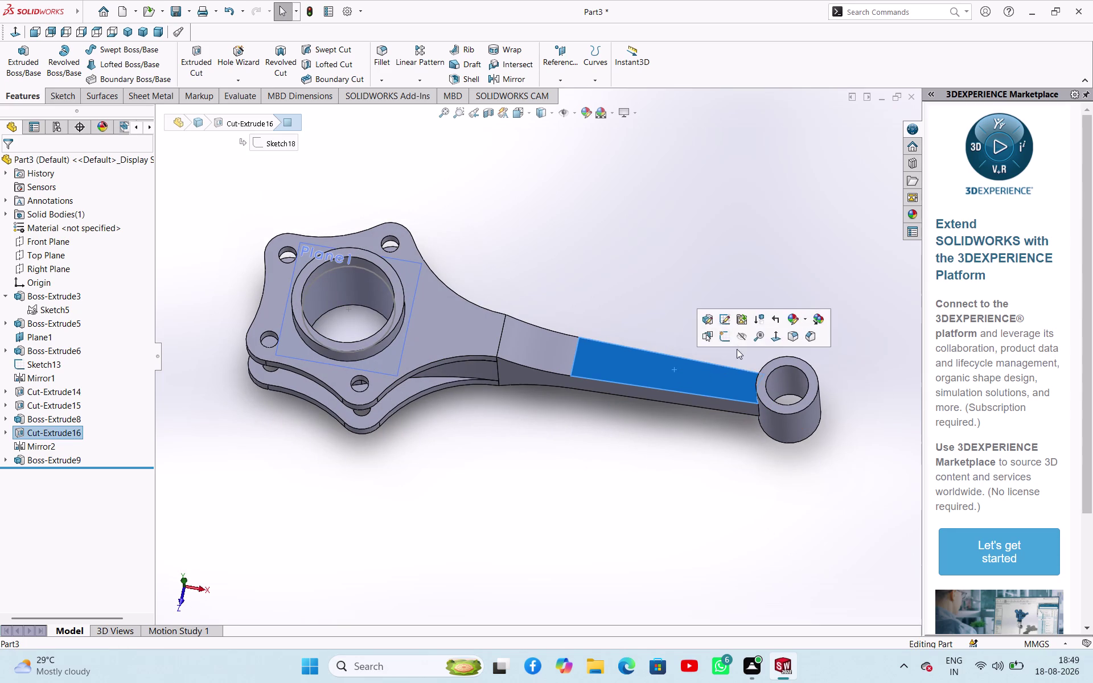
click(728, 337)
Draw a horizontal construction centreline from the small end's centre out to the right.
click(621, 205)
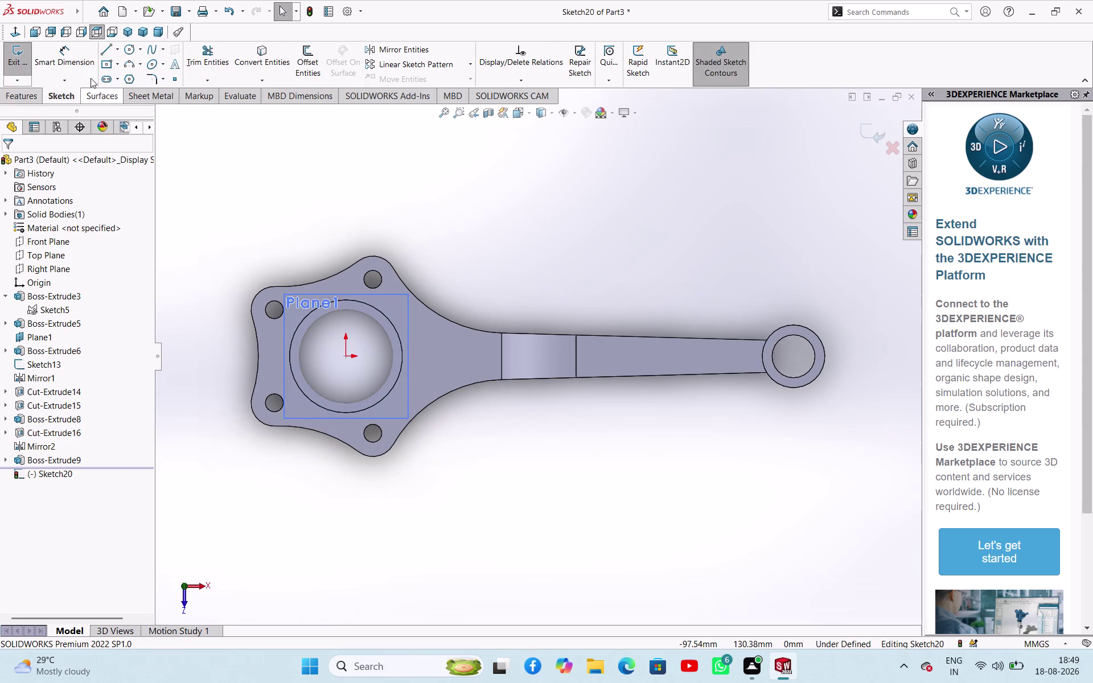
click(118, 48)
click(123, 78)
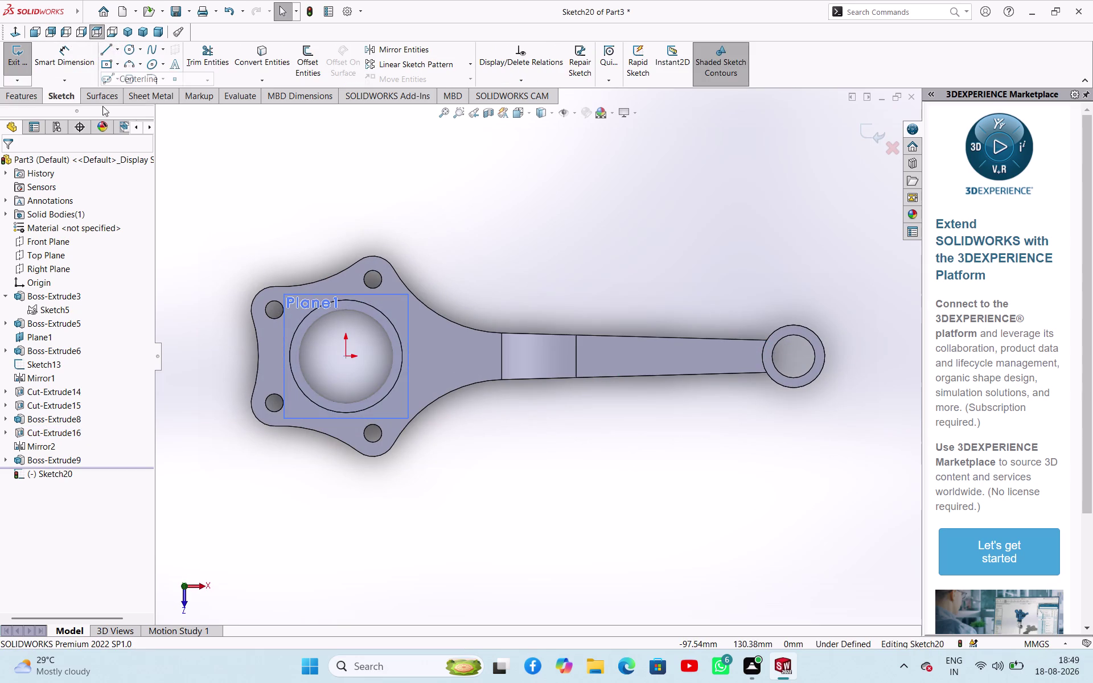
click(30, 351)
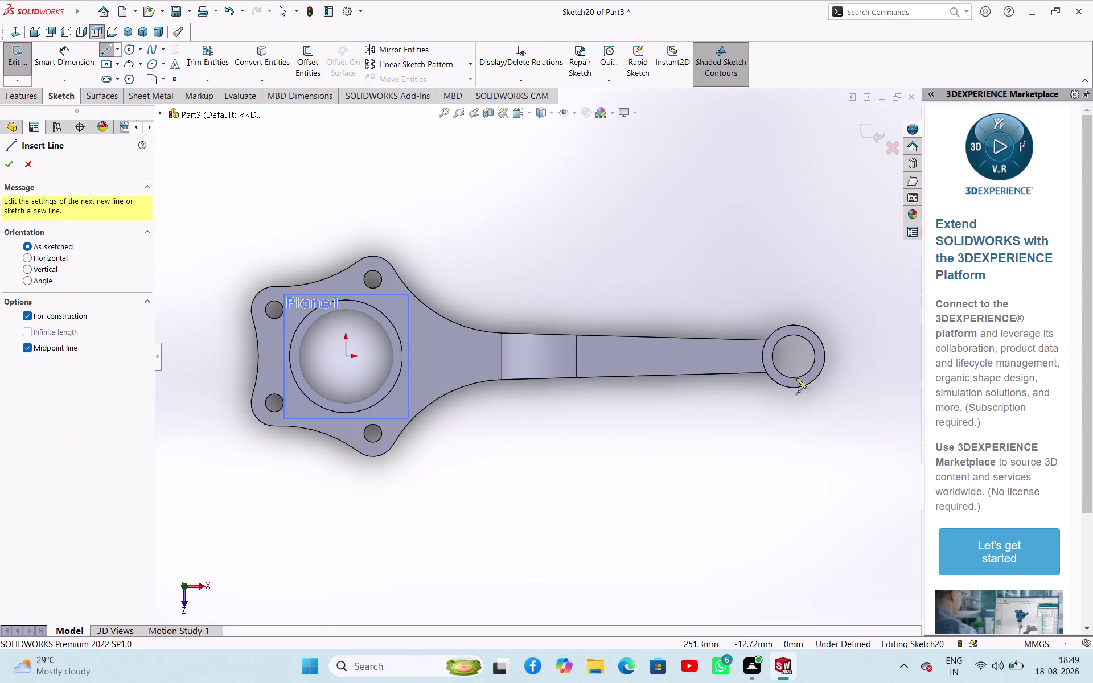
click(792, 358)
scroll(up, 3)
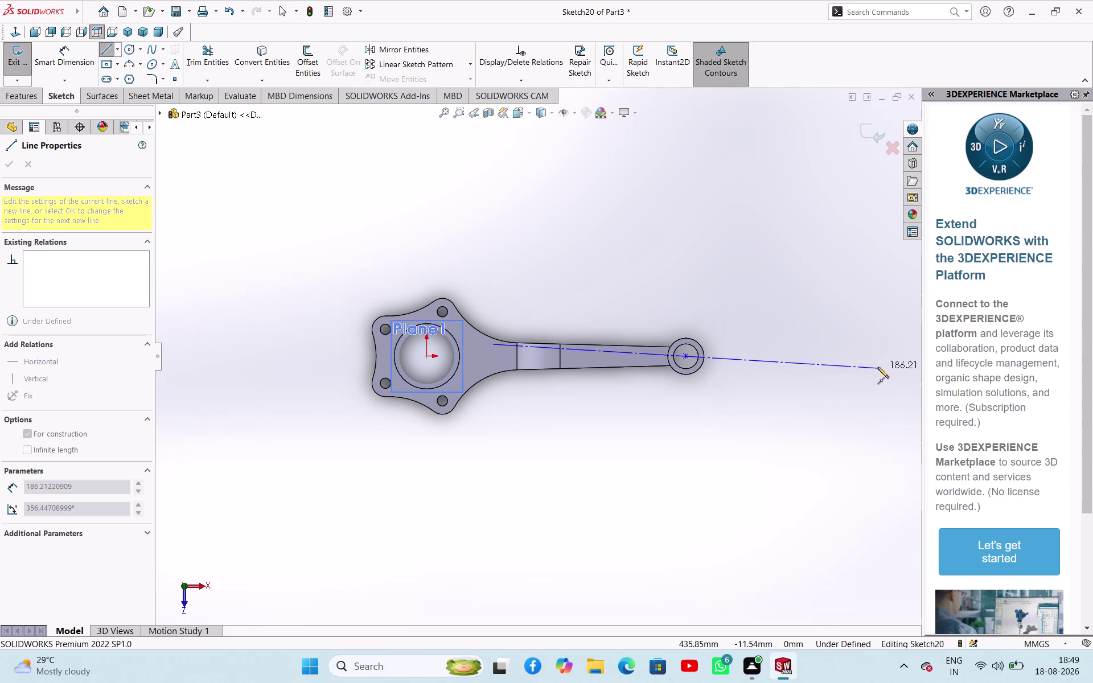
click(873, 356)
right_click(777, 388)
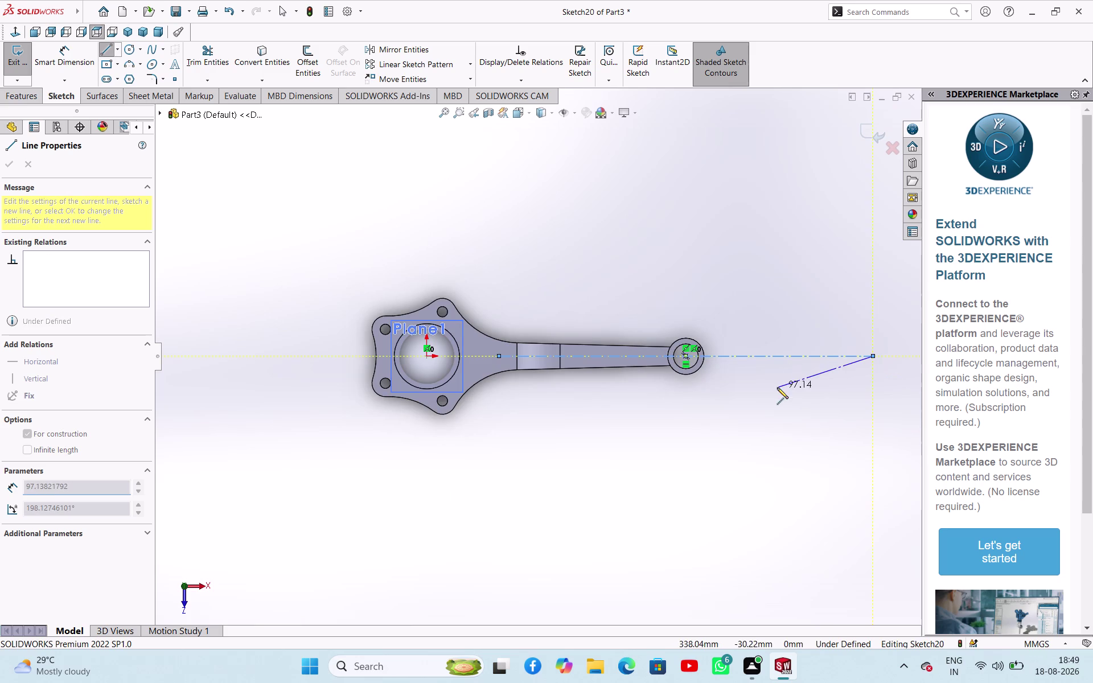
click(790, 398)
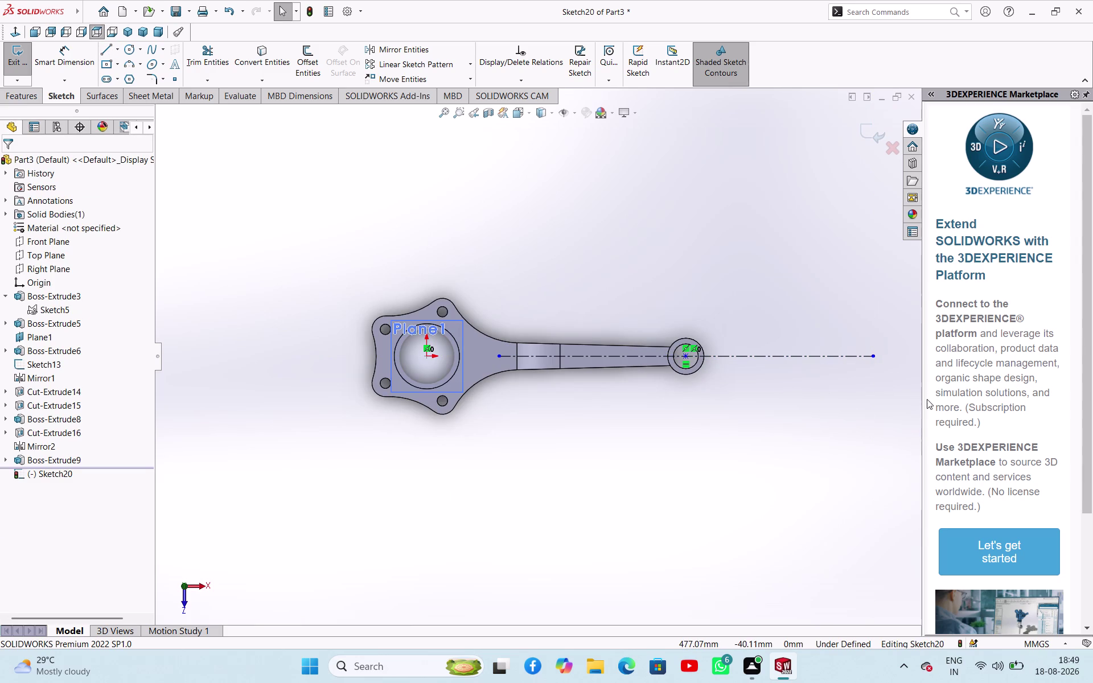
drag(923, 400, 1079, 412)
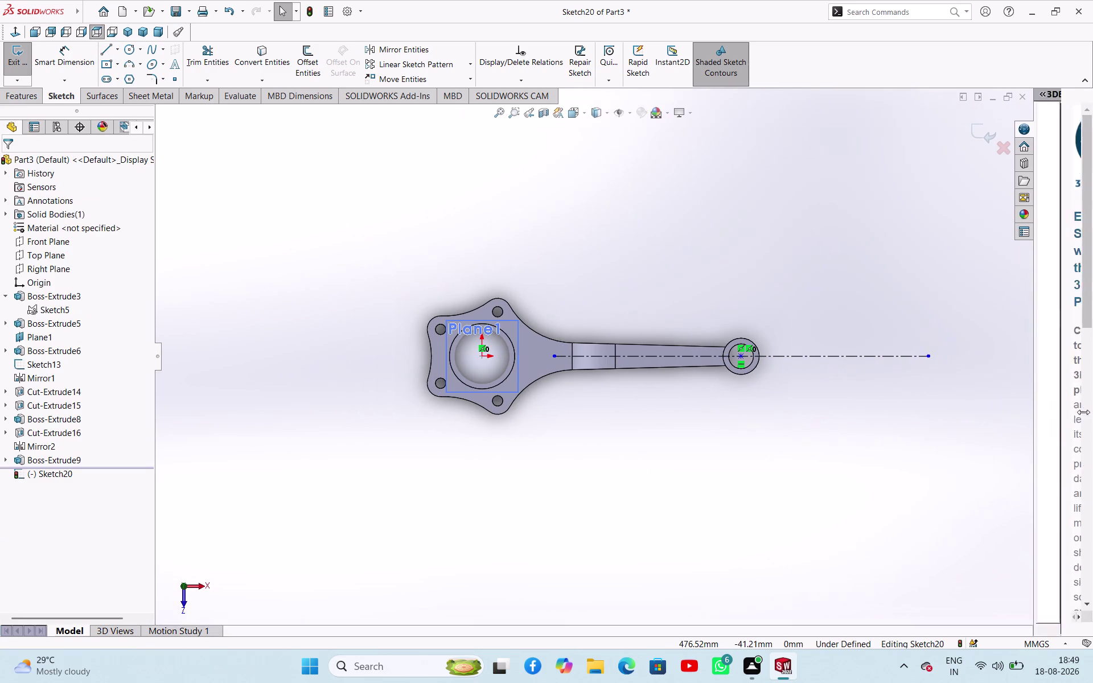
drag(1079, 412, 1092, 418)
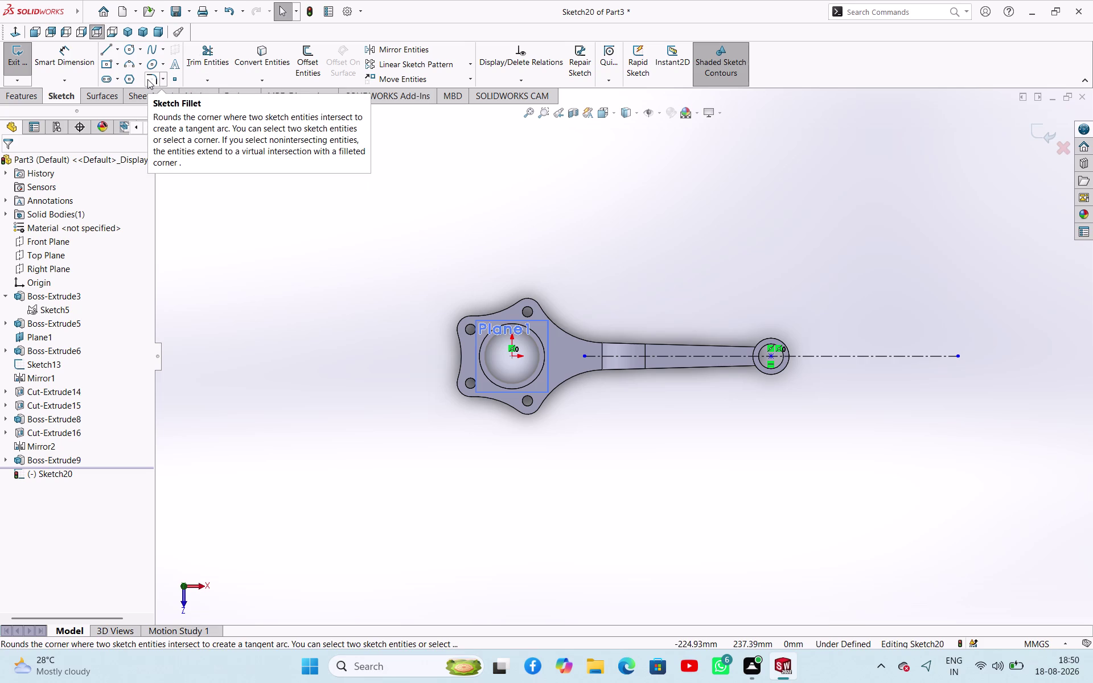
click(106, 81)
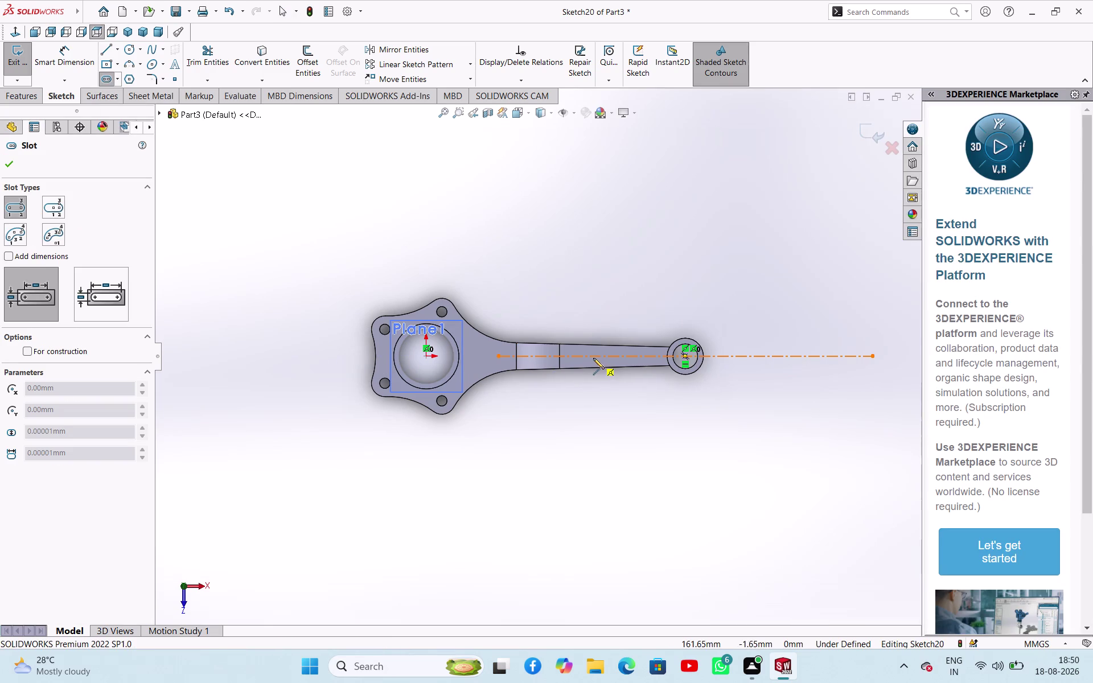
Draw a straight slot with both ends on the centreline and set its width.
scroll(down, 3)
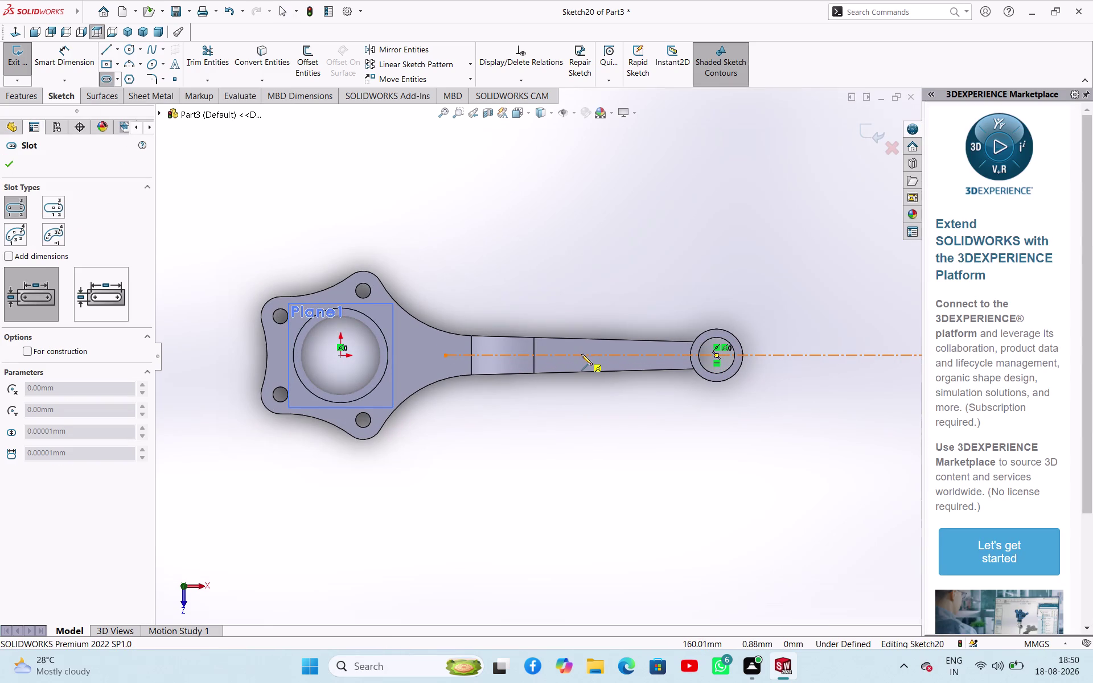
click(582, 354)
click(654, 357)
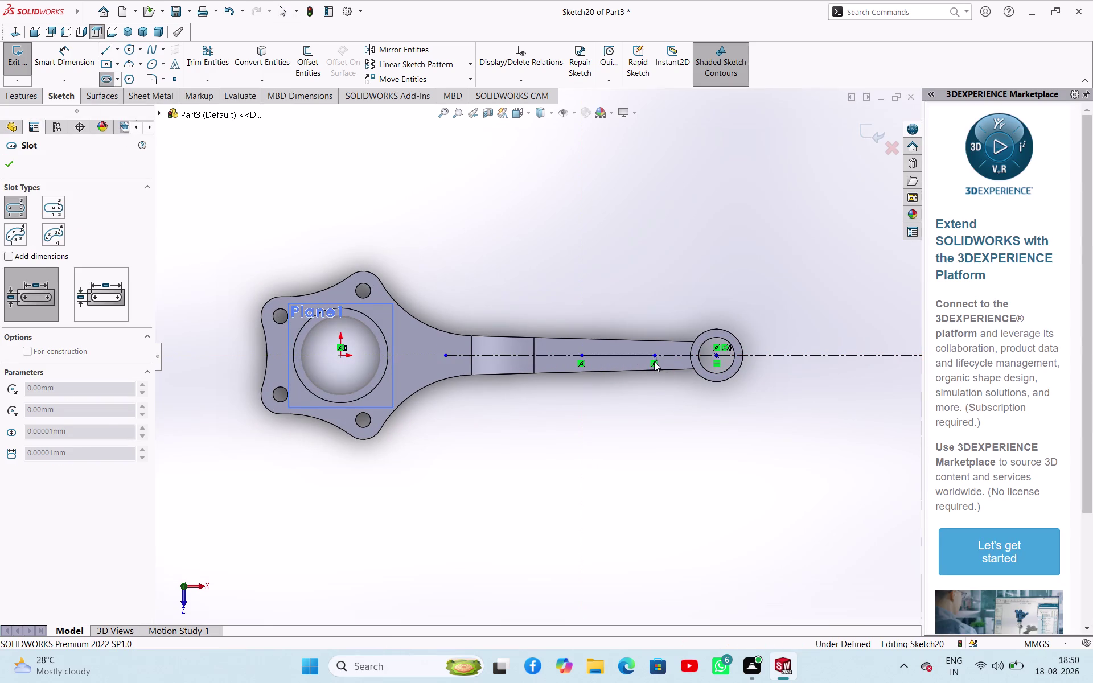
click(654, 362)
right_click(580, 293)
click(589, 297)
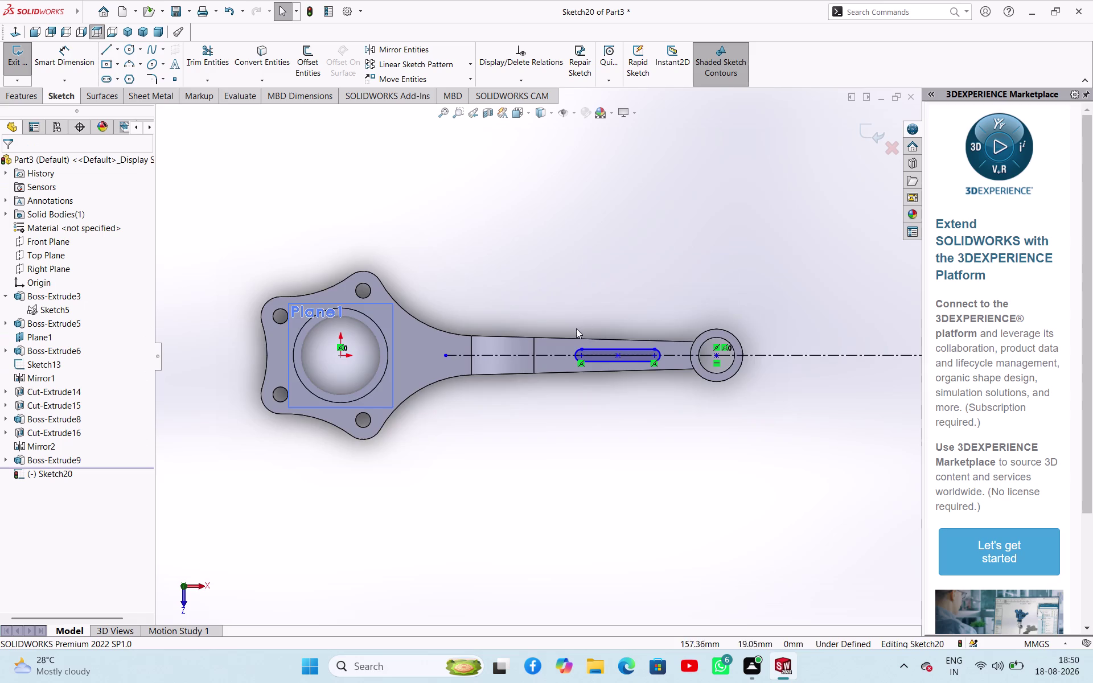
Start a length dimension between the slot's two end centres.
scroll(down, 3)
scroll(up, 3)
scroll(down, 3)
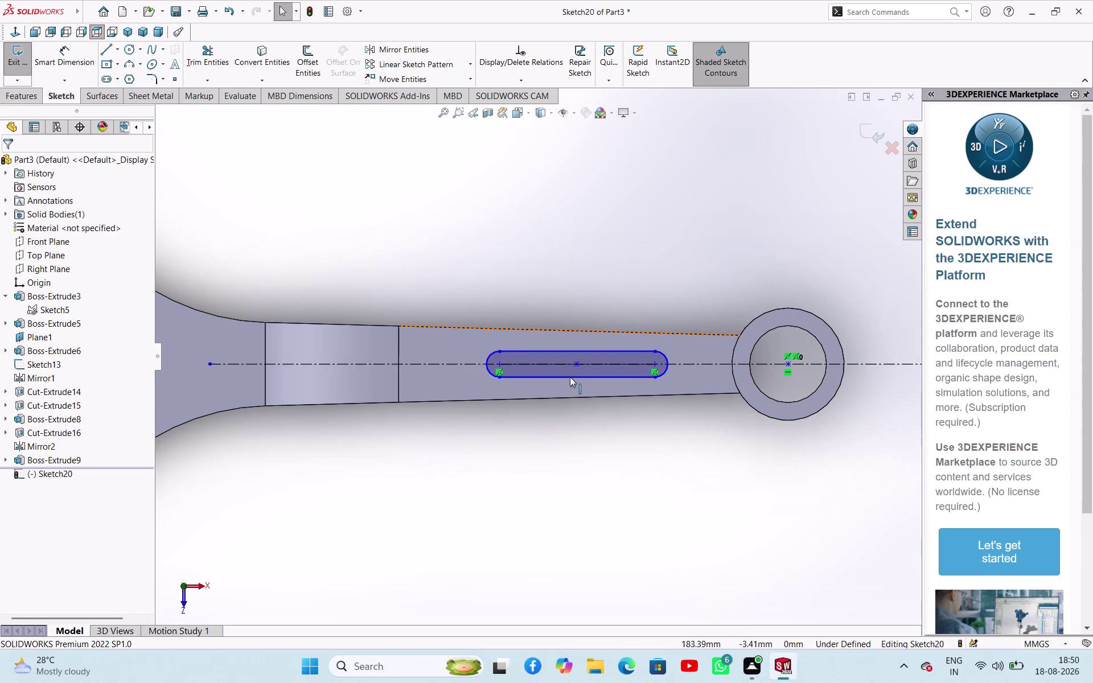
right_drag(526, 469, 525, 408)
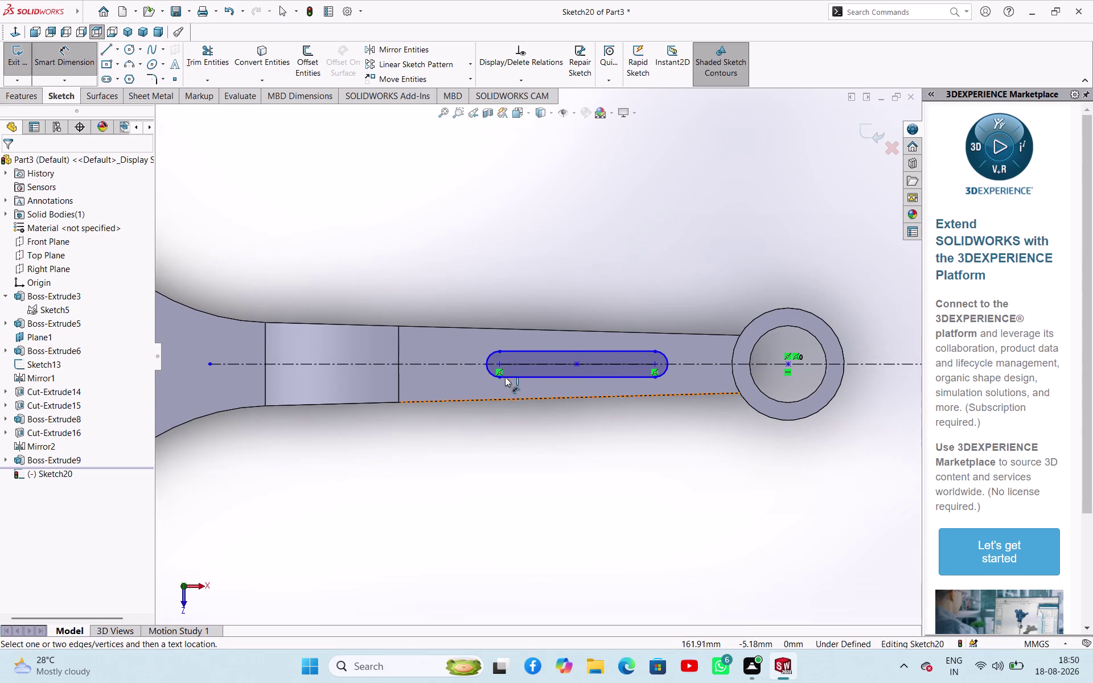
click(499, 364)
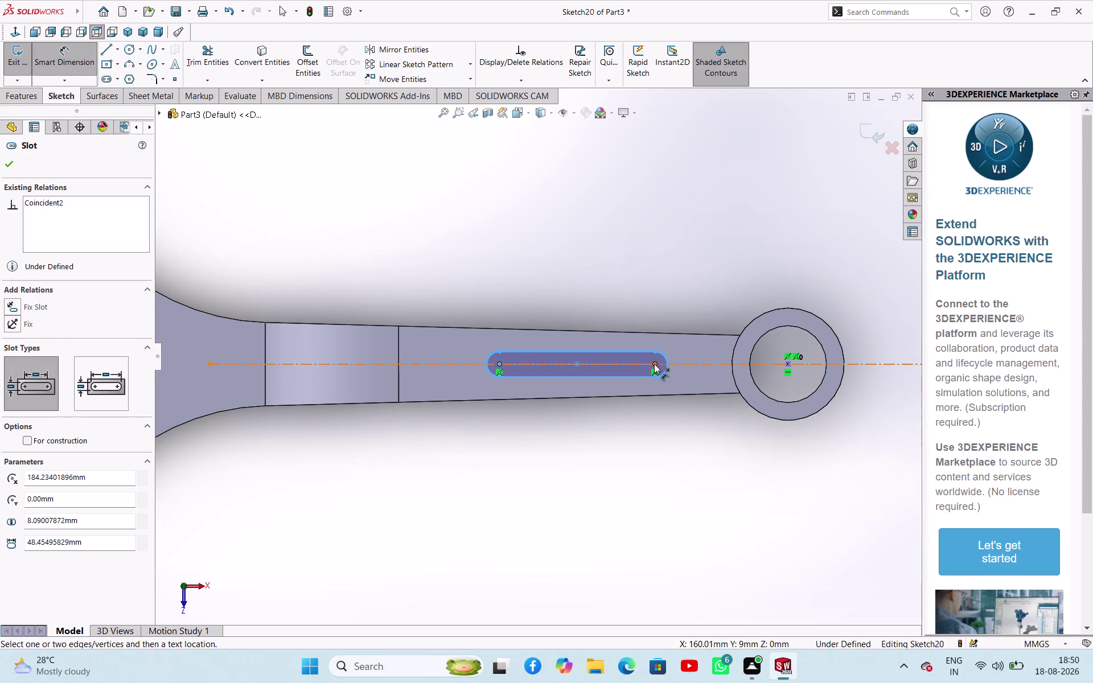
click(654, 363)
click(587, 436)
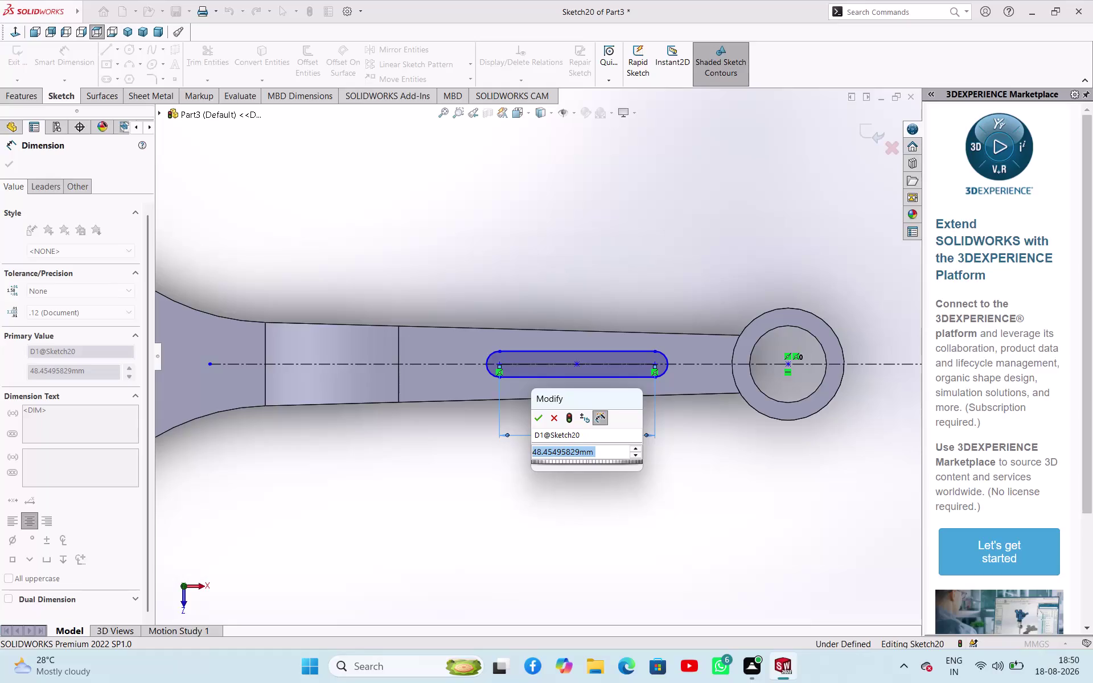
Set the slot length to 150 mm and slide the slot left onto the rod shaft.
text(15)
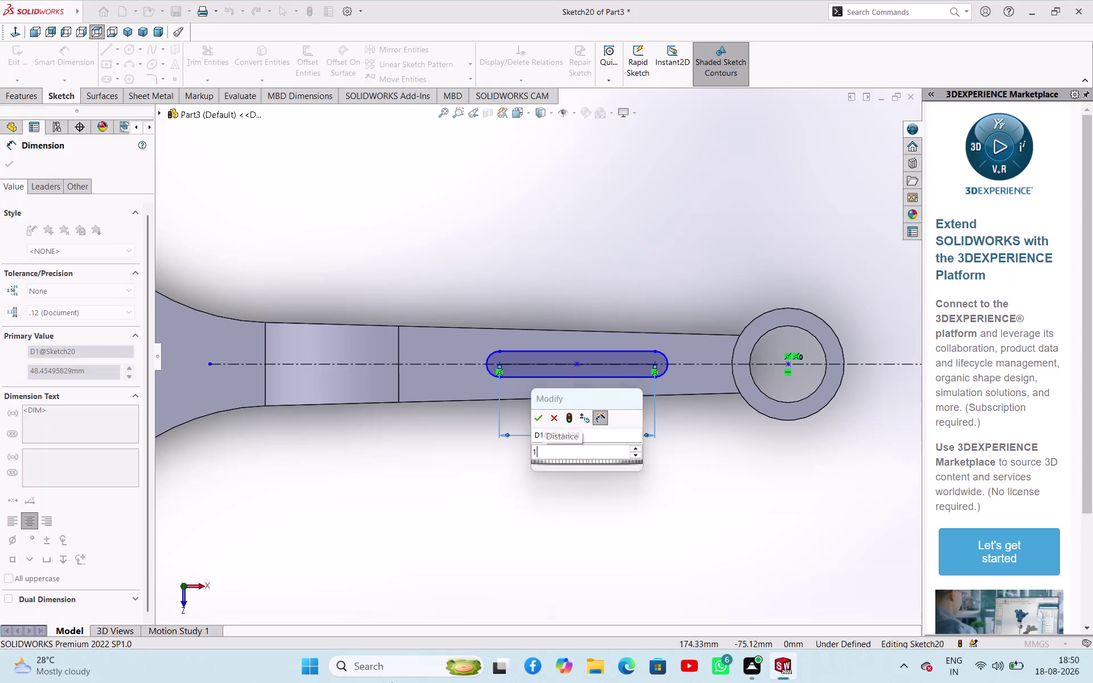
key(0)
key(Return)
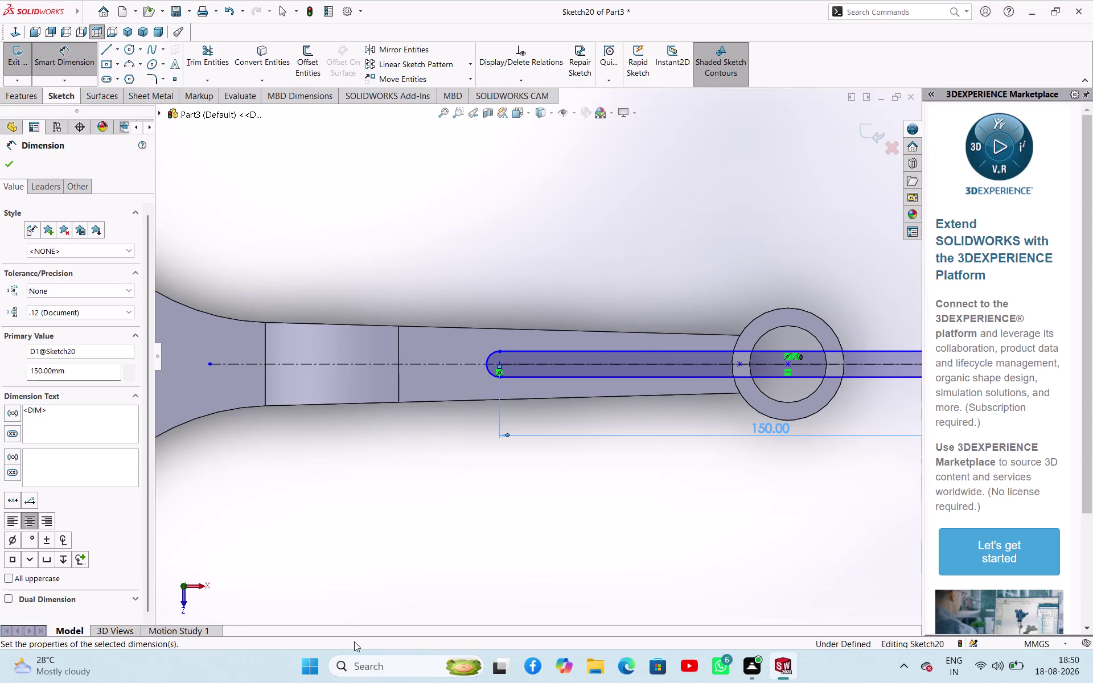
scroll(up, 3)
right_click(428, 545)
click(456, 582)
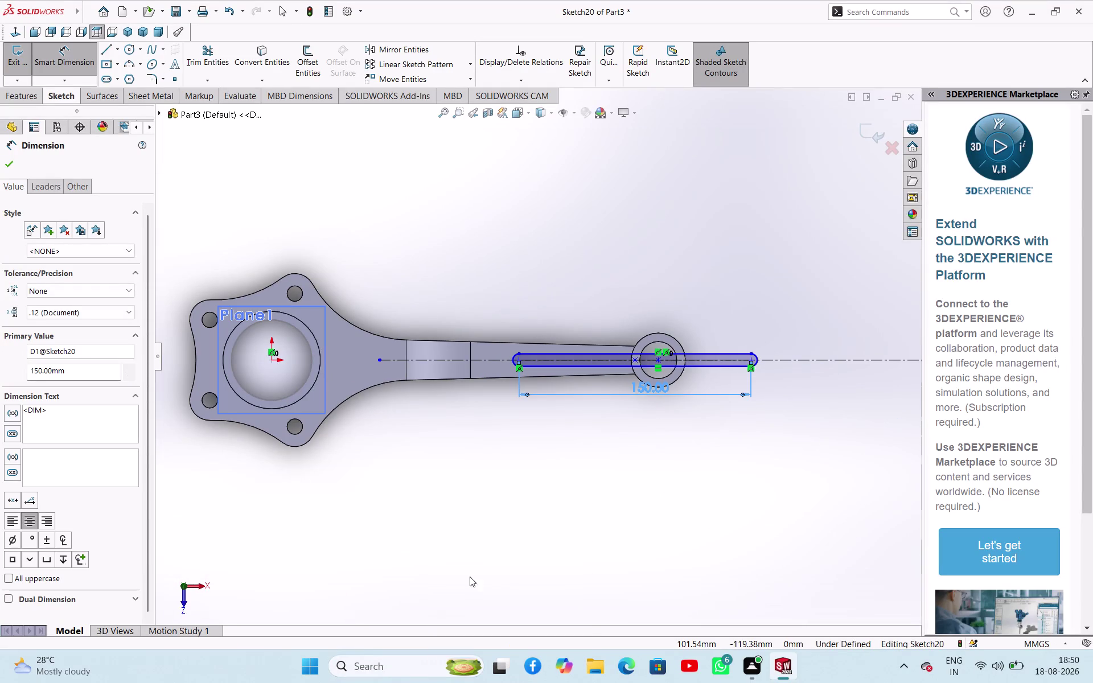
drag(749, 361, 730, 362)
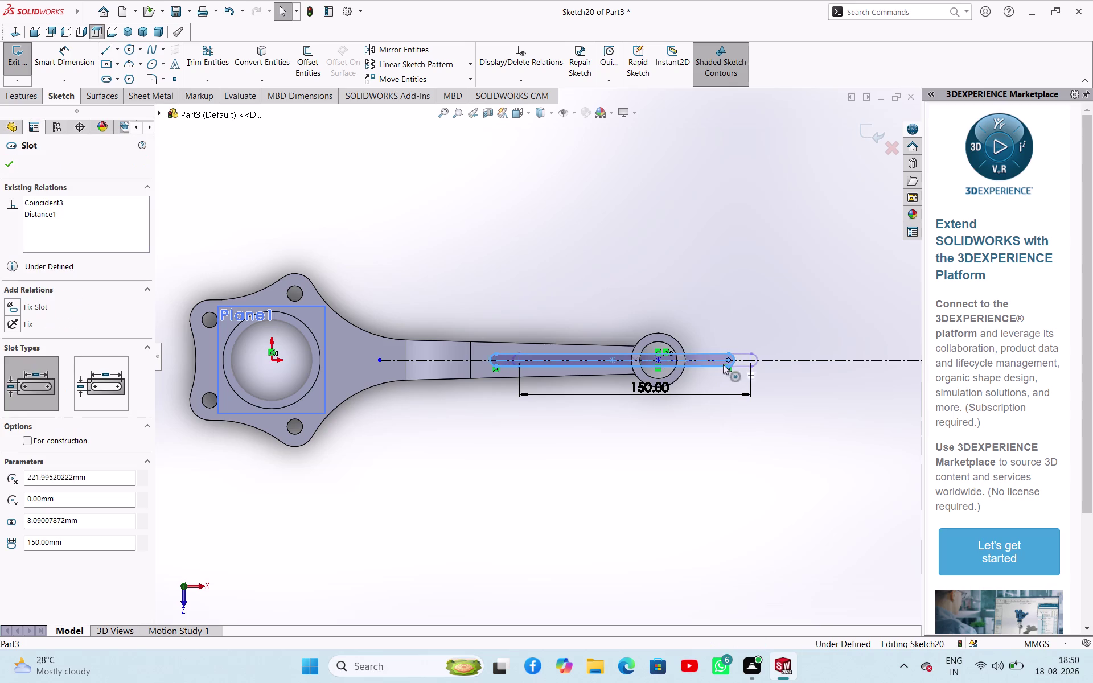
drag(729, 362, 611, 382)
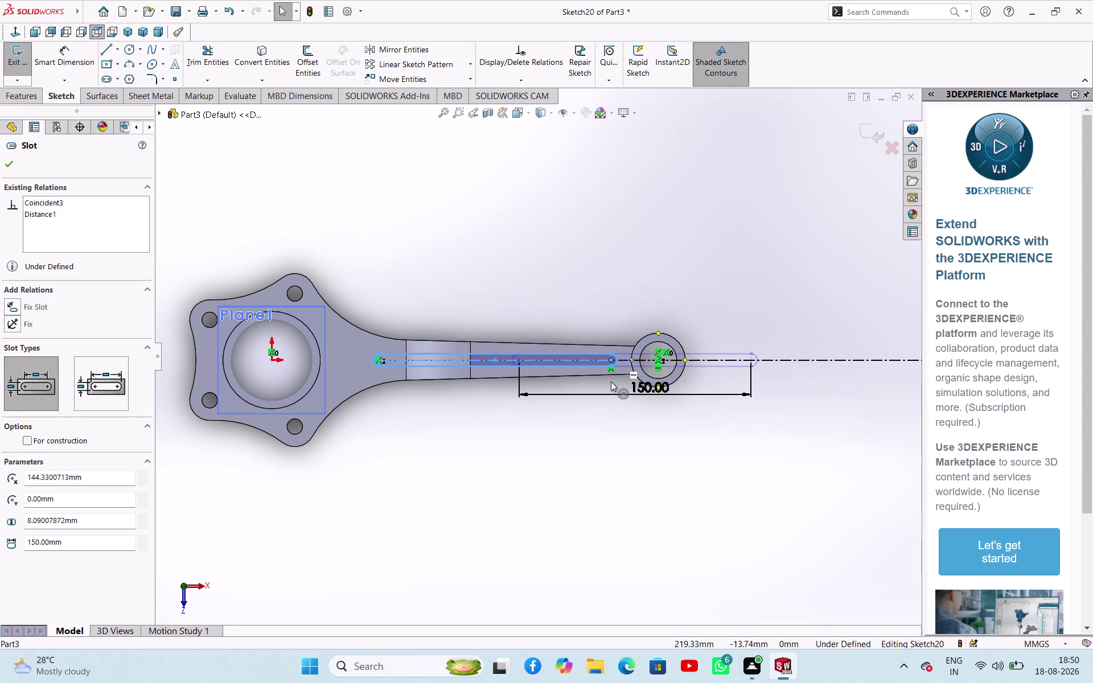
drag(611, 381, 611, 382)
Dimension the slot's end 30 mm from the small end's centre.
scroll(up, 3)
scroll(down, 3)
right_drag(609, 426, 617, 354)
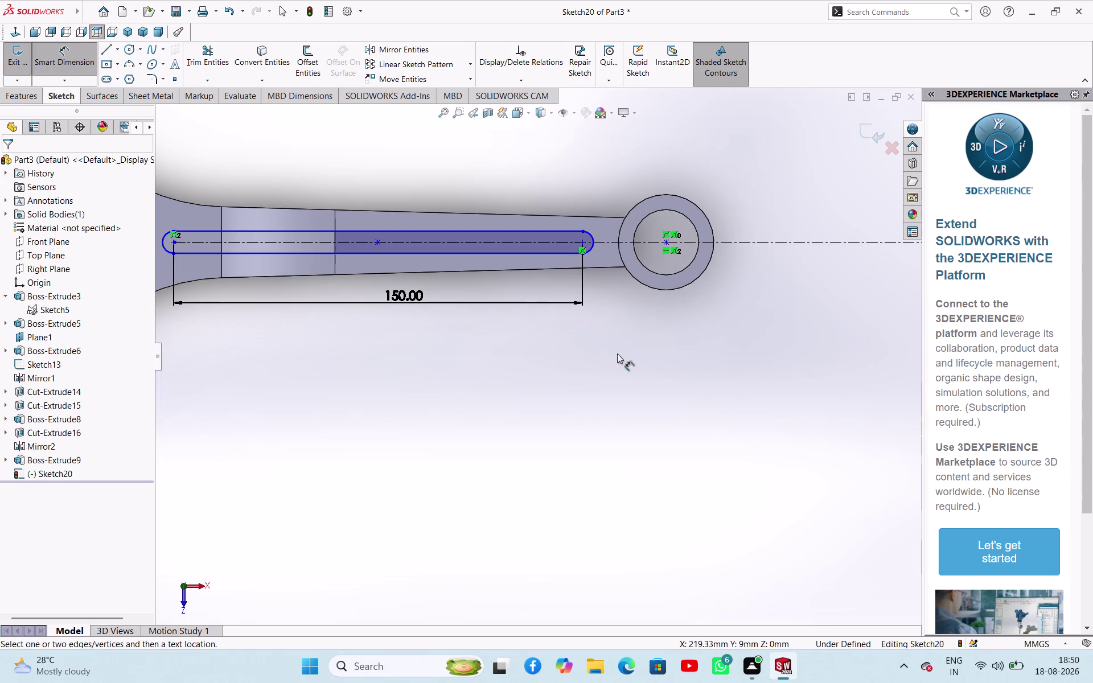
right_drag(617, 354, 617, 353)
click(583, 243)
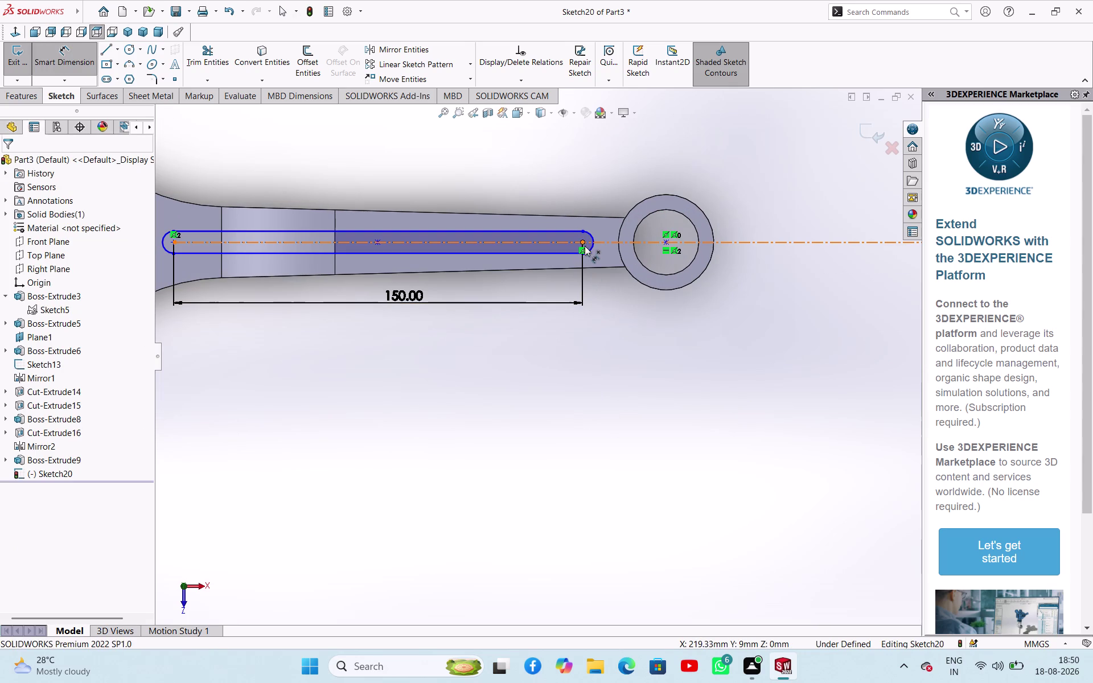
click(668, 241)
click(636, 298)
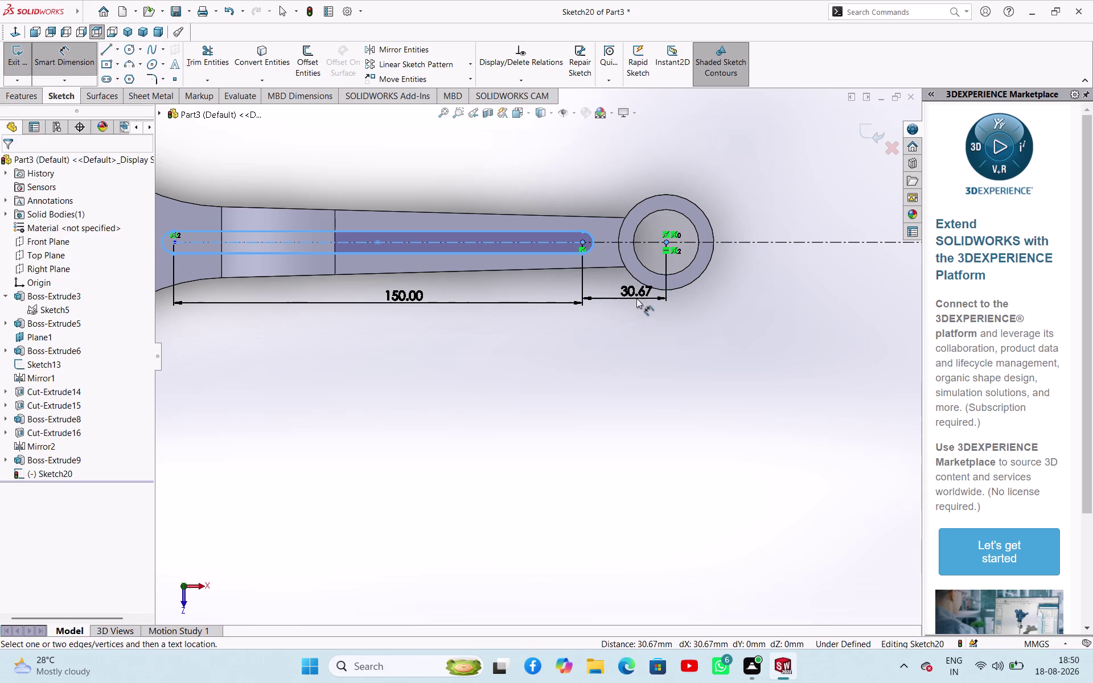
text(30)
key(Return)
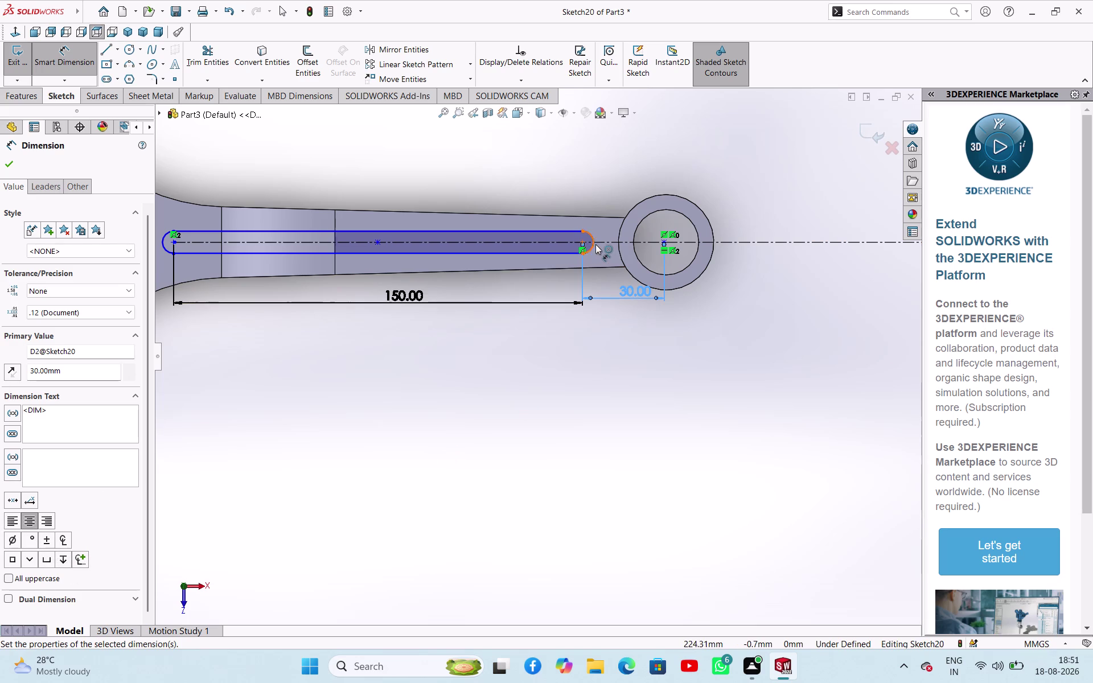
Give the slot's end arcs a 6 mm radius and exit the sketch.
drag(596, 244, 602, 254)
click(630, 351)
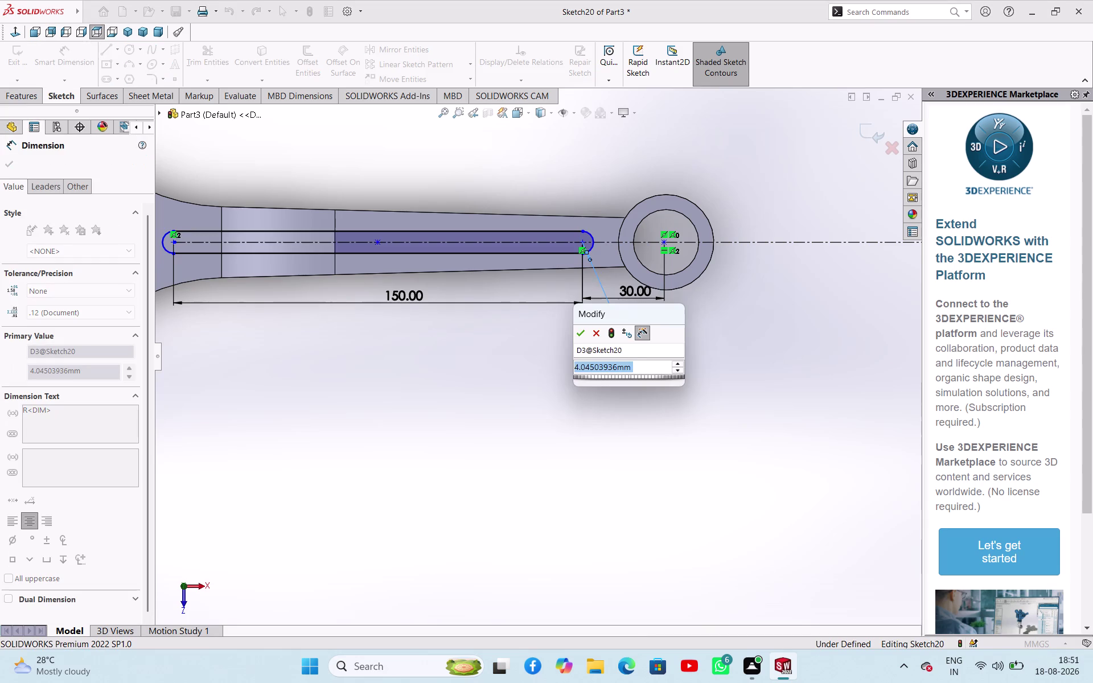
key(6)
key(Return)
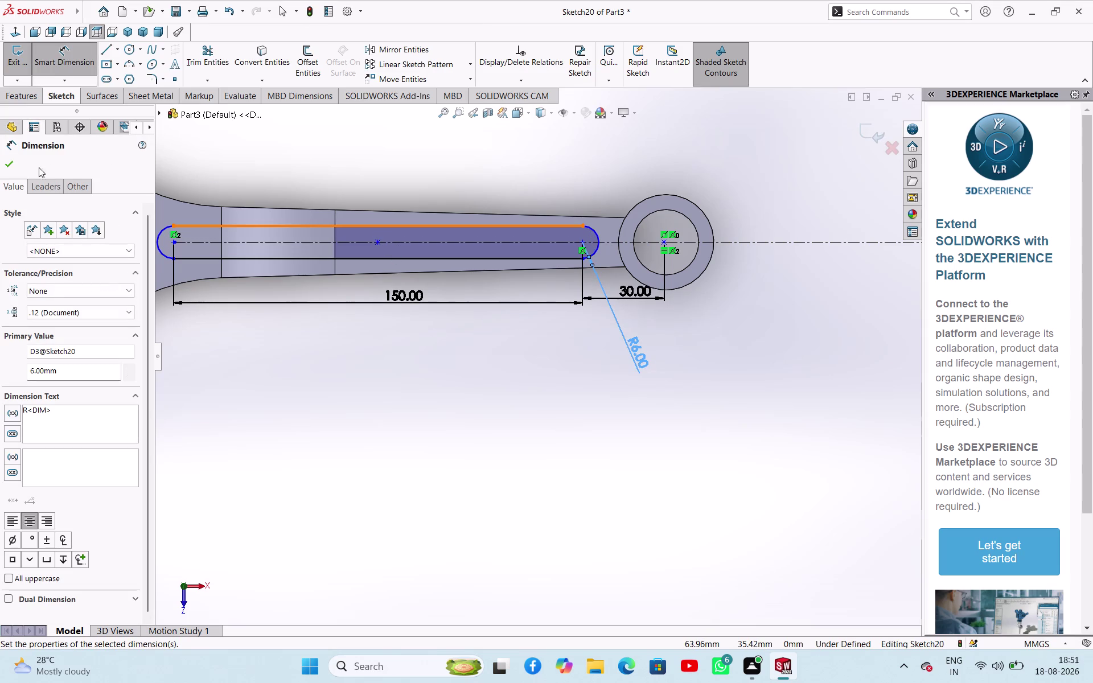
click(2, 158)
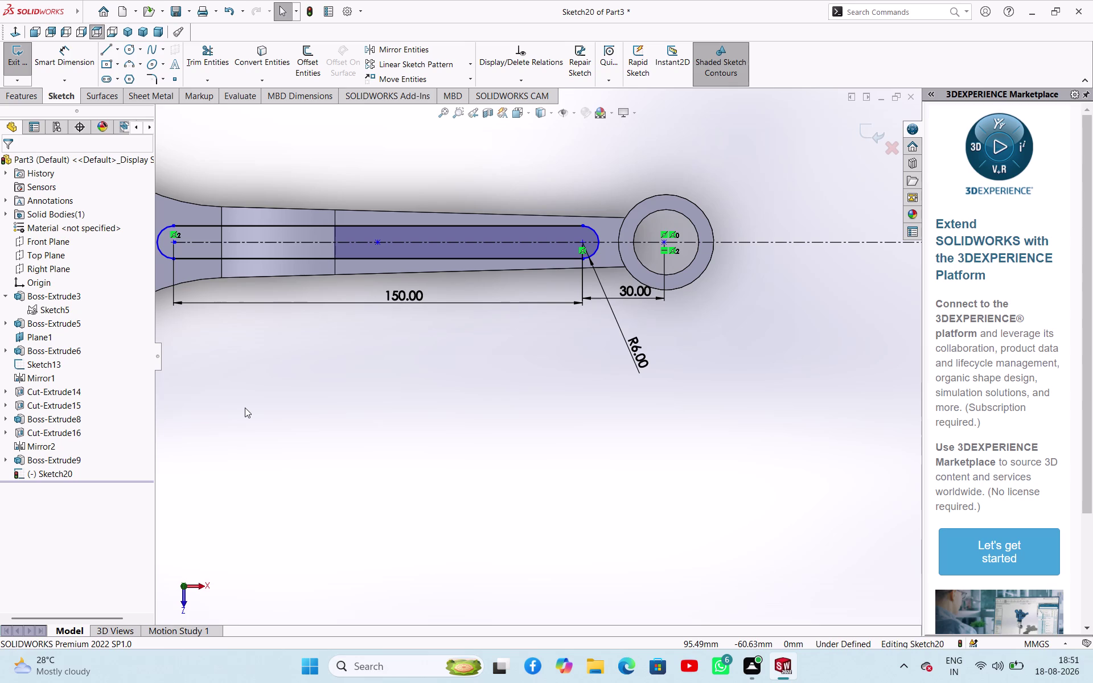
click(16, 66)
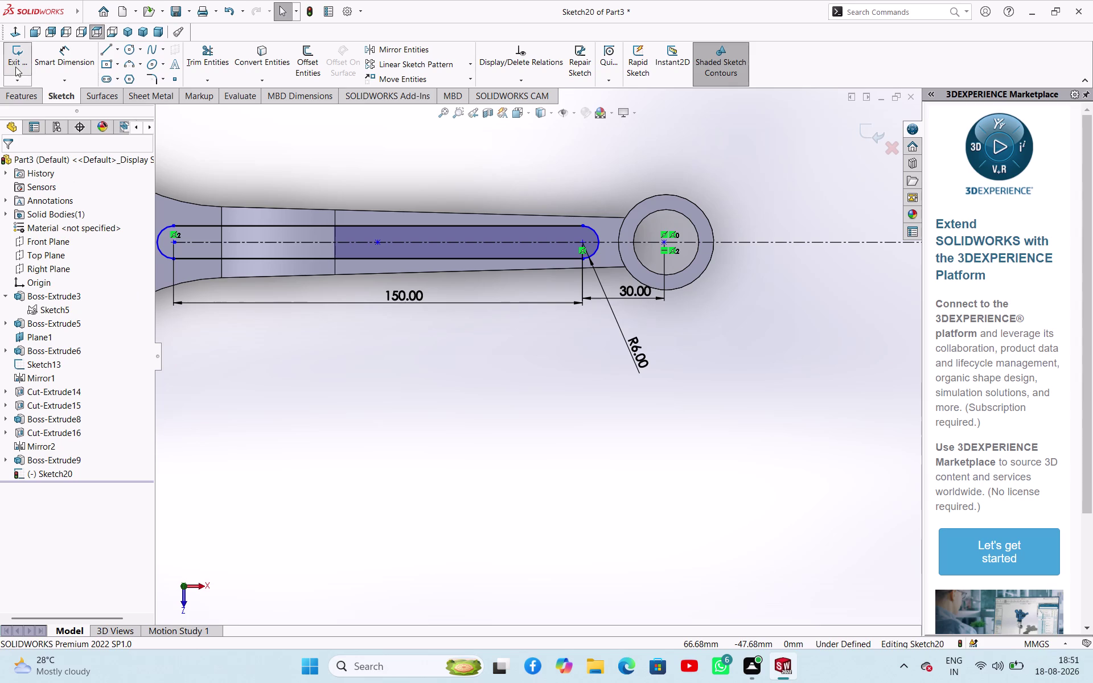
Cut the slot sketch into the arm with a 3 mm Blind depth.
middle_drag(386, 401, 383, 200)
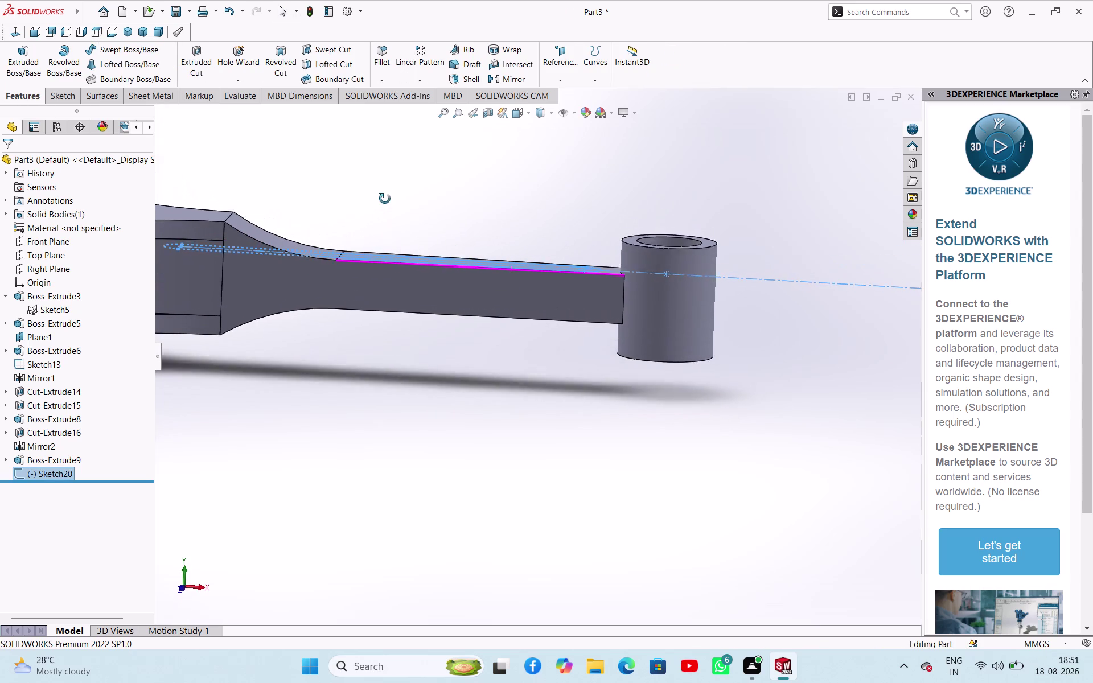
middle_drag(384, 199, 396, 184)
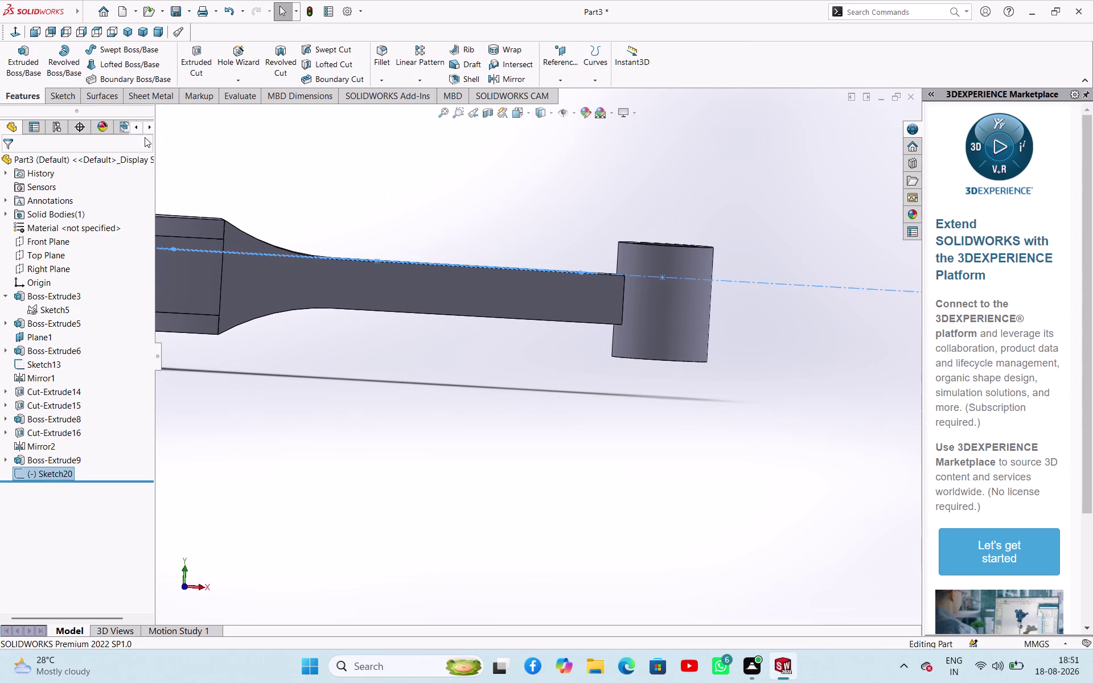
click(195, 70)
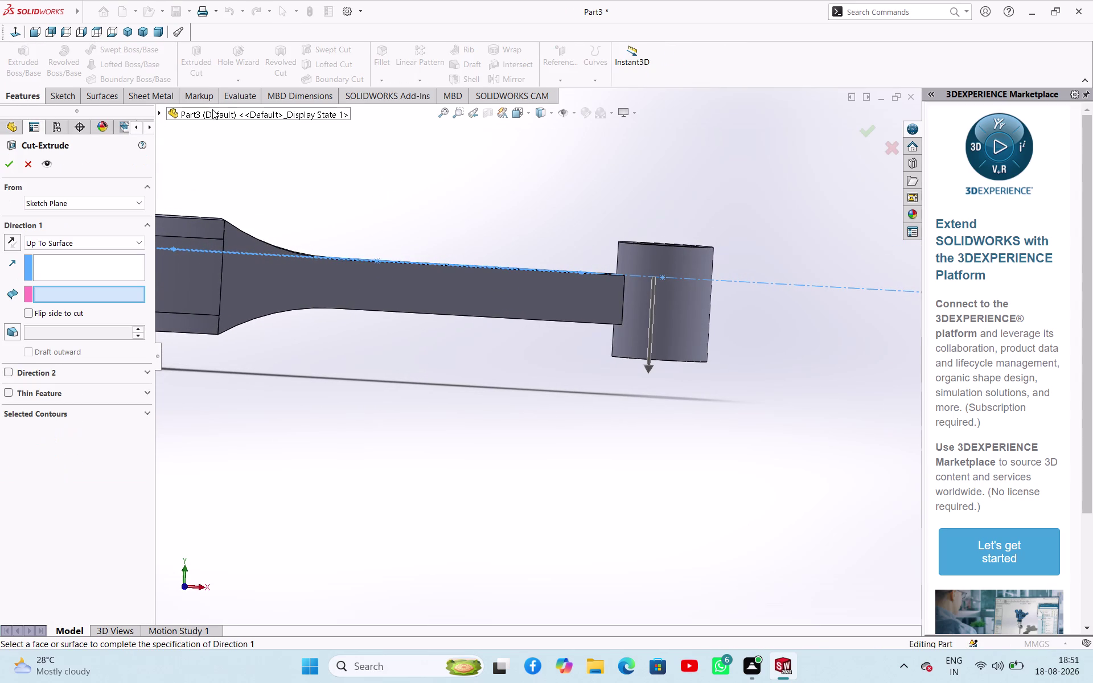
drag(648, 370, 646, 300)
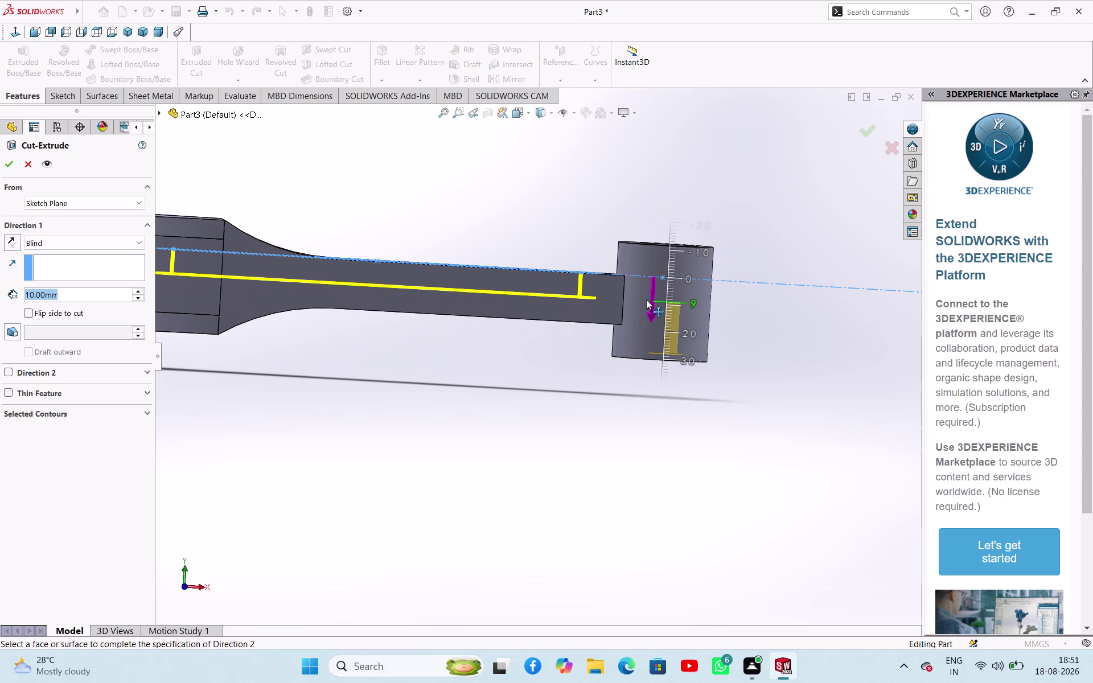
drag(646, 300, 646, 297)
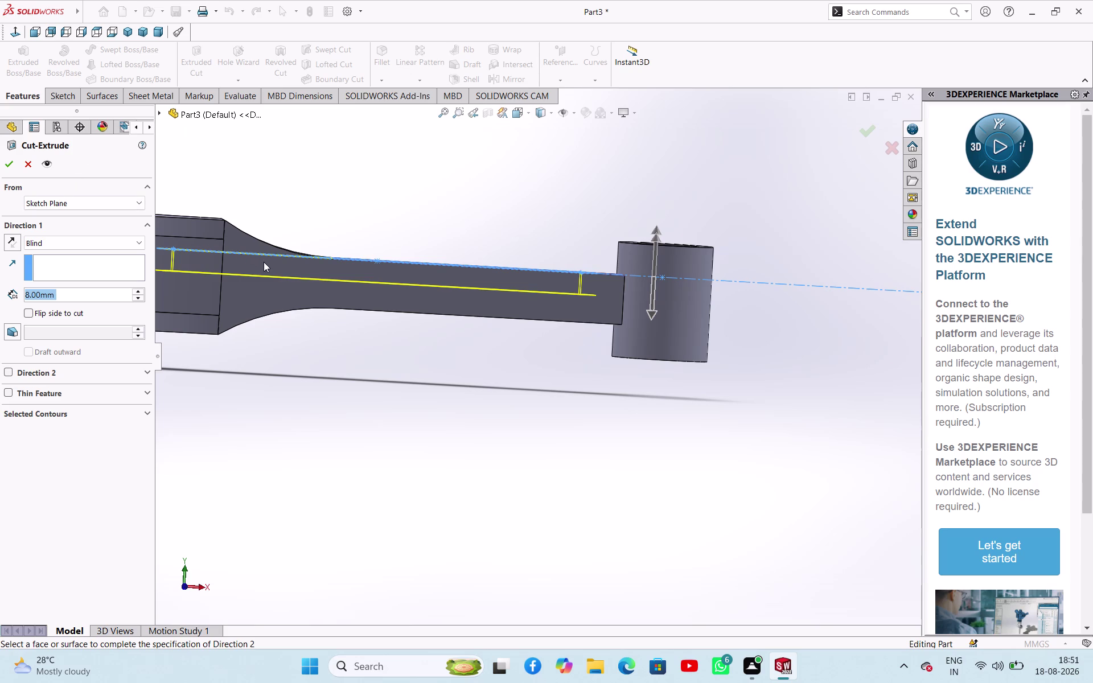
double_click(104, 293)
key(3)
key(Return)
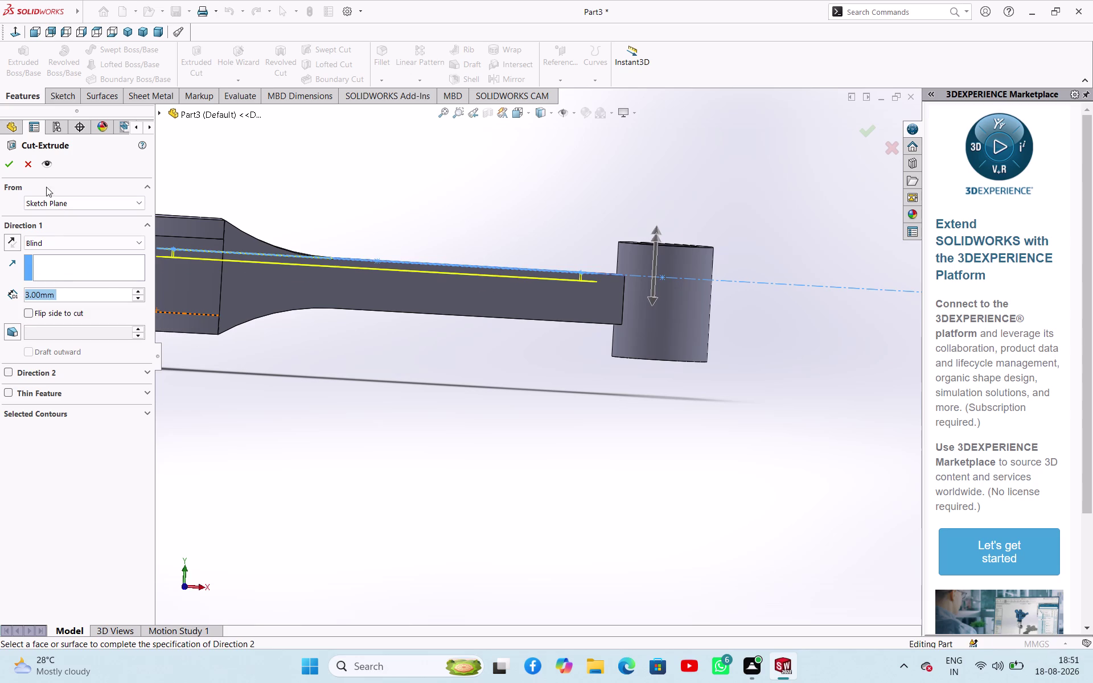
click(10, 163)
click(391, 161)
Inspect the new slot from several angles and select Cut-Extrude17.
middle_drag(406, 183, 402, 271)
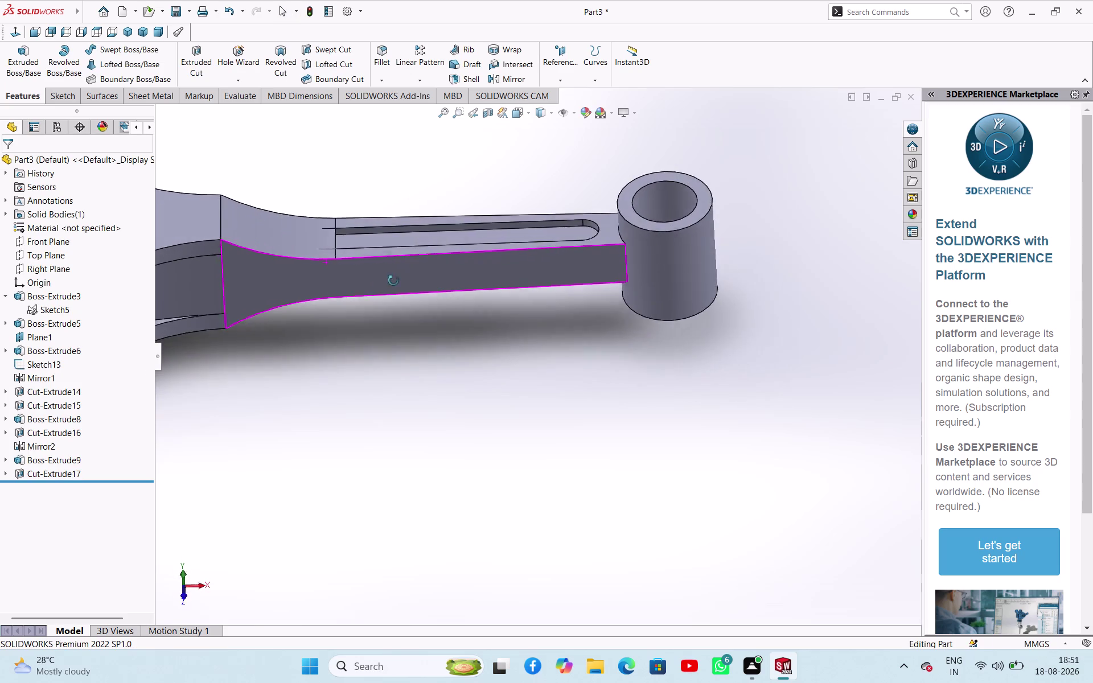
middle_drag(402, 271, 374, 269)
scroll(up, 3)
scroll(down, 3)
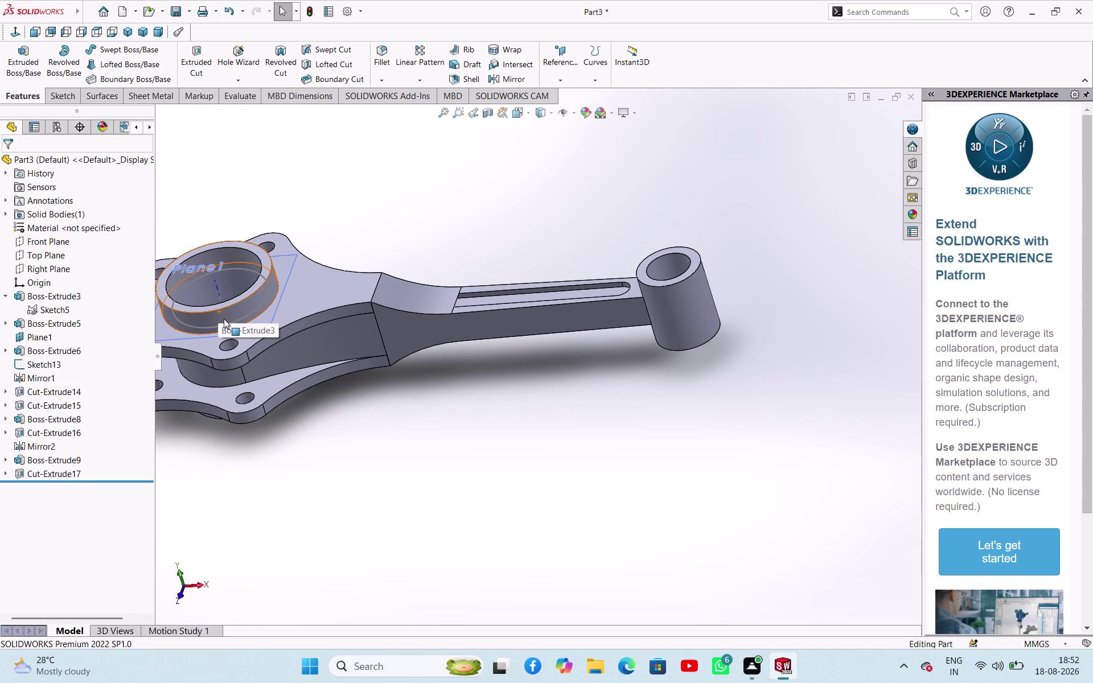
click(56, 475)
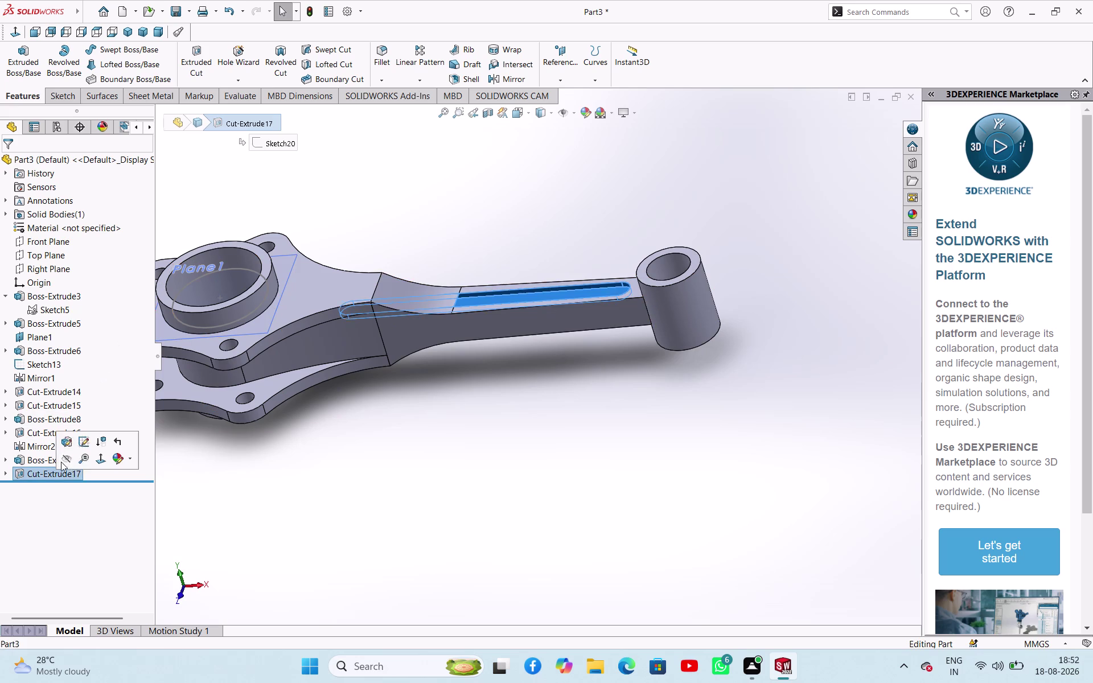
middle_drag(275, 405, 285, 348)
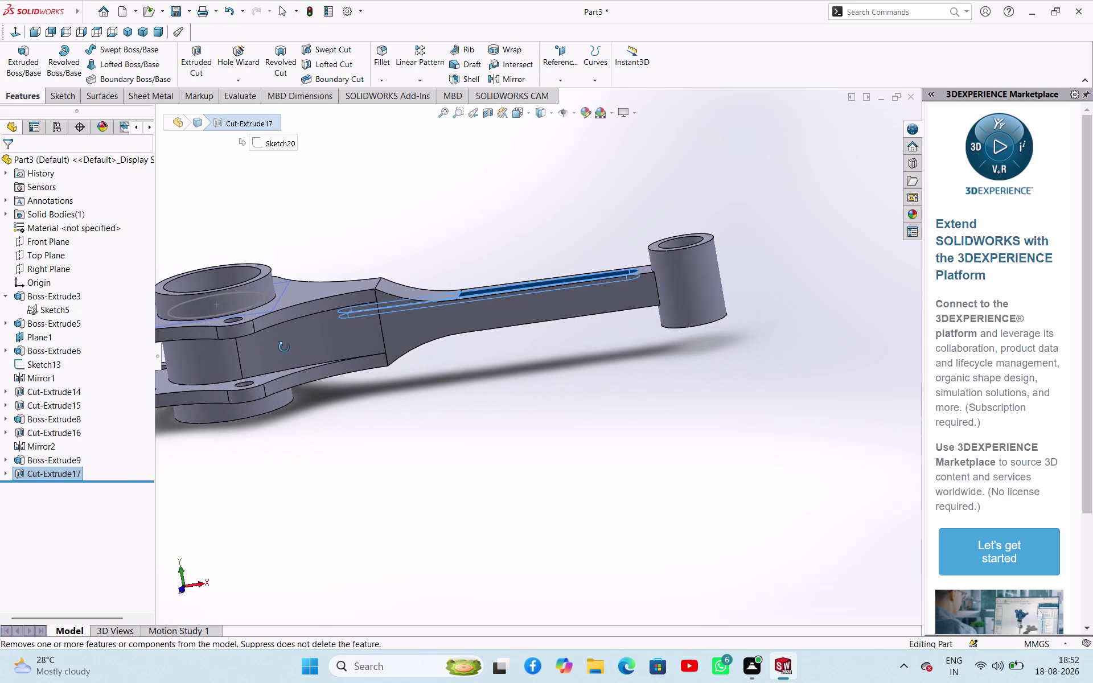
middle_drag(284, 347, 294, 359)
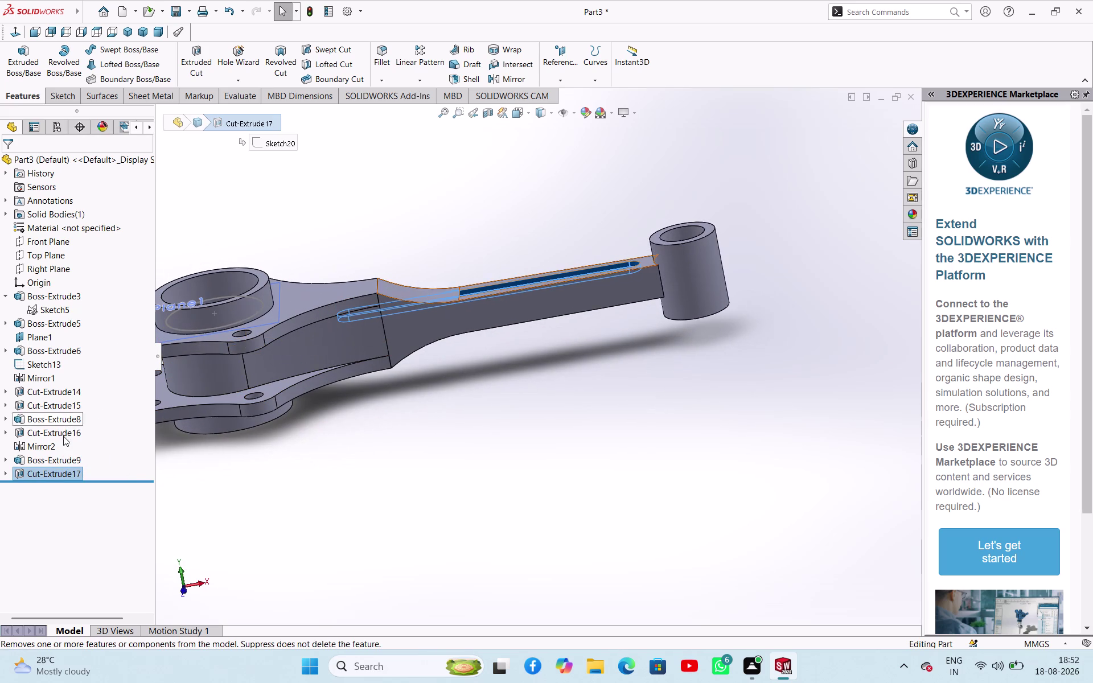
Edit Cut-Extrude17 and change its cut depth to 5 mm.
click(59, 475)
click(66, 443)
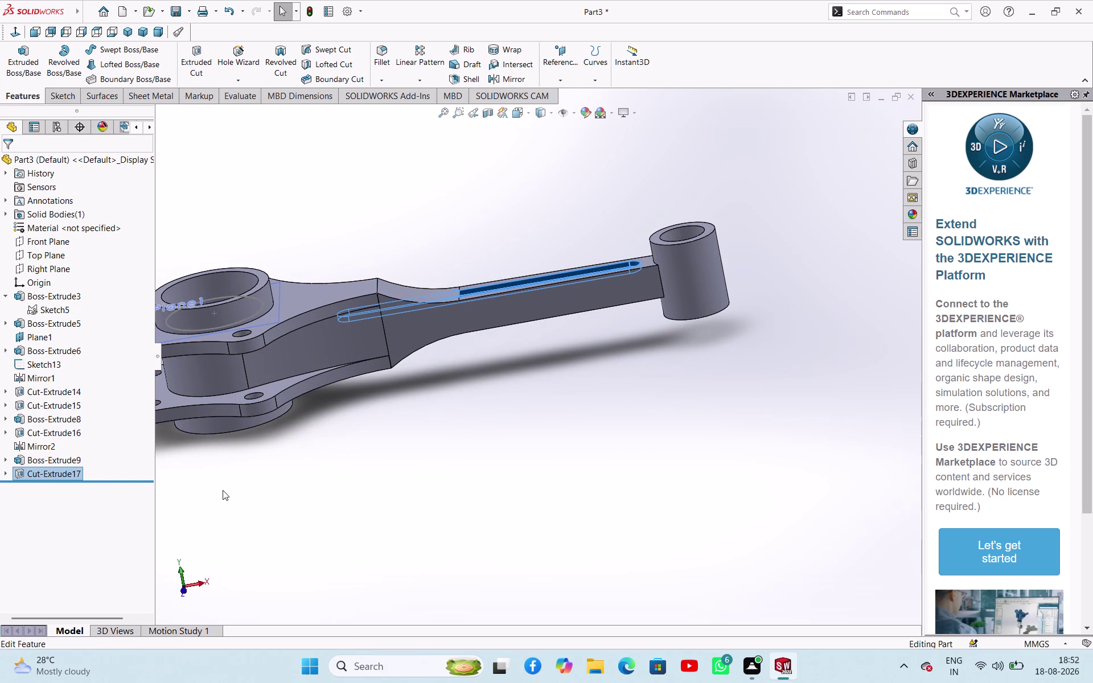
drag(227, 490, 219, 490)
click(70, 476)
click(83, 442)
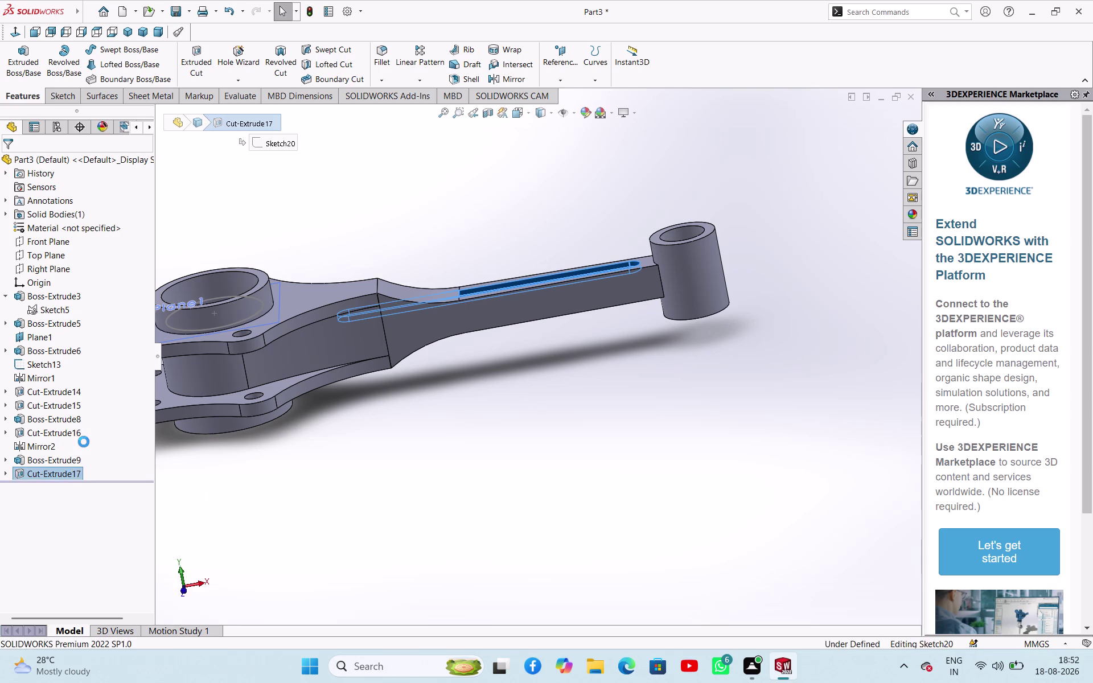
double_click(77, 295)
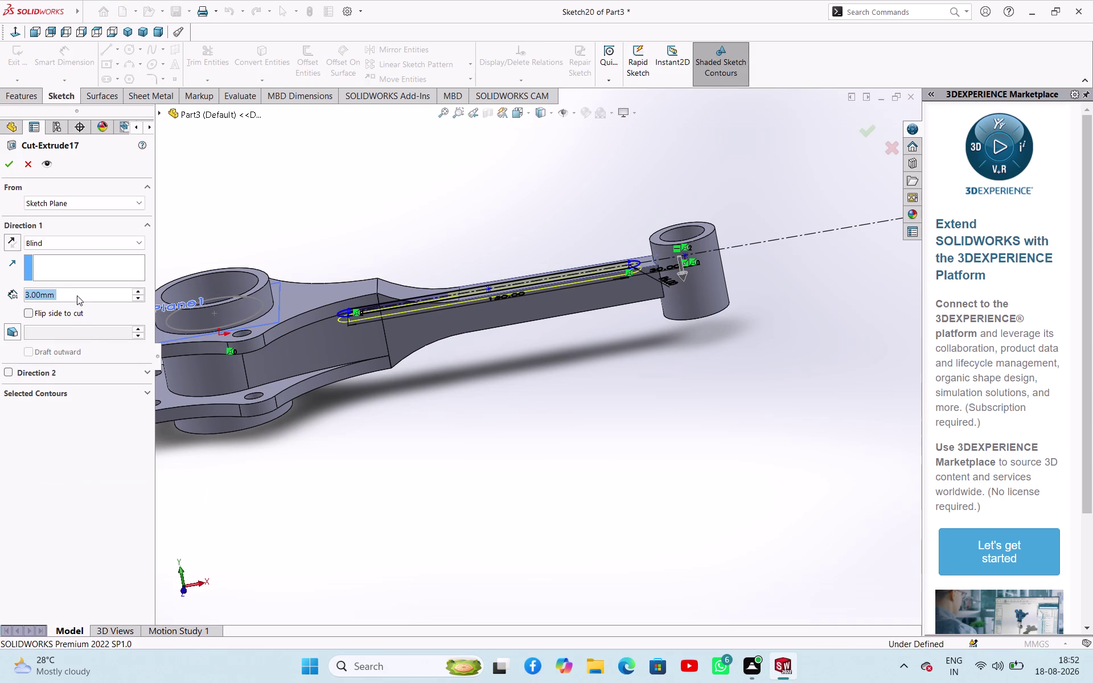
key(5)
key(Return)
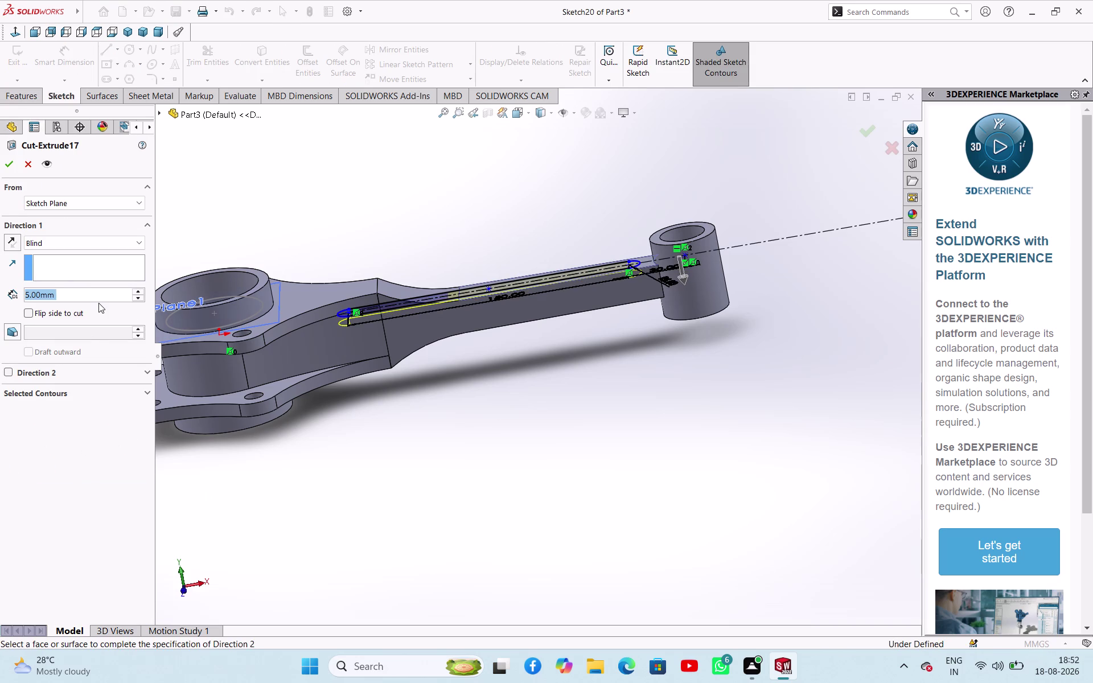
click(11, 161)
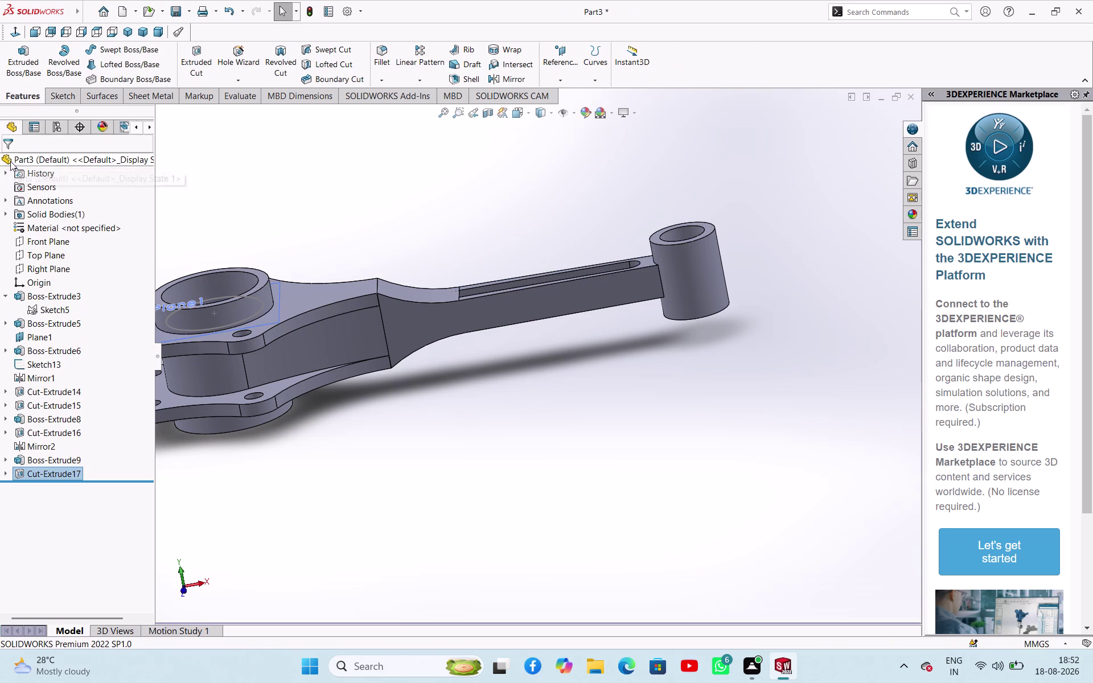
click(416, 428)
Delete the Cut-Extrude17 slot cut.
middle_drag(420, 423, 310, 472)
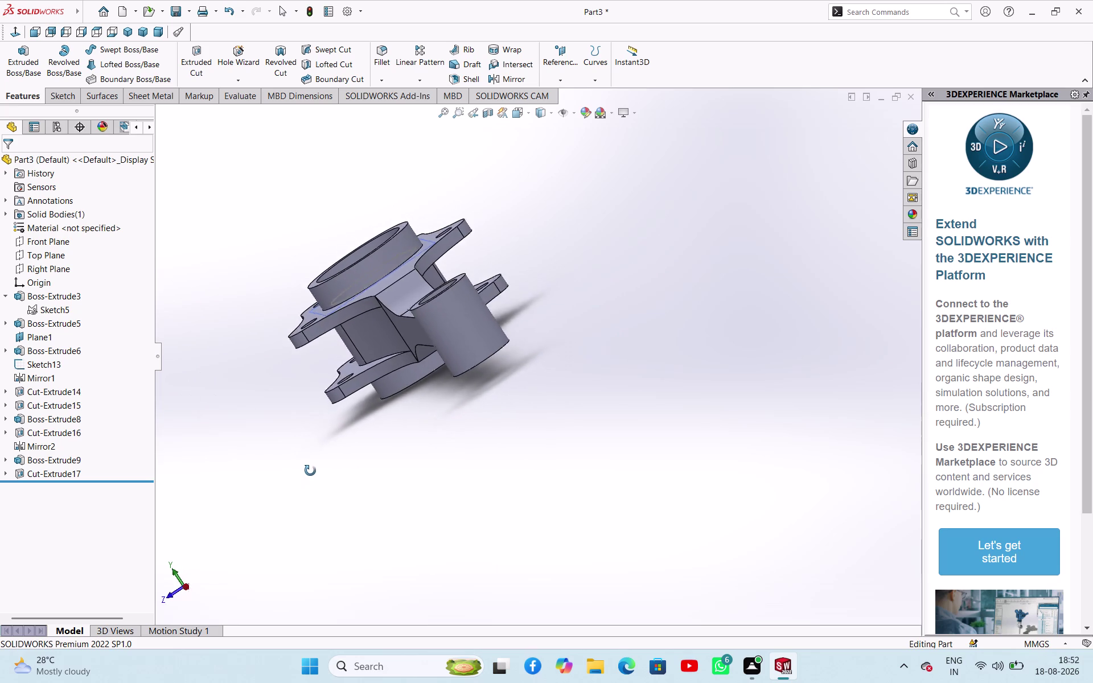
middle_drag(310, 472, 386, 447)
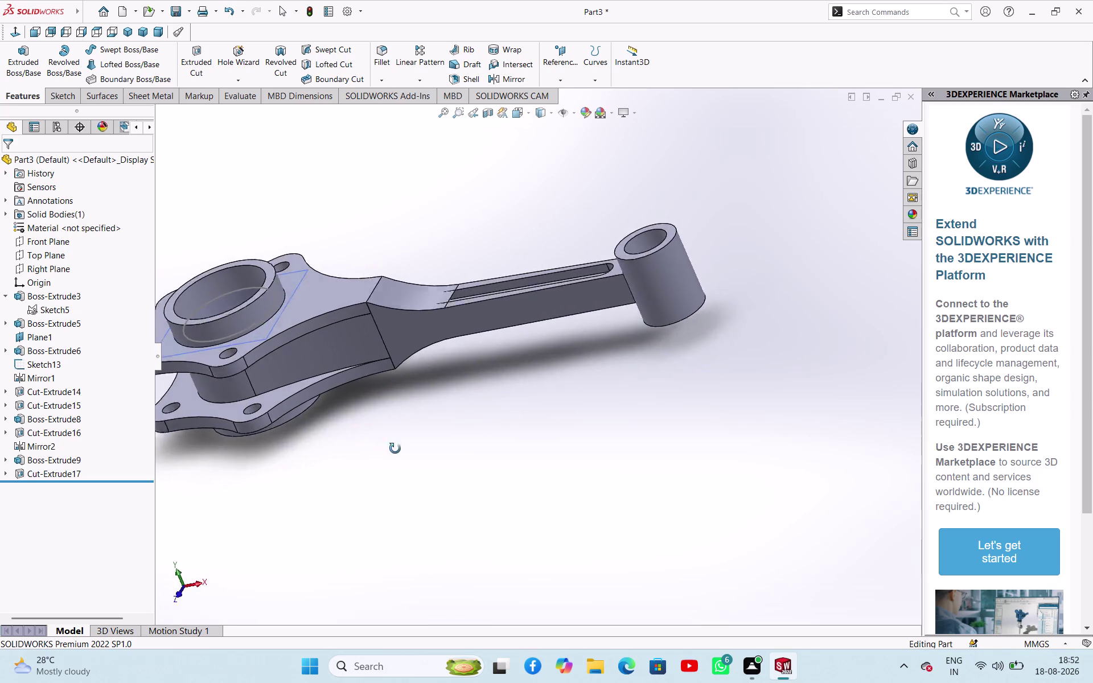
middle_drag(386, 447, 417, 462)
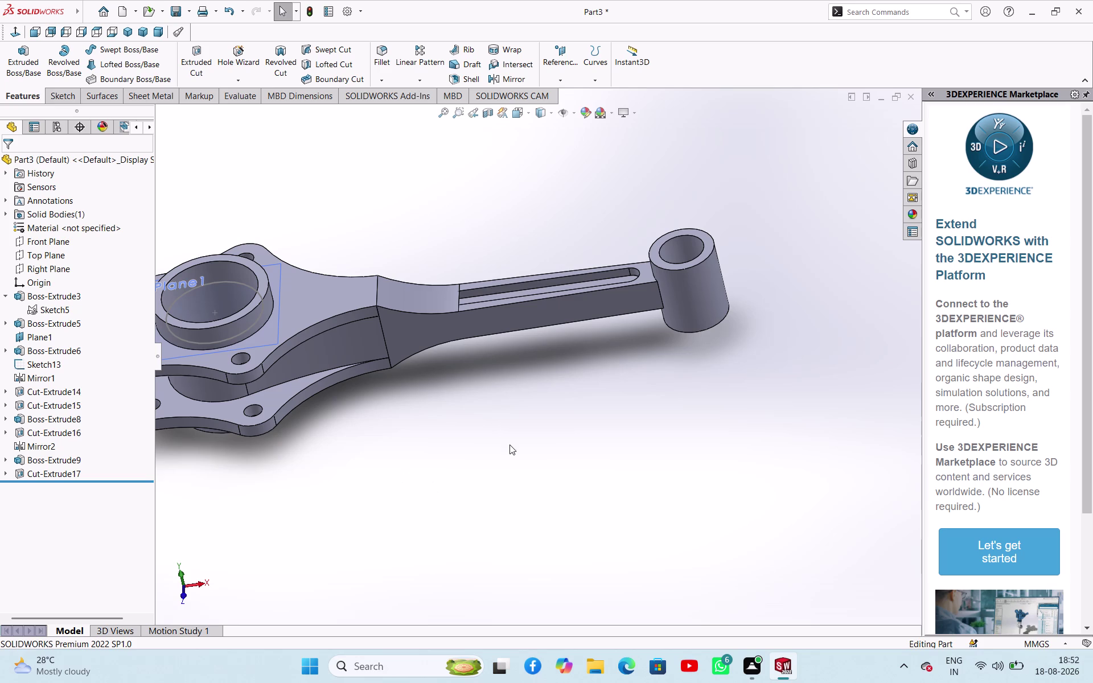
middle_drag(509, 440, 521, 405)
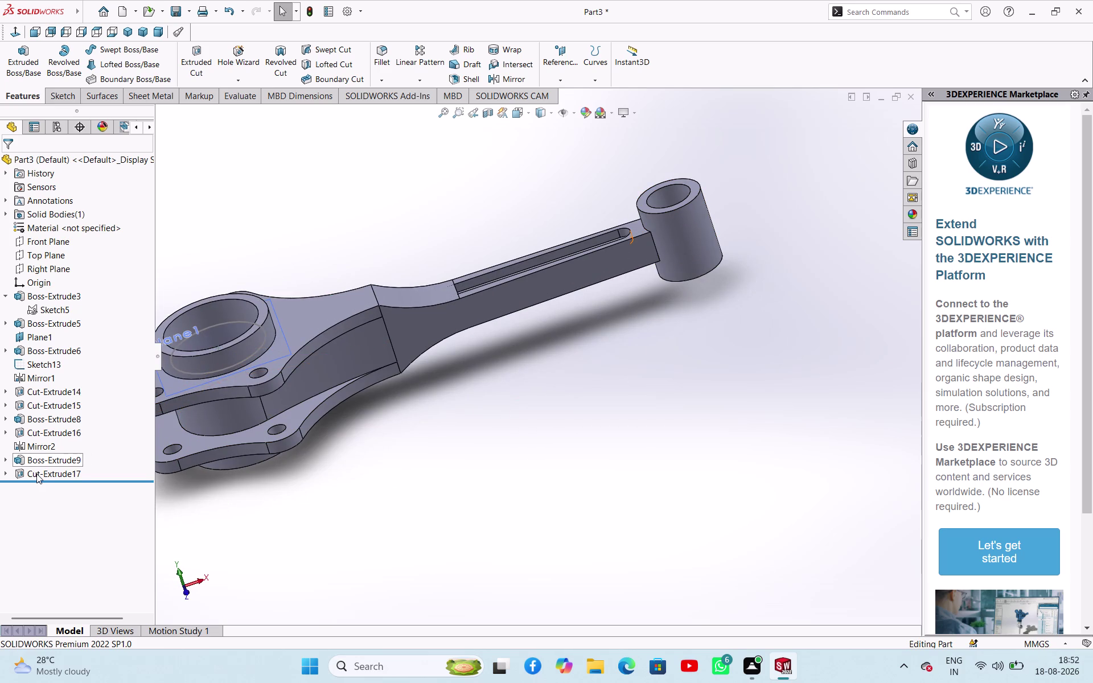
right_click(37, 473)
click(69, 505)
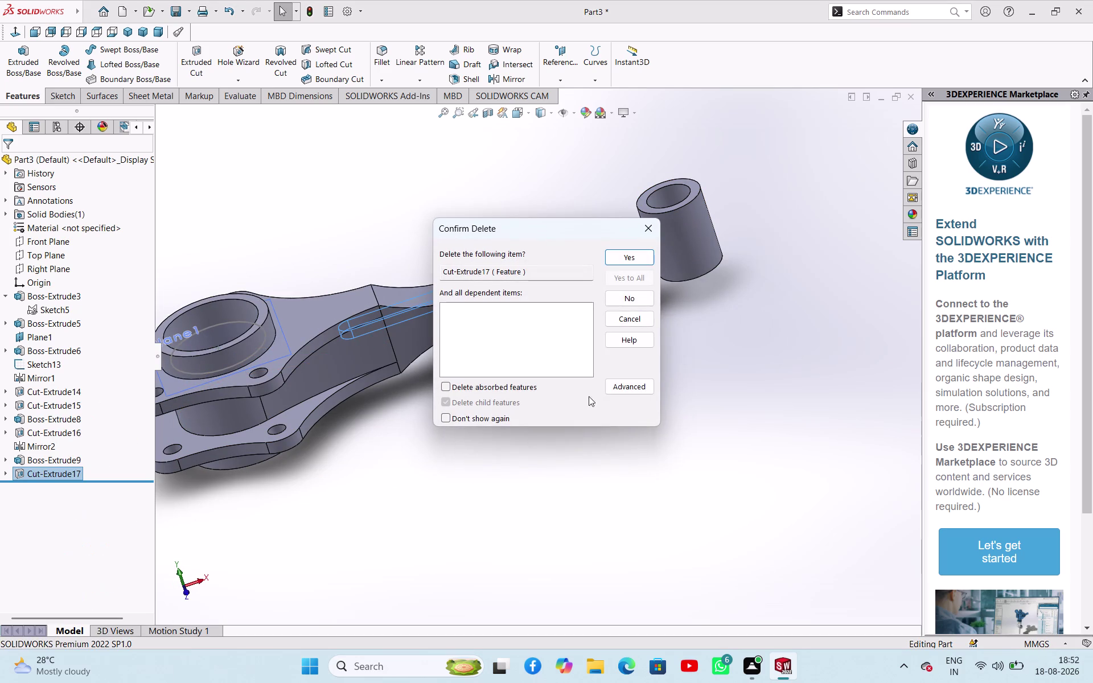
click(629, 259)
click(497, 438)
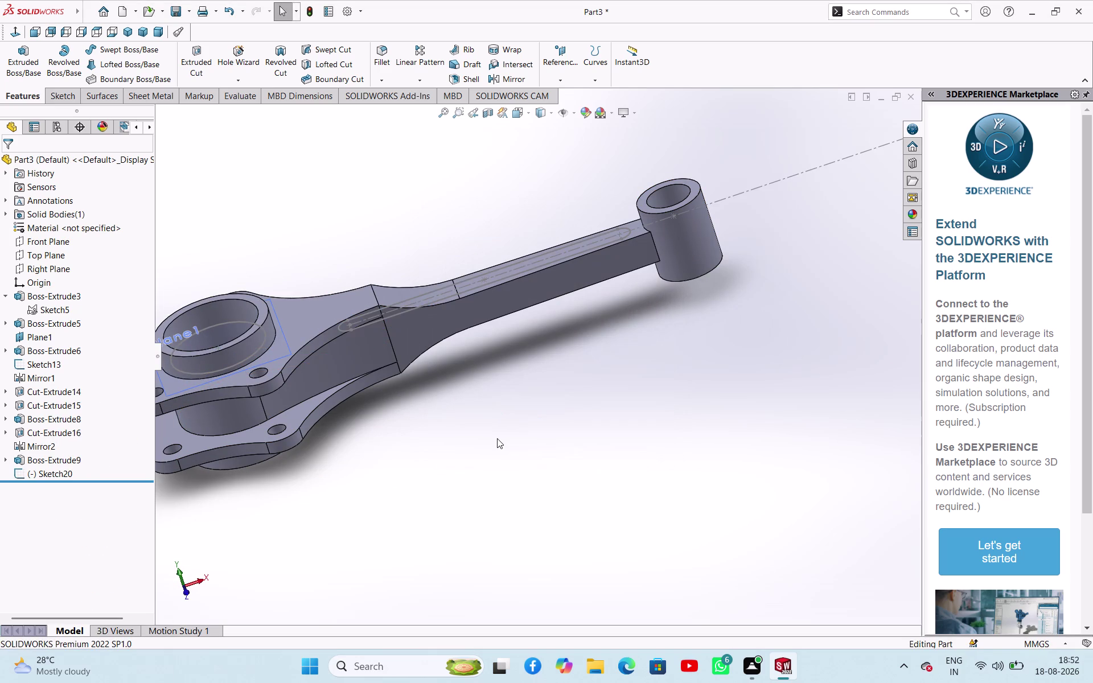
Delete the leftover Sketch20.
right_click(49, 471)
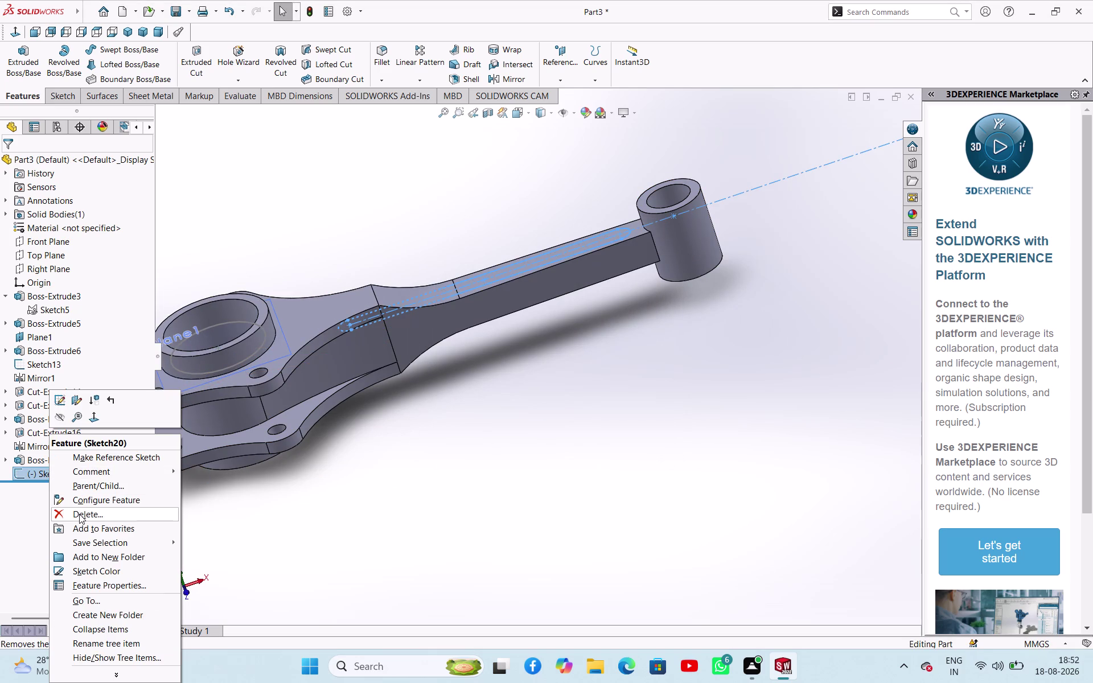
click(79, 515)
click(622, 259)
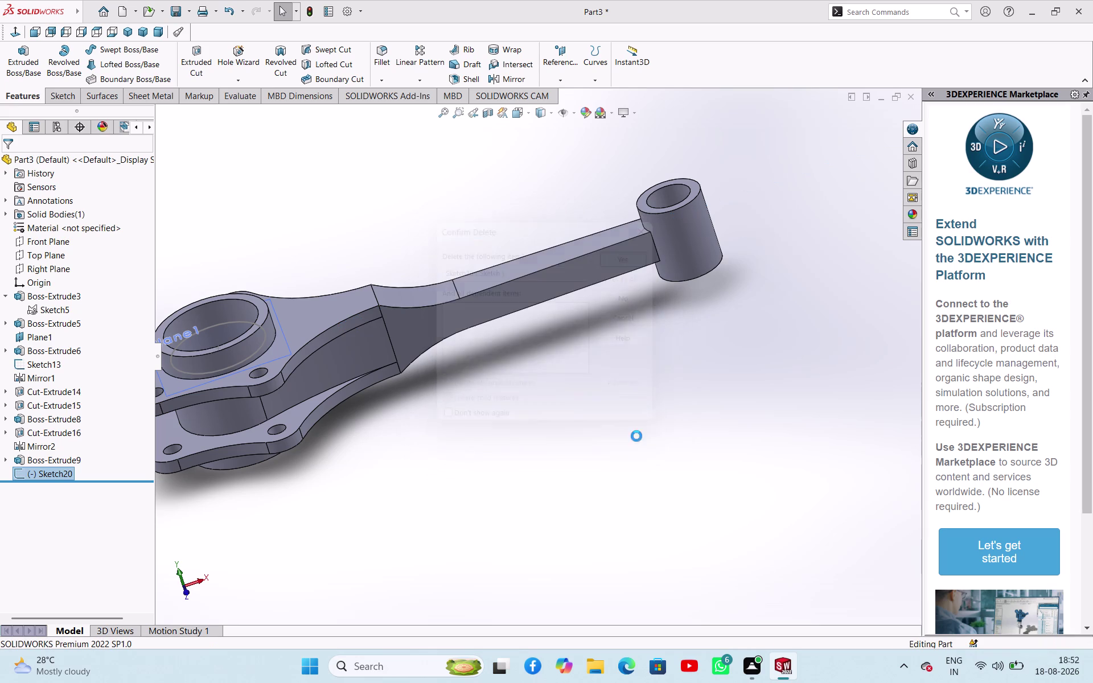
click(612, 470)
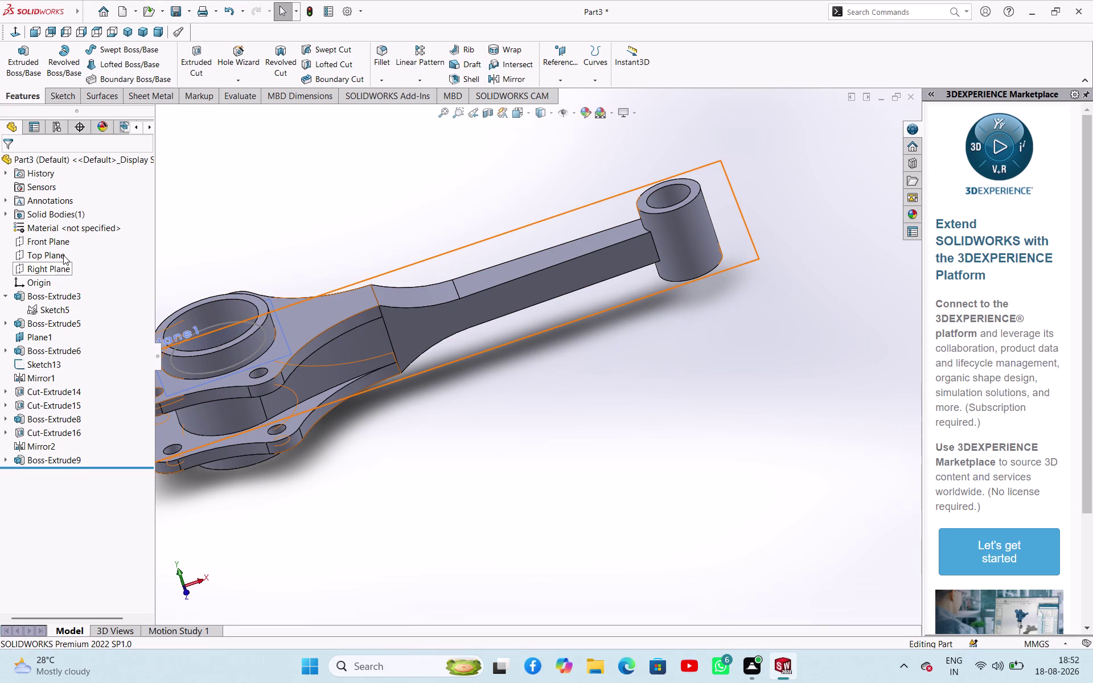
middle_drag(475, 525, 484, 457)
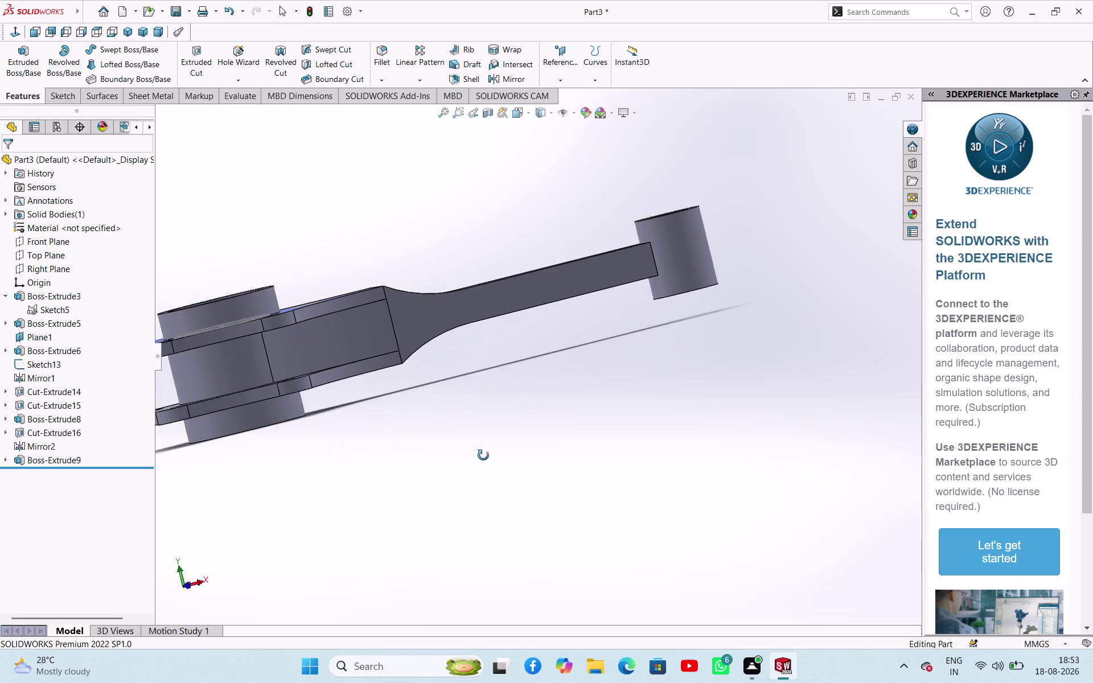
middle_drag(483, 456, 474, 461)
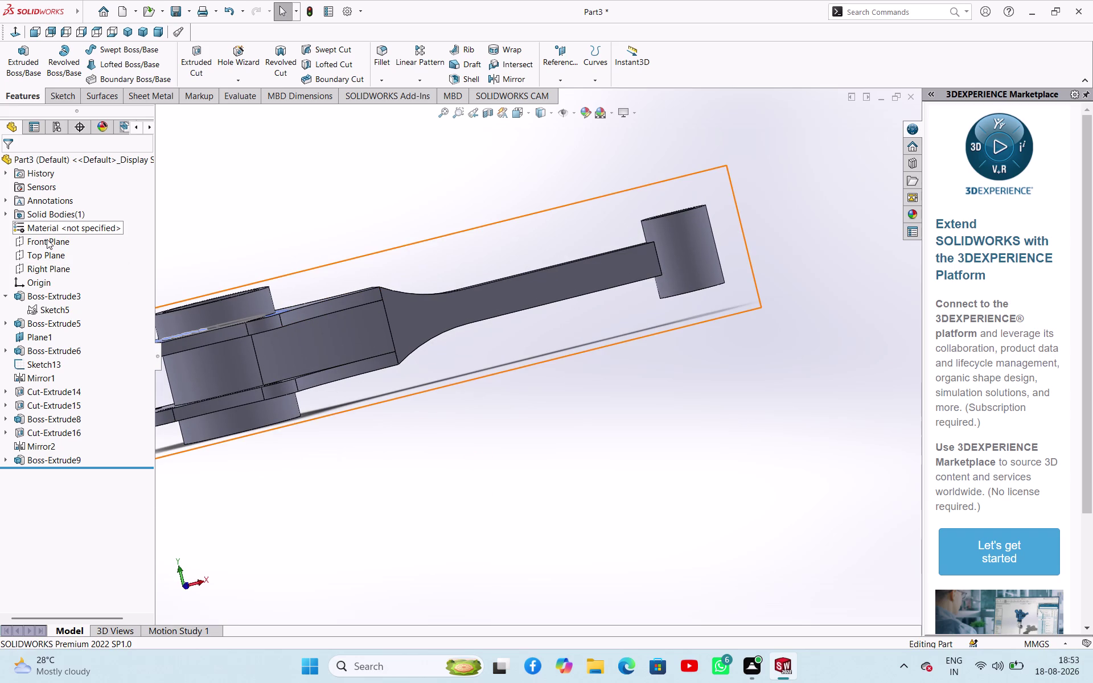
click(48, 253)
click(55, 239)
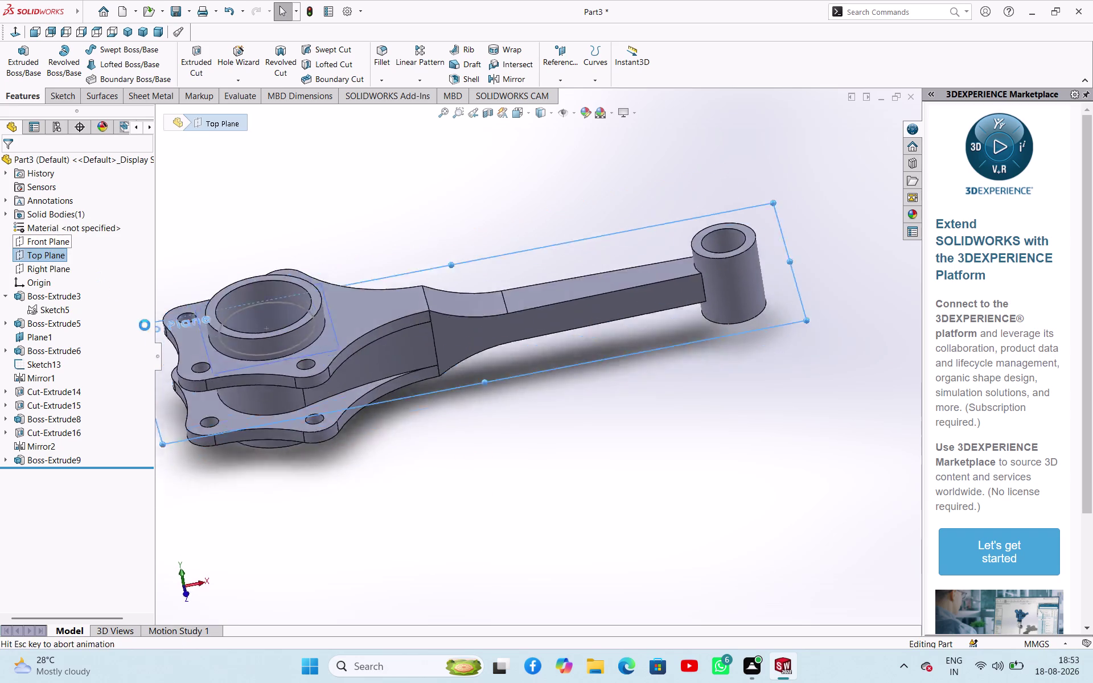
click(695, 531)
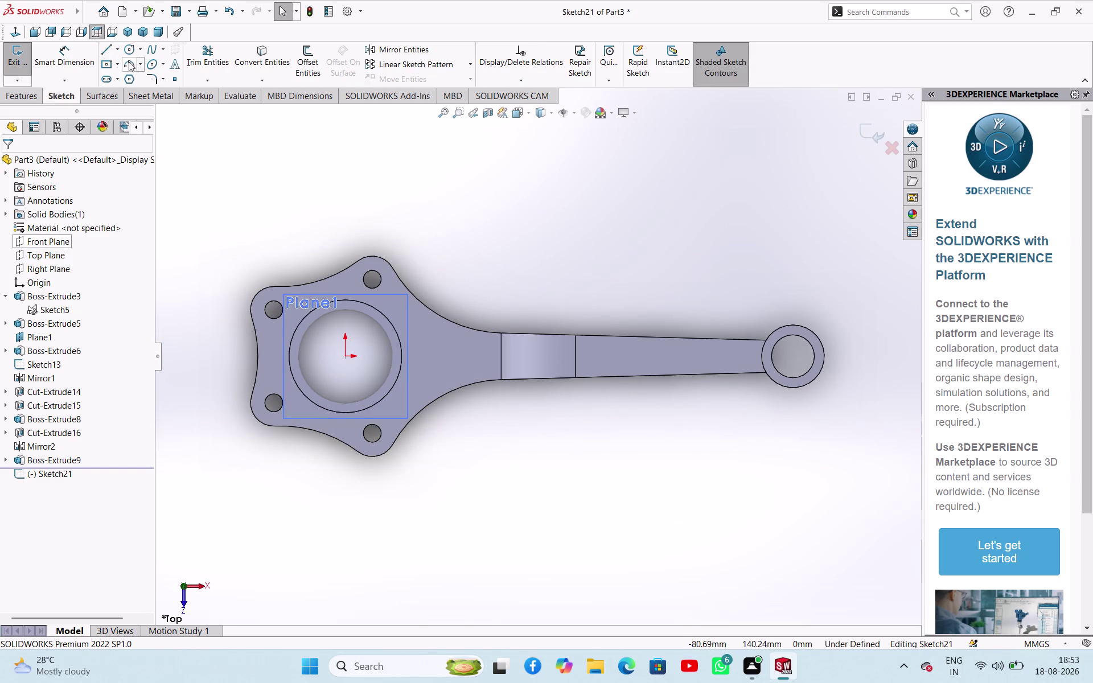
click(119, 49)
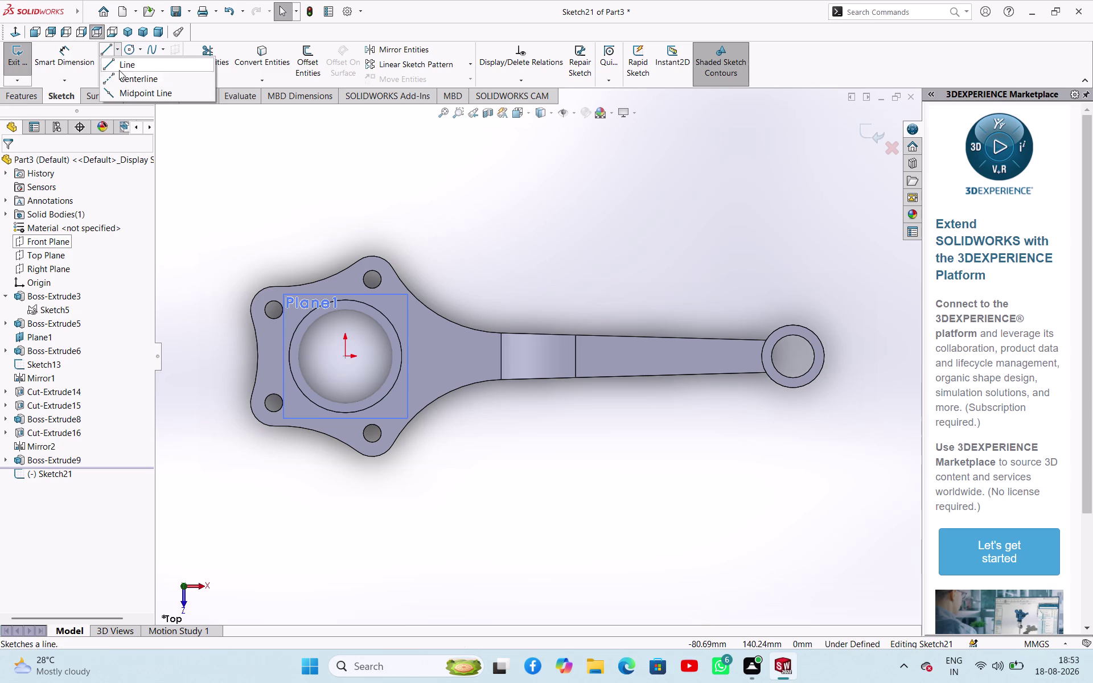
click(120, 75)
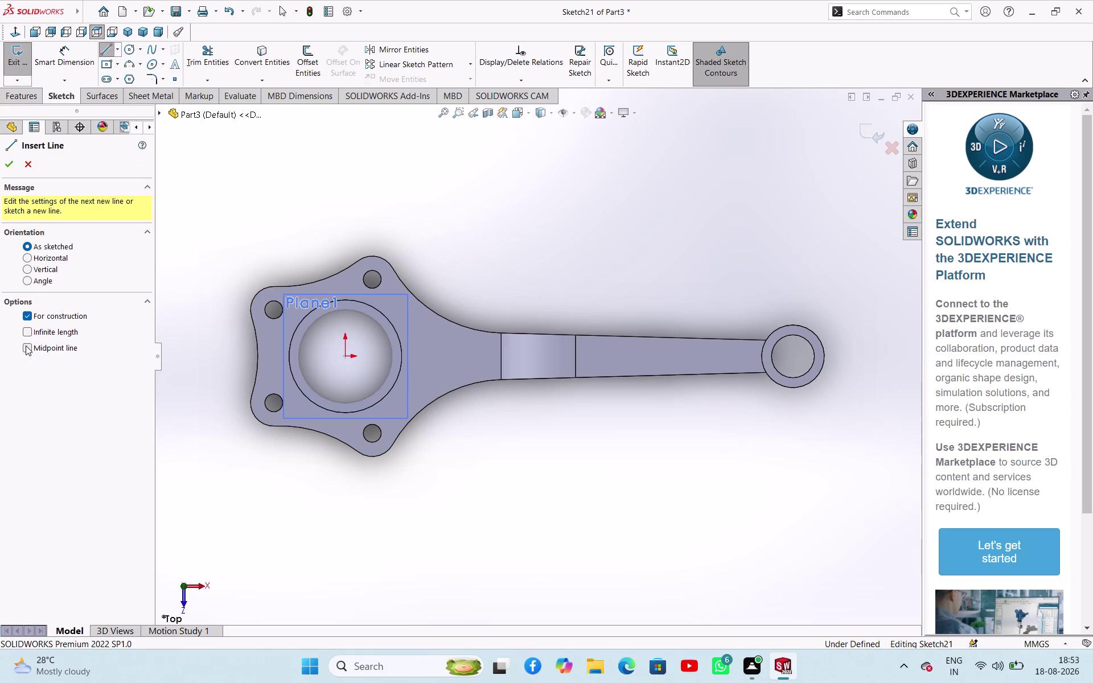
click(25, 345)
click(588, 357)
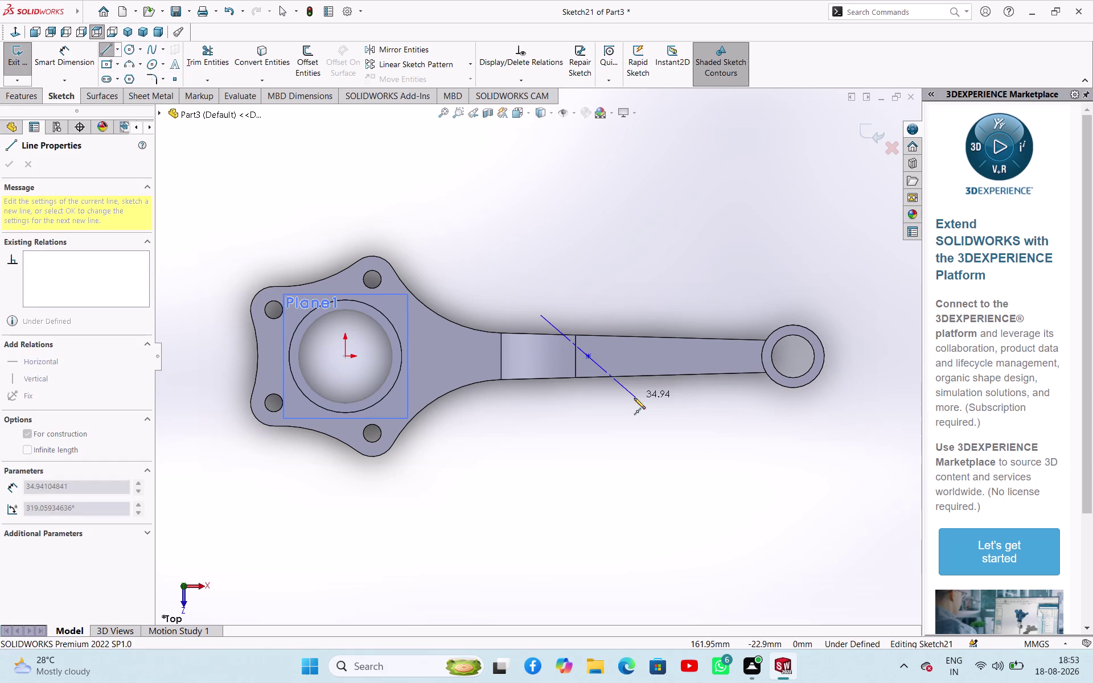
click(861, 356)
right_click(822, 406)
click(840, 416)
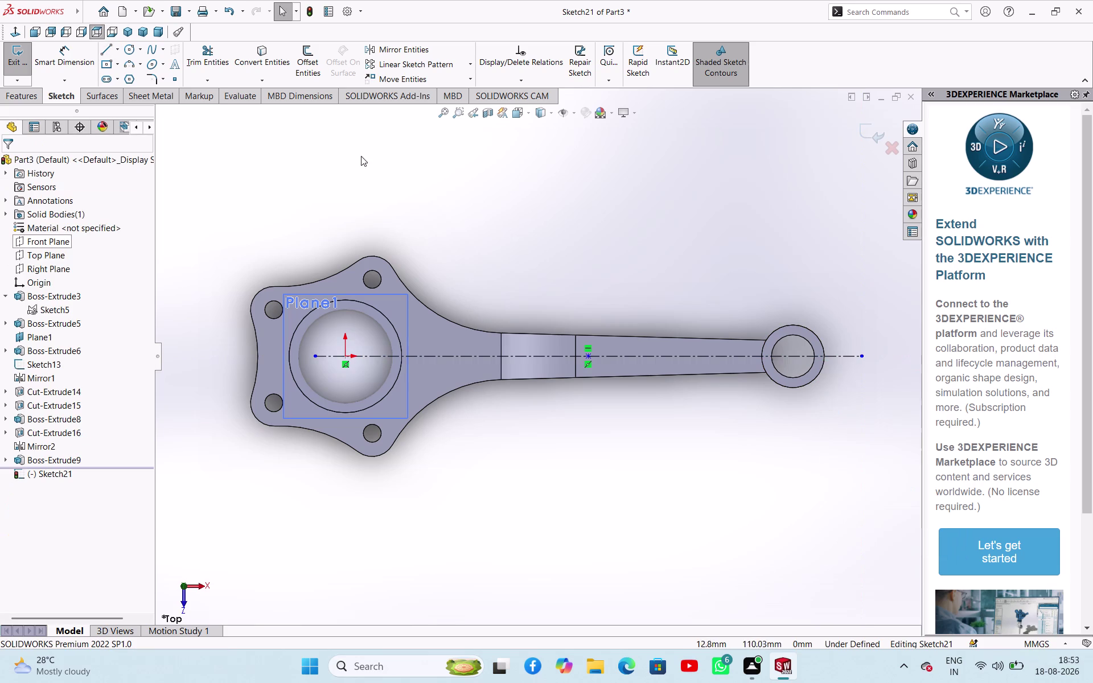
click(111, 74)
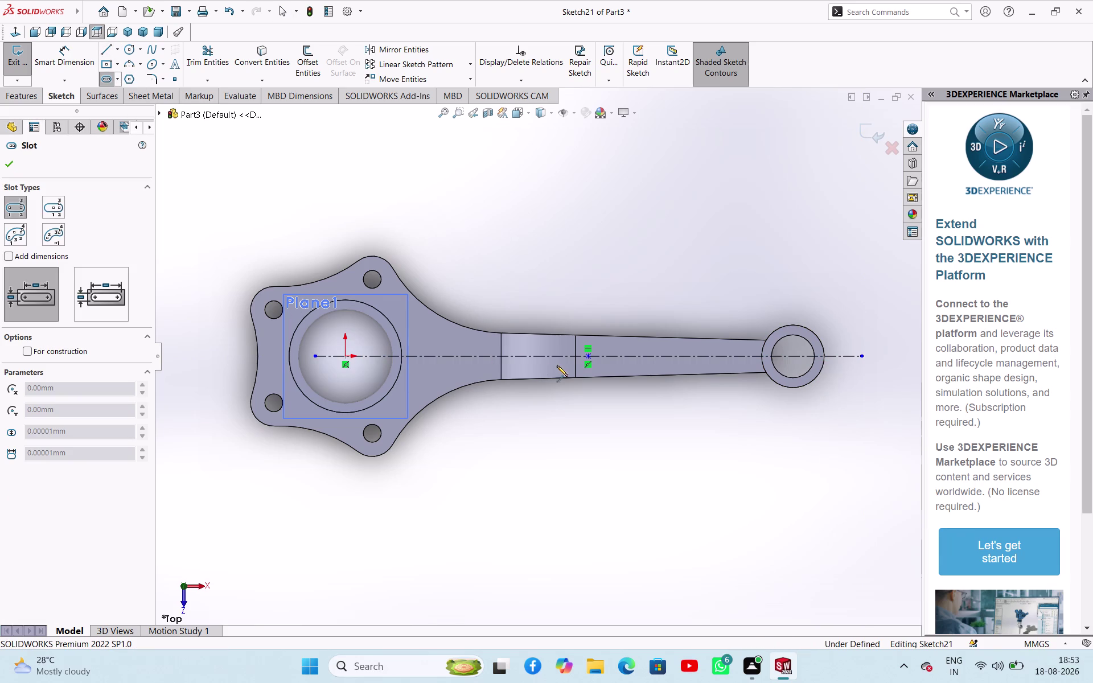
click(634, 356)
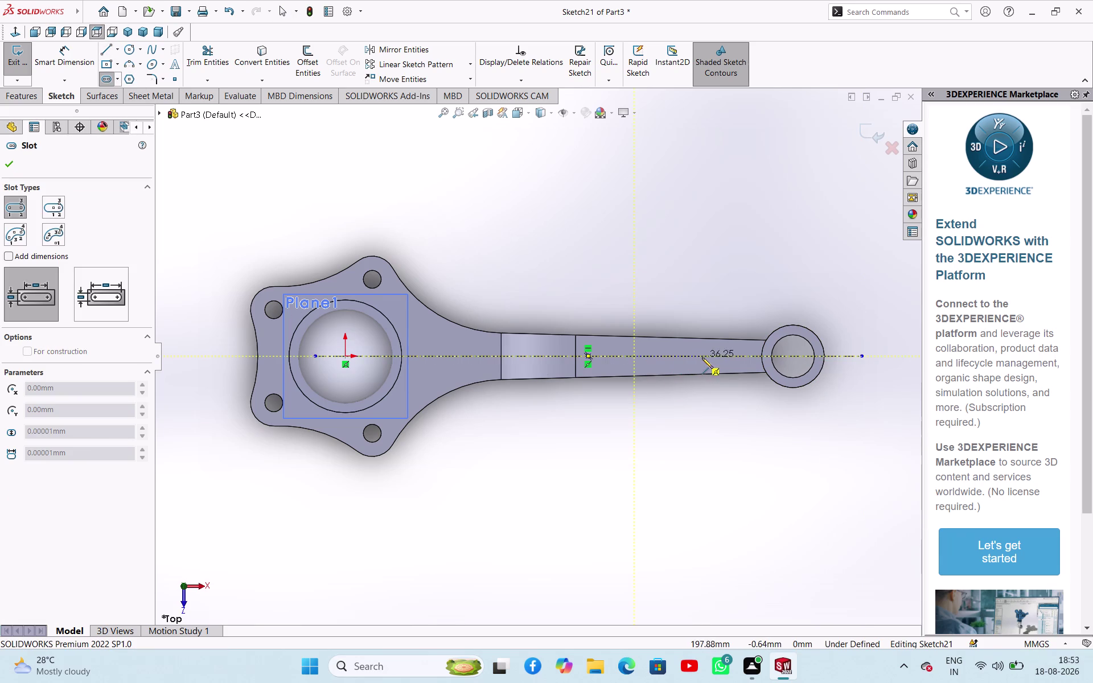
click(708, 358)
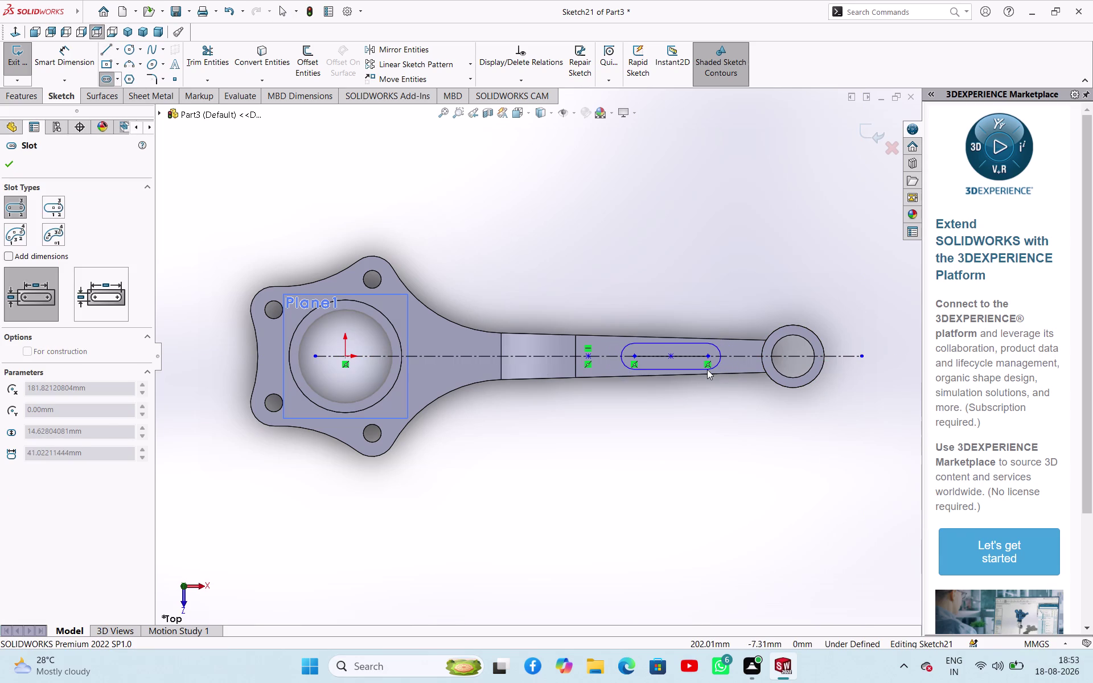
click(707, 370)
right_click(679, 421)
click(707, 426)
right_drag(711, 468, 712, 427)
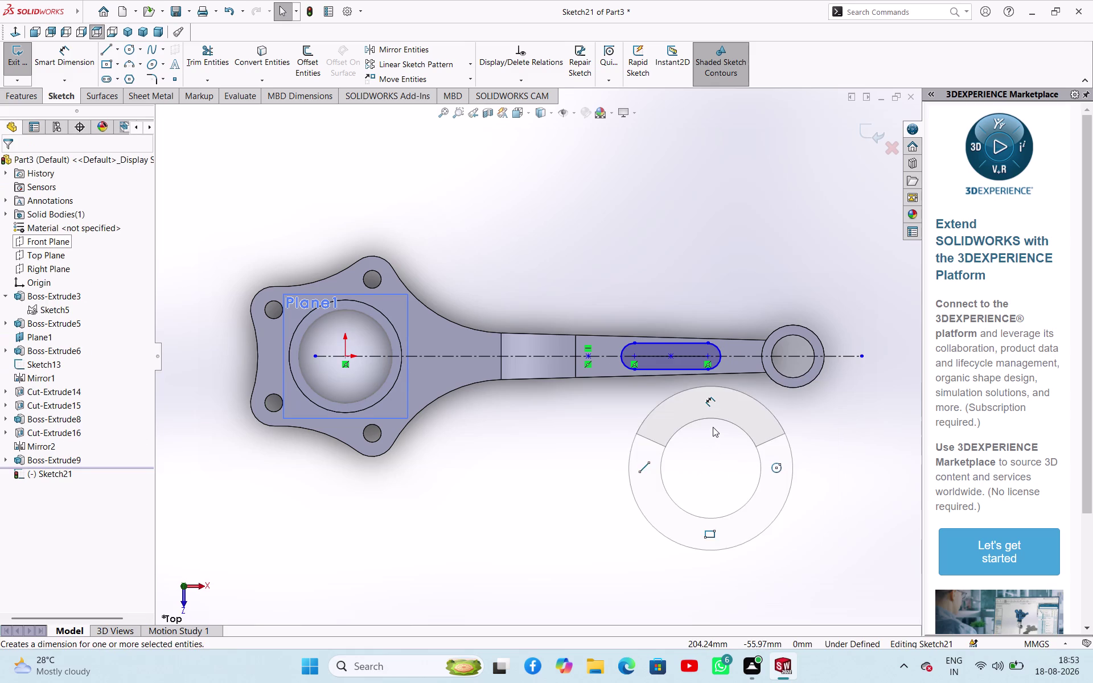
right_drag(713, 428, 713, 408)
click(708, 359)
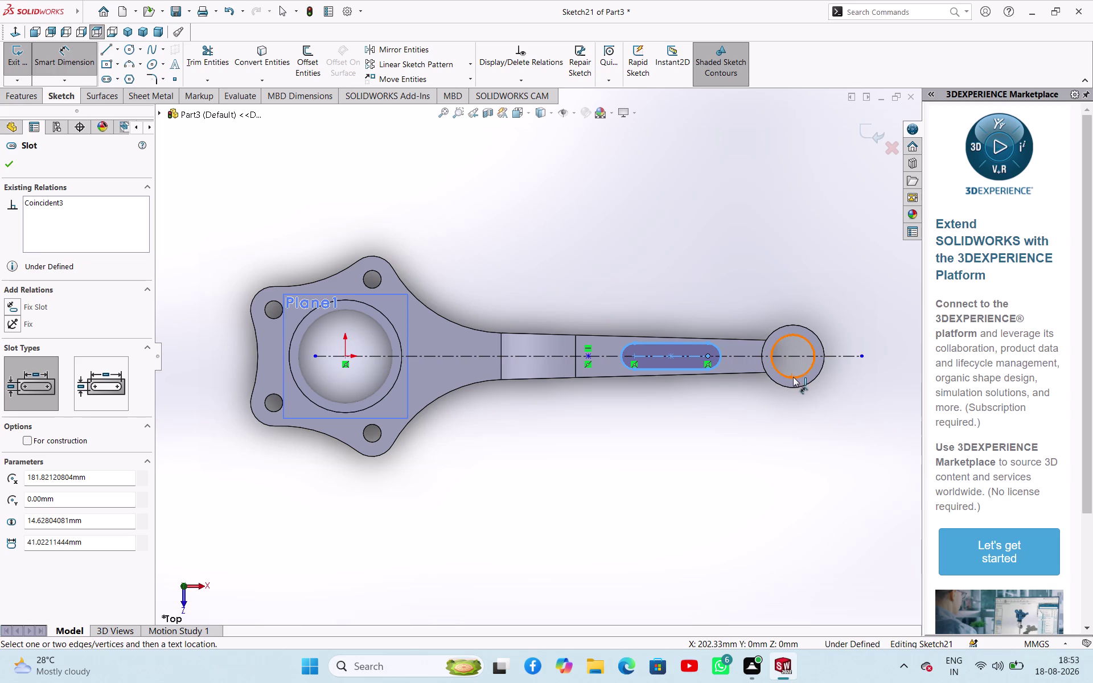
key(Escape)
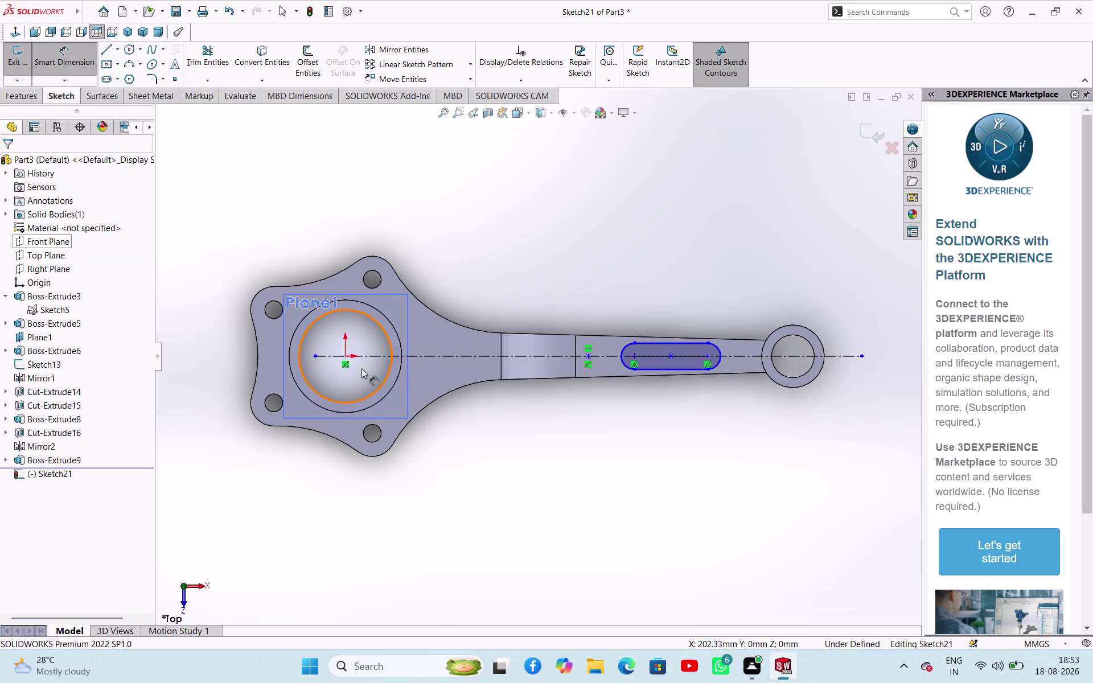
Draw a midpoint vertical centerline through the small ring's centre.
click(115, 52)
click(120, 76)
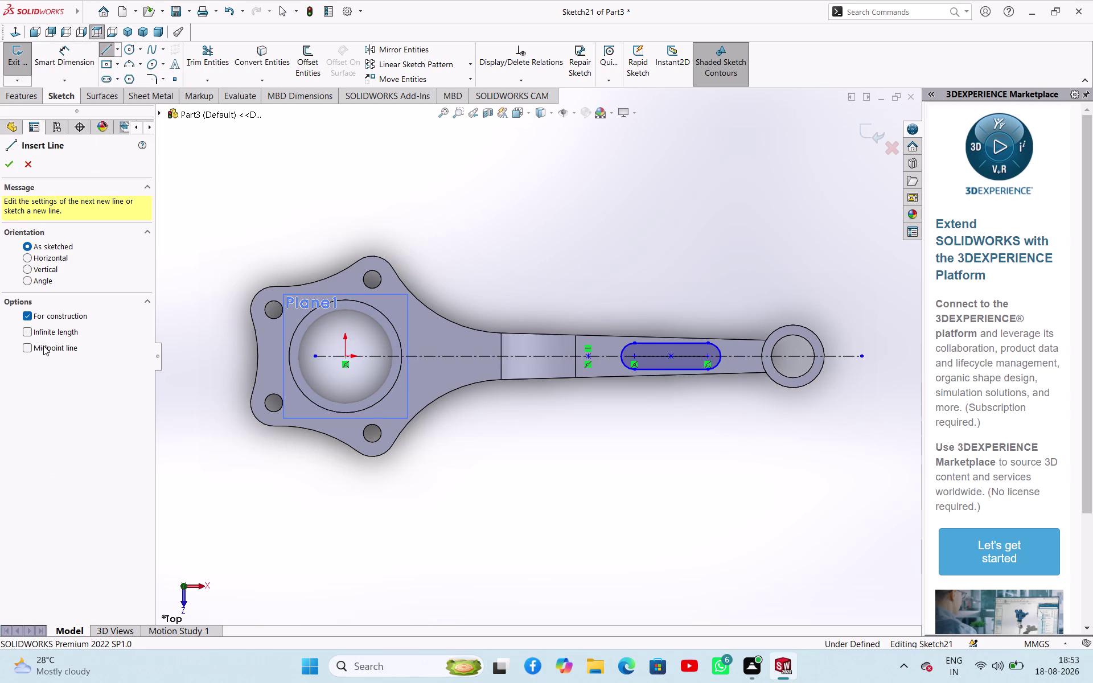
click(44, 346)
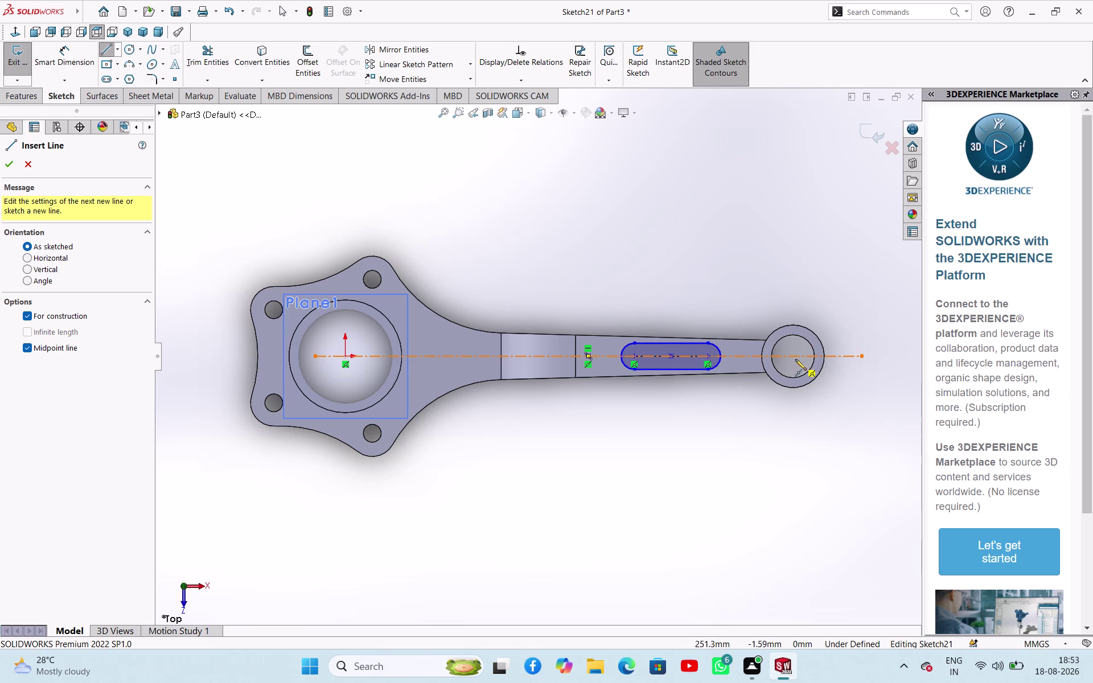
click(793, 357)
click(792, 449)
right_click(808, 445)
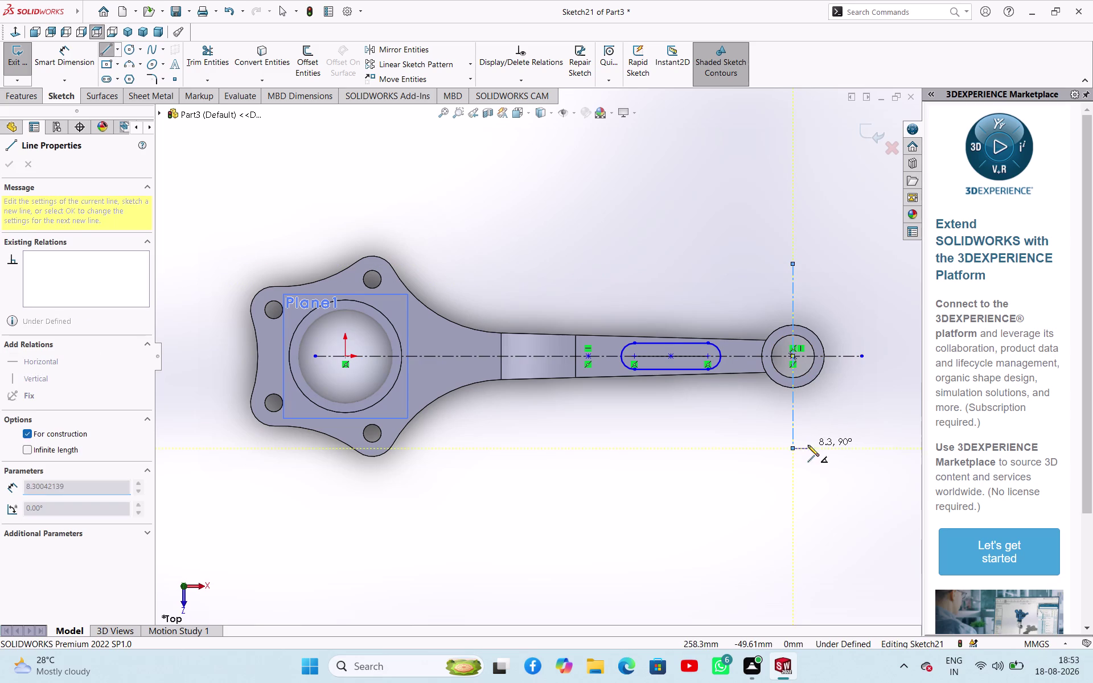
click(828, 456)
right_drag(730, 531, 728, 439)
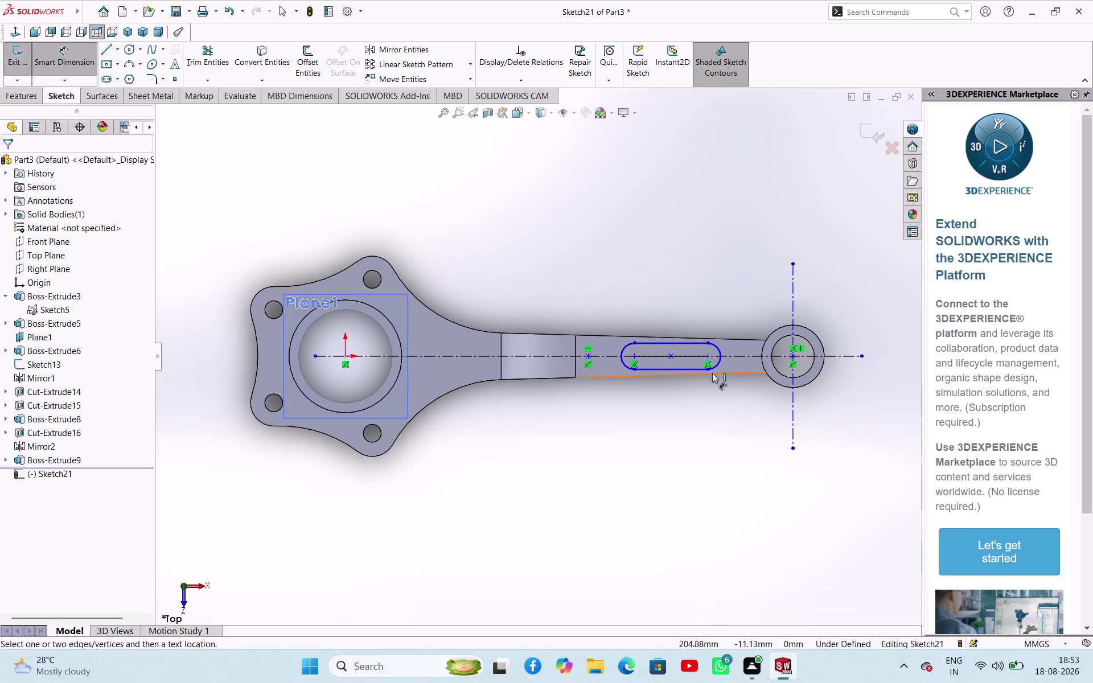
Dimension the slot end 30 mm from the vertical centerline.
click(708, 357)
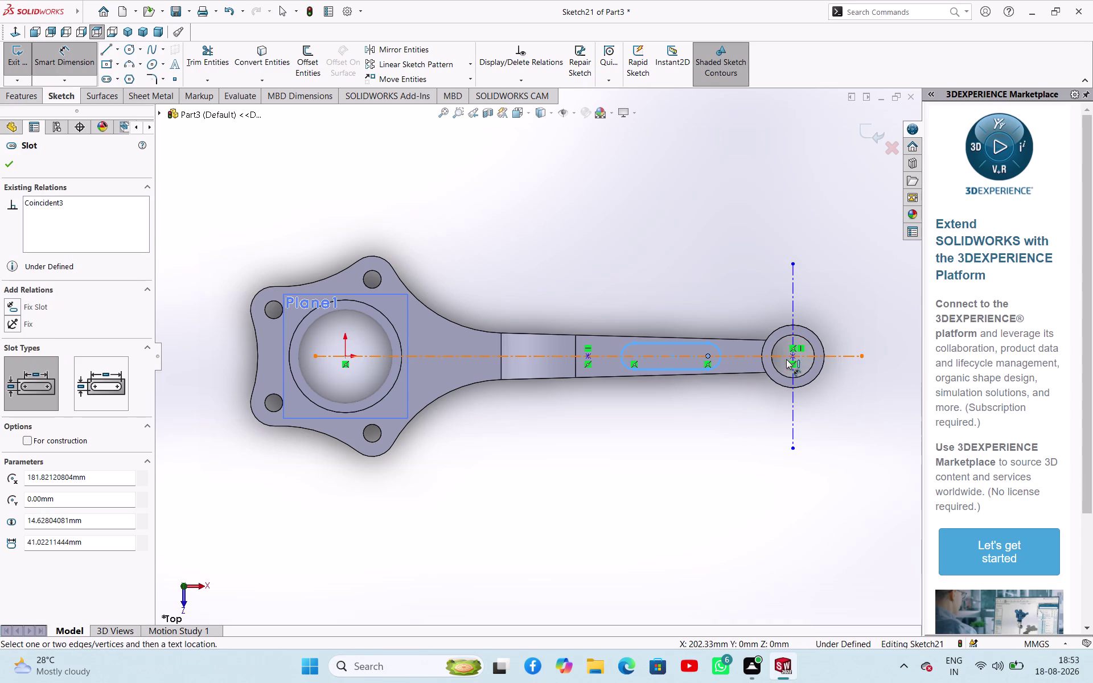
click(794, 358)
click(739, 407)
text(30)
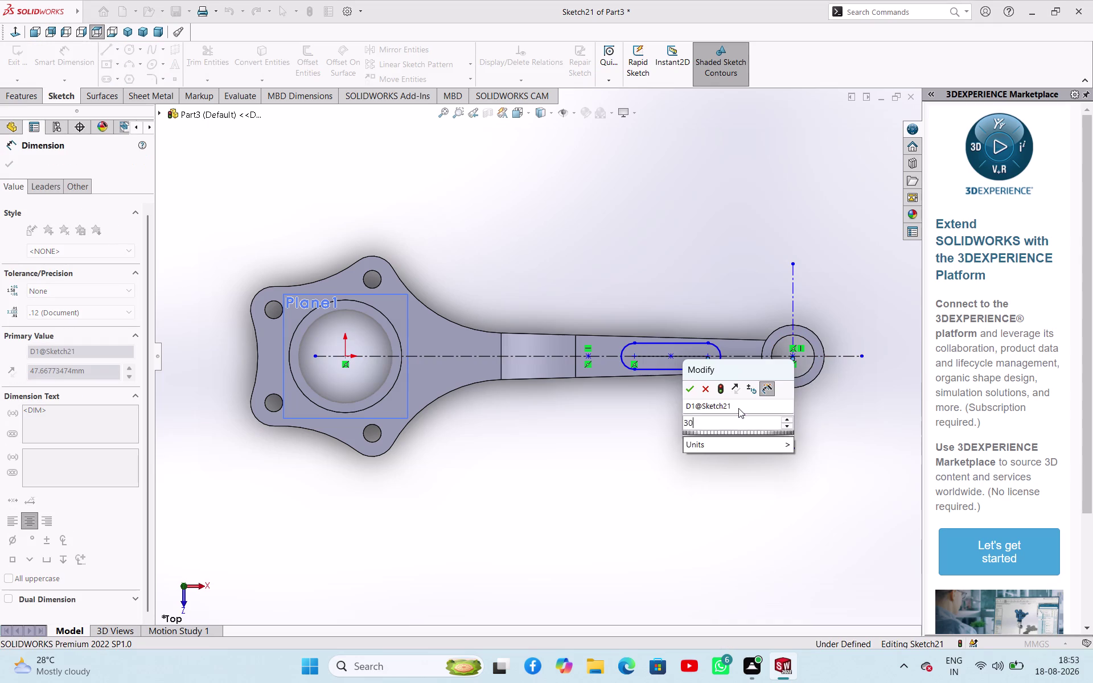
key(Return)
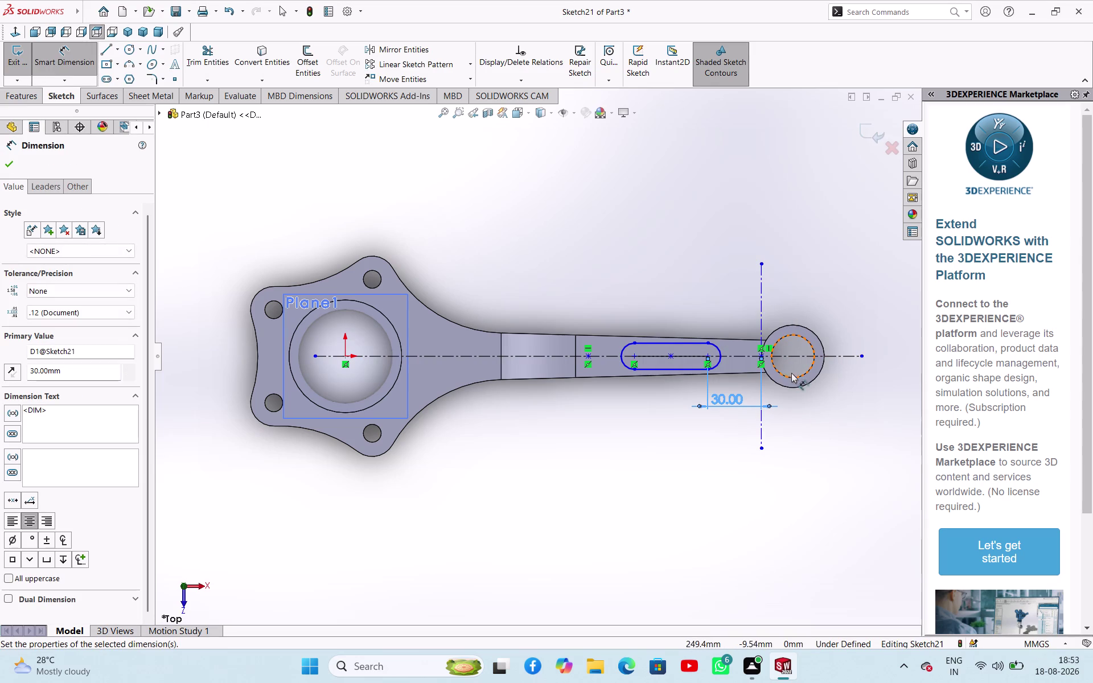
scroll(down, 3)
scroll(down, 3)
scroll(down, 3)
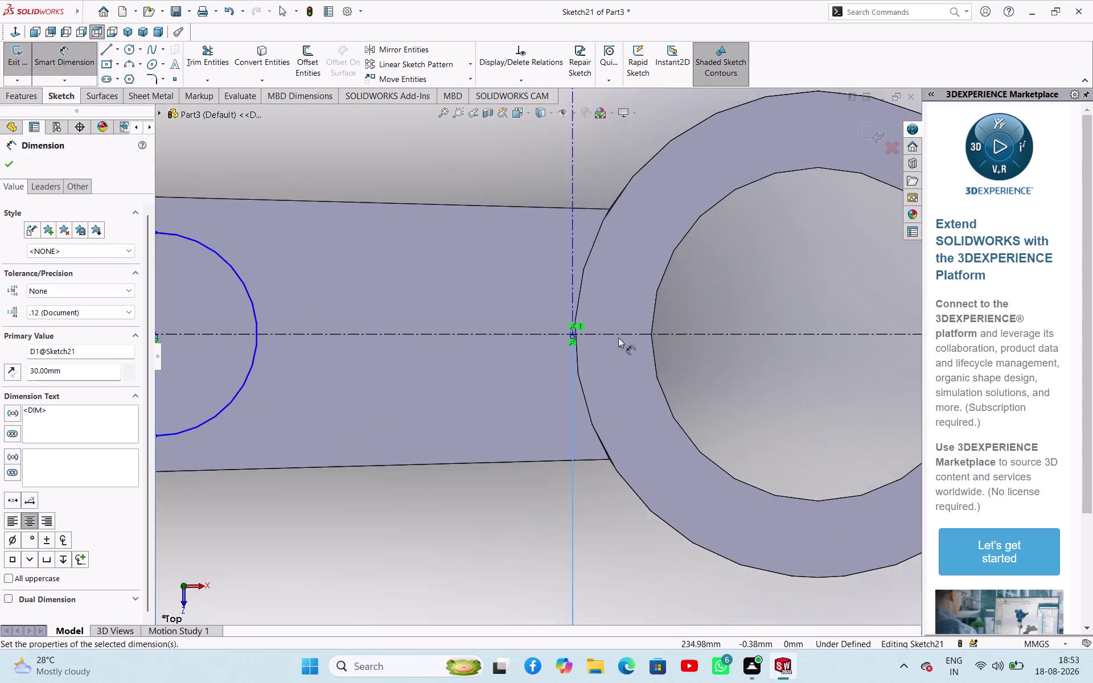
scroll(down, 3)
scroll(up, 3)
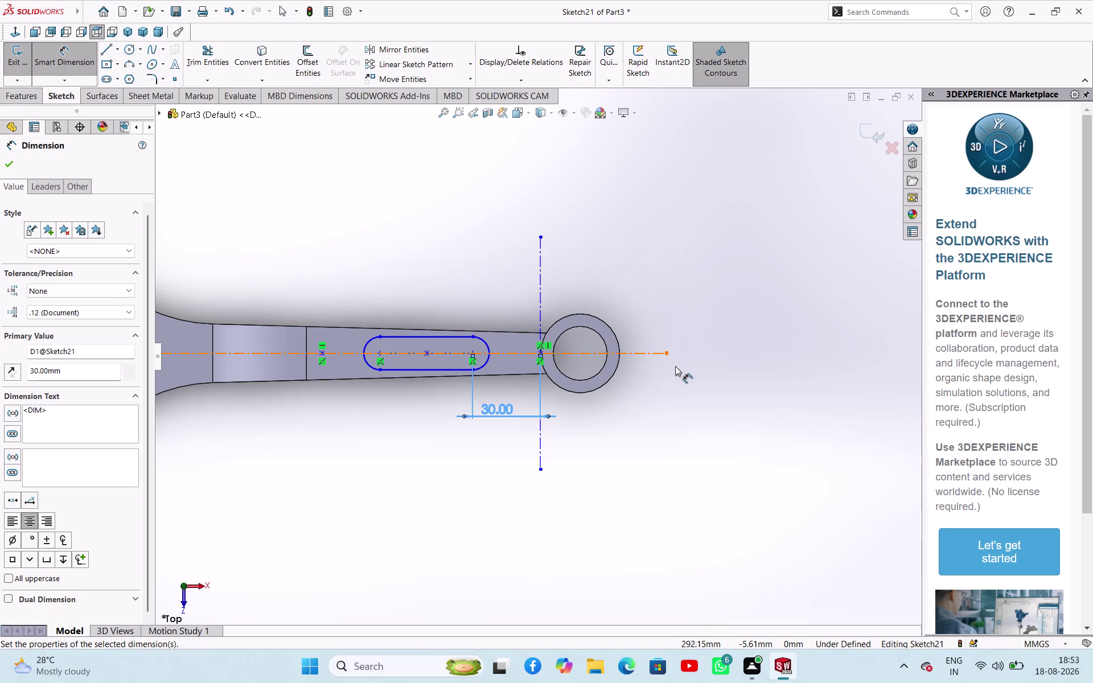
Undo the 30 mm dimension, the centerline and the slot.
key(ctrl+z)
key(ctrl+z)
key(ctrl+z)
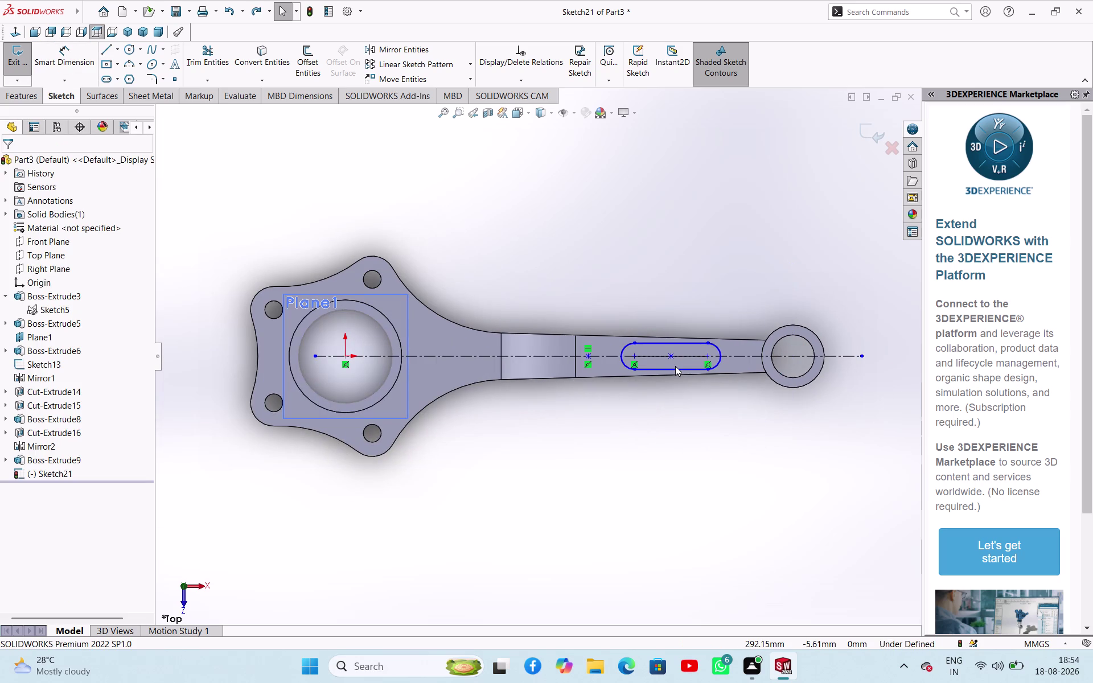
key(ctrl+z)
key(ctrl+z)
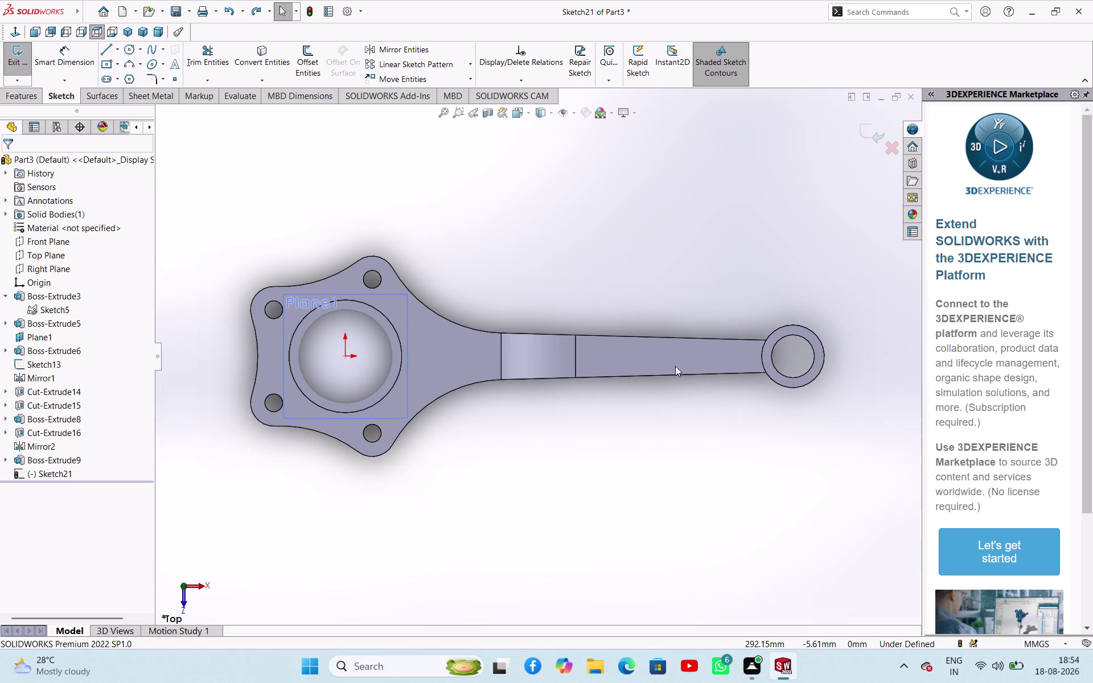
click(115, 51)
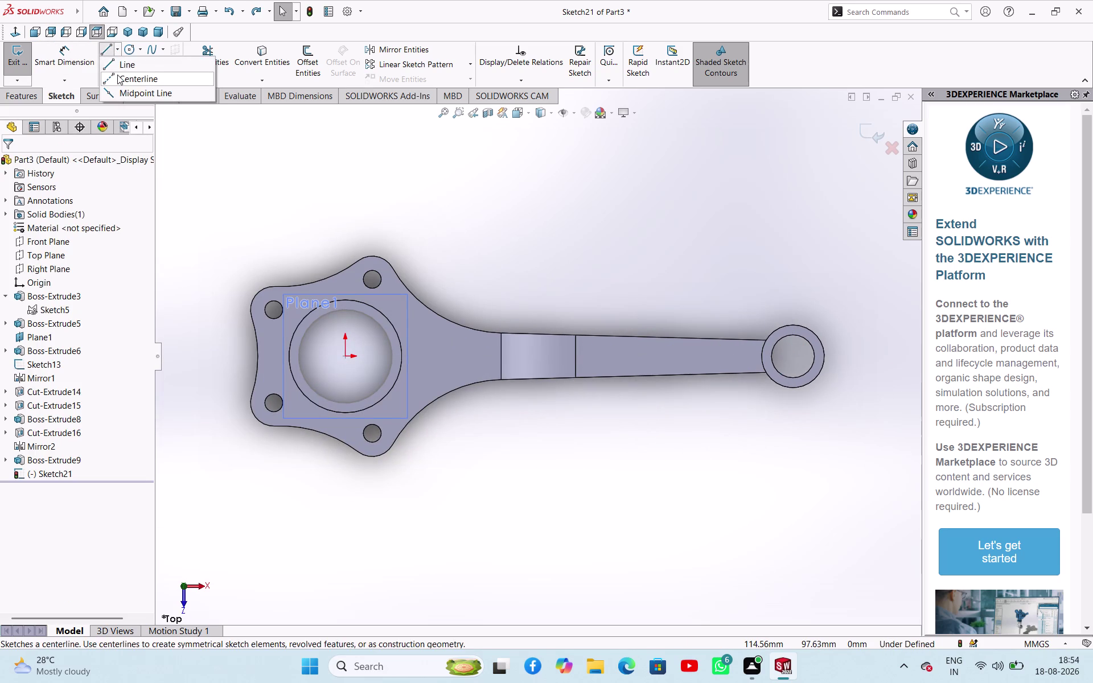
Draw a horizontal centerline starting at the small ring's centre.
click(117, 75)
click(29, 353)
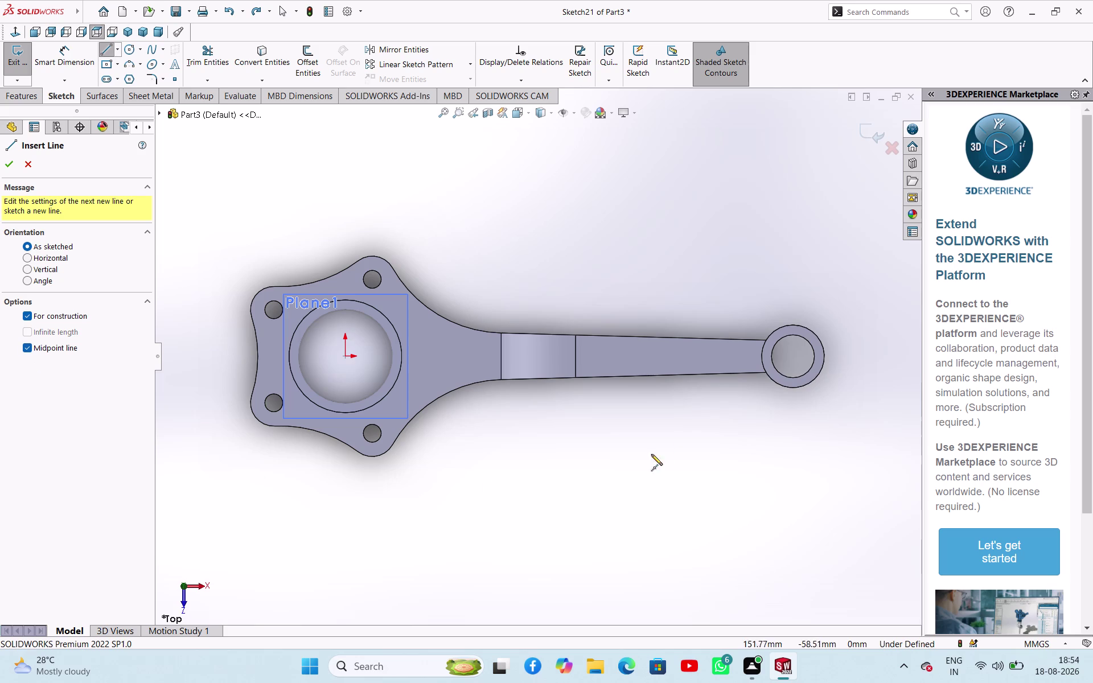
click(794, 357)
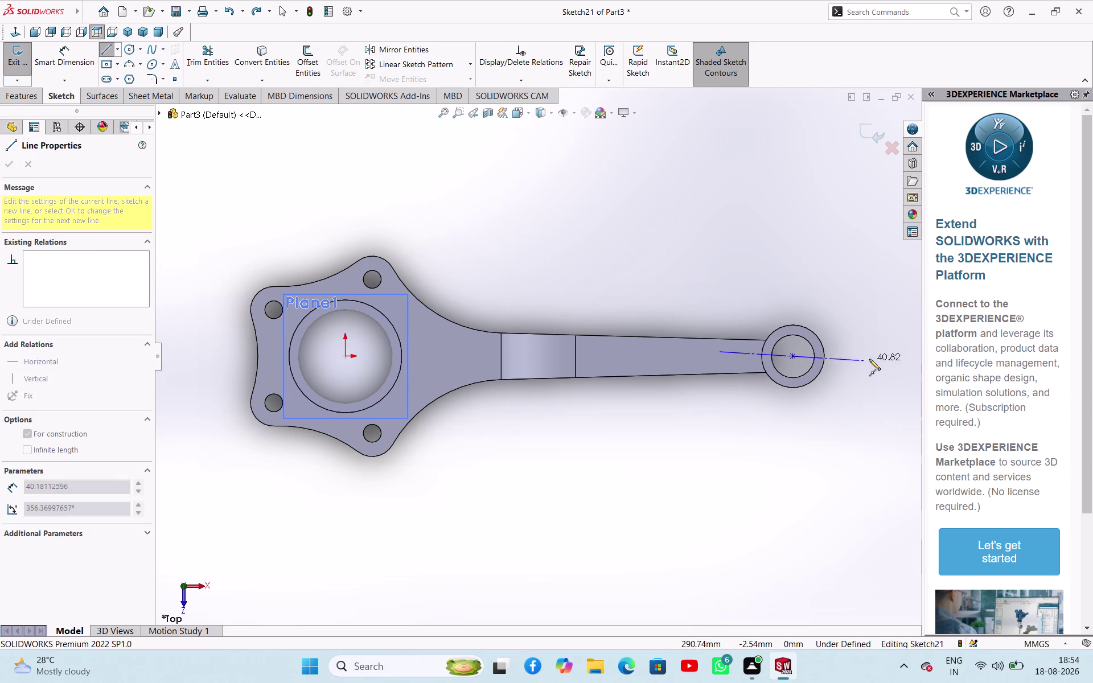
click(874, 358)
right_click(800, 401)
click(812, 406)
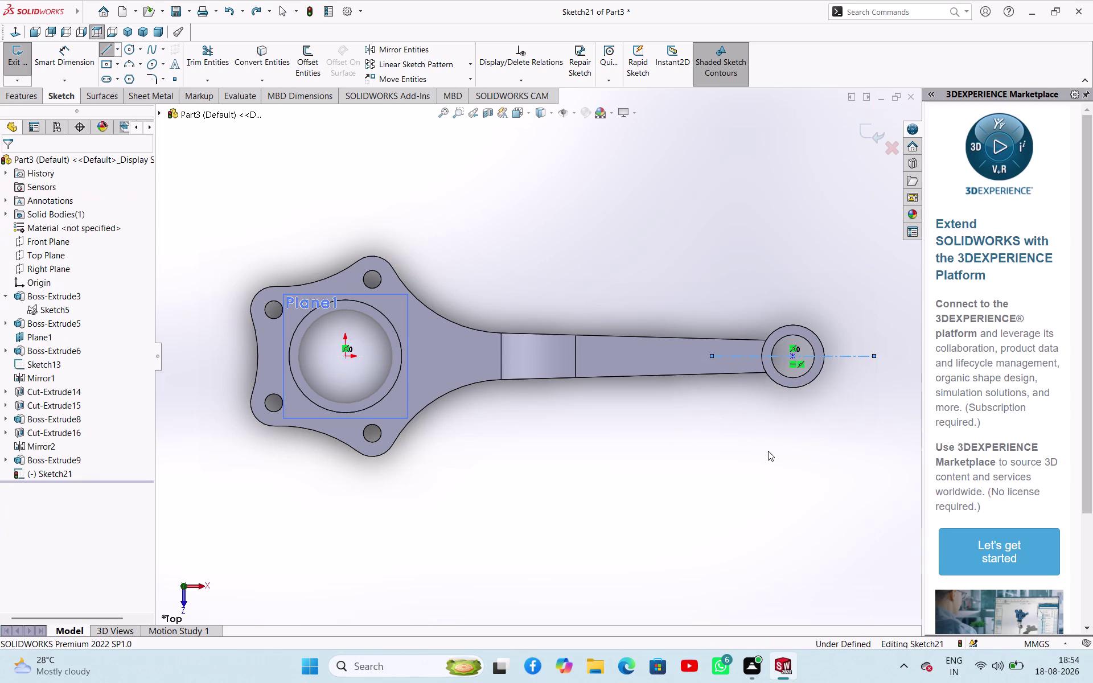
right_drag(766, 452, 762, 423)
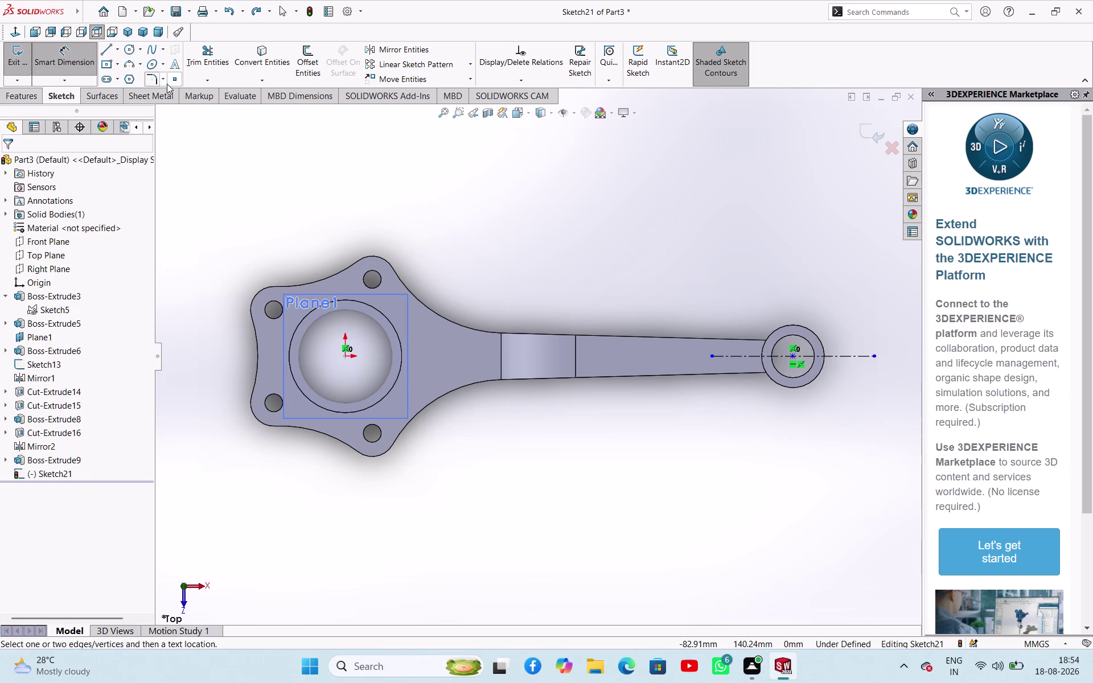
Add a midpoint vertical centerline through the small ring's centre.
click(118, 52)
click(120, 74)
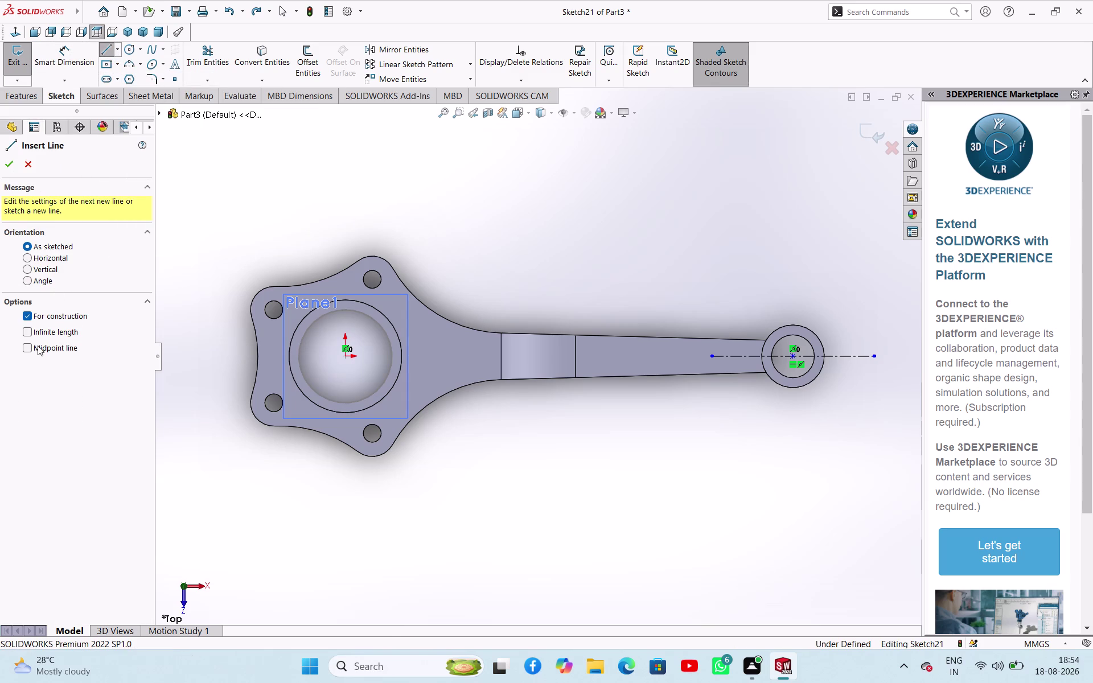
click(37, 346)
click(793, 357)
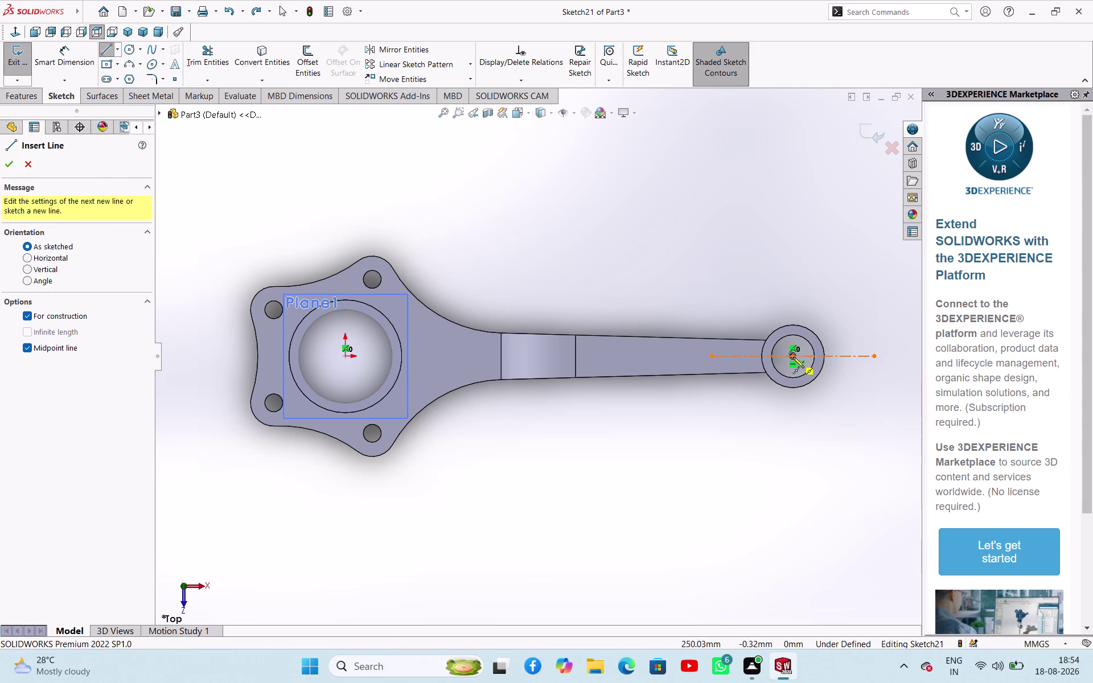
click(796, 459)
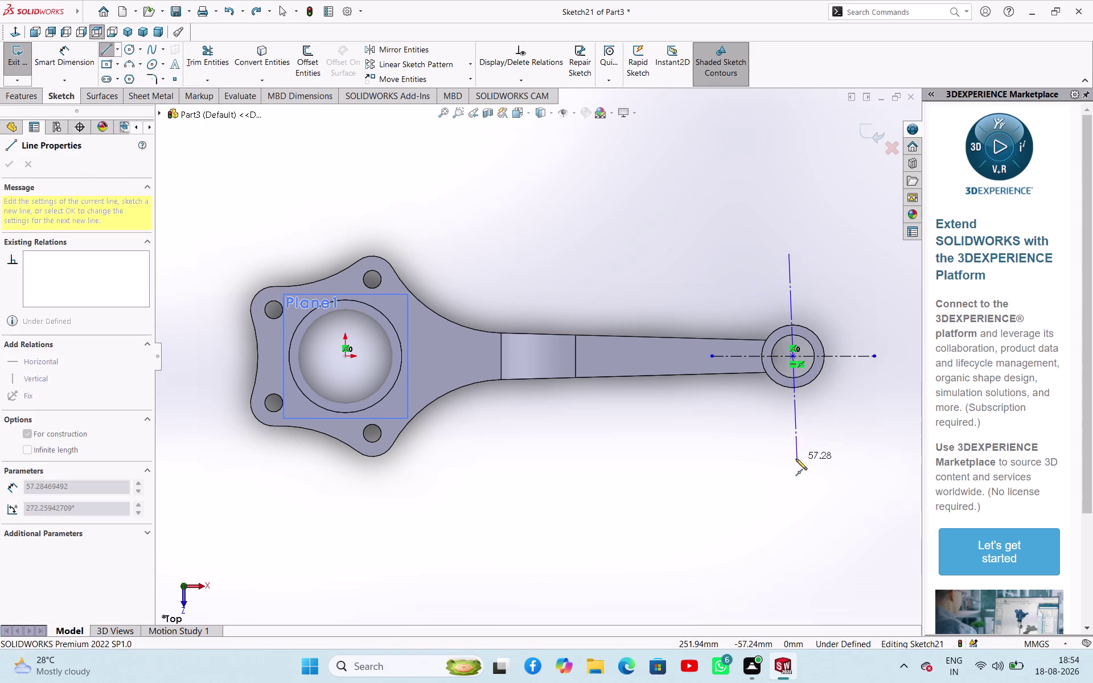
right_click(667, 456)
click(695, 464)
click(793, 428)
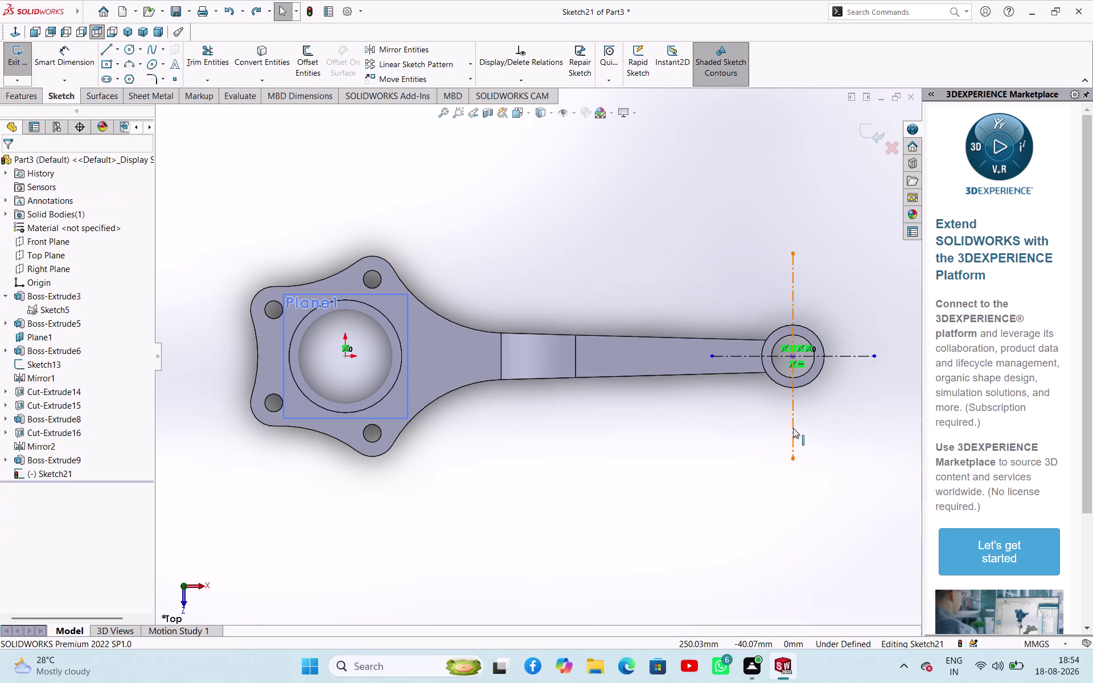
Stretch the horizontal centerline rightward and extend its left end to the large bore.
click(847, 375)
click(853, 437)
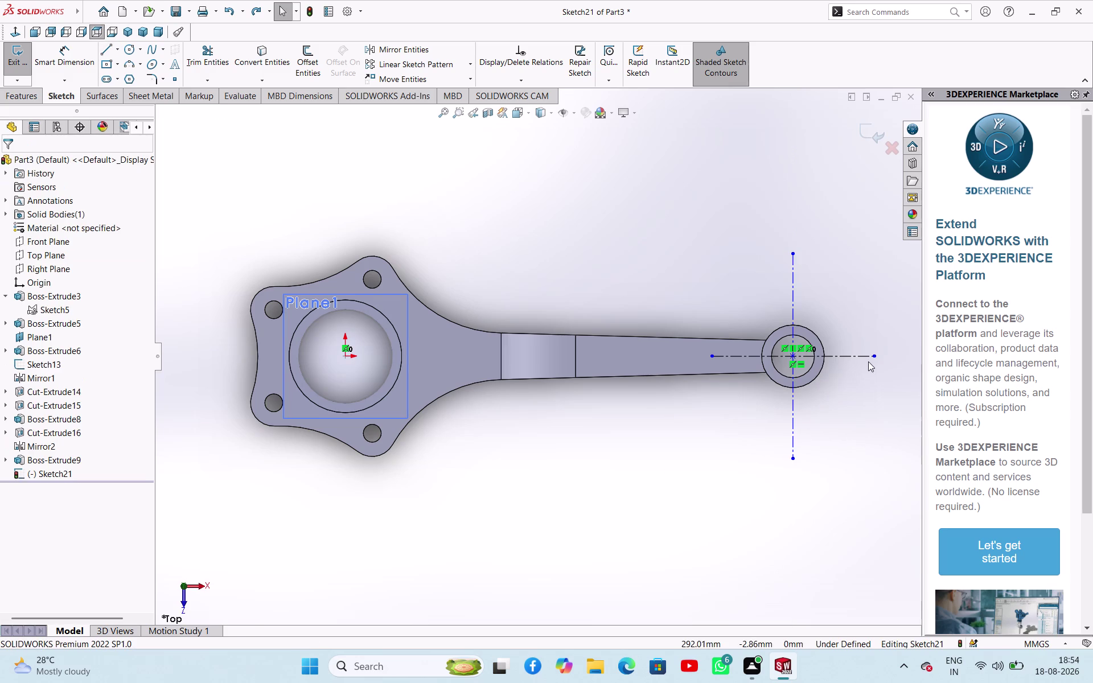
drag(872, 356, 915, 356)
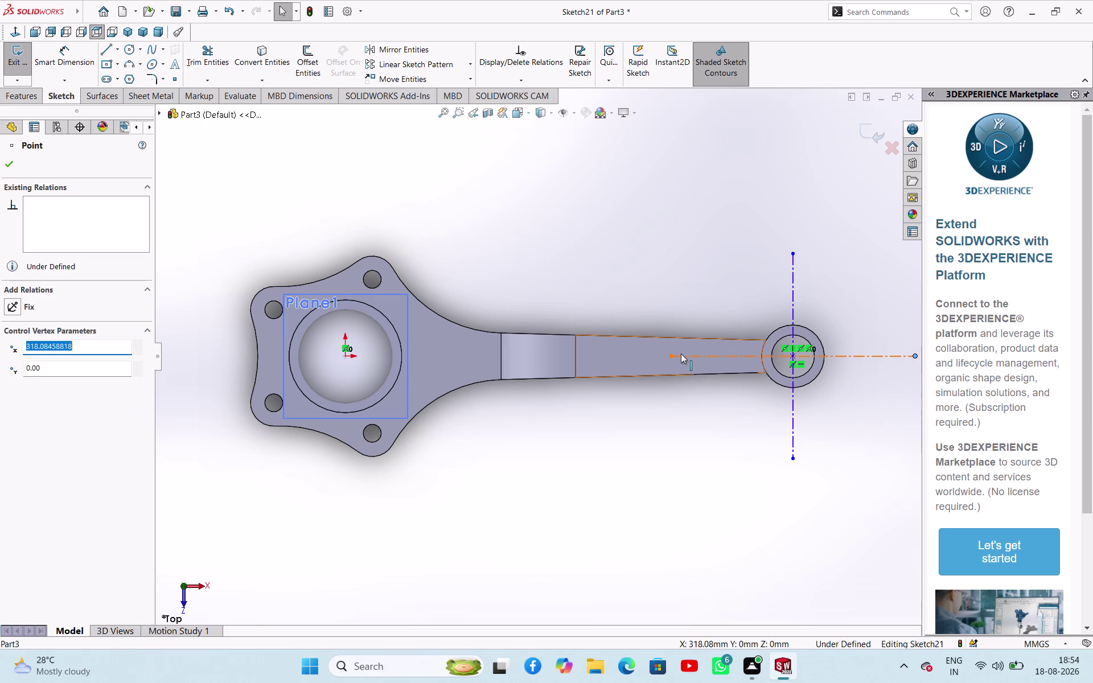
drag(671, 355, 363, 355)
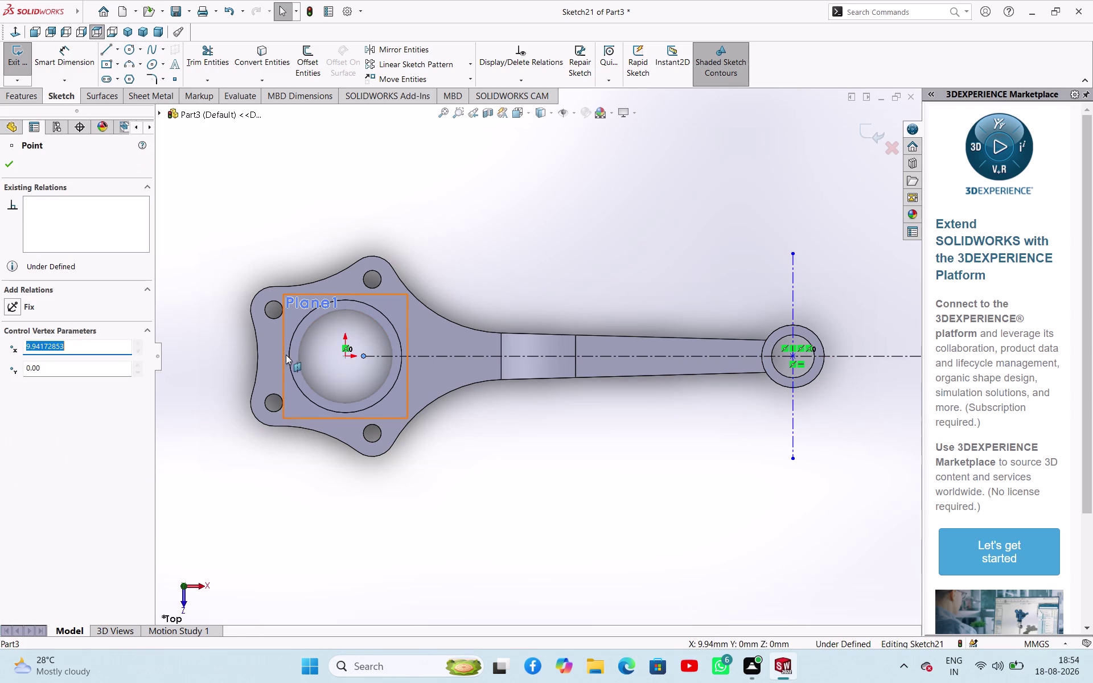
click(533, 487)
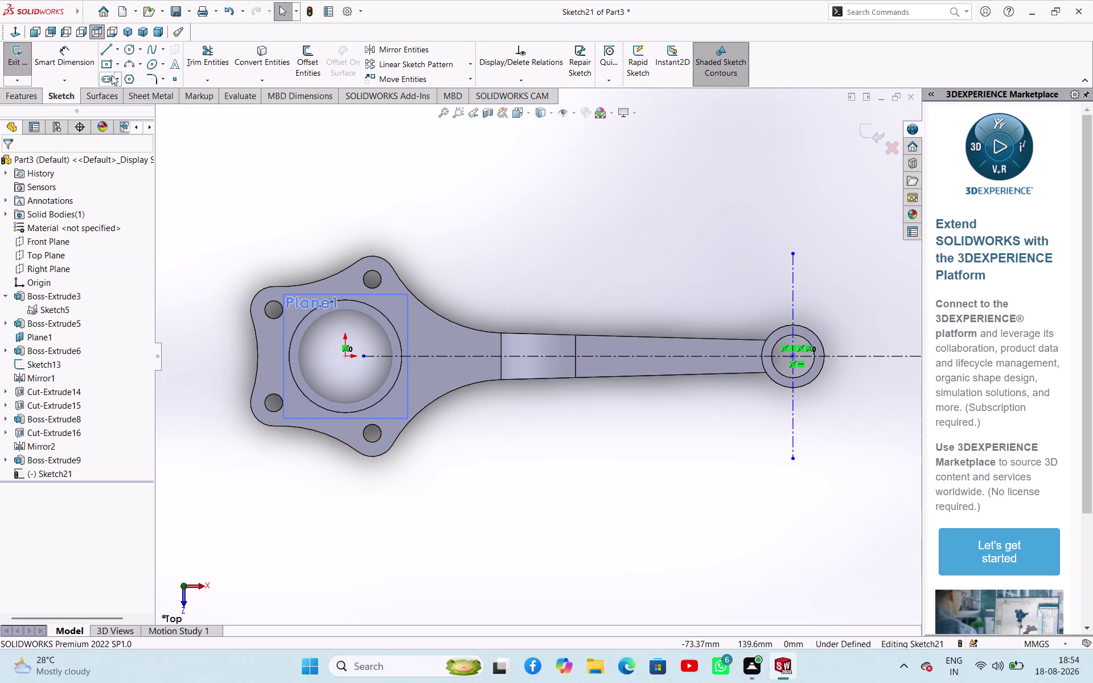
Sketch a straight slot along the horizontal centerline on the shank.
click(111, 75)
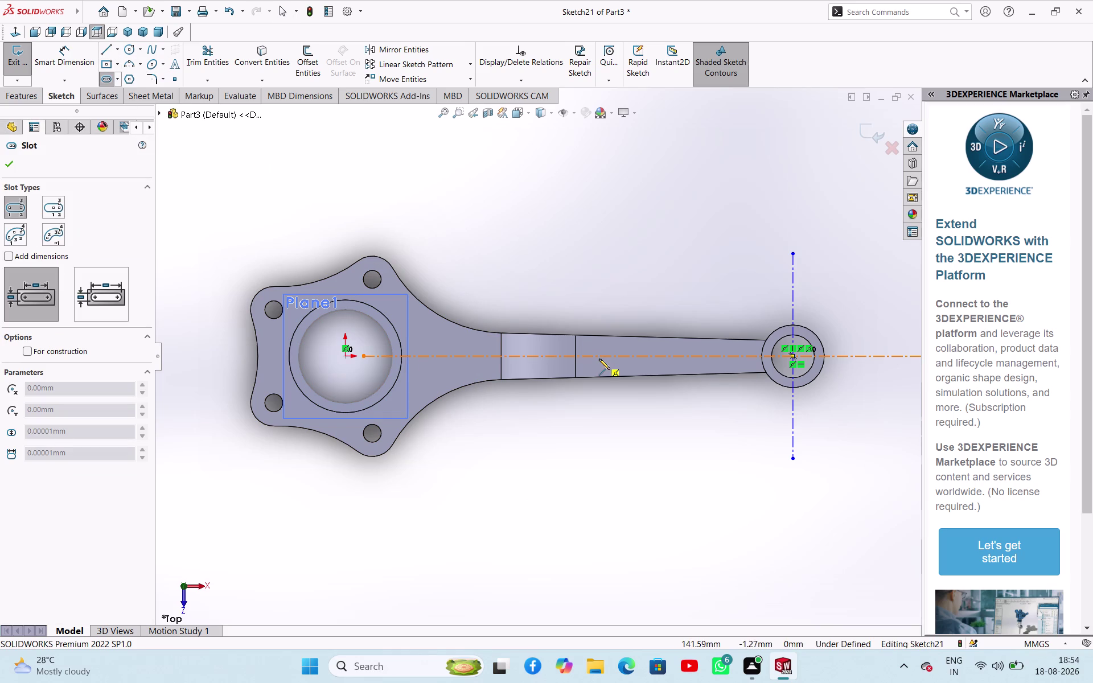
click(599, 356)
click(662, 356)
click(666, 362)
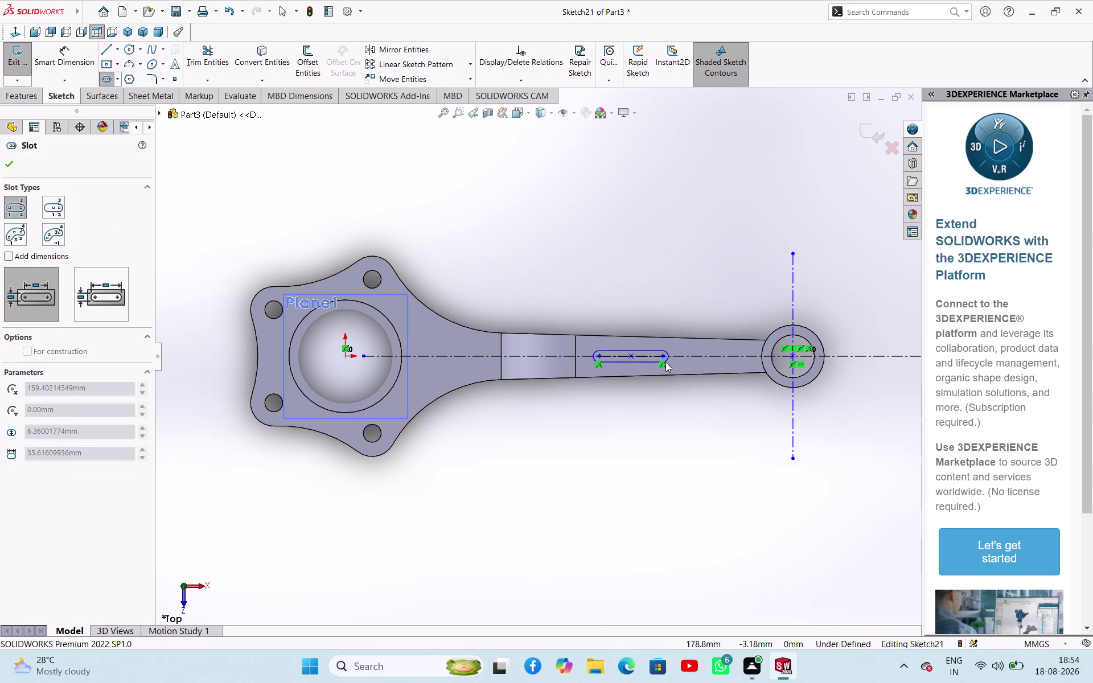
right_click(630, 405)
click(646, 414)
right_drag(570, 443, 571, 397)
right_click(571, 395)
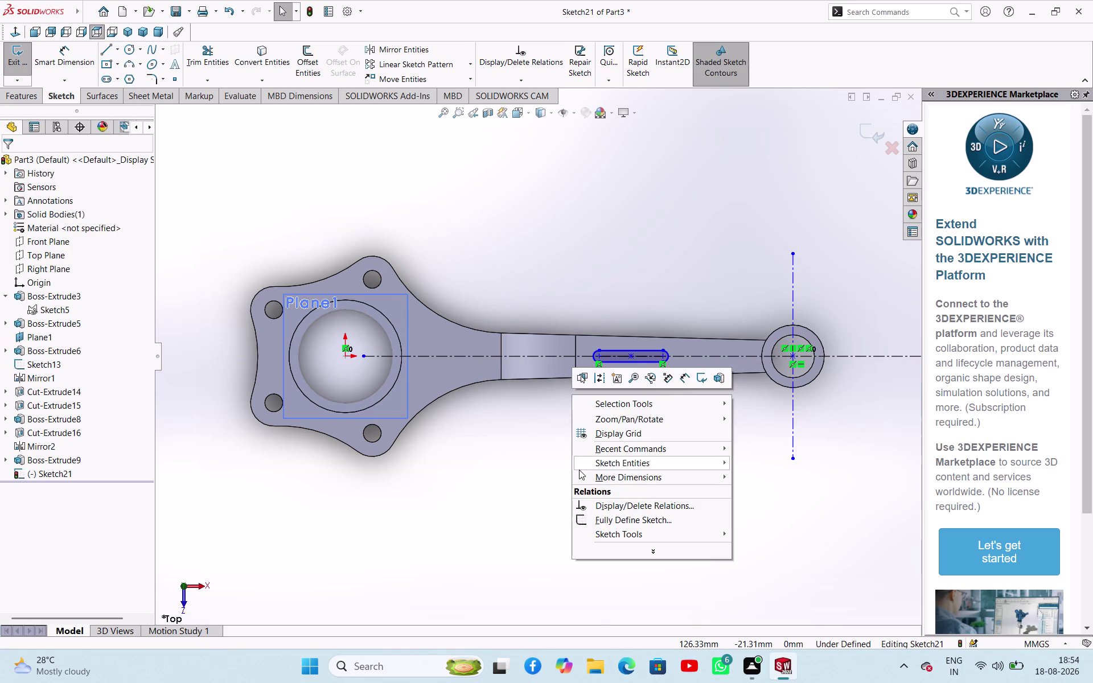
right_drag(499, 459, 498, 395)
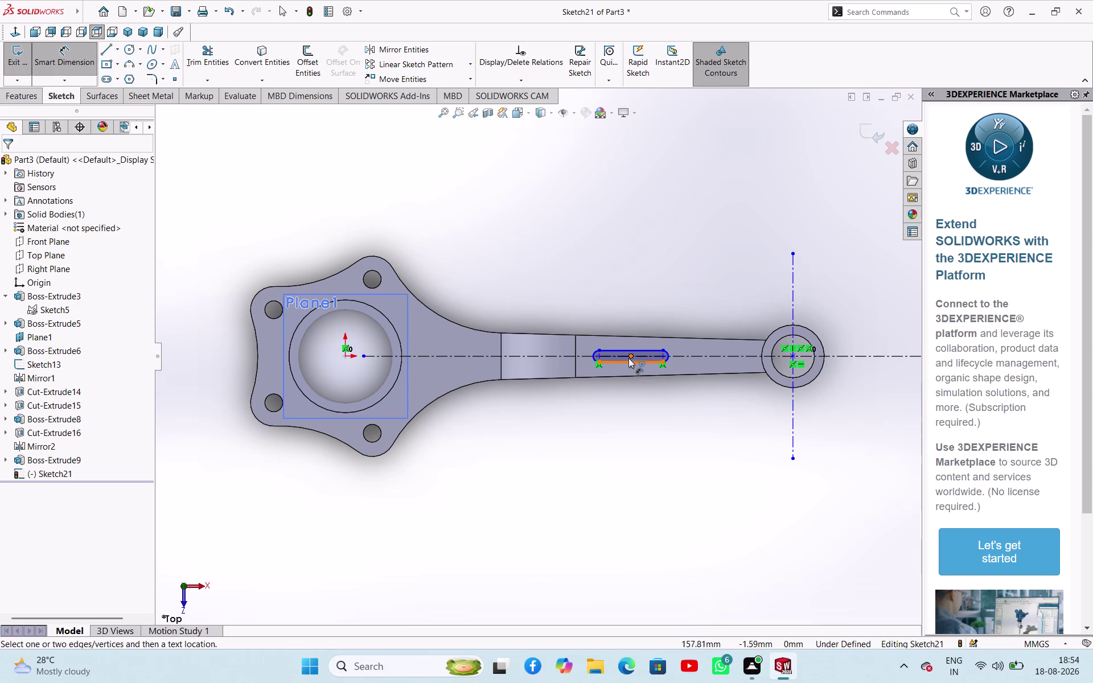
scroll(down, 3)
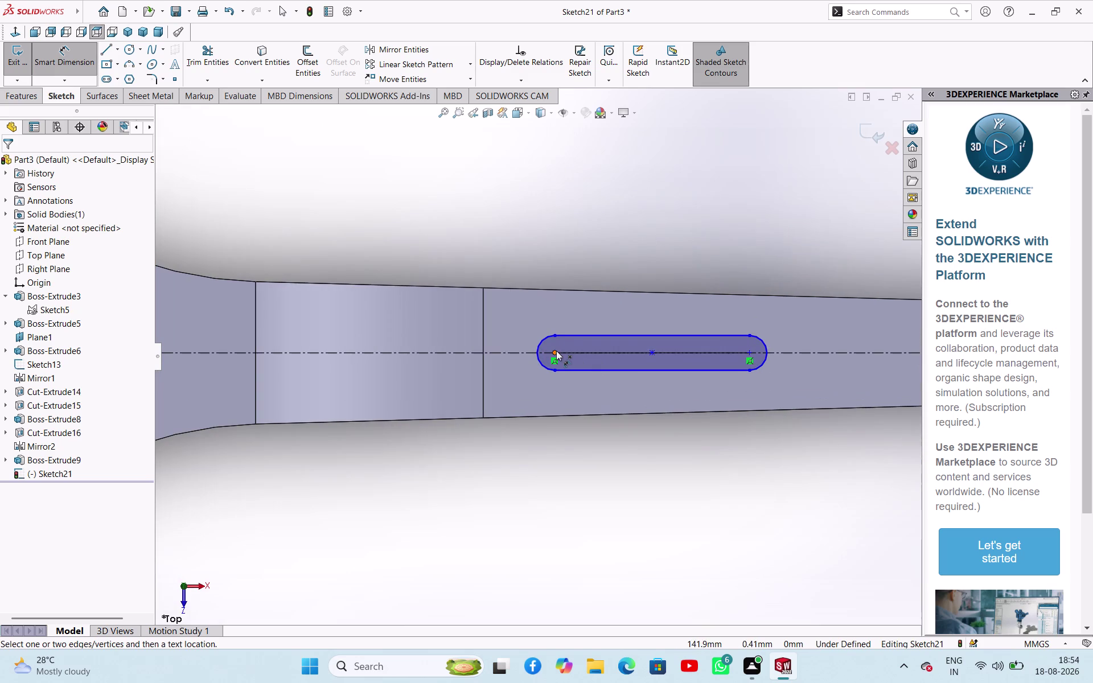
Set the slot's centre-to-centre dimension to 150 mm.
click(556, 351)
click(751, 350)
click(622, 456)
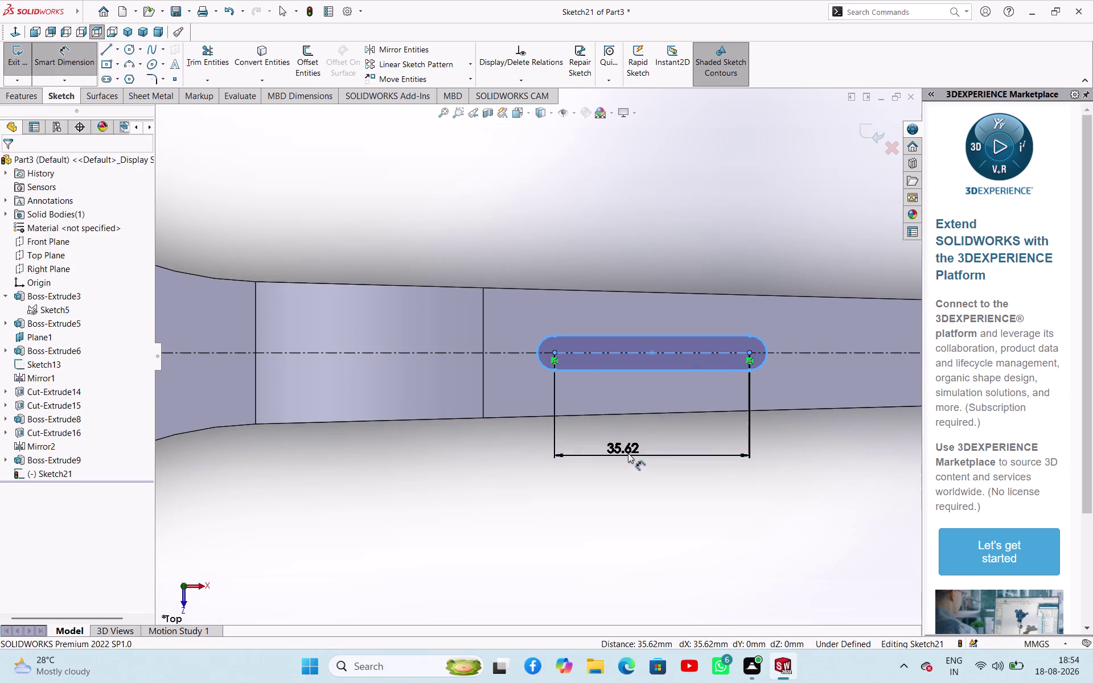
key(1)
text(50)
key(Return)
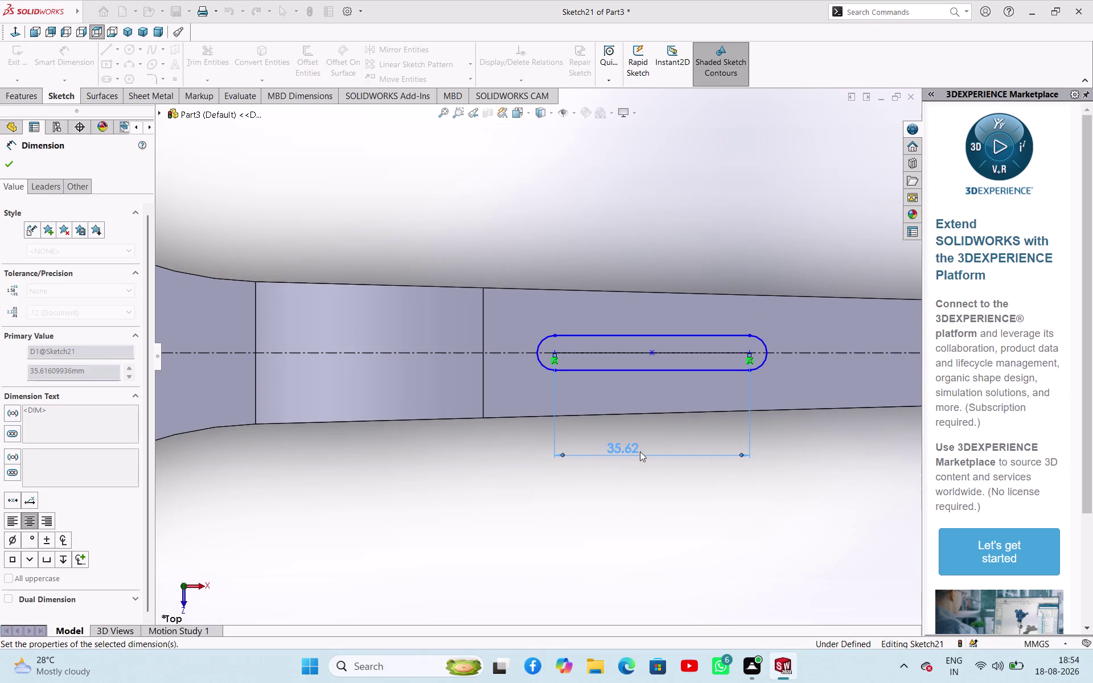
scroll(up, 3)
scroll(down, 3)
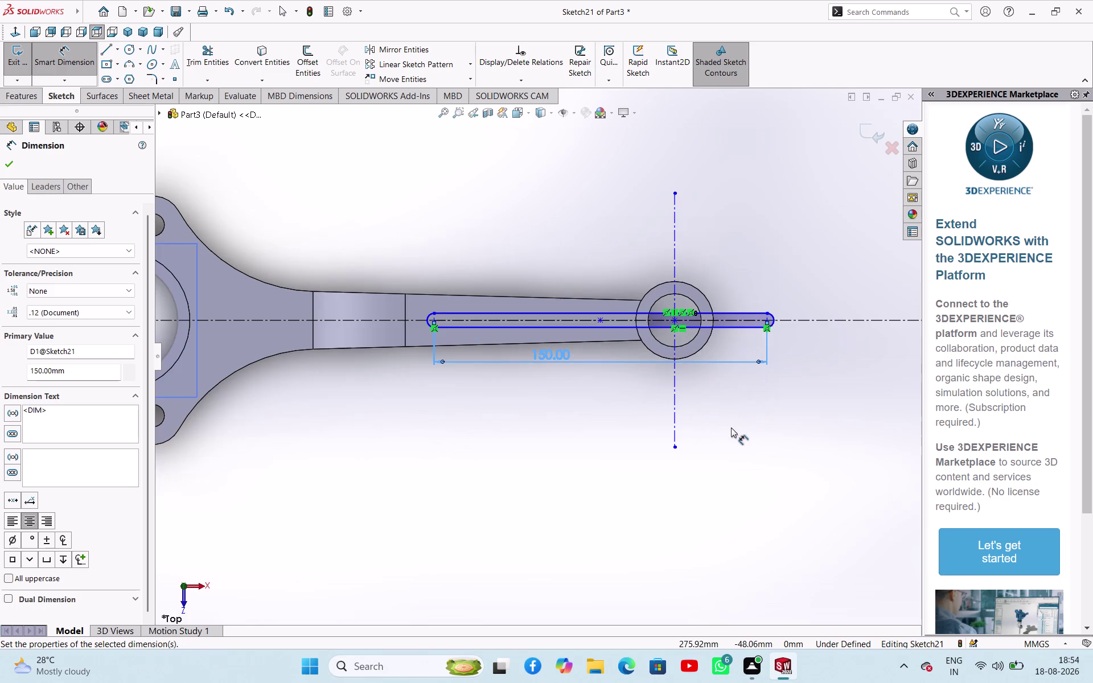
right_click(731, 428)
click(747, 465)
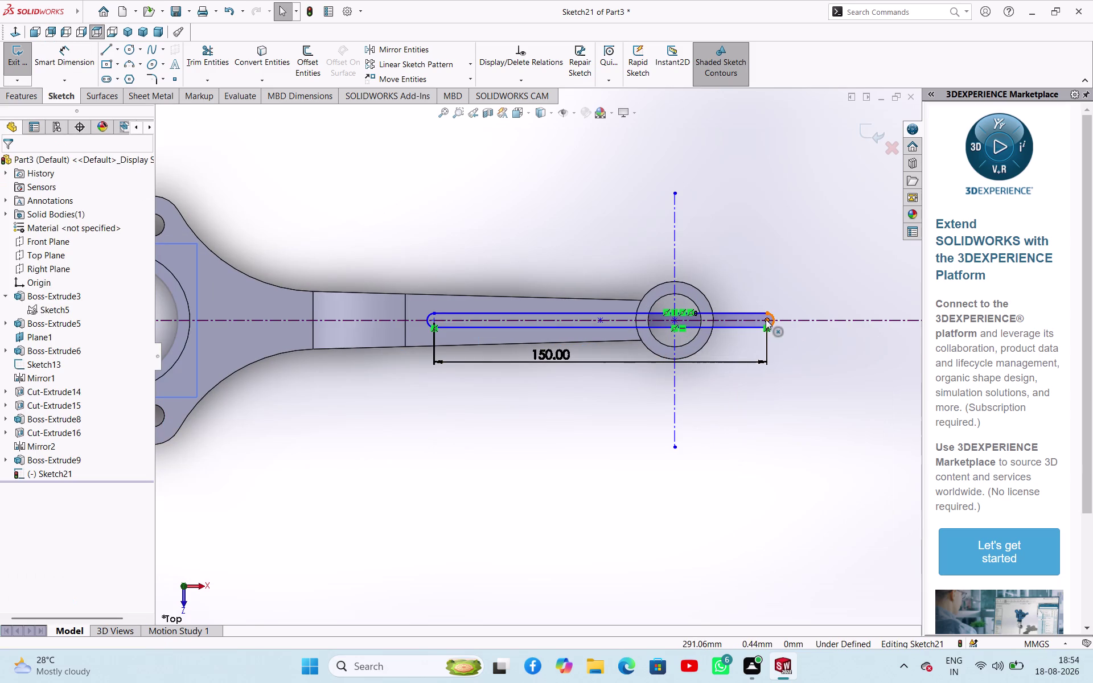
Move the slot left and dimension its right end 30 mm from the ring's centreline.
drag(766, 319, 591, 327)
right_drag(608, 480, 612, 435)
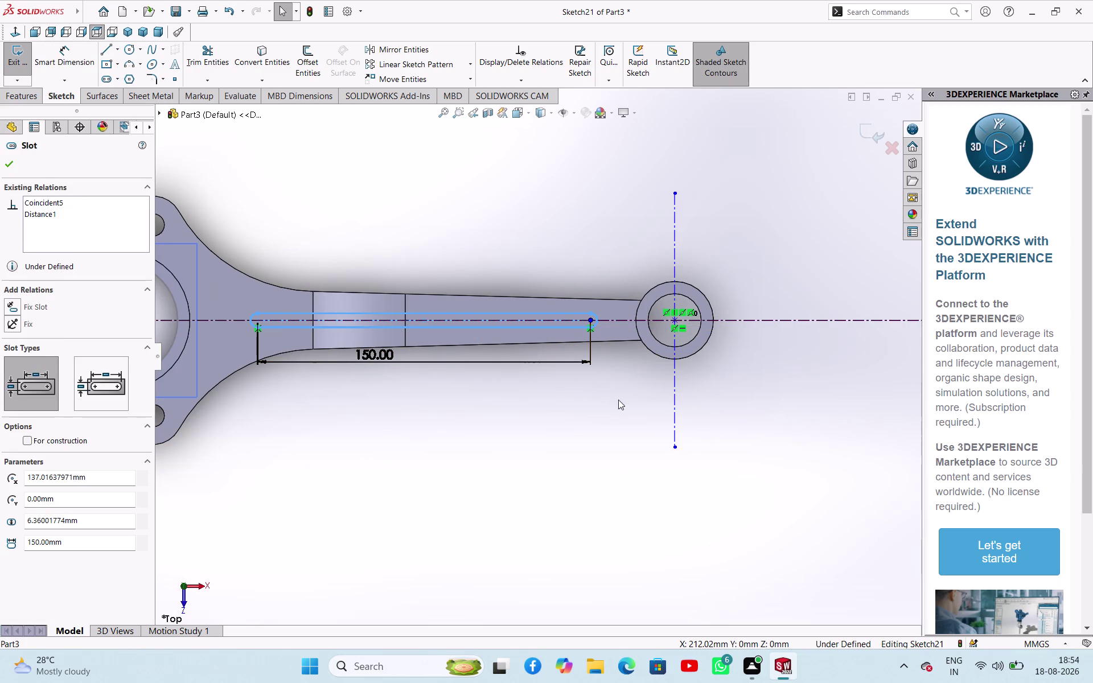
right_drag(613, 435, 622, 360)
click(590, 321)
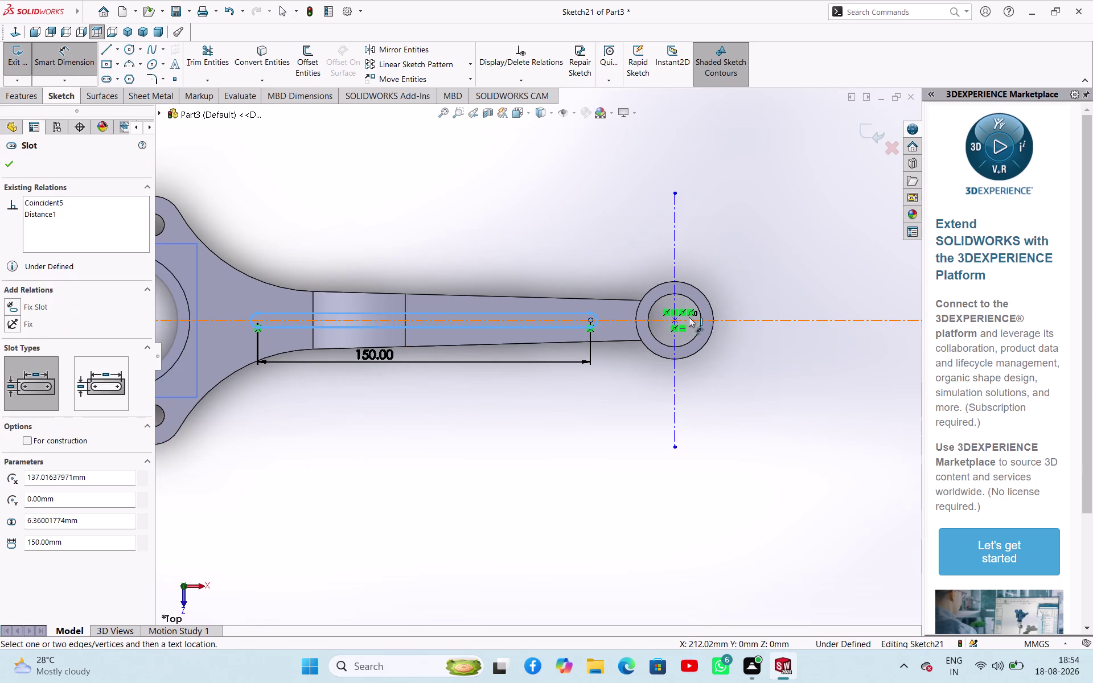
click(677, 319)
click(623, 388)
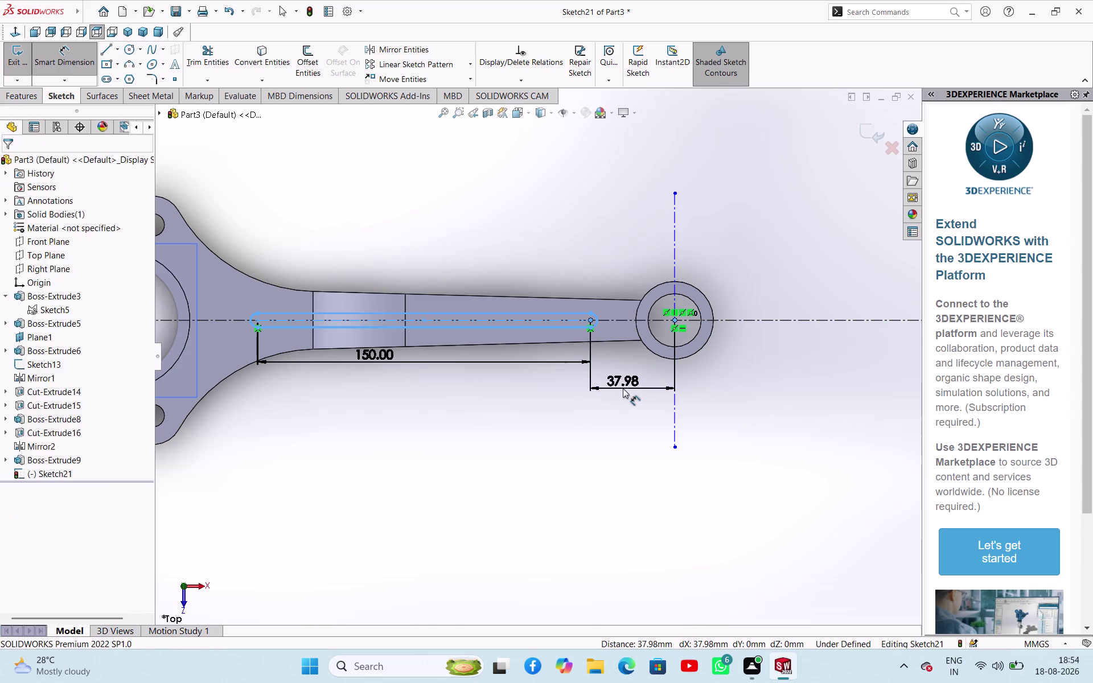
key(3)
key(0)
key(Return)
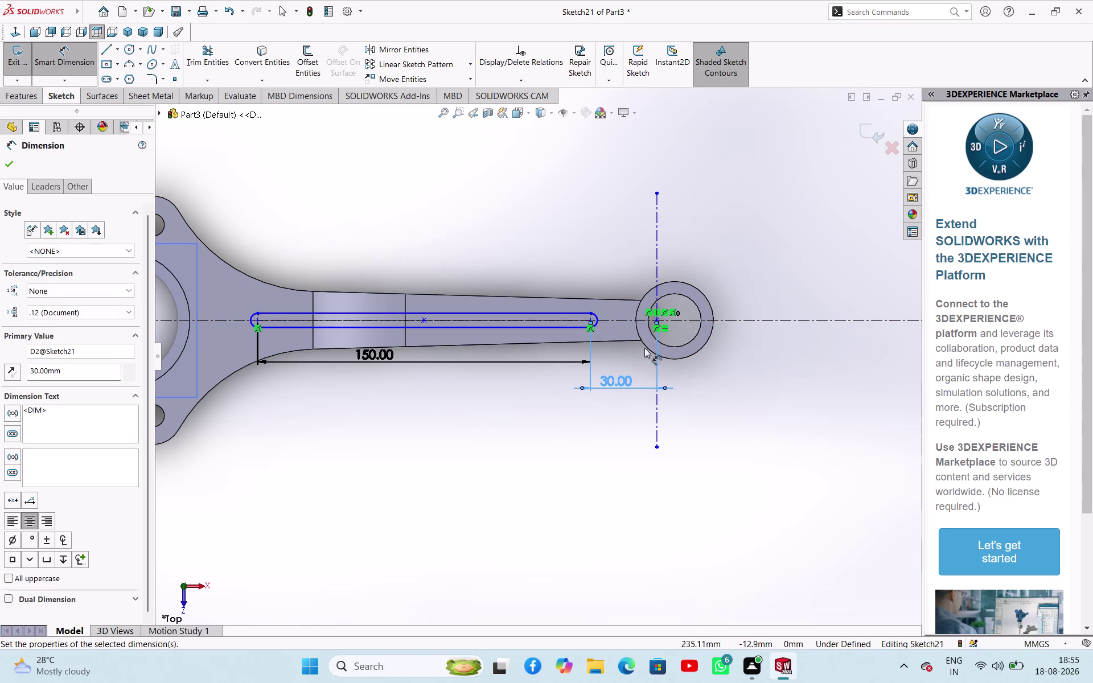
key(Escape)
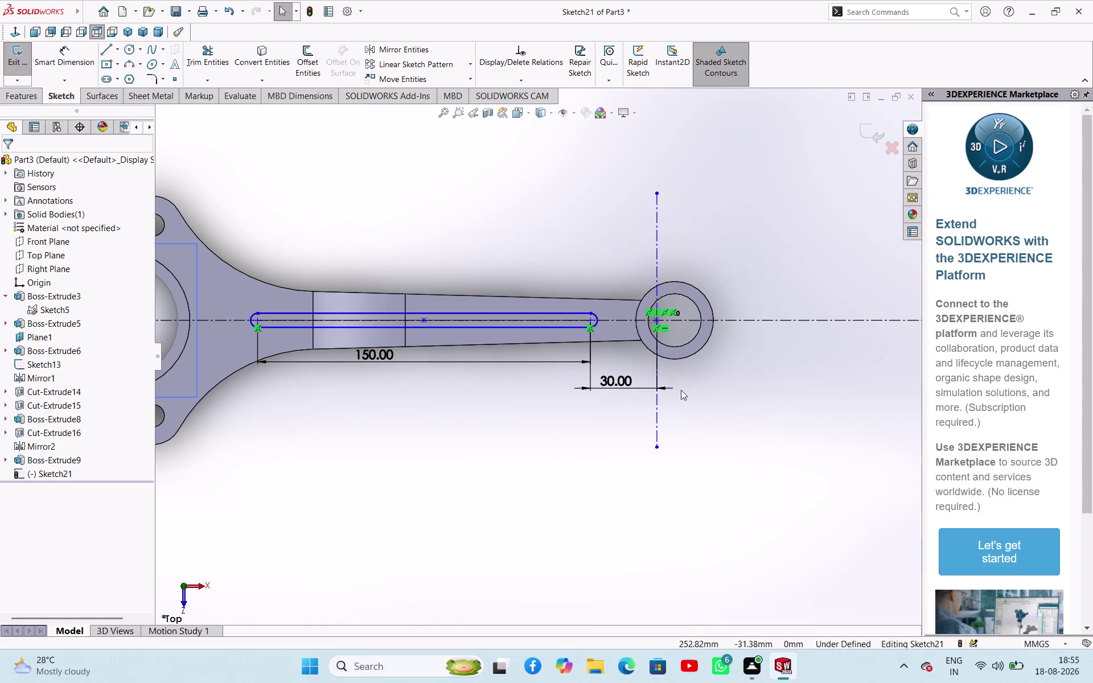
click(654, 408)
Delete the 30 mm gap dimension and reselect the slot.
key(Delete)
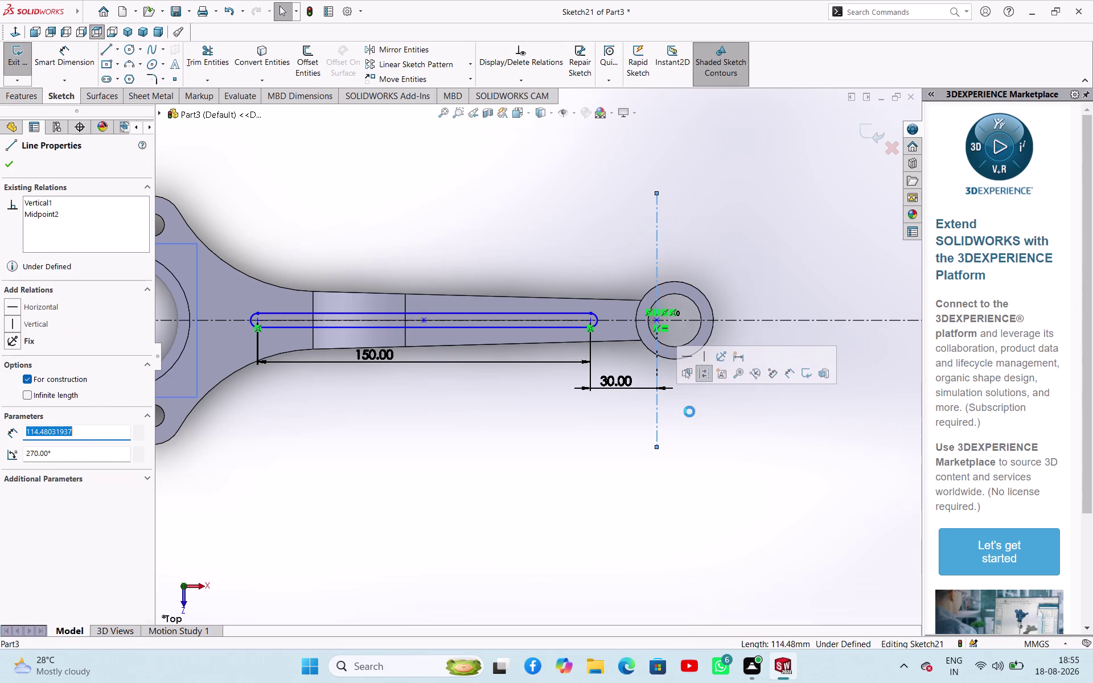
click(713, 418)
click(656, 392)
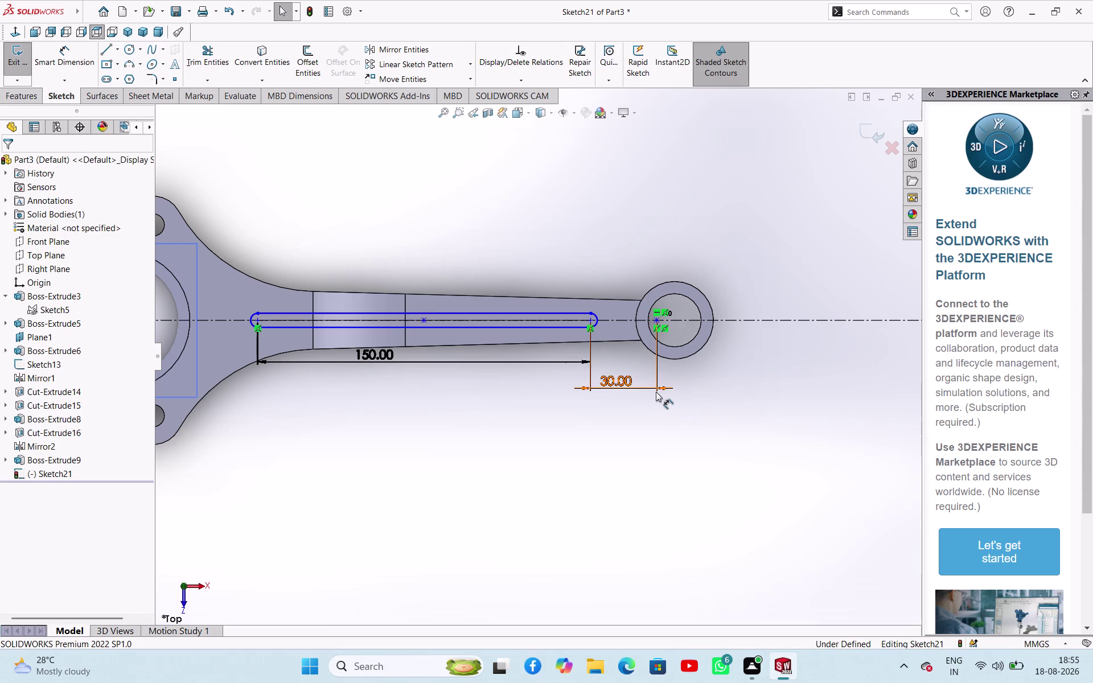
key(Delete)
right_drag(602, 535, 618, 352)
click(589, 319)
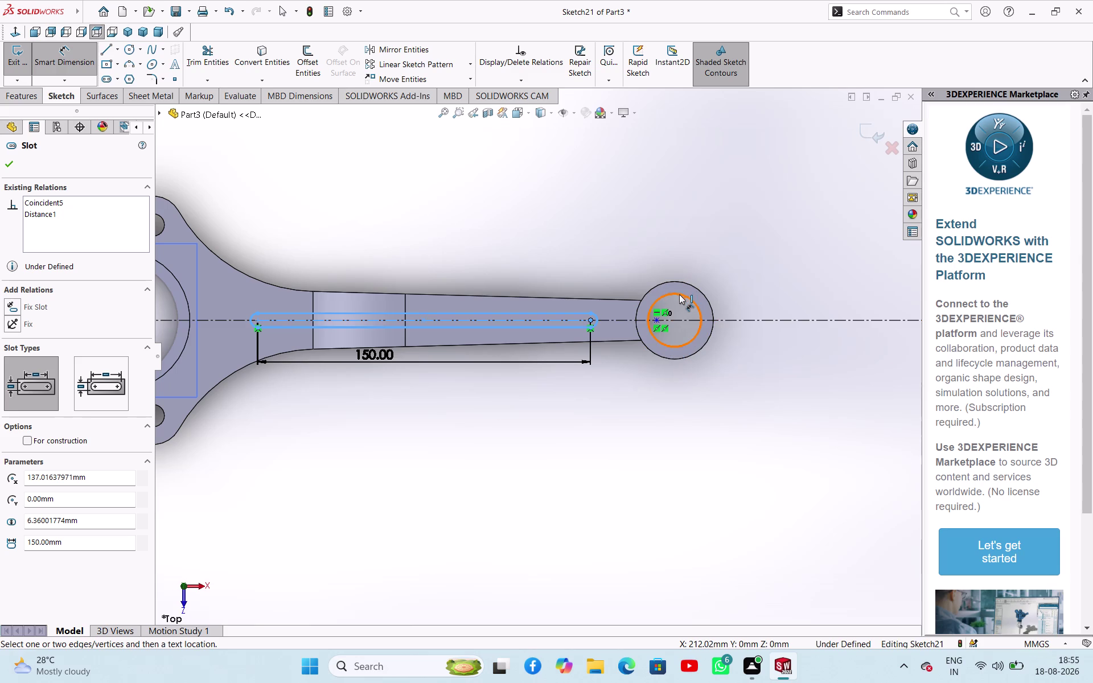
scroll(down, 3)
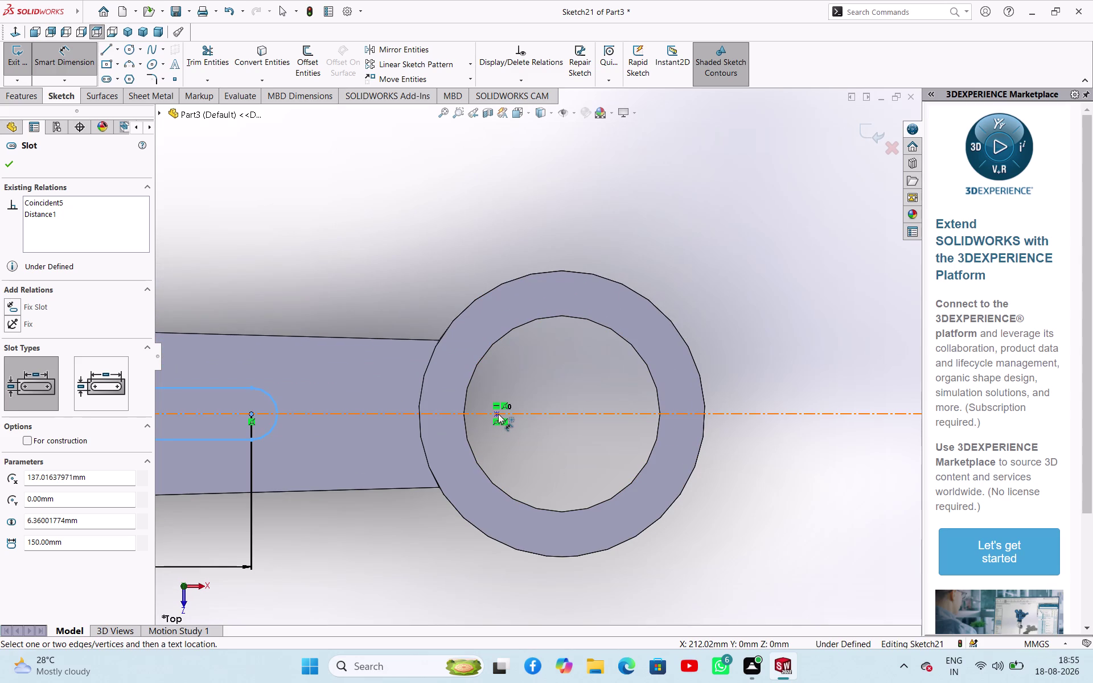
Undo the slot, its 150 mm length and both centrelines until Sketch21 is empty.
key(Escape)
key(ctrl+x)
key(ctrl+z)
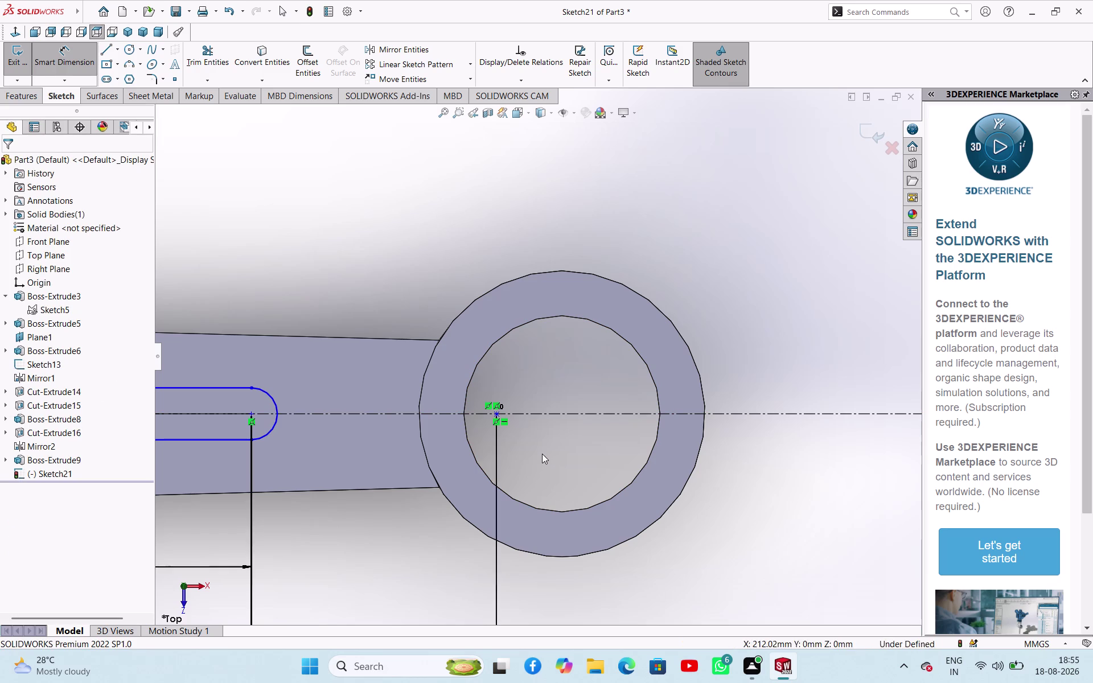
key(ctrl+z)
key(ctrl+z)
key(ctrl+z)
key(ctrl+z)
key(ctrl+z)
key(ctrl+z)
key(ctrl+z)
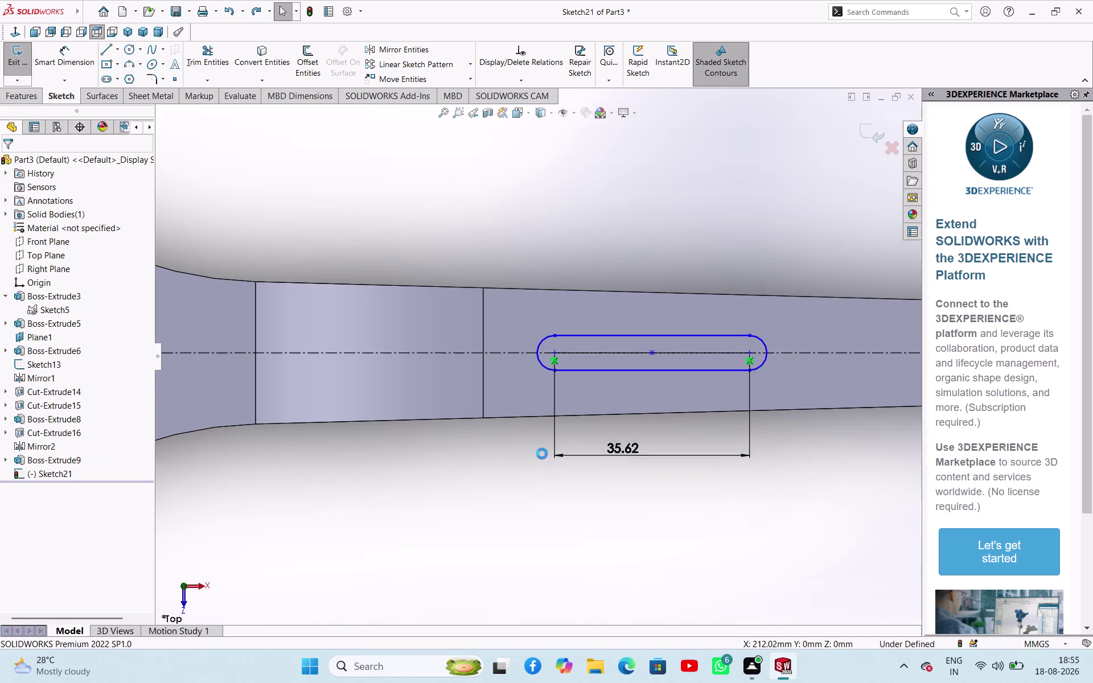
key(ctrl+z)
key(ctrl+z)
key(z)
key(ctrl+z)
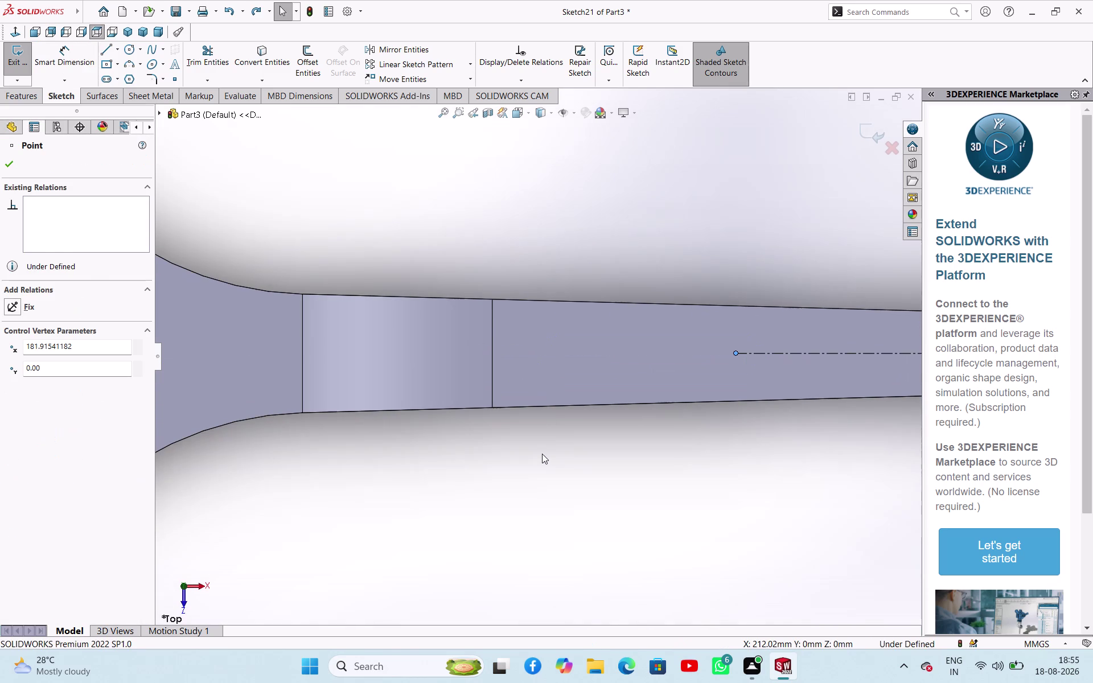
key(ctrl+z)
key(ctrl+z)
key(ctrl+z)
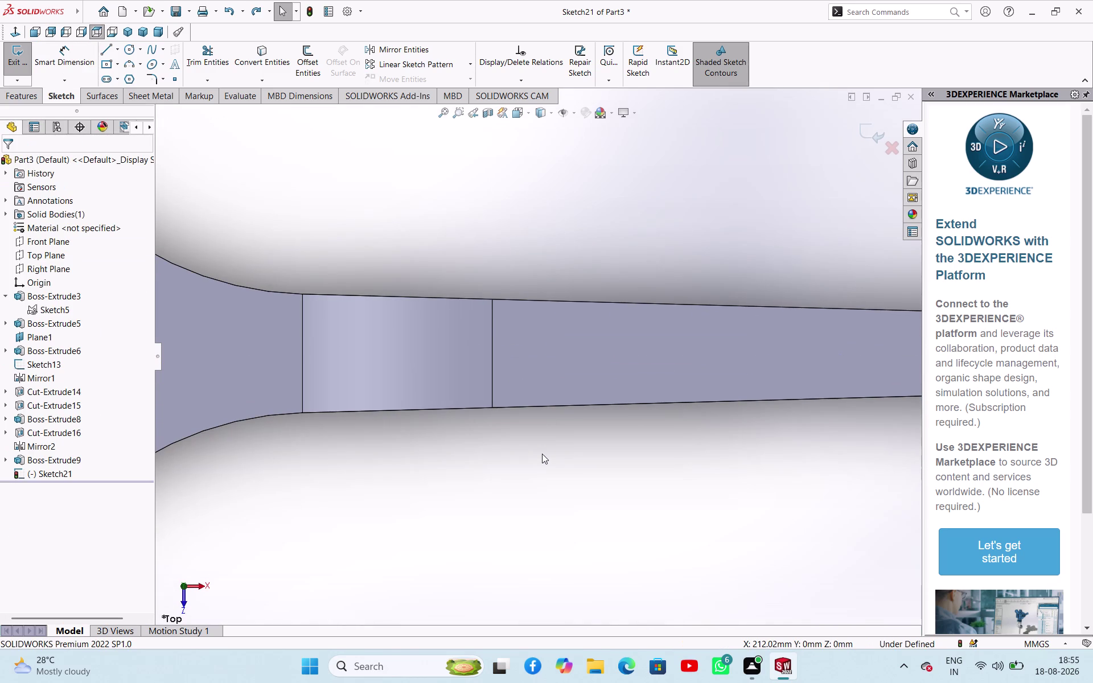
scroll(up, 3)
scroll(down, 3)
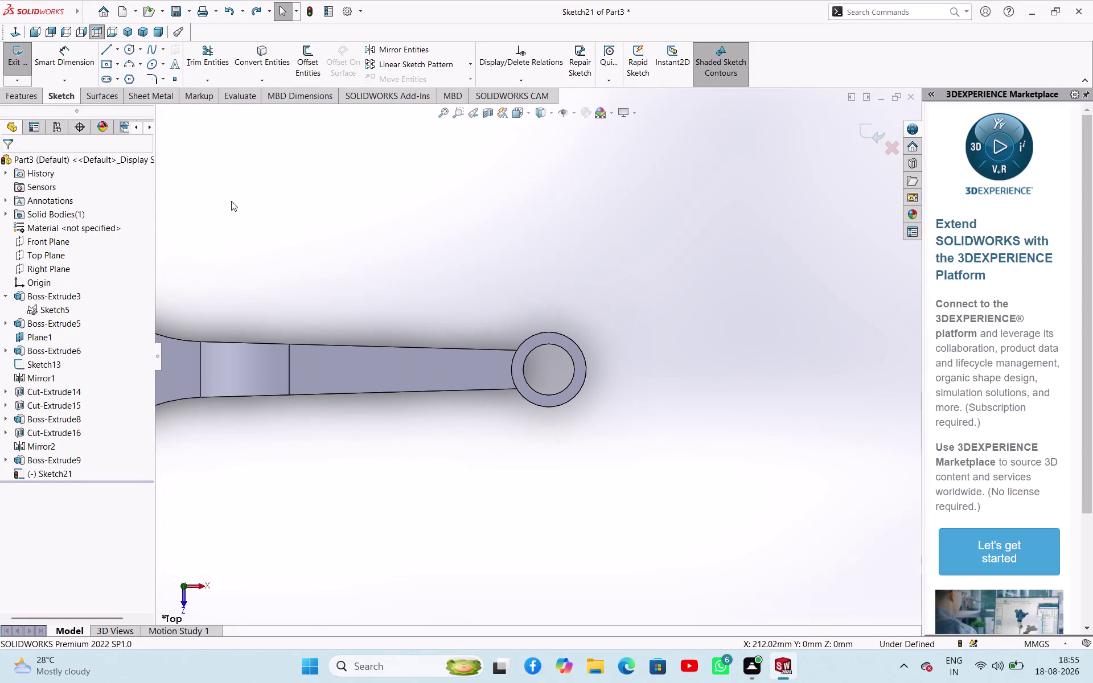
click(118, 54)
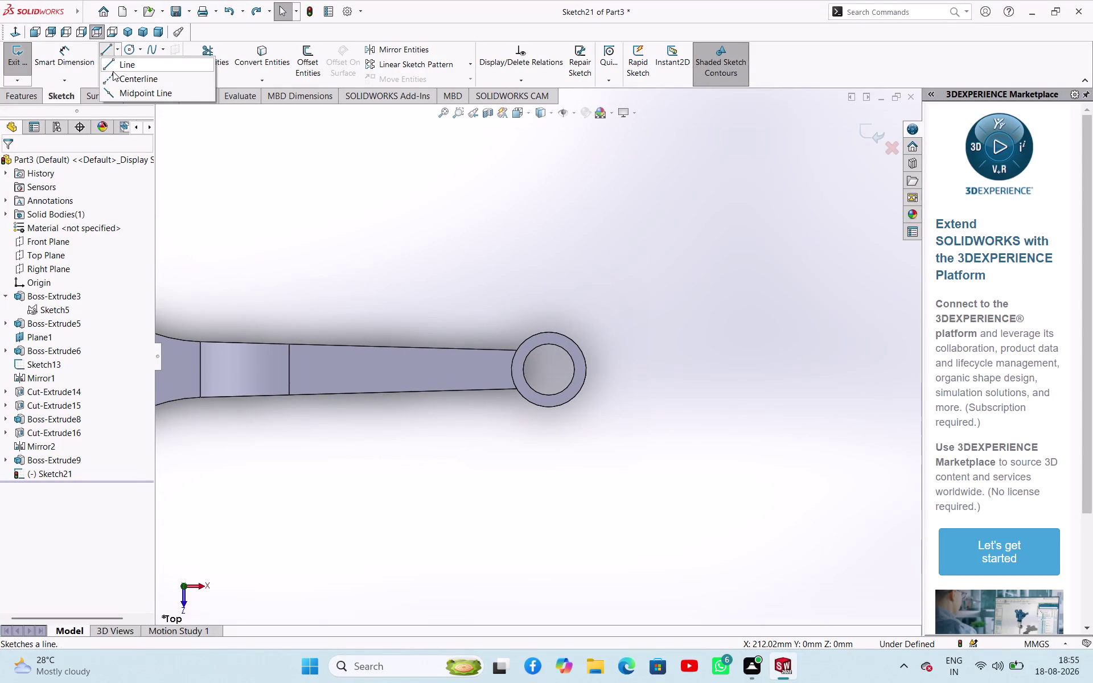
Draw a midpoint horizontal centreline from the small ring's centre.
click(115, 84)
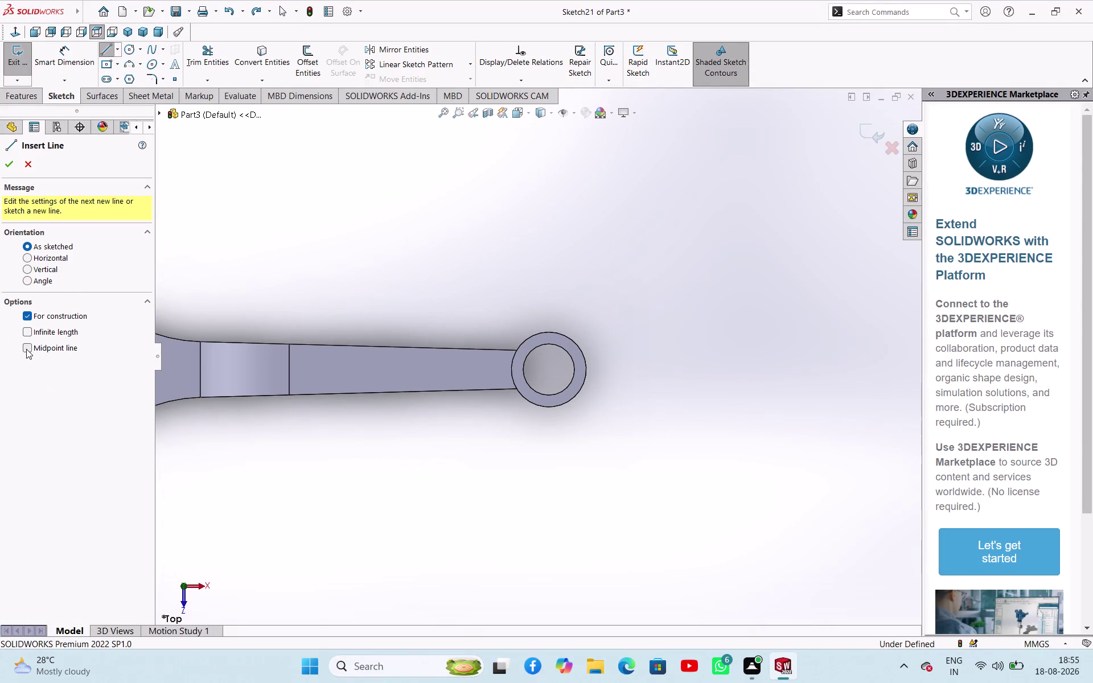
click(26, 349)
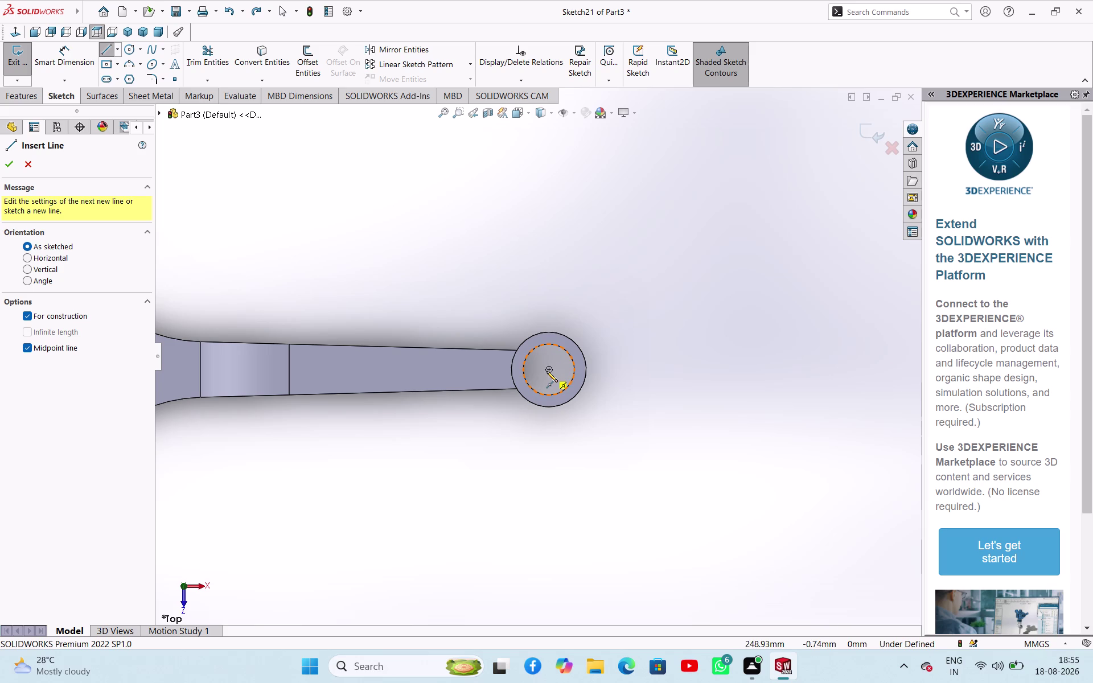
click(550, 371)
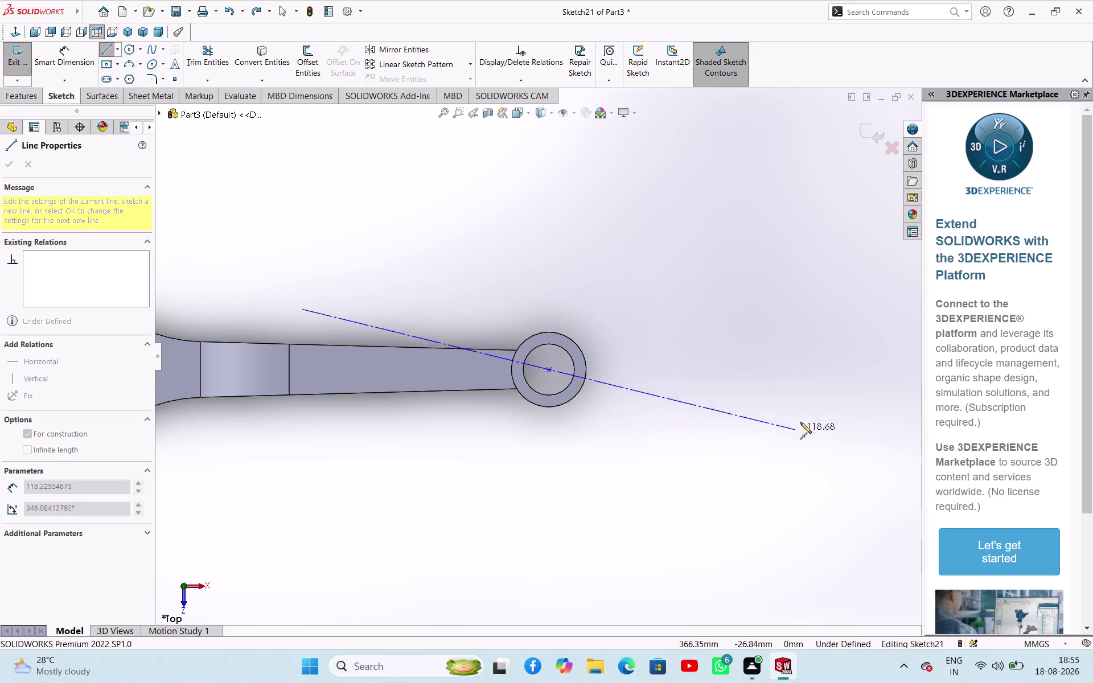
scroll(up, 3)
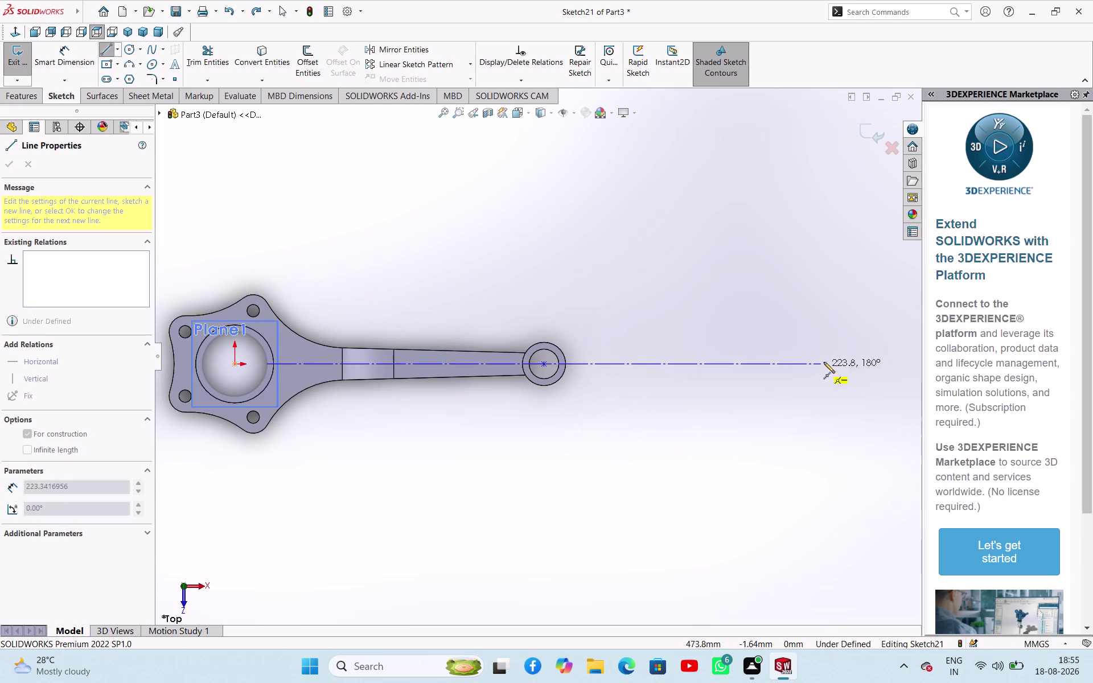
click(870, 362)
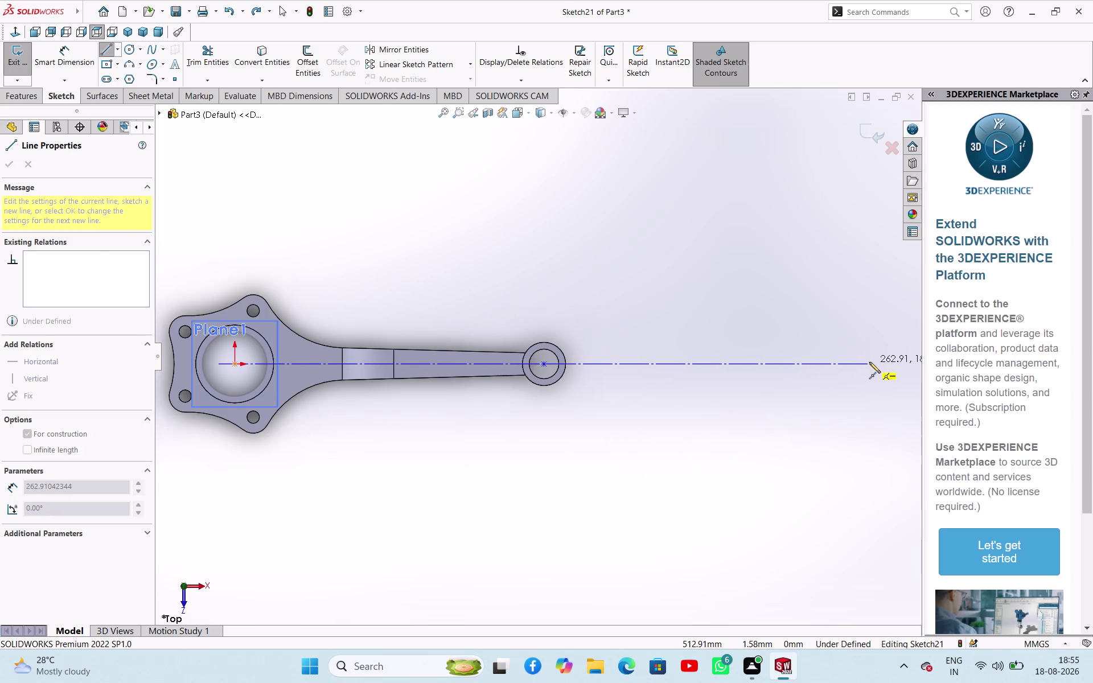
right_click(718, 412)
click(745, 422)
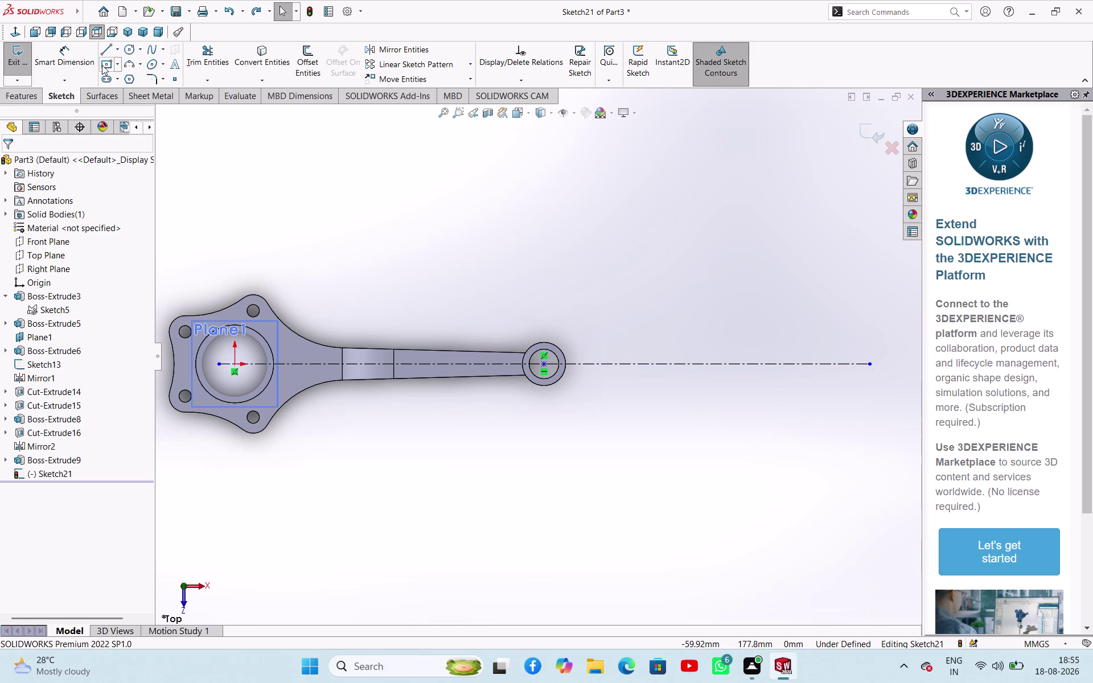
Draw a midpoint vertical centreline through the small ring's centre.
click(118, 52)
click(119, 74)
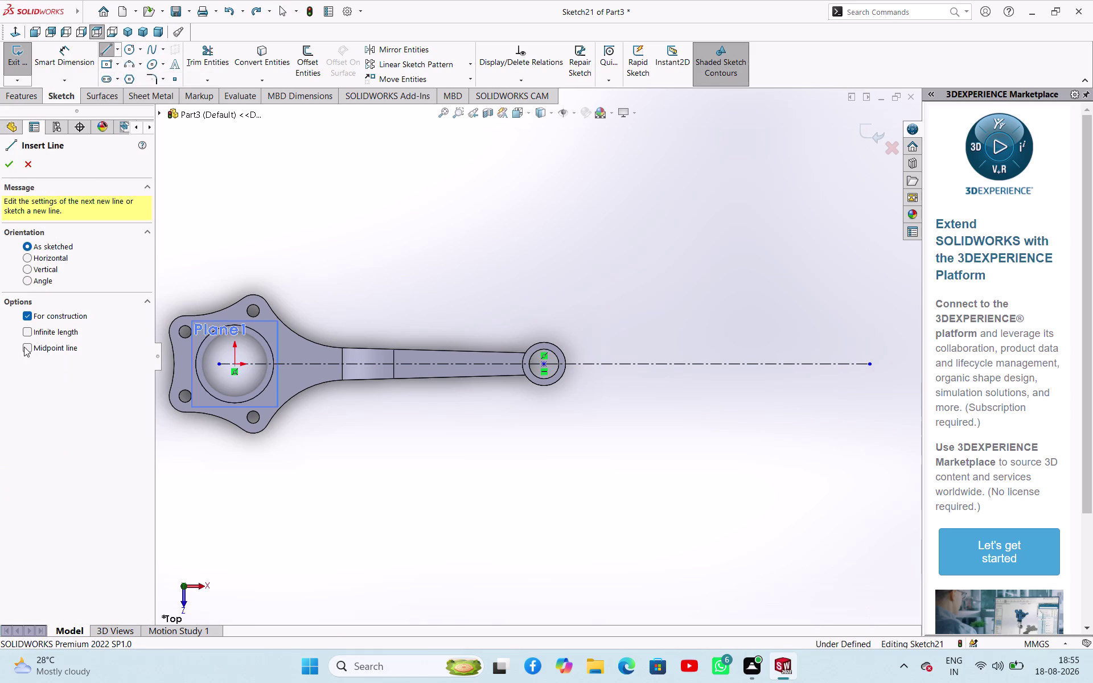
click(24, 344)
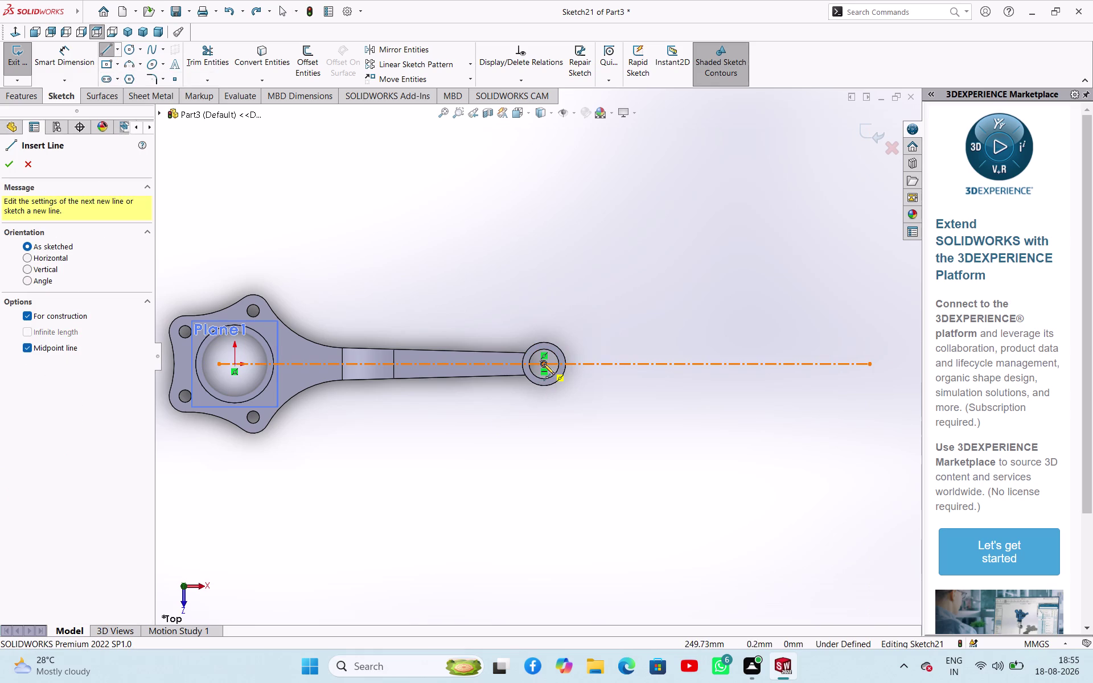
click(544, 364)
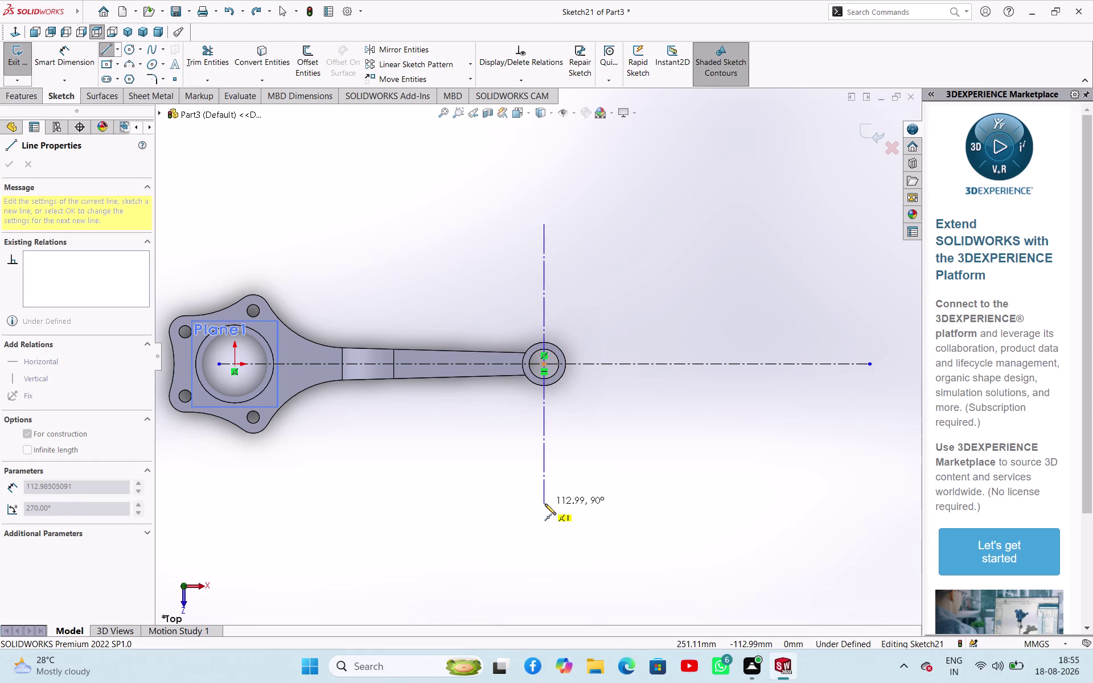
drag(545, 504, 551, 503)
right_click(601, 461)
click(619, 467)
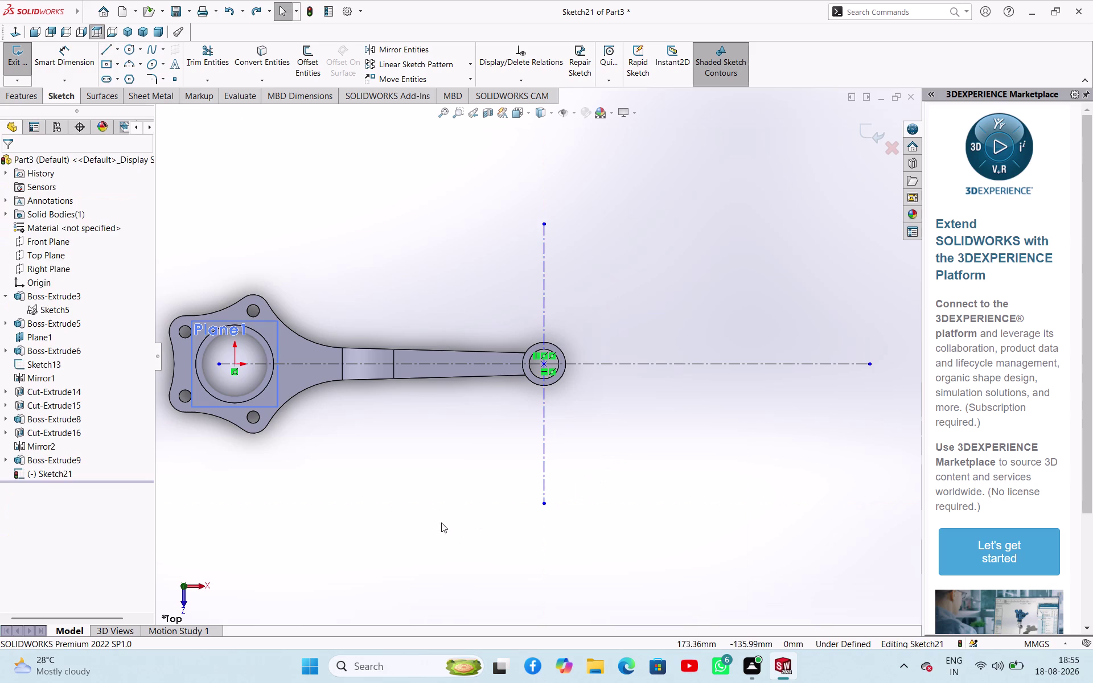
click(103, 79)
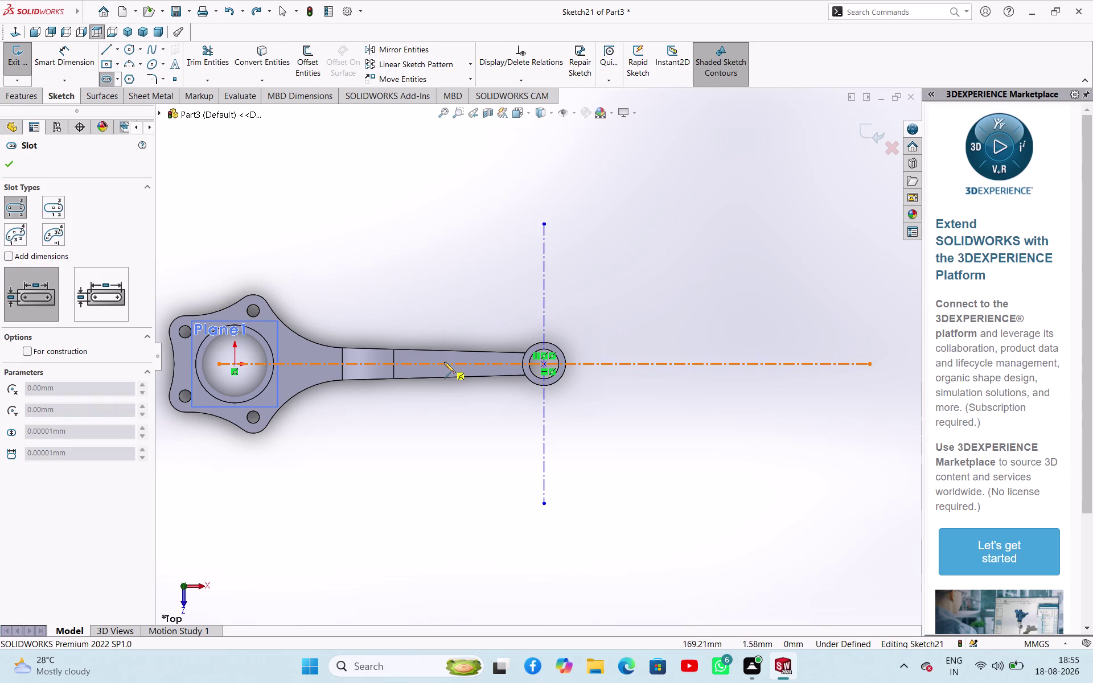
Sketch a straight slot on the horizontal centreline along the arm.
click(426, 364)
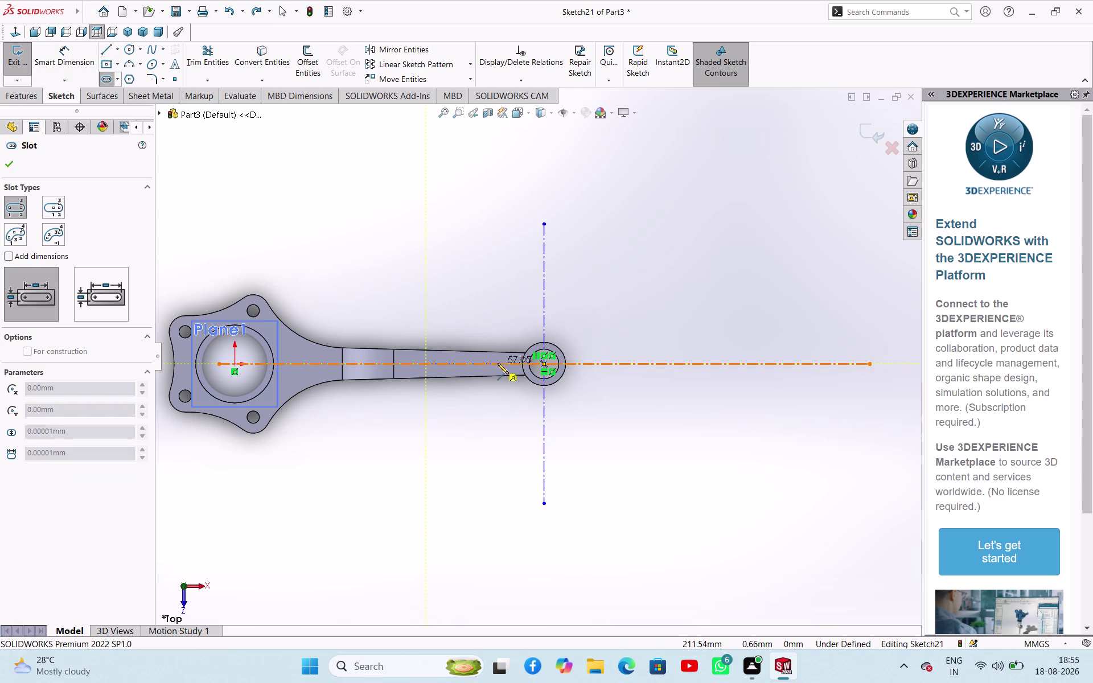
click(501, 363)
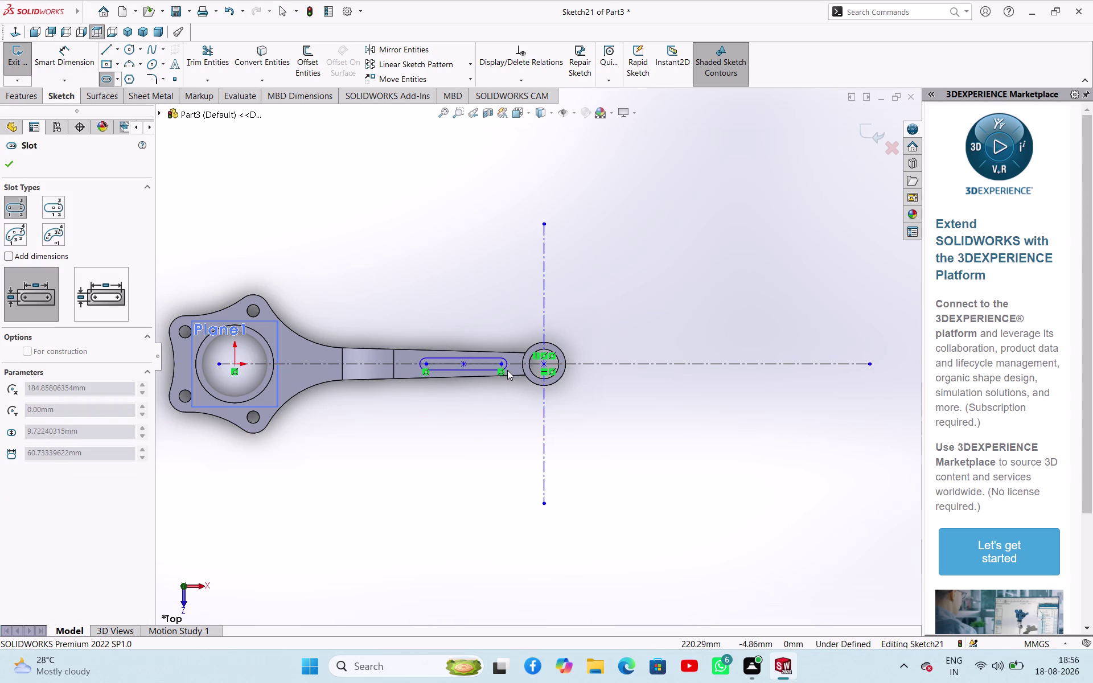
click(507, 370)
right_click(467, 394)
click(478, 403)
right_drag(470, 467, 483, 417)
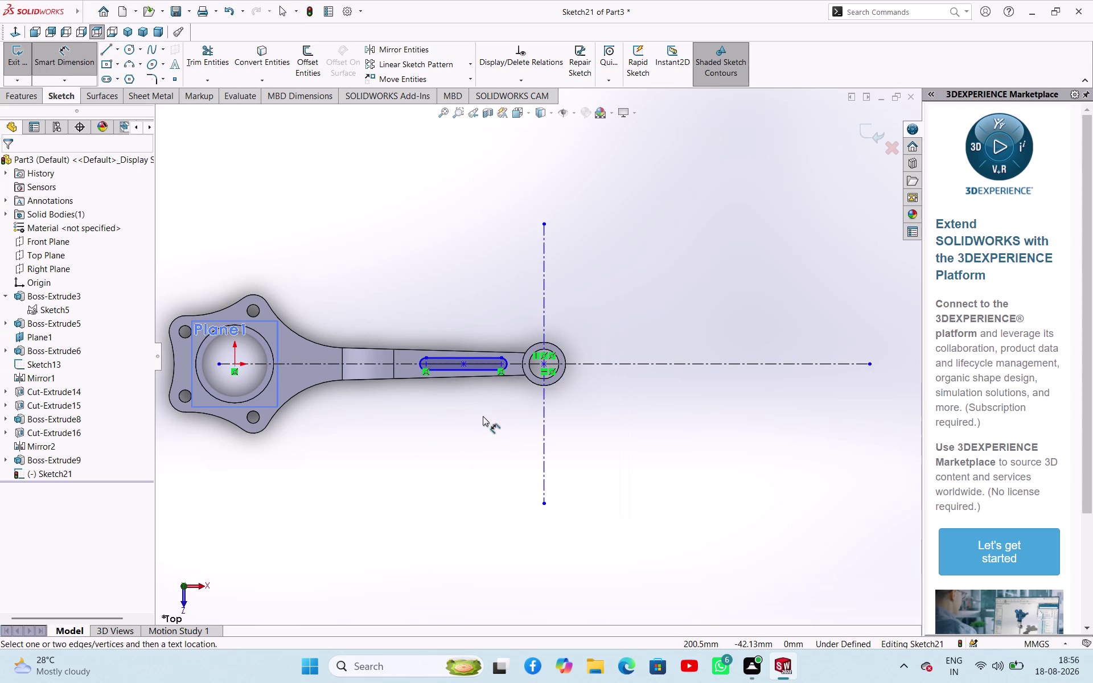
right_drag(483, 416, 483, 400)
scroll(down, 3)
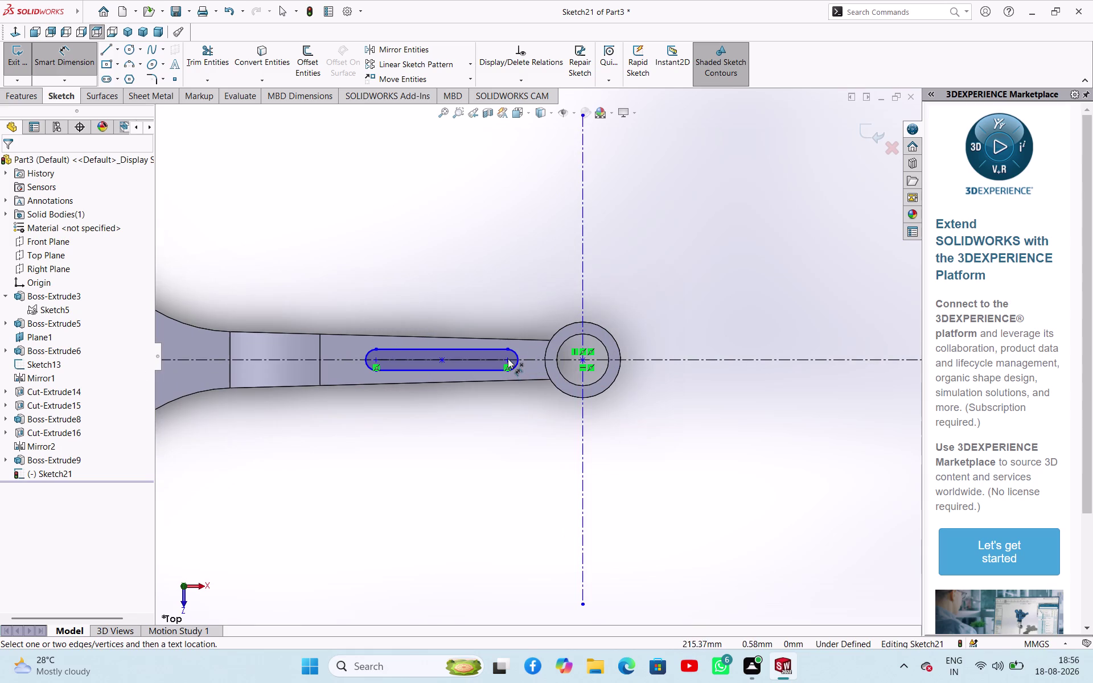
Dimension the slot's right end 30 mm from the small ring's centre.
click(581, 361)
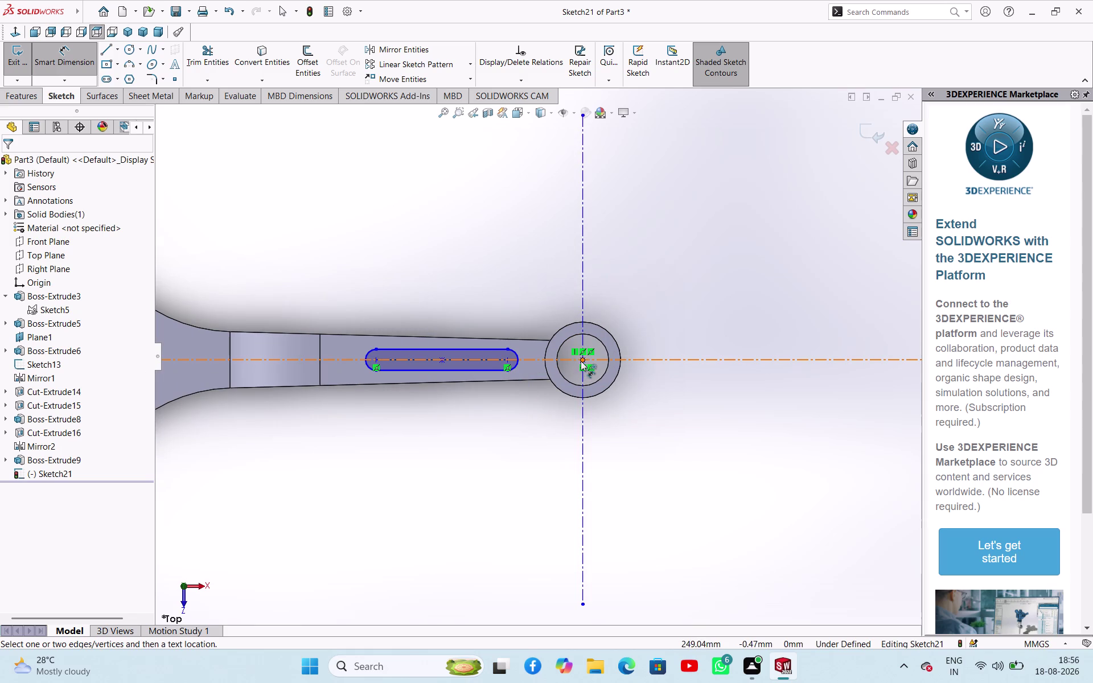
click(508, 362)
drag(518, 402, 523, 402)
text(30)
key(Return)
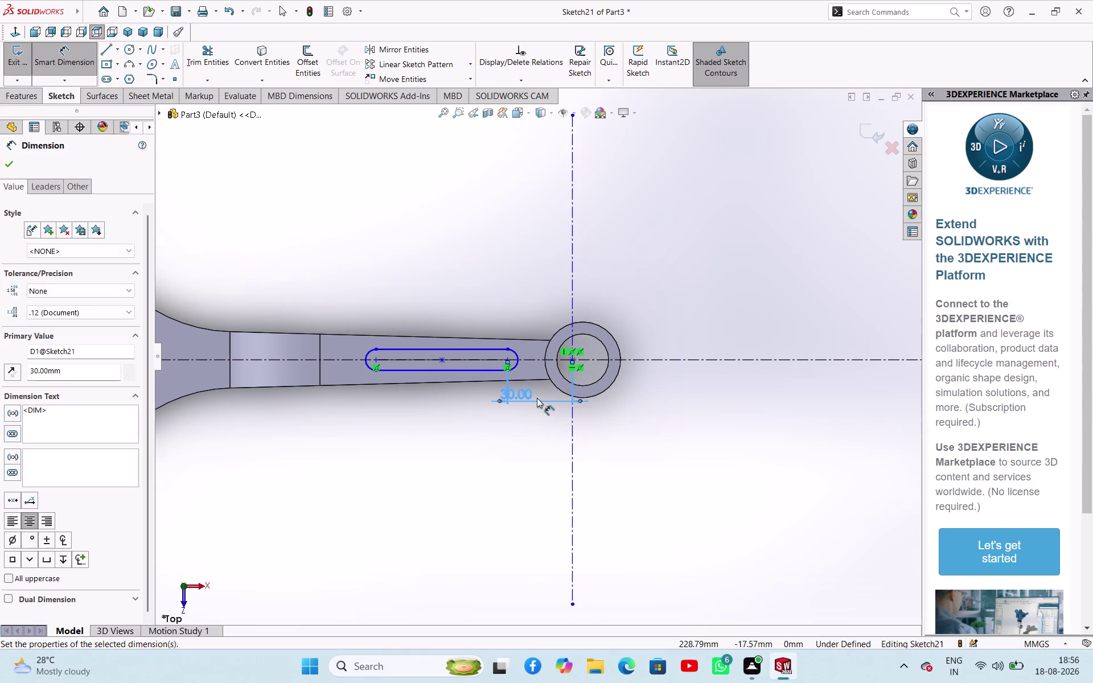
scroll(down, 3)
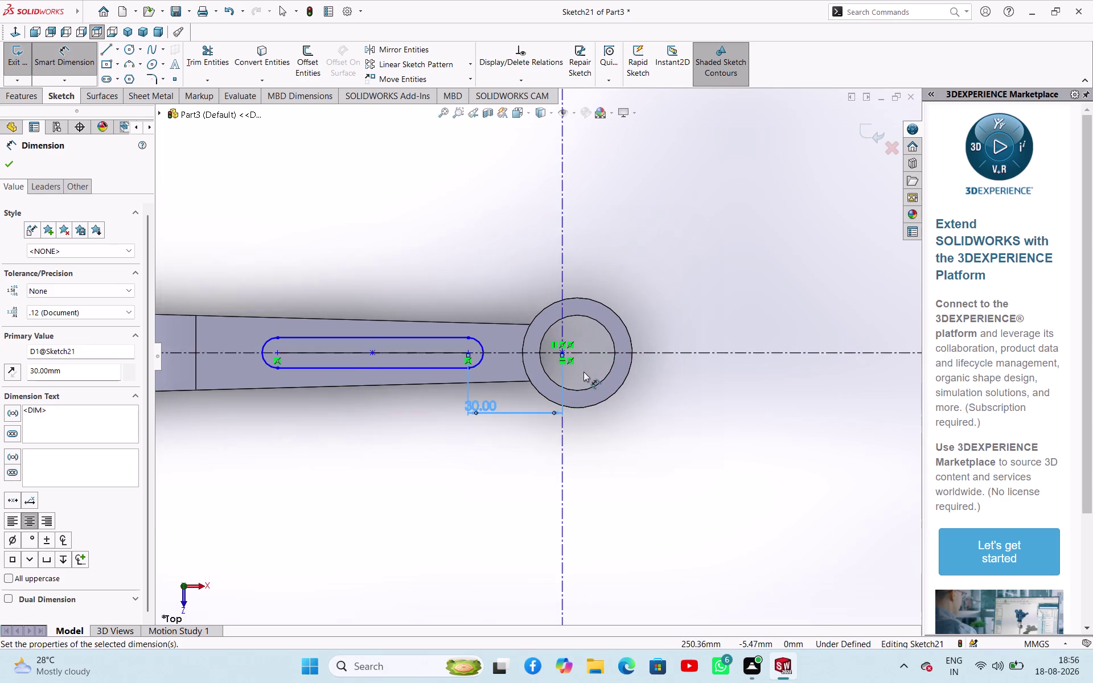
scroll(down, 3)
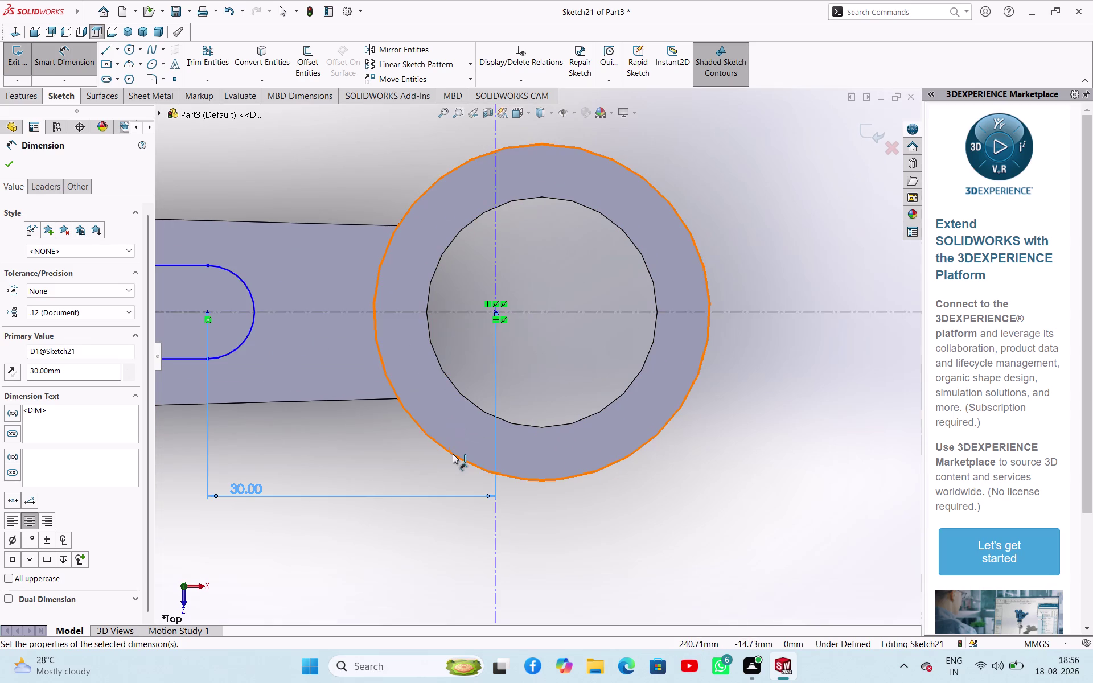
Undo the 30 mm dimension, the slot and the vertical centreline.
key(ctrl+z)
key(ctrl+z)
key(ctrl+z)
key(ctrl+z)
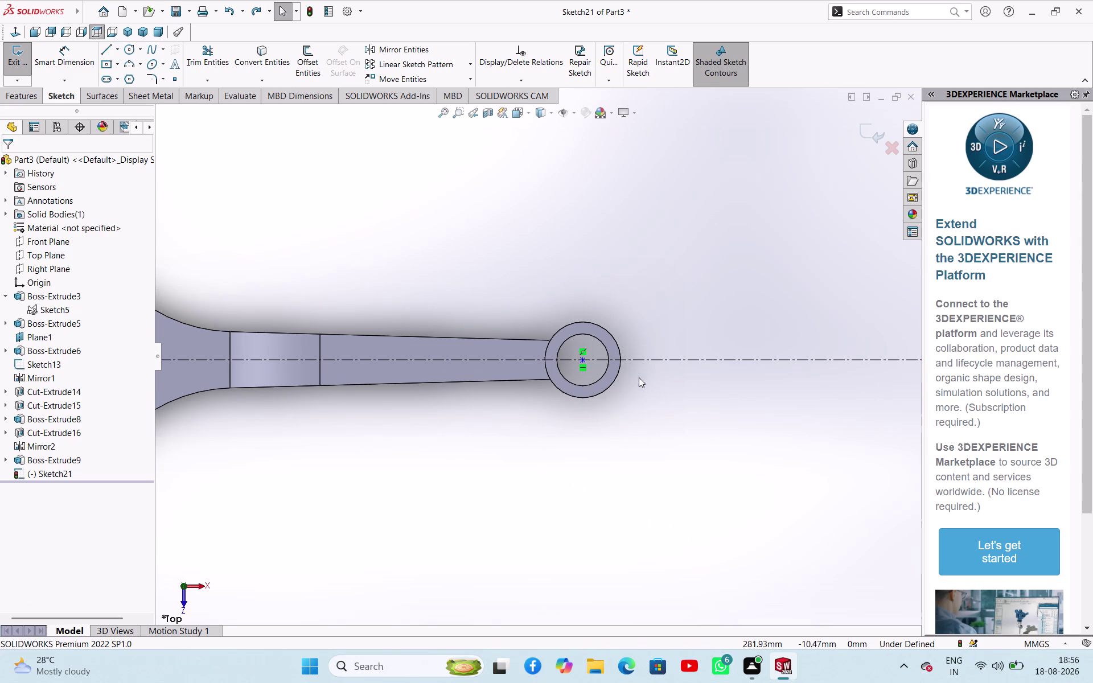
Draw a vertical line through the small ring from its top to its bottom.
click(120, 54)
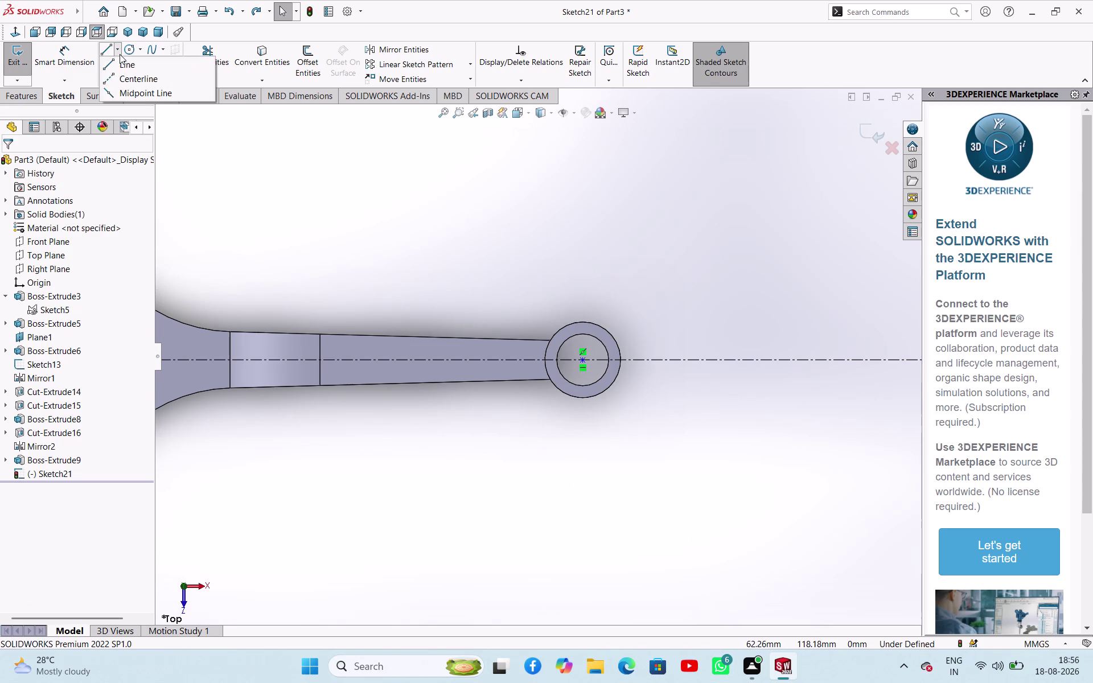
click(115, 66)
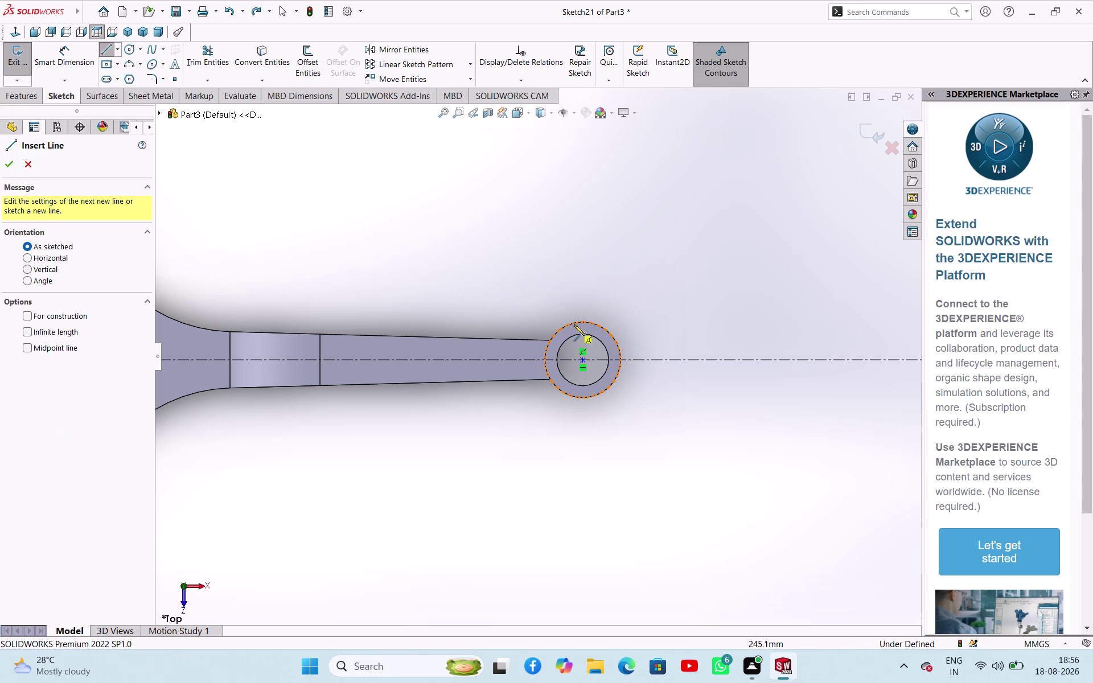
click(580, 322)
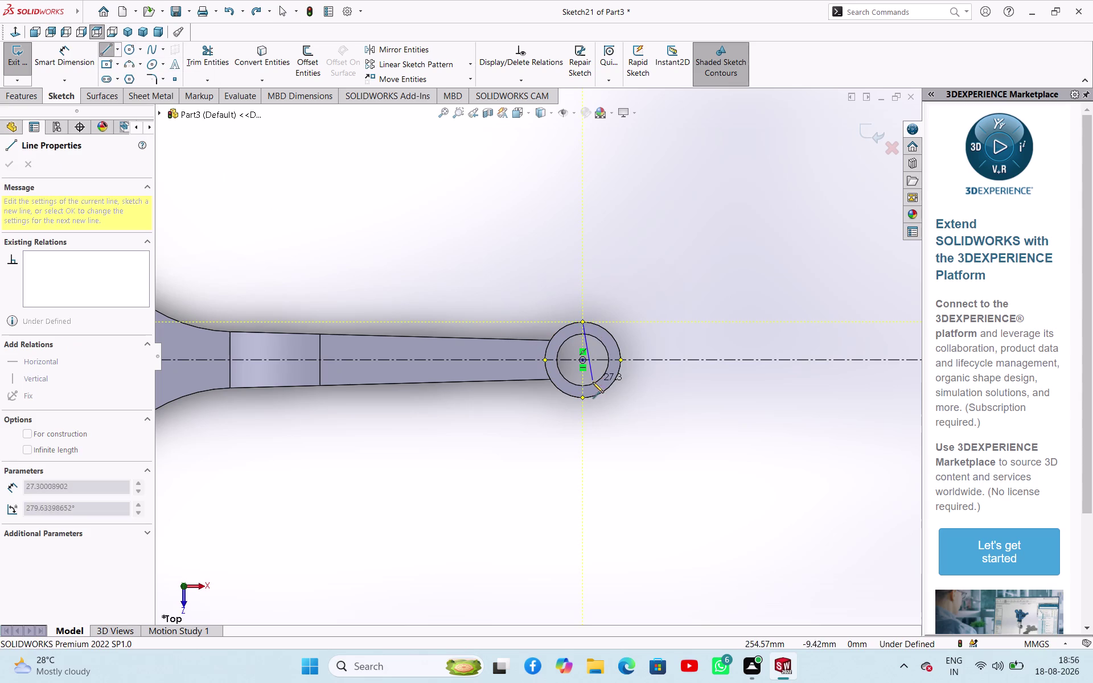
click(583, 399)
right_click(618, 432)
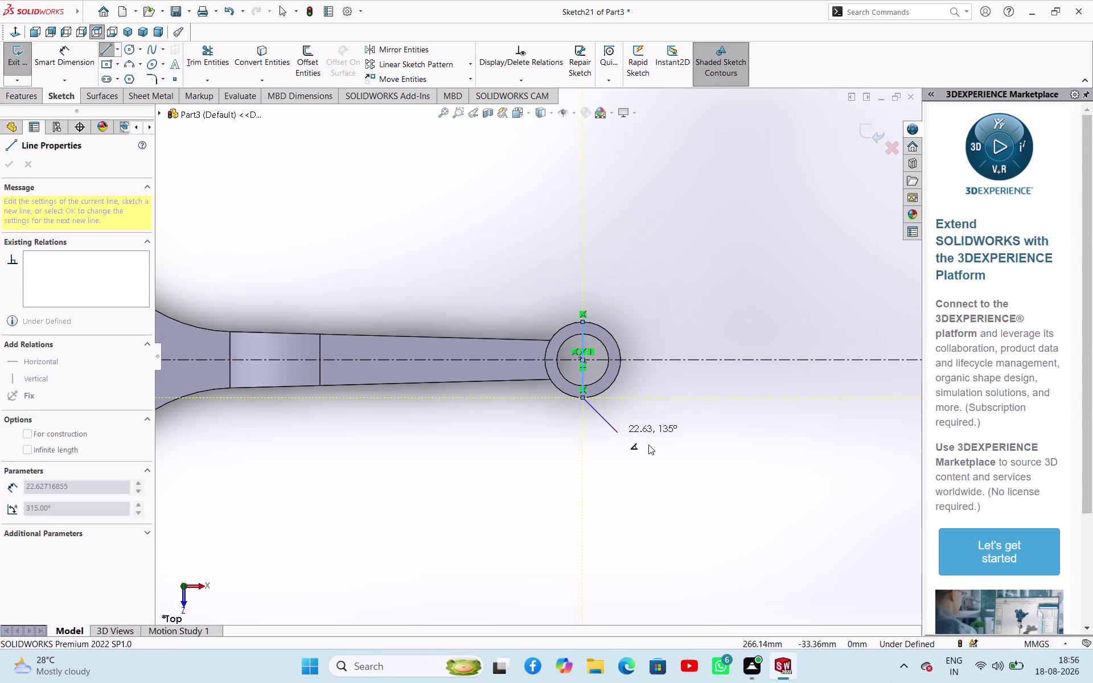
click(649, 440)
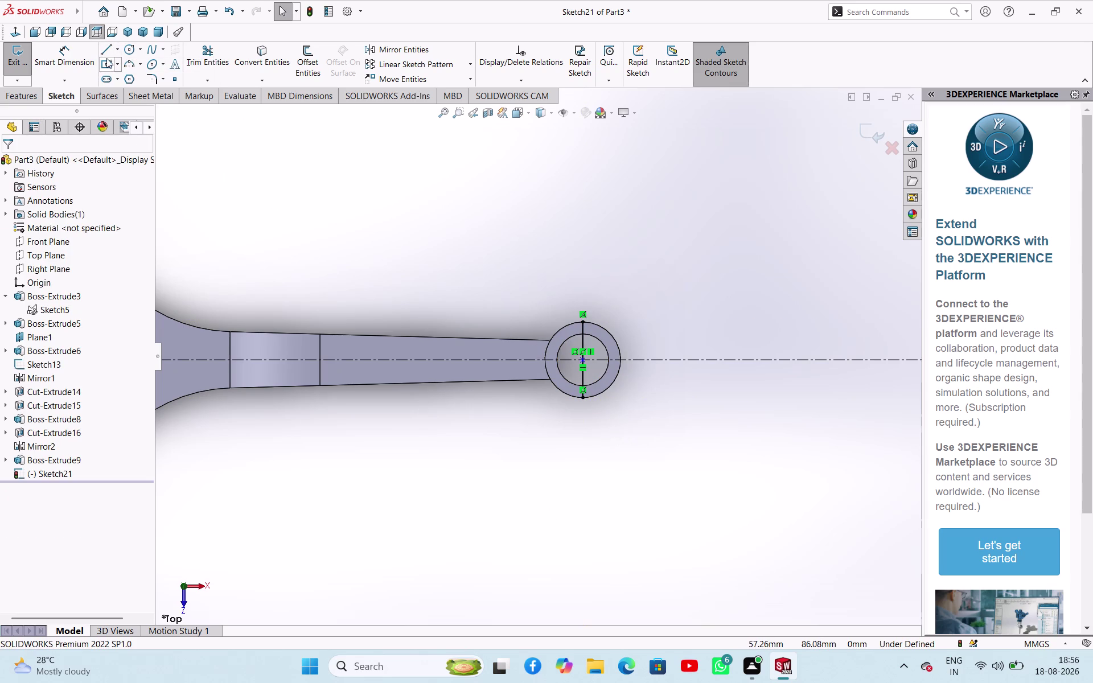
Sketch a straight slot along the rod's shank toward the ring.
click(110, 75)
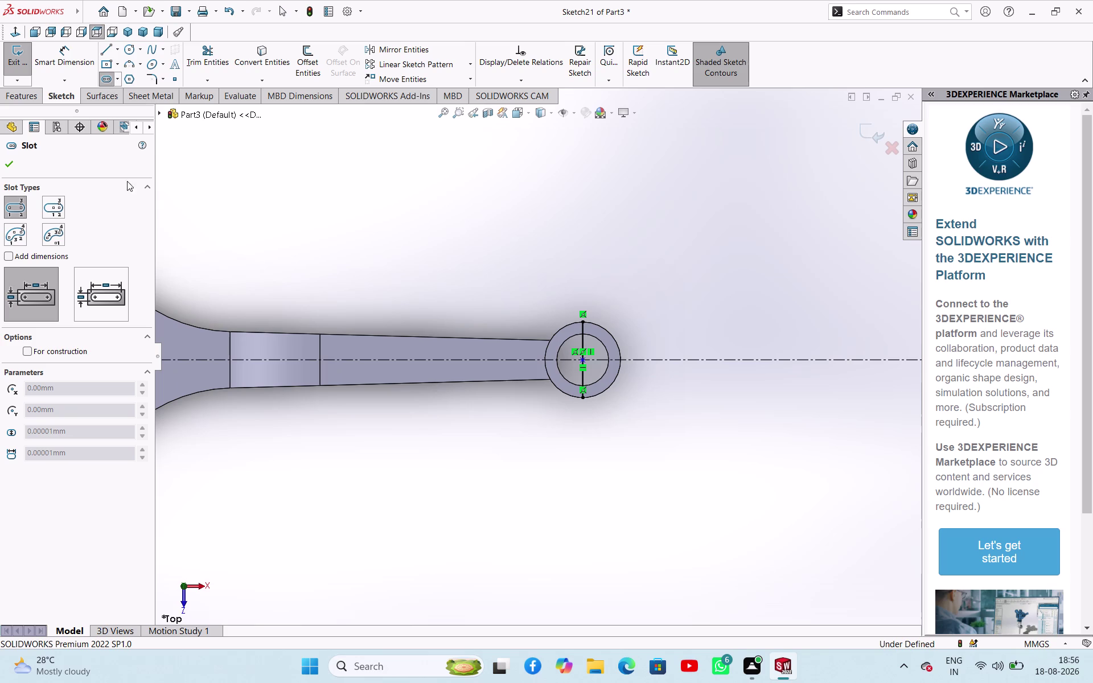
click(343, 359)
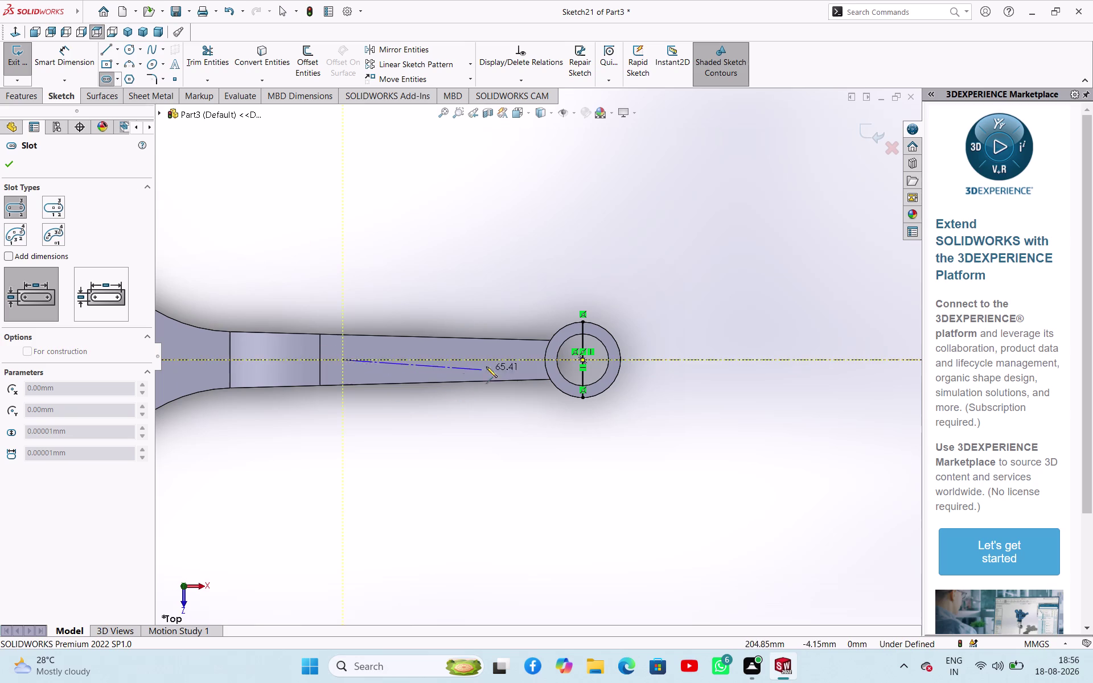
click(500, 360)
click(489, 369)
right_click(465, 402)
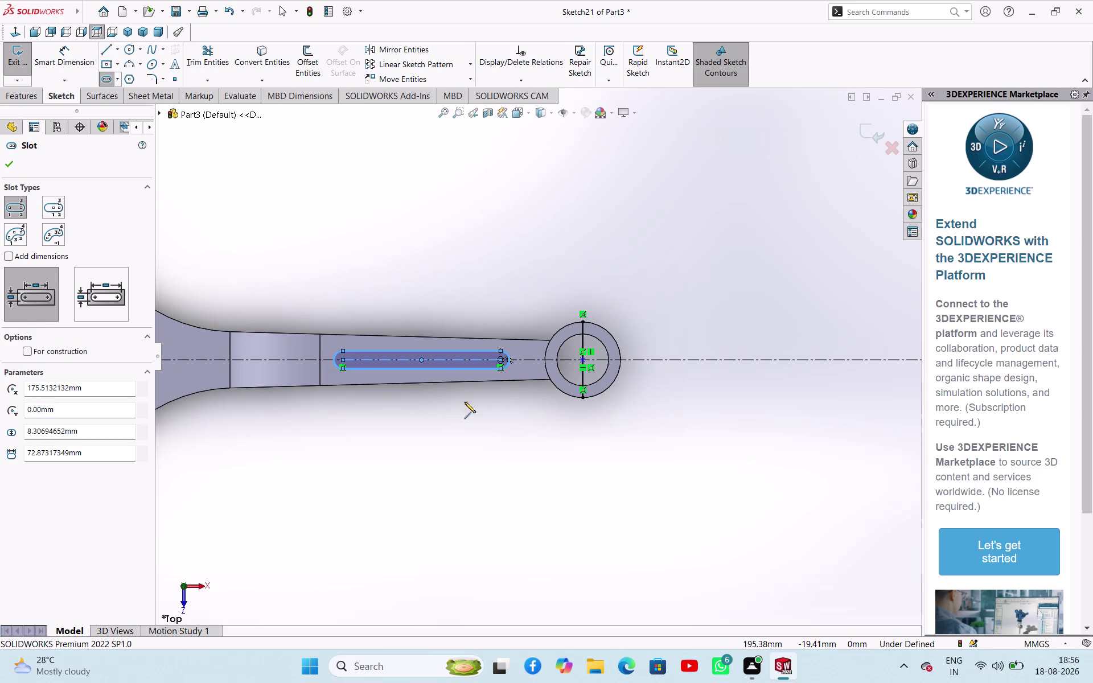
click(478, 412)
right_drag(468, 441, 472, 376)
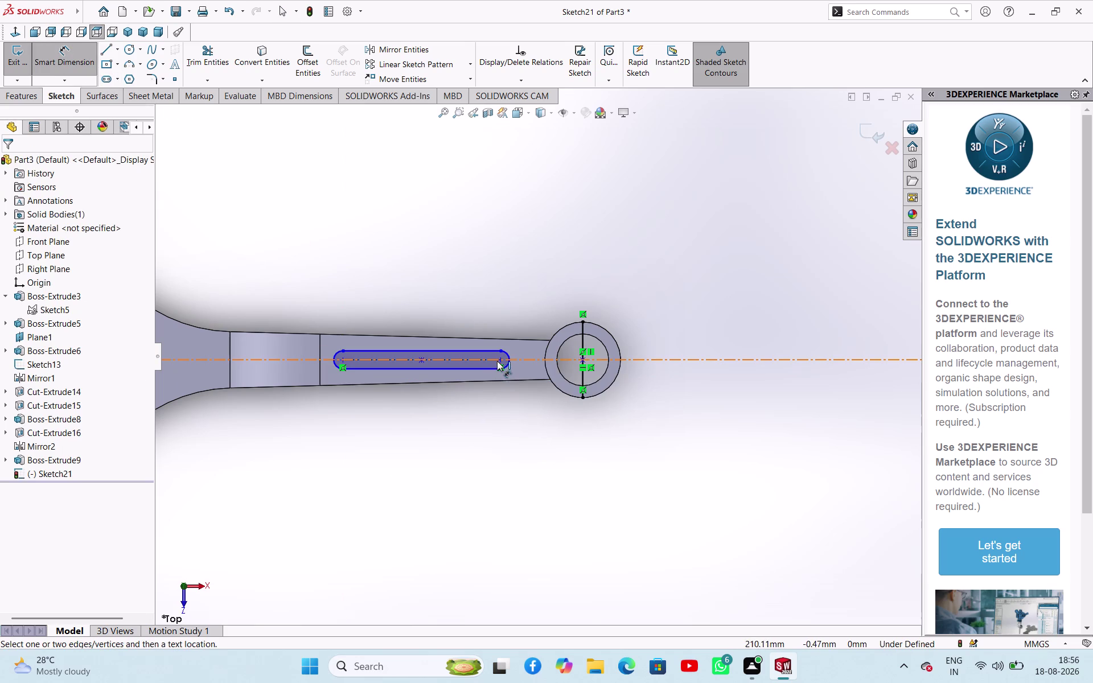
Dimension the slot's right end 30 mm from the point inside the small ring.
click(499, 360)
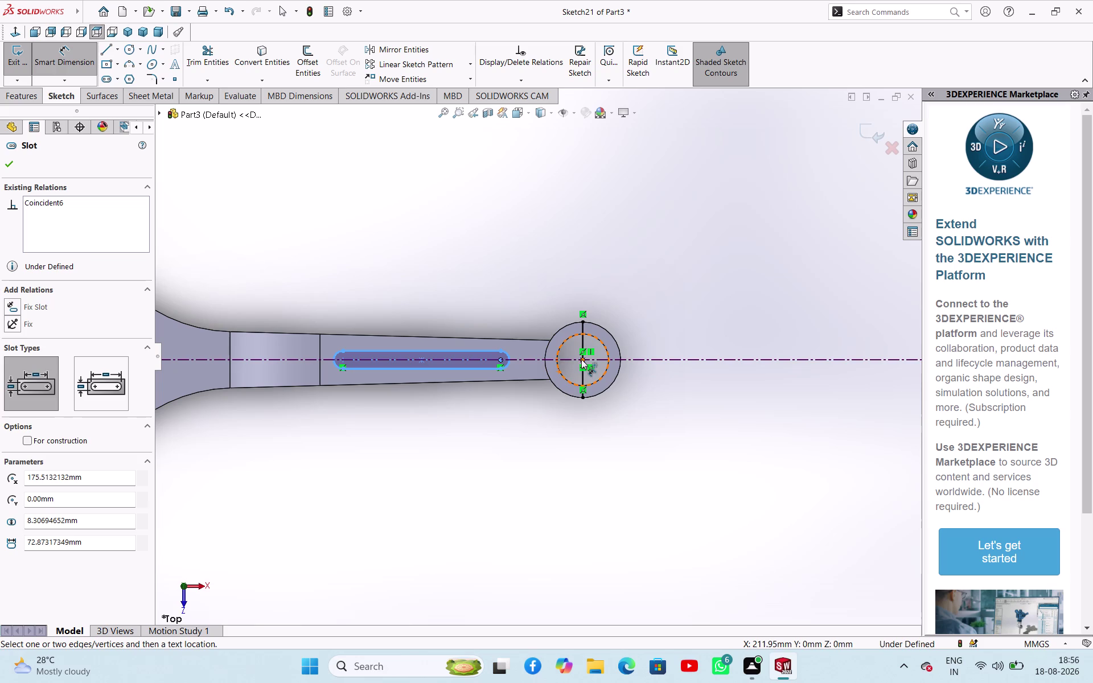
click(581, 360)
click(543, 410)
text(30)
key(Return)
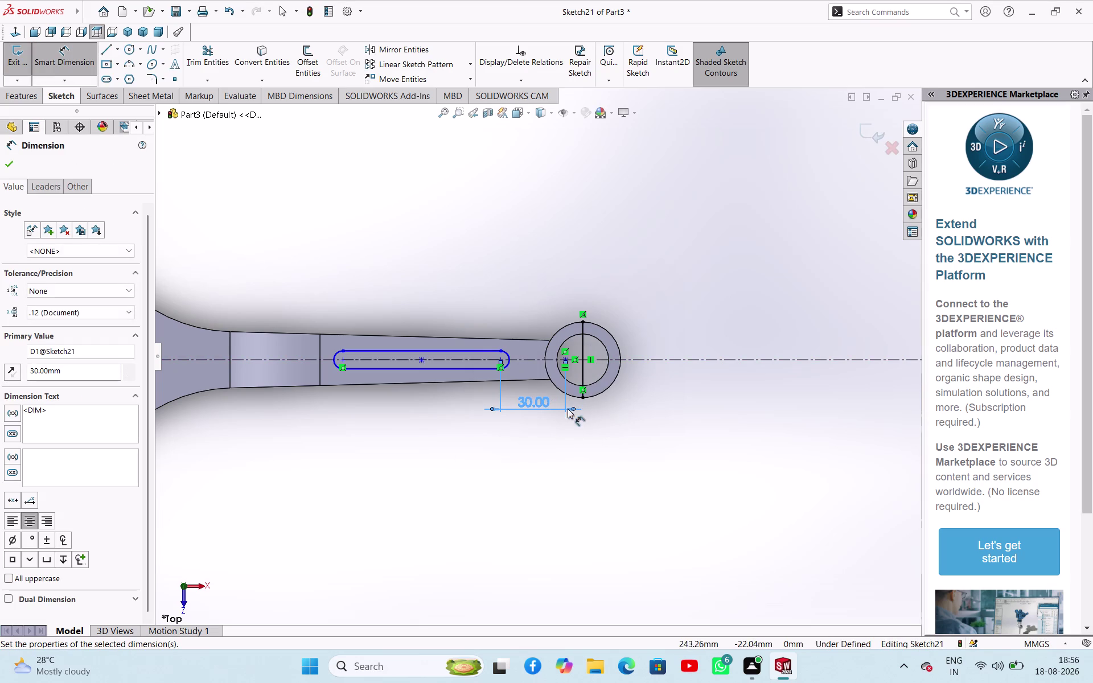
click(504, 462)
right_click(524, 439)
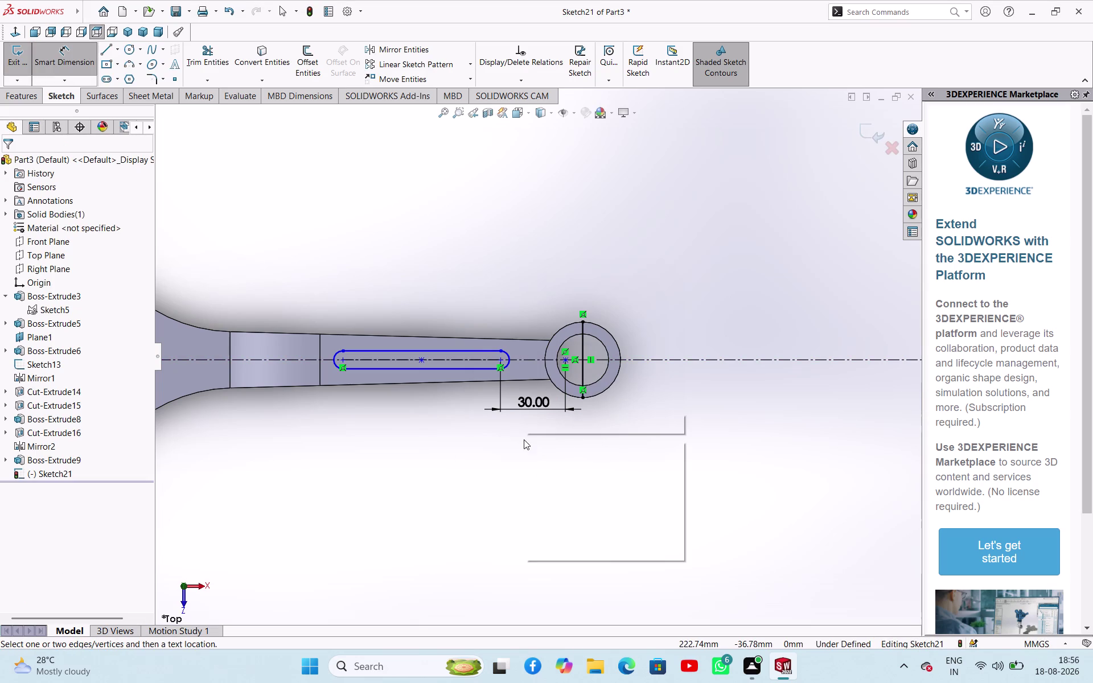
click(537, 478)
scroll(down, 3)
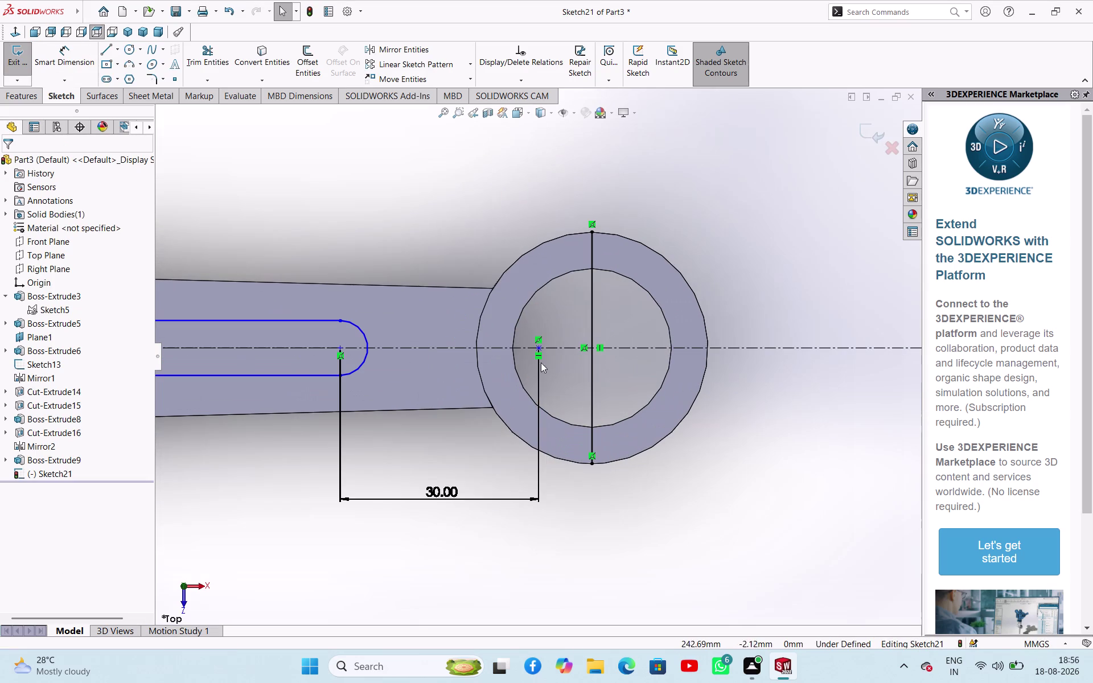
Select the ring point with the vertical line, then move the 30 mm dimension into place.
click(538, 347)
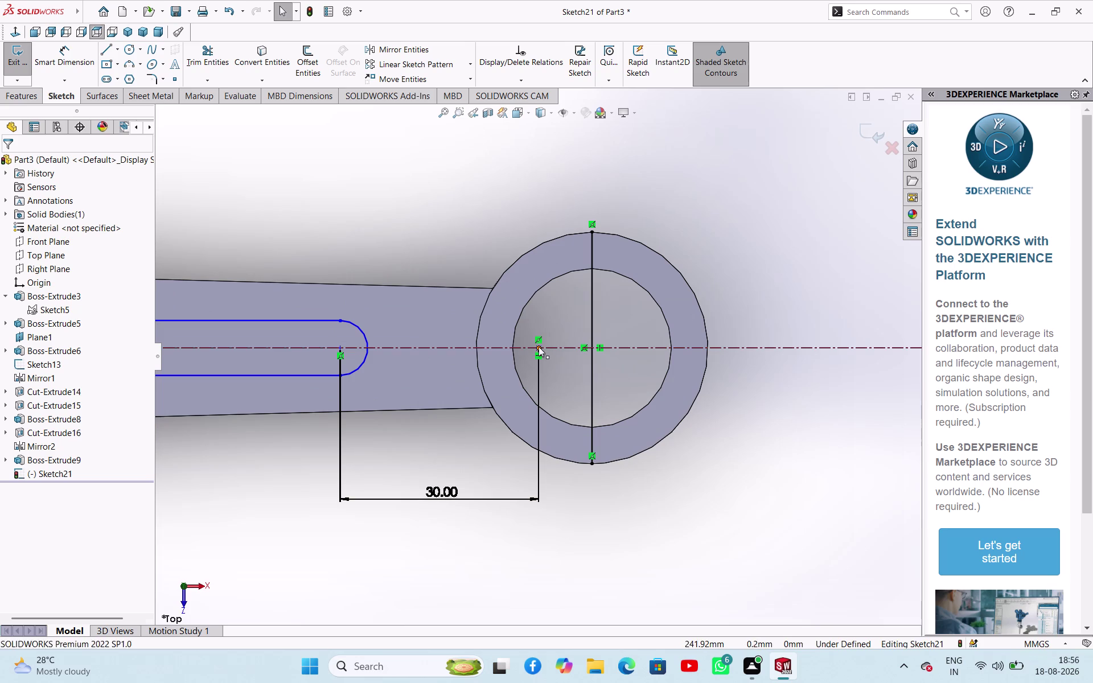
click(594, 347)
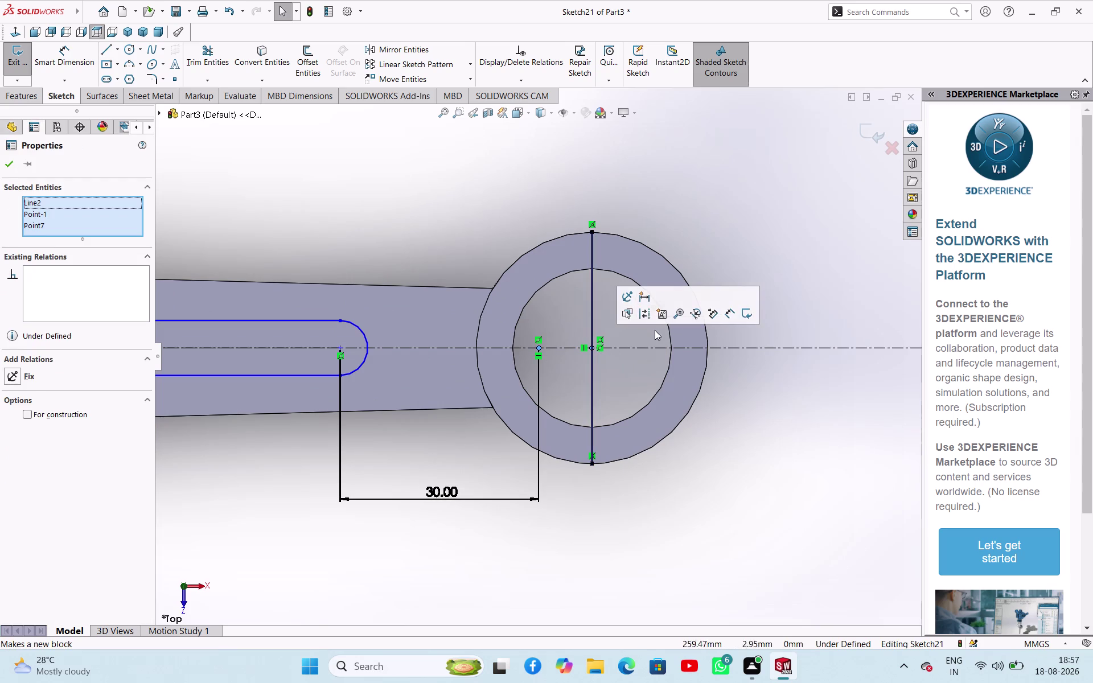
click(760, 431)
scroll(up, 3)
scroll(down, 3)
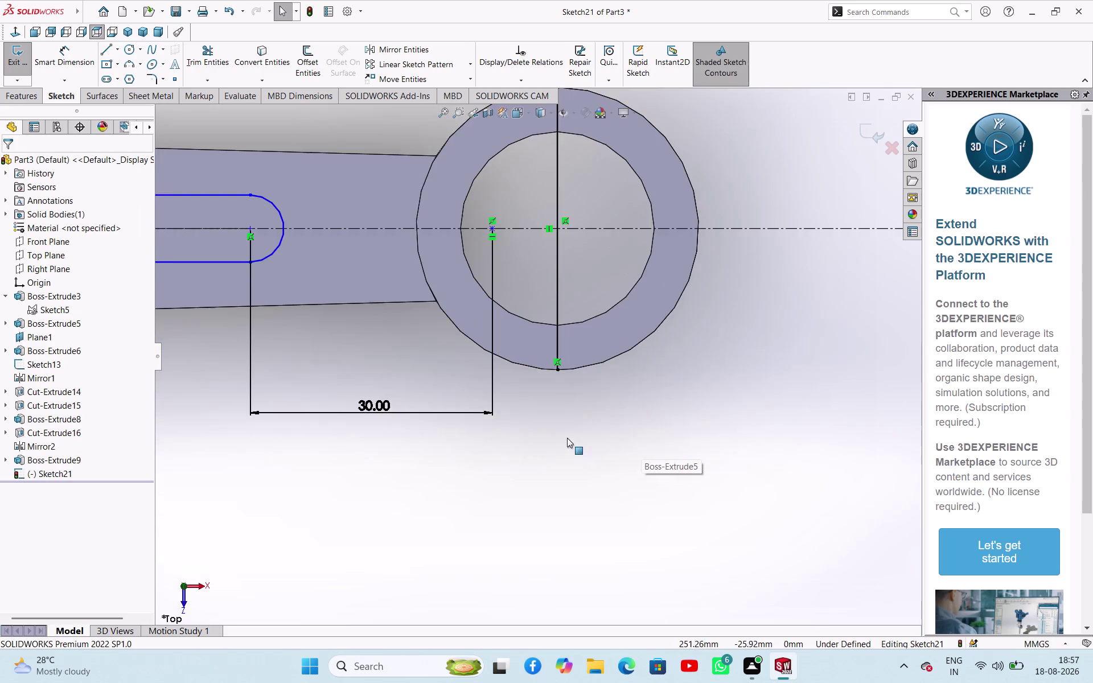
scroll(up, 3)
drag(471, 377, 482, 380)
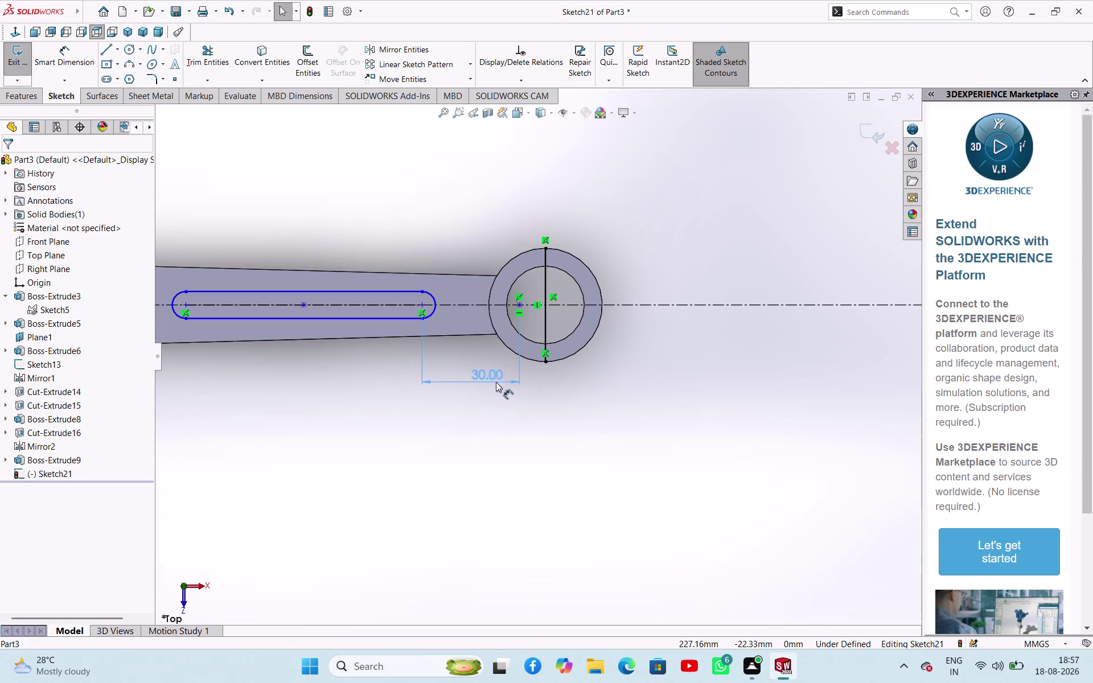
drag(483, 379, 505, 384)
right_drag(372, 475, 380, 376)
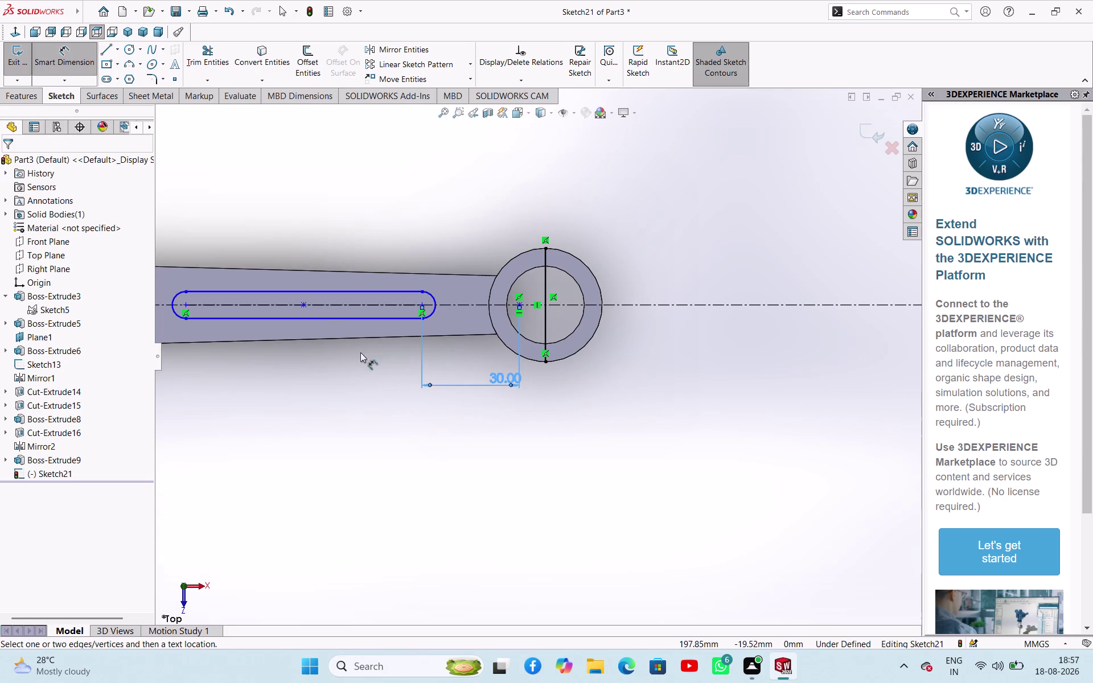
click(423, 305)
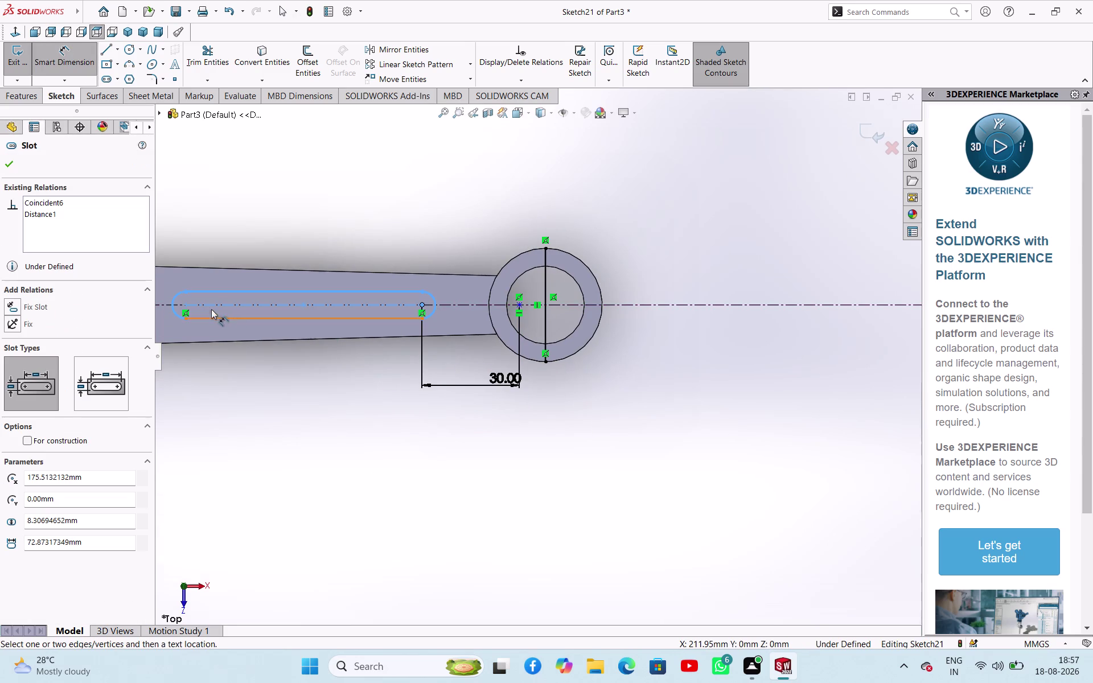
Set the slot length to 150 mm.
click(187, 304)
click(305, 380)
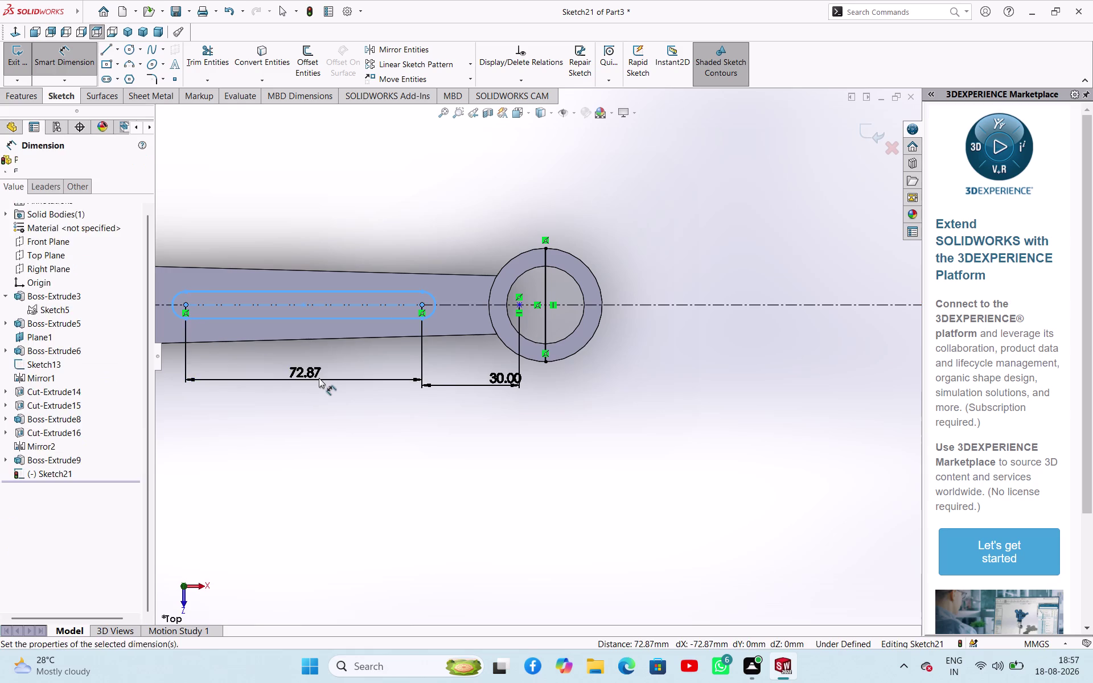
text(150)
key(Return)
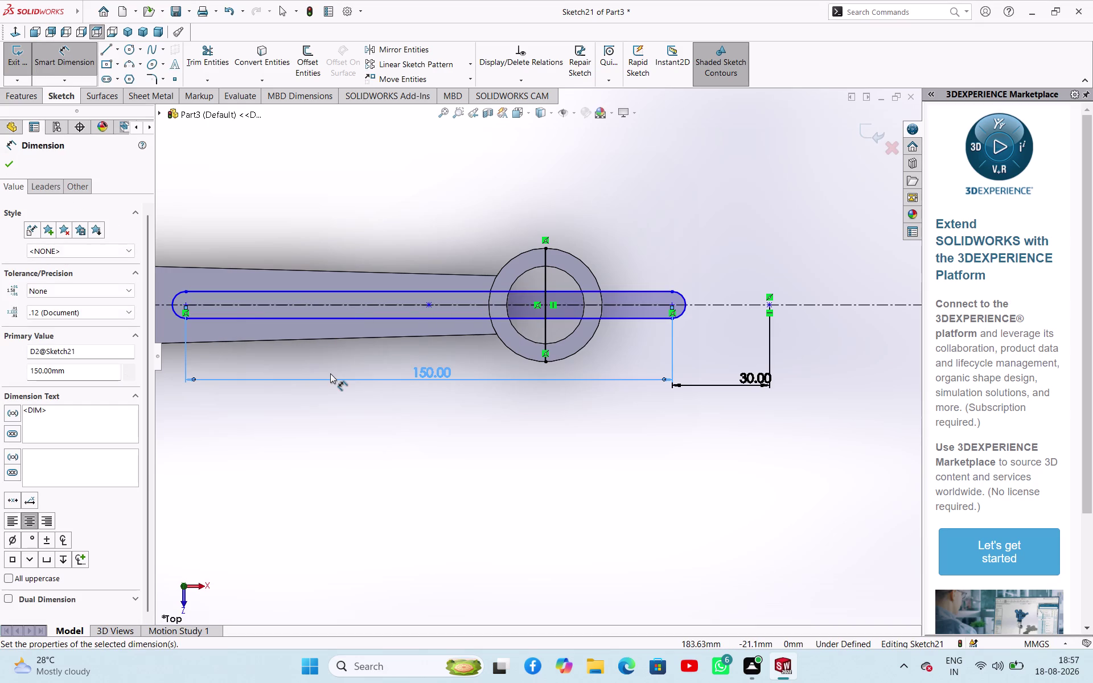
right_click(570, 429)
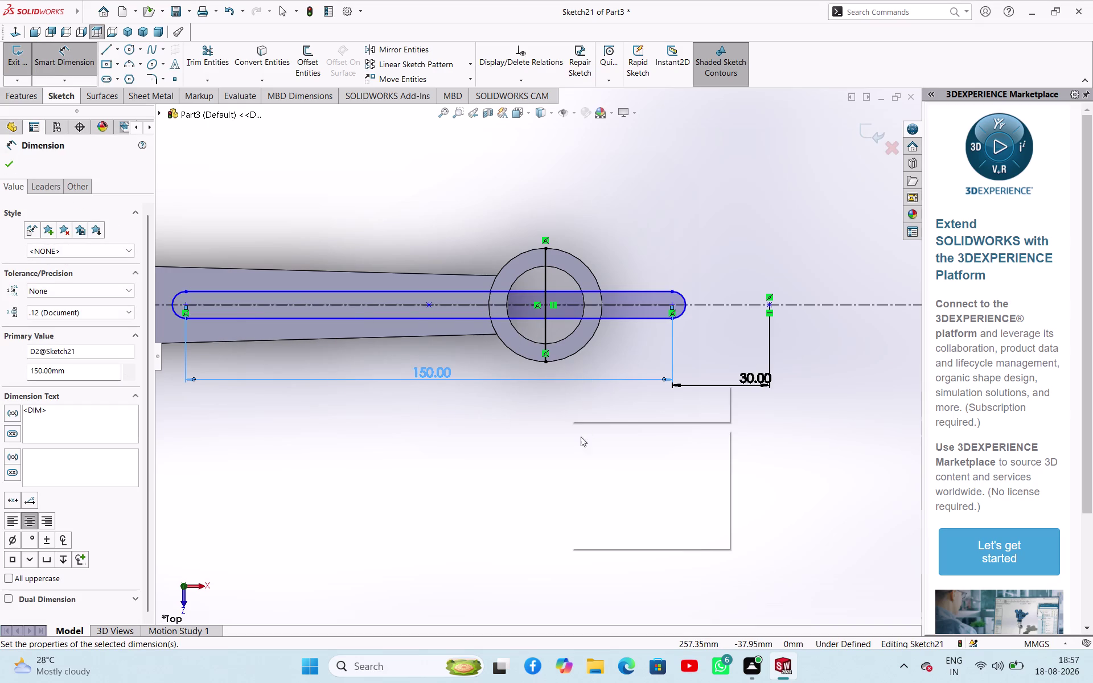
click(590, 464)
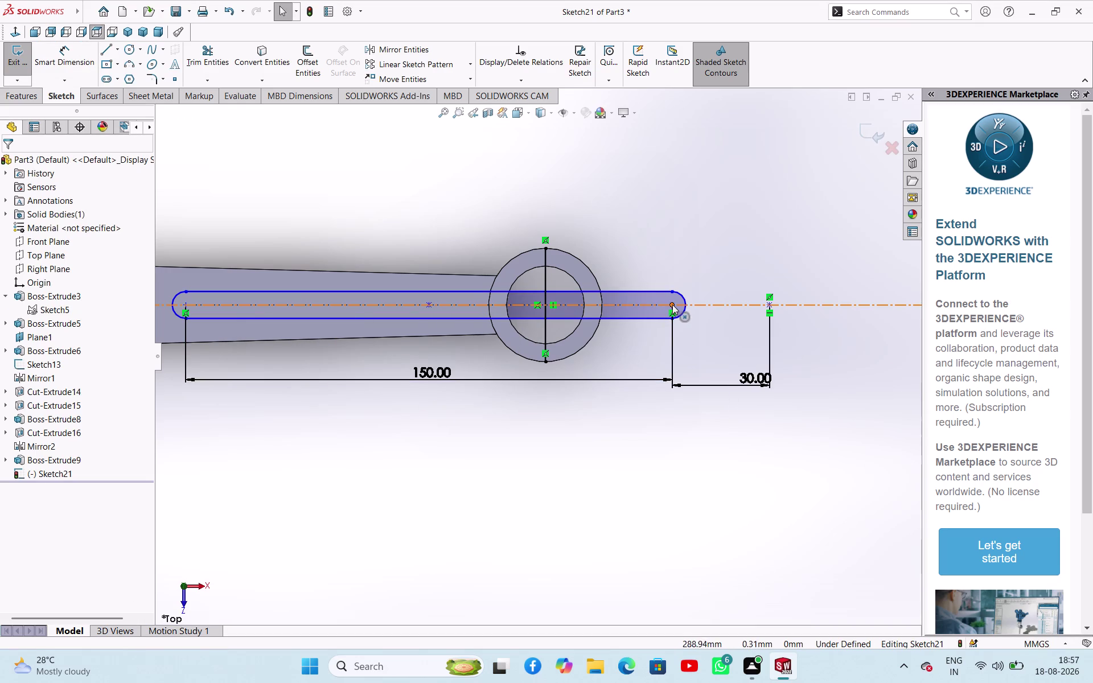
Shift the slot back left and stretch its end toward the ring centre.
drag(672, 304, 428, 292)
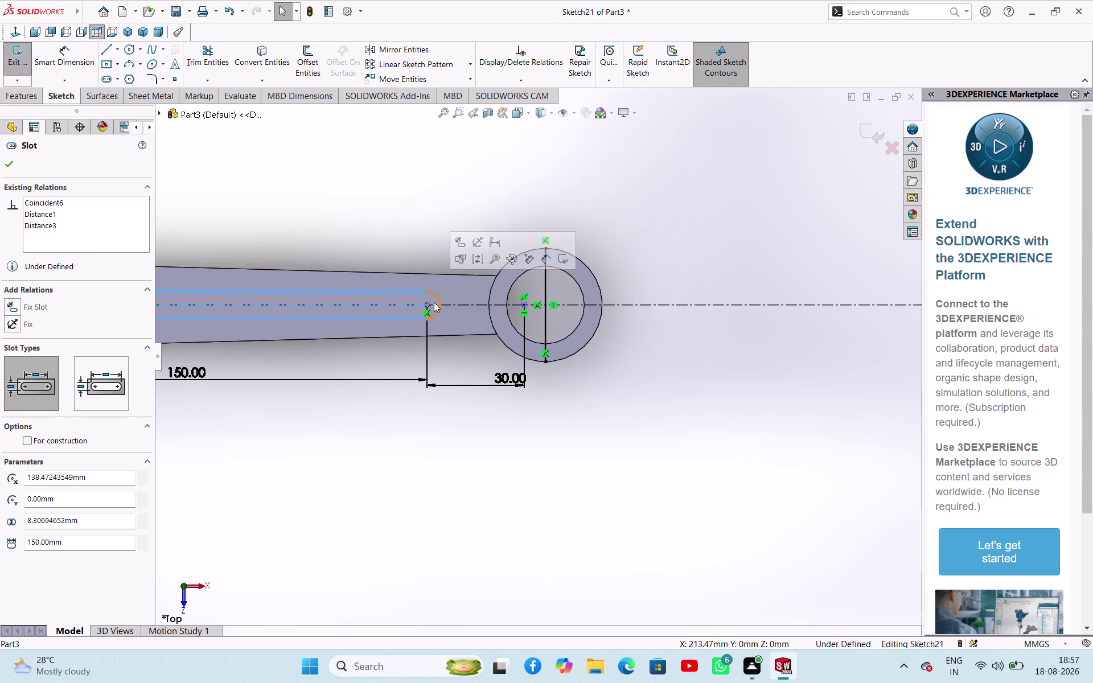
drag(426, 304, 449, 305)
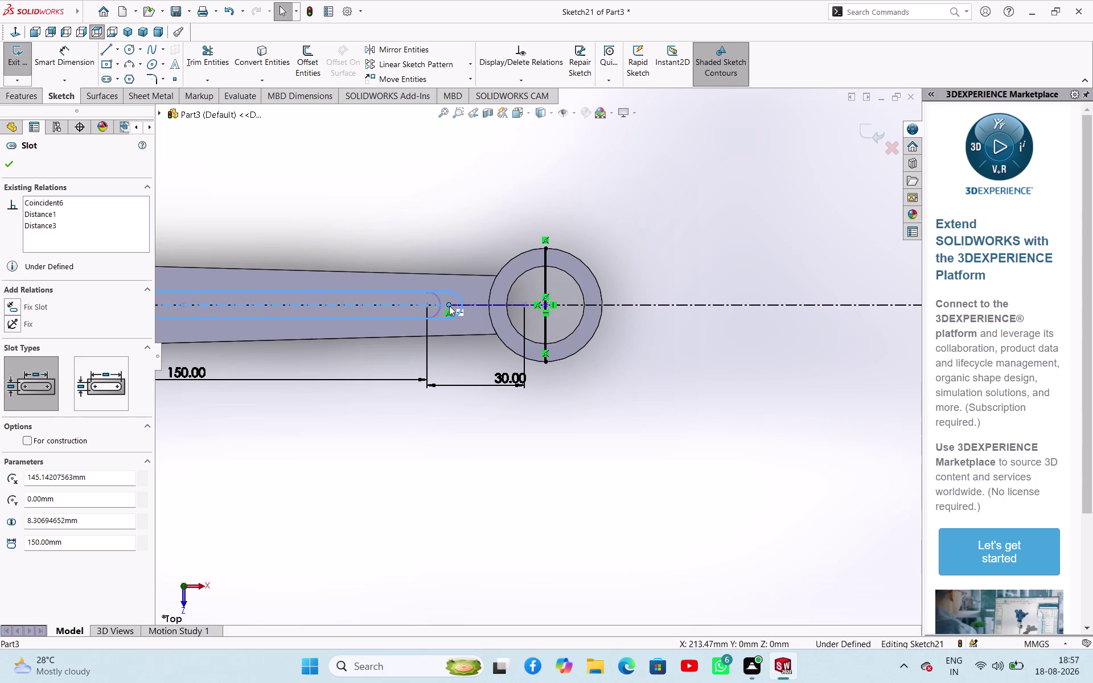
drag(448, 306, 451, 306)
scroll(down, 3)
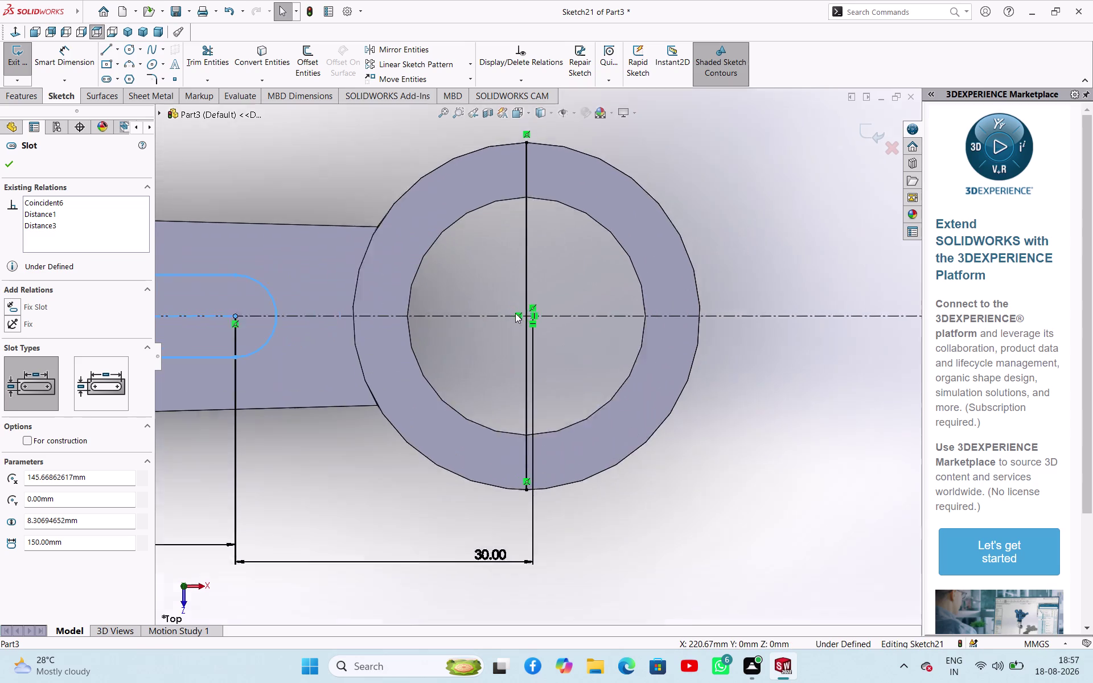
scroll(down, 3)
Make the ring-centre sketch point coincident with the vertical line.
click(555, 328)
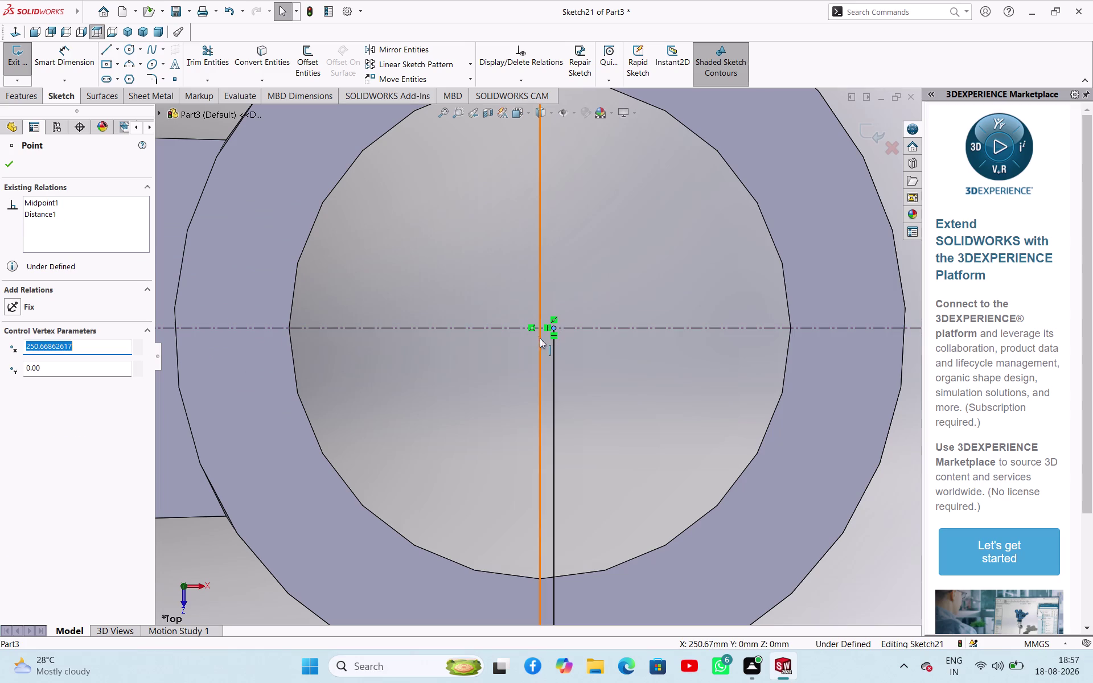
click(539, 352)
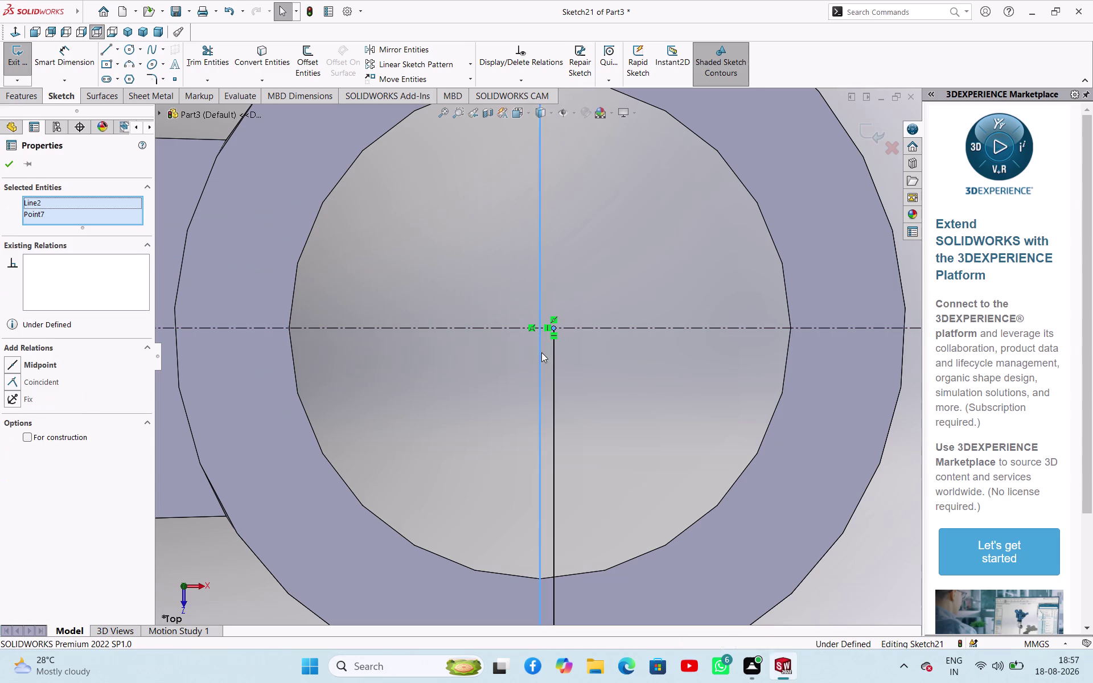
click(584, 301)
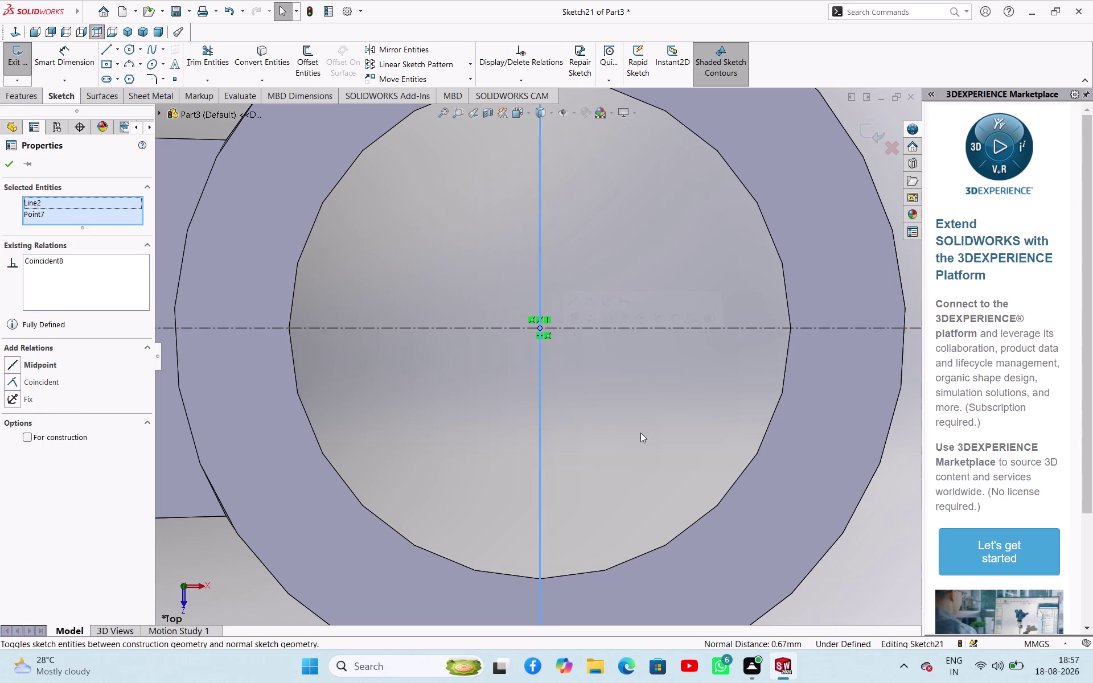
scroll(up, 3)
scroll(up, 3)
scroll(down, 3)
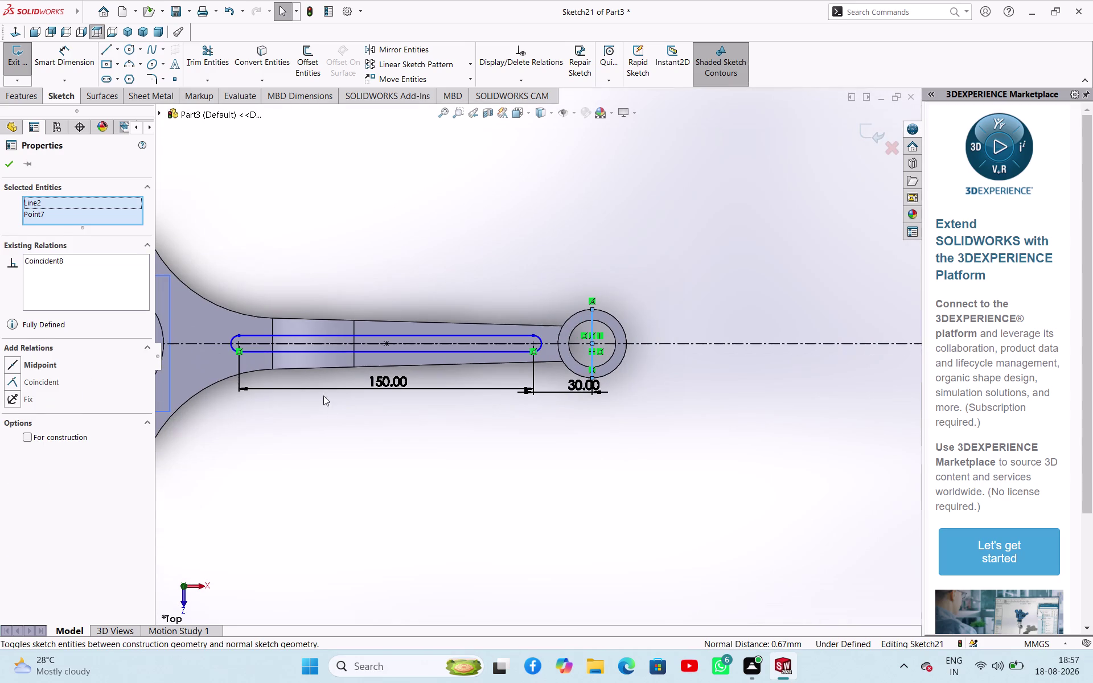
Give the slot's end arc a 6 mm radius, fully defining the sketch.
right_drag(329, 448, 334, 352)
click(541, 347)
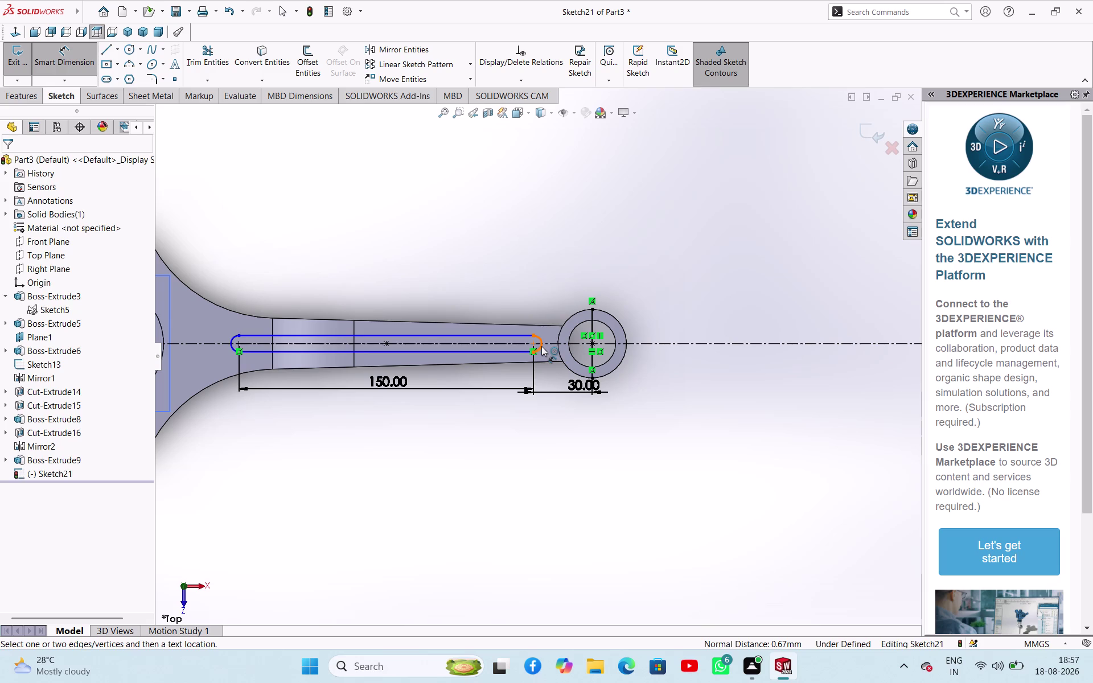
click(552, 263)
key(6)
key(Return)
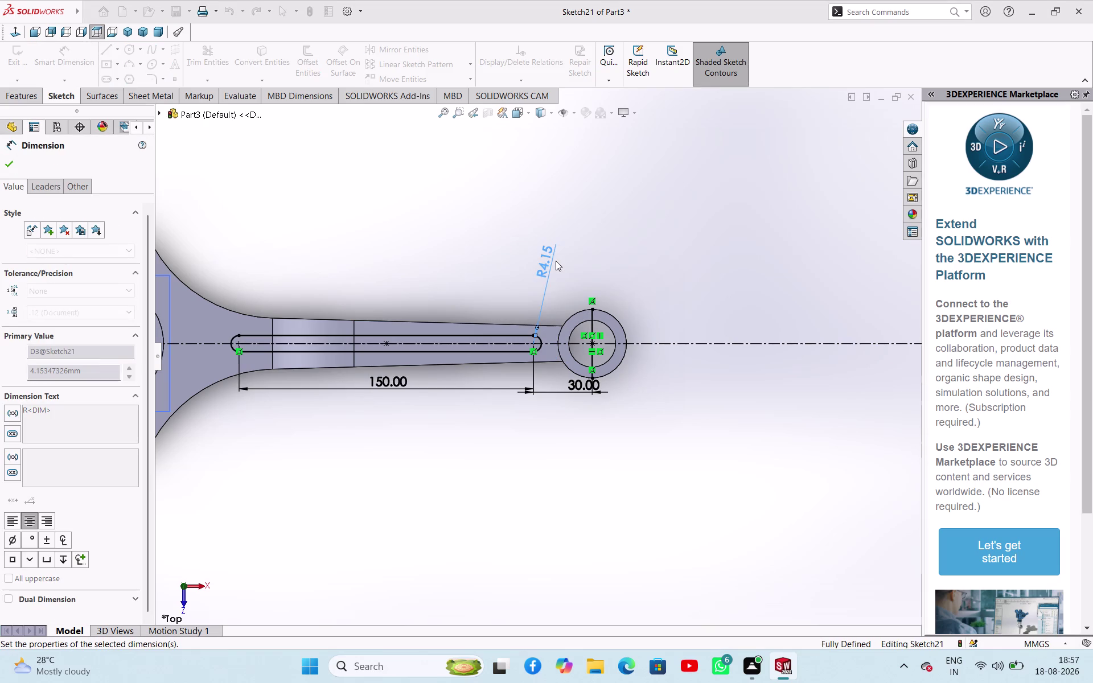
click(17, 160)
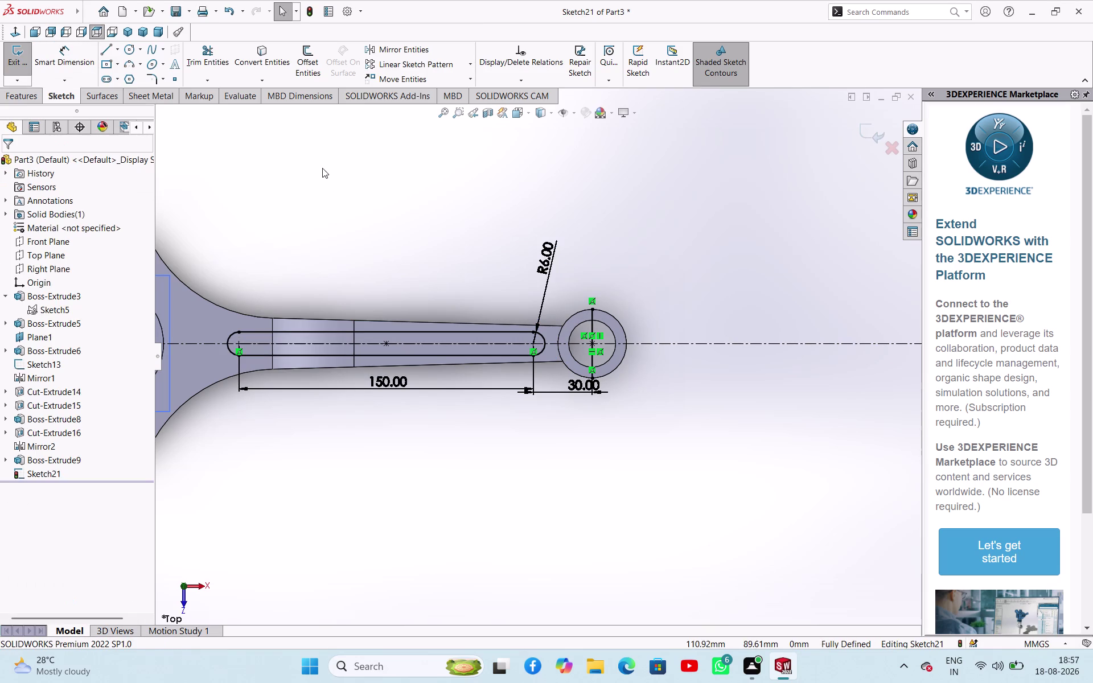
click(322, 168)
middle_drag(320, 207, 318, 88)
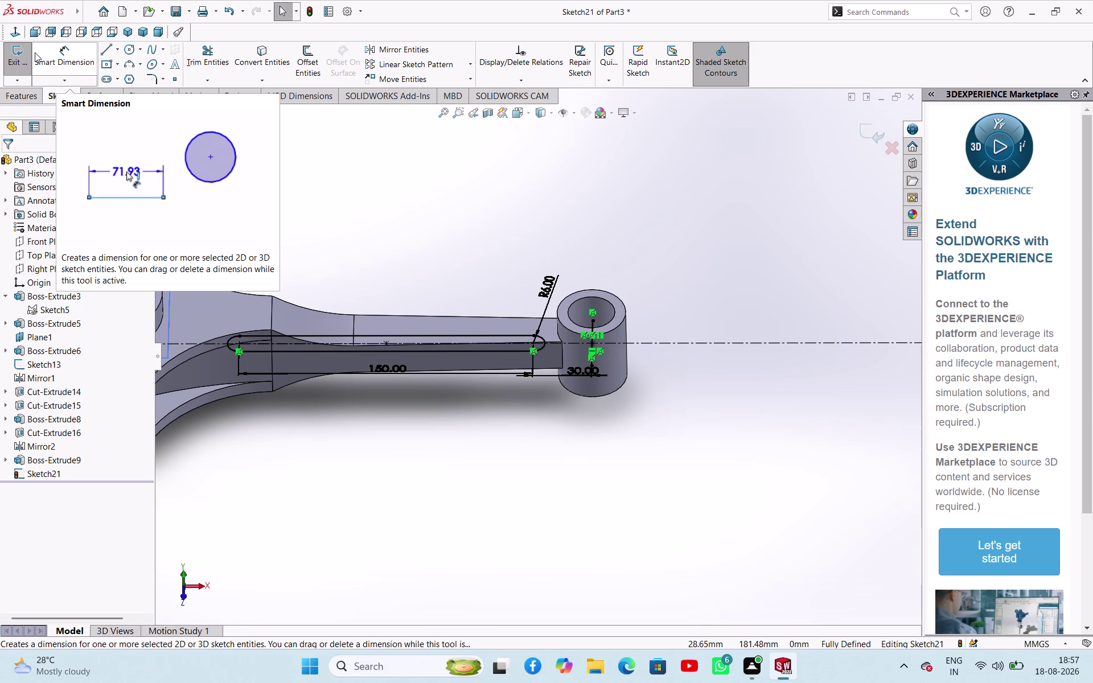
Start an extruded cut on the slot starting at a 2.5 mm offset.
click(15, 45)
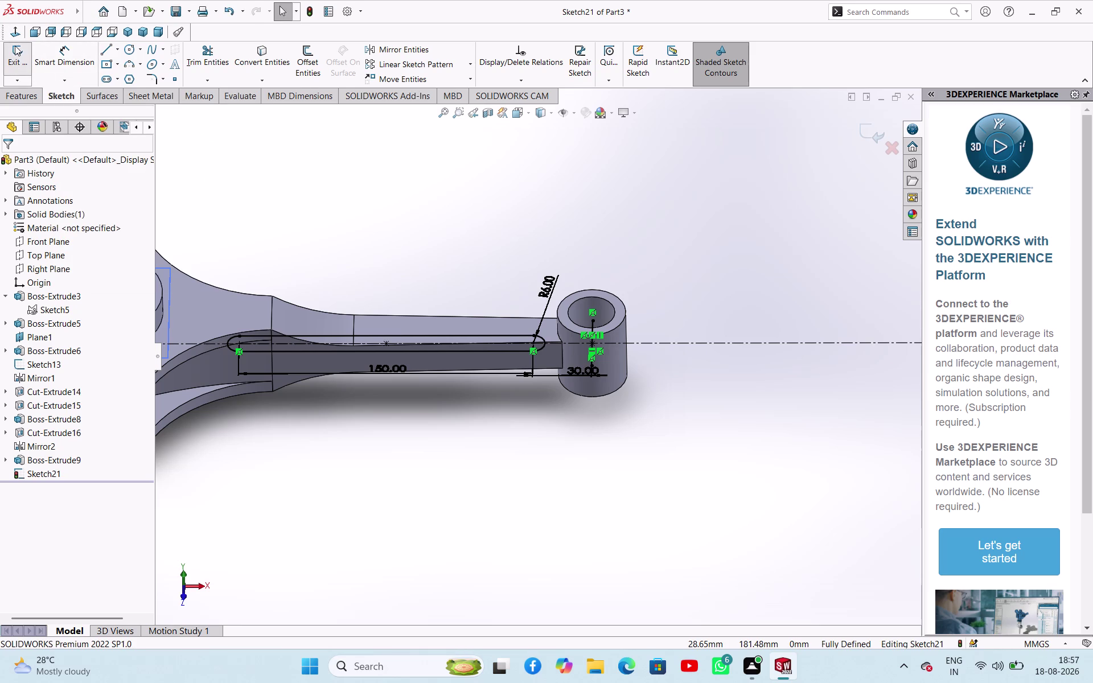
click(191, 77)
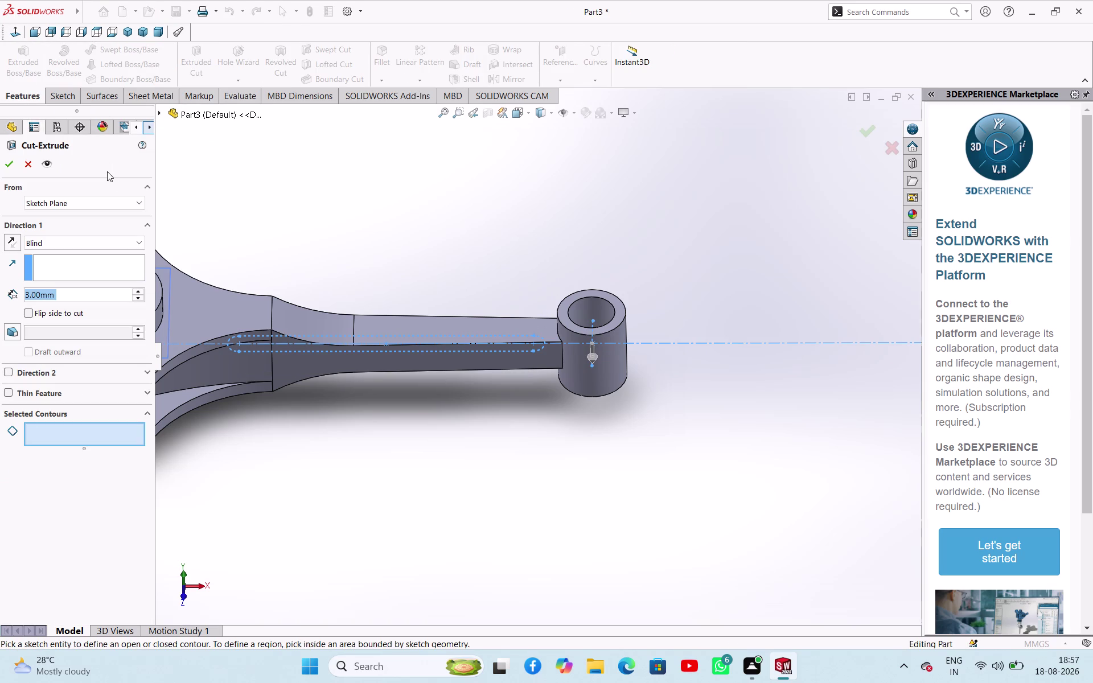
click(109, 202)
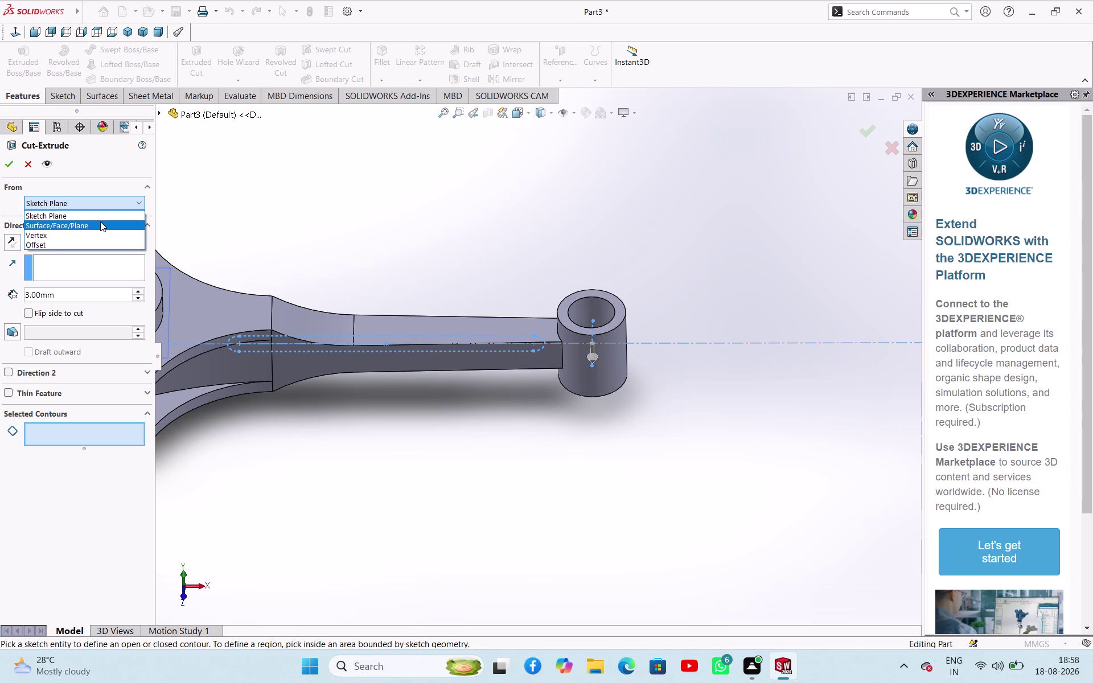
click(97, 244)
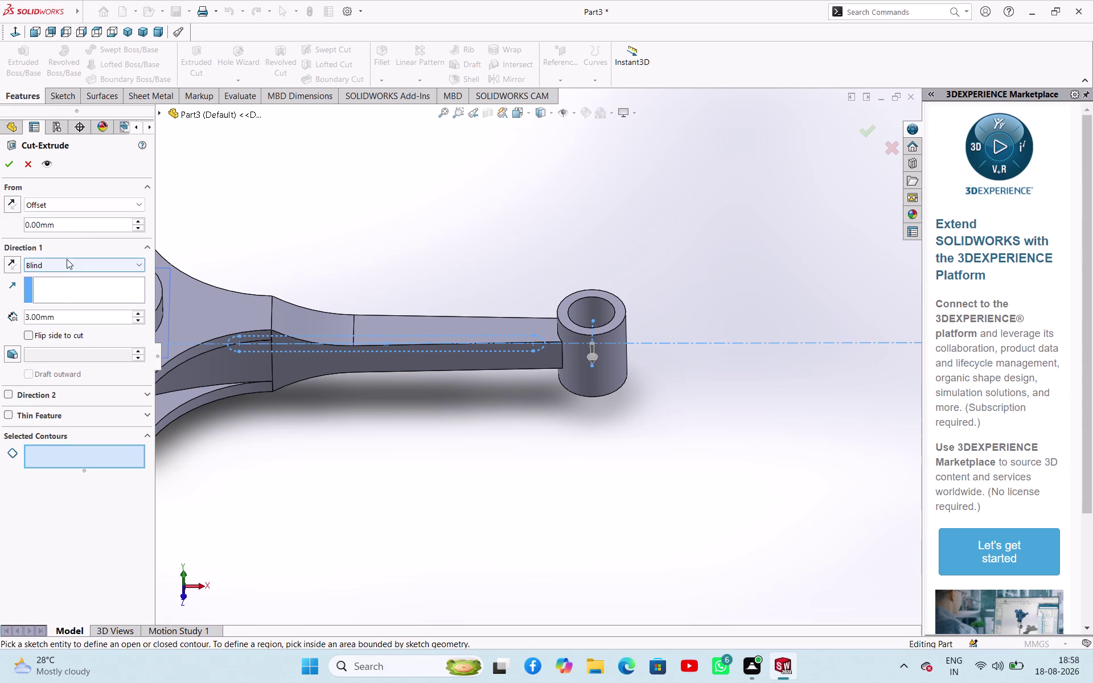
double_click(66, 227)
text(2)
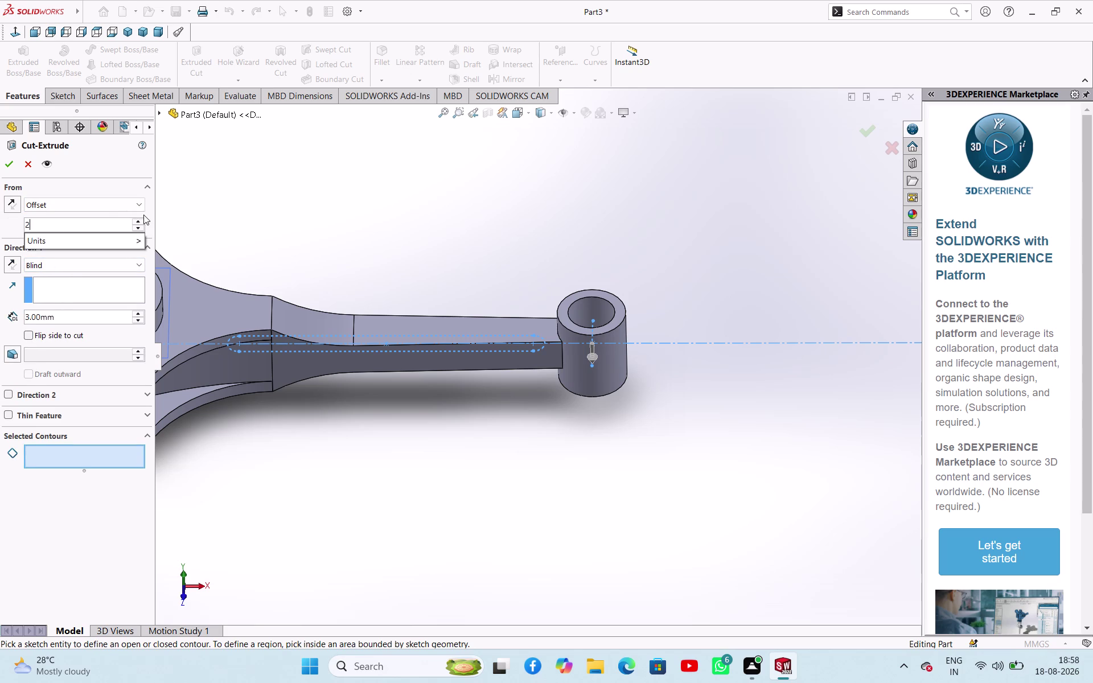
text(.)
key(5)
key(Return)
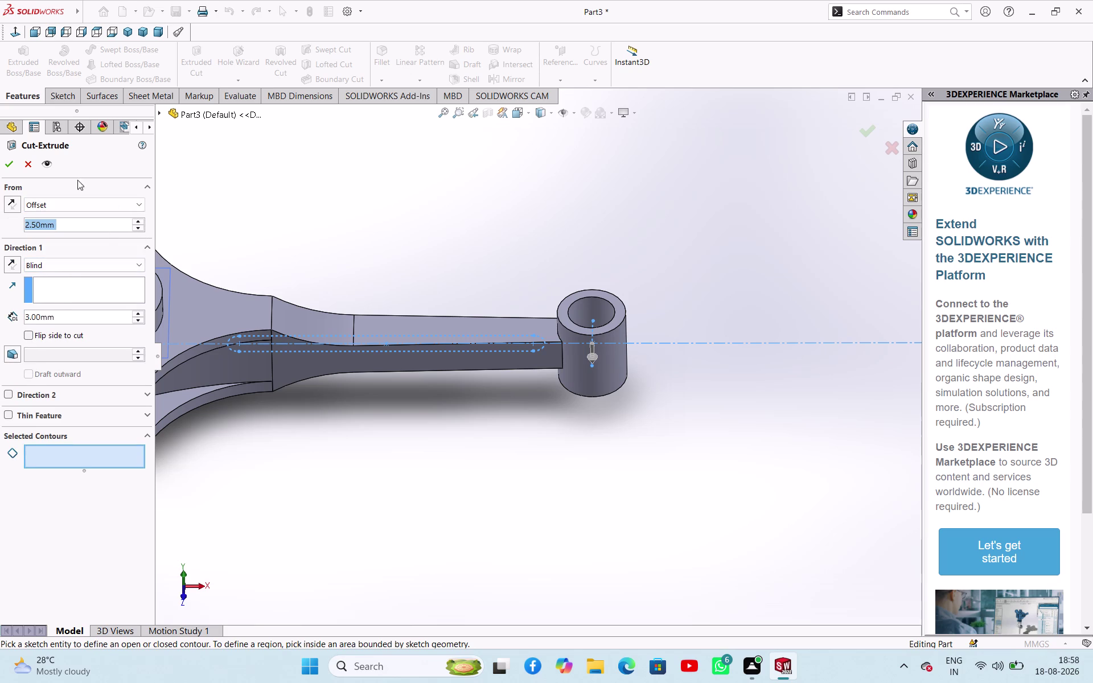
Dismiss the mixed open/closed contours warning, cancel, and restart the extruded cut.
click(8, 168)
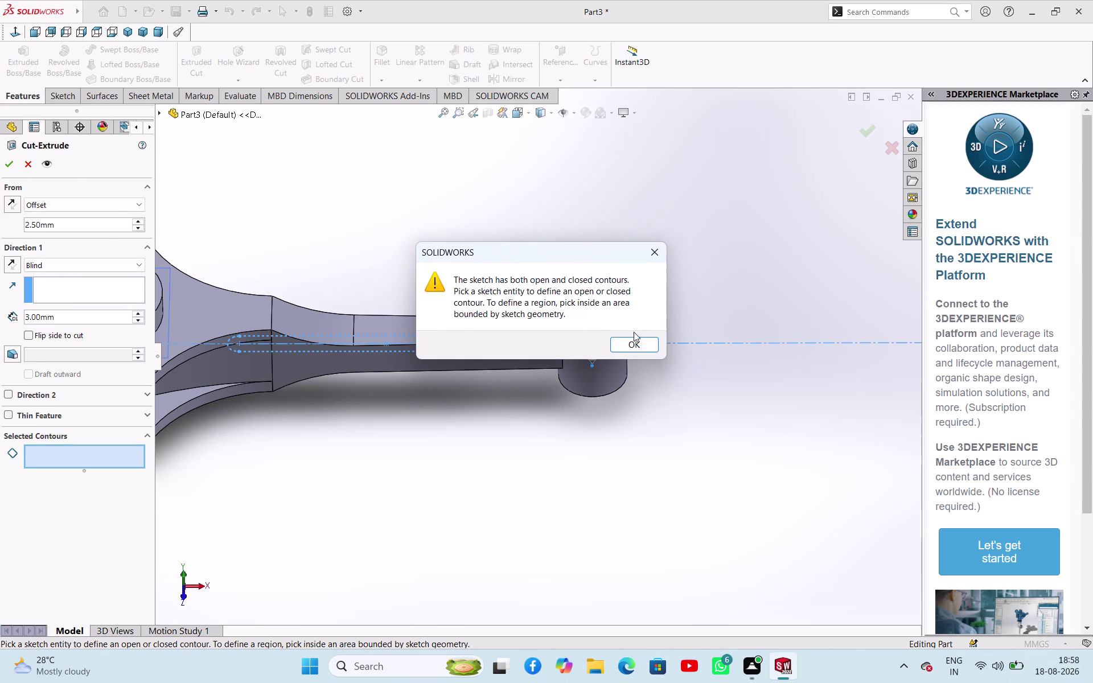
click(631, 341)
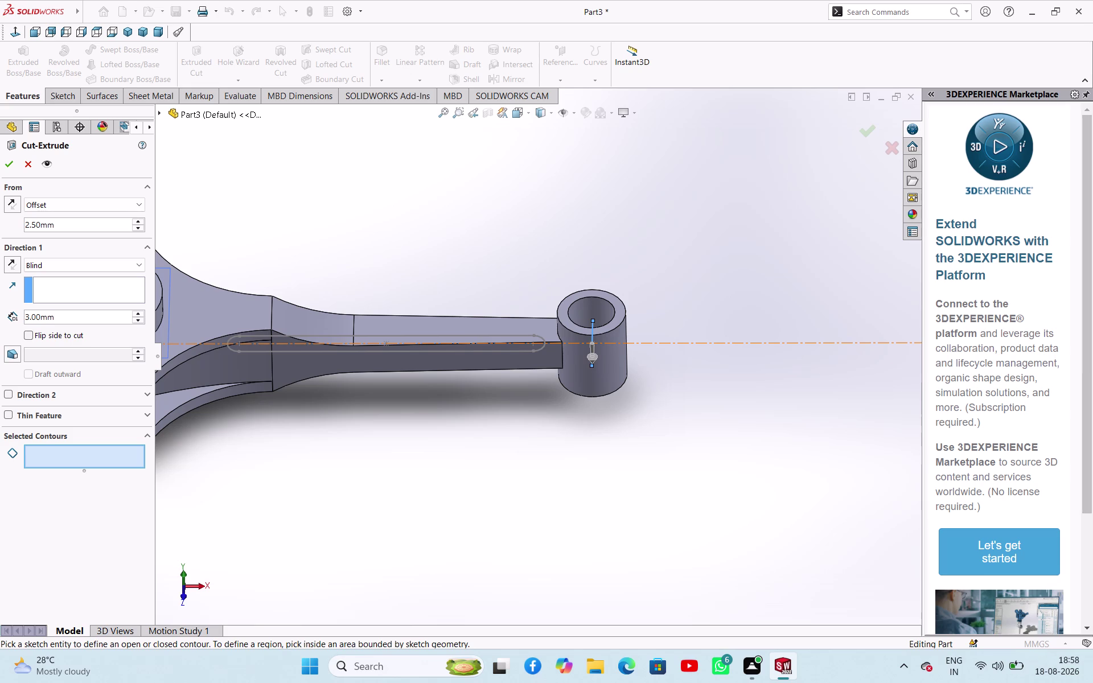
click(28, 162)
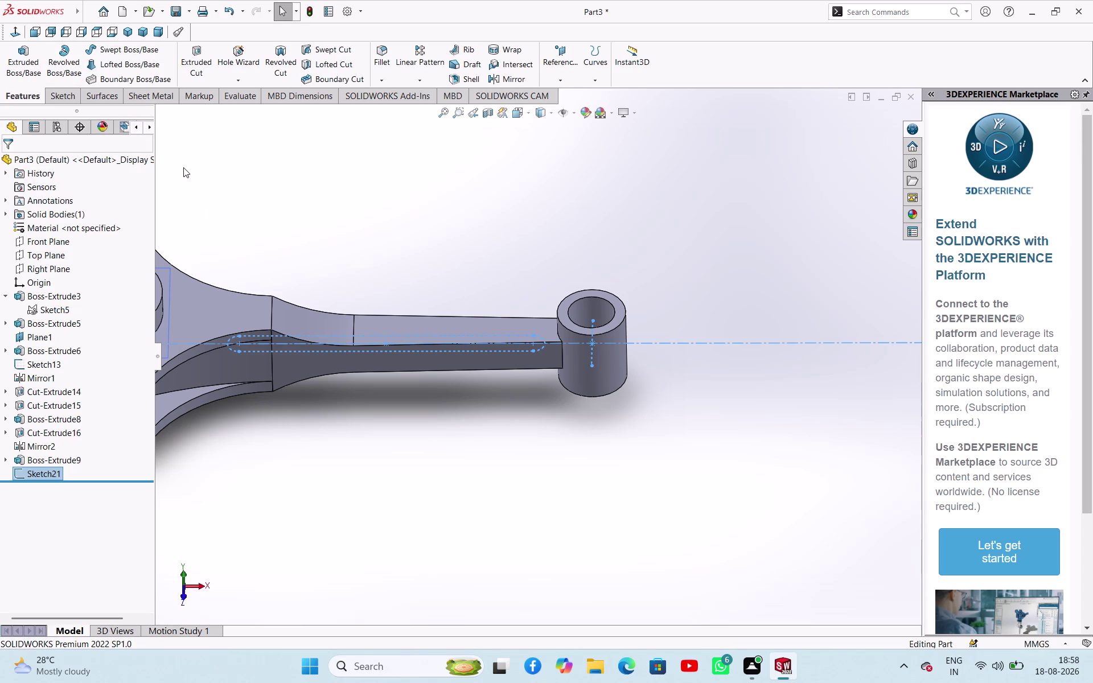
click(203, 59)
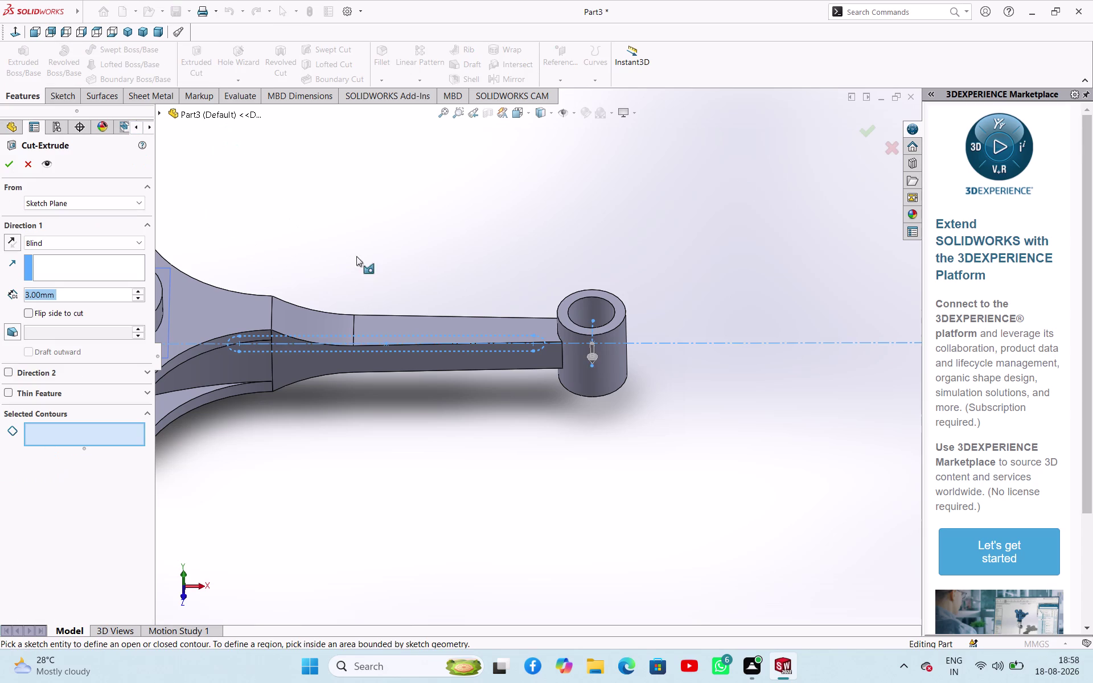
Select the closed slot contour and pull the cut depth to 49 mm.
click(418, 353)
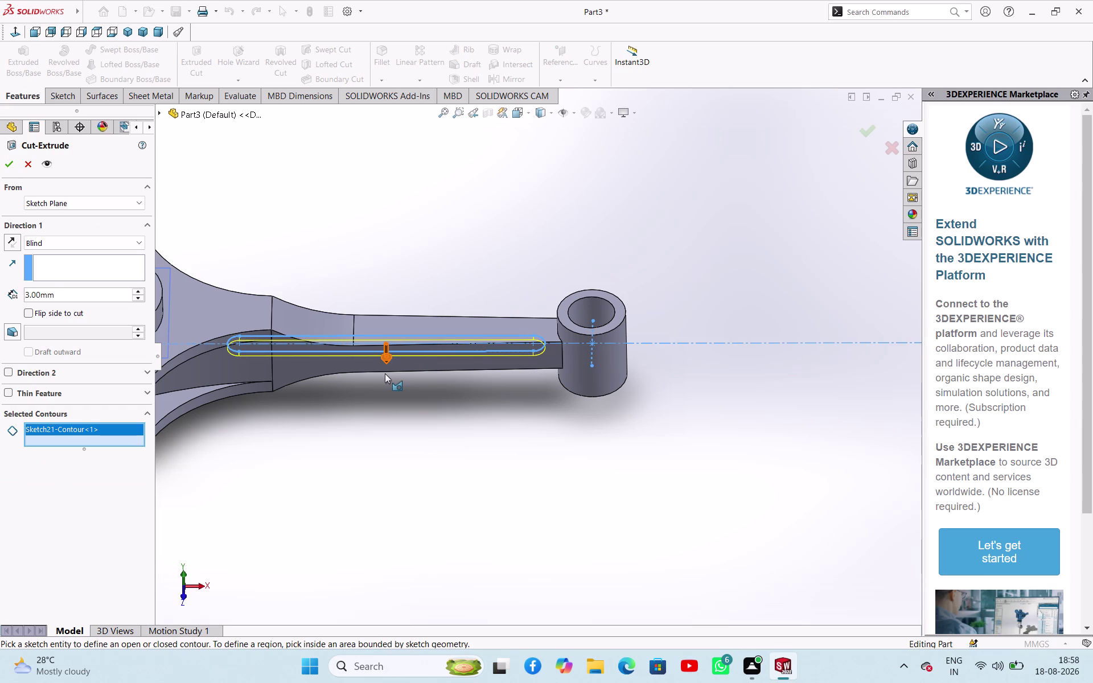
click(7, 243)
drag(391, 325, 394, 271)
click(397, 422)
middle_drag(396, 425, 374, 505)
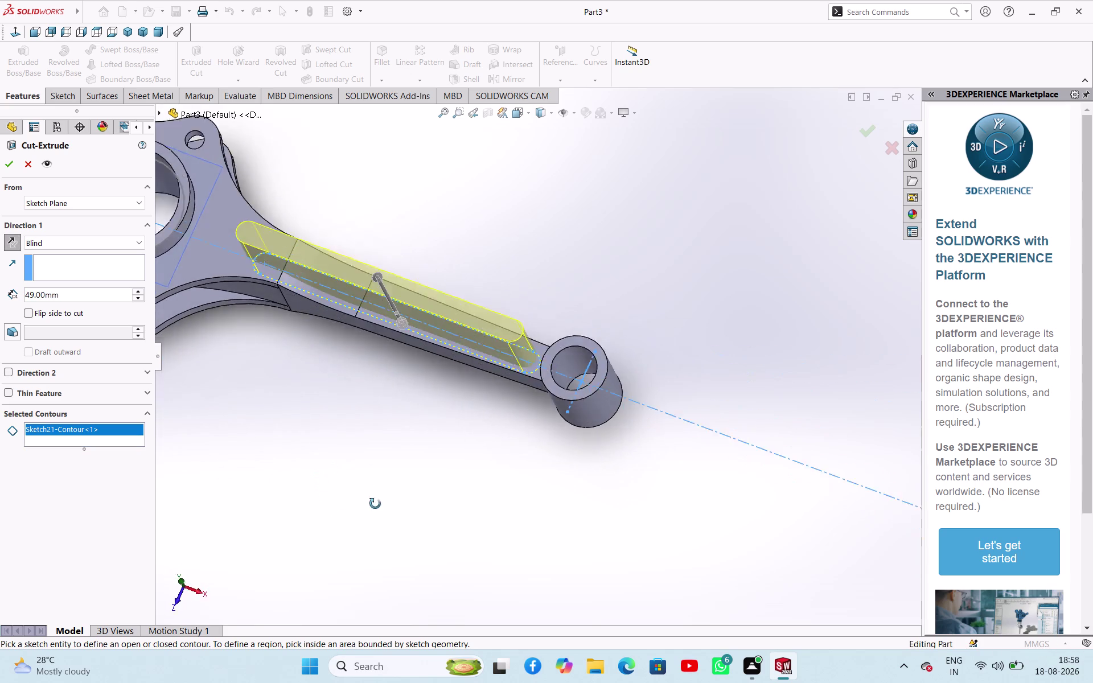
middle_drag(374, 506, 423, 441)
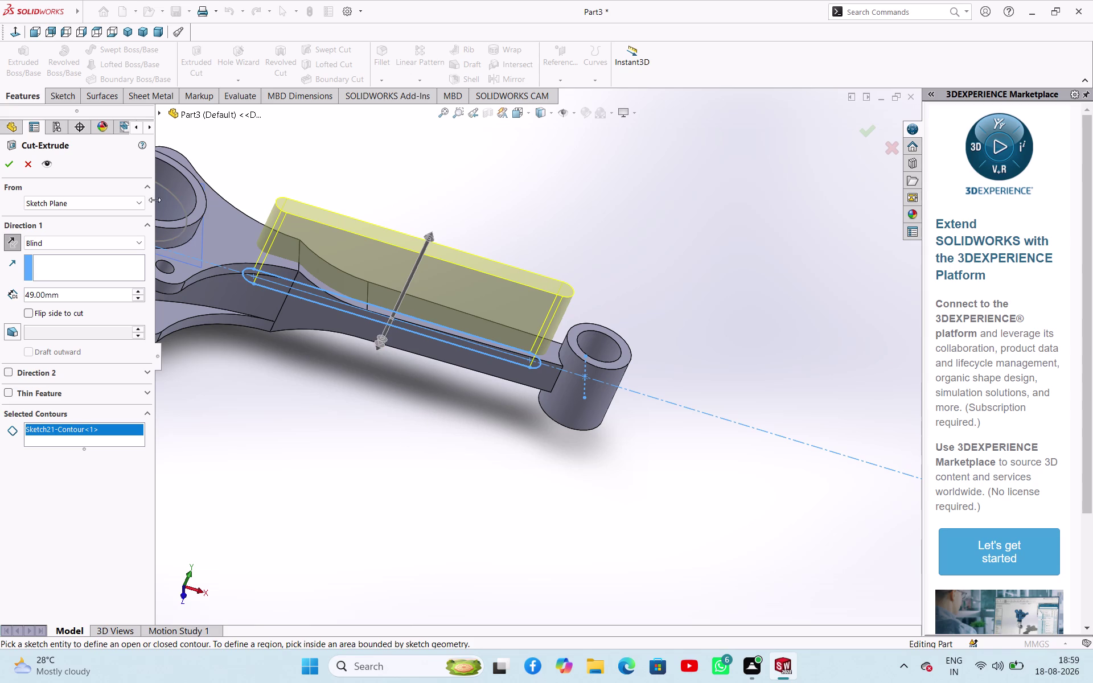
Start the cut at a 2.5 mm offset and apply Cut-Extrude18.
click(133, 200)
click(120, 240)
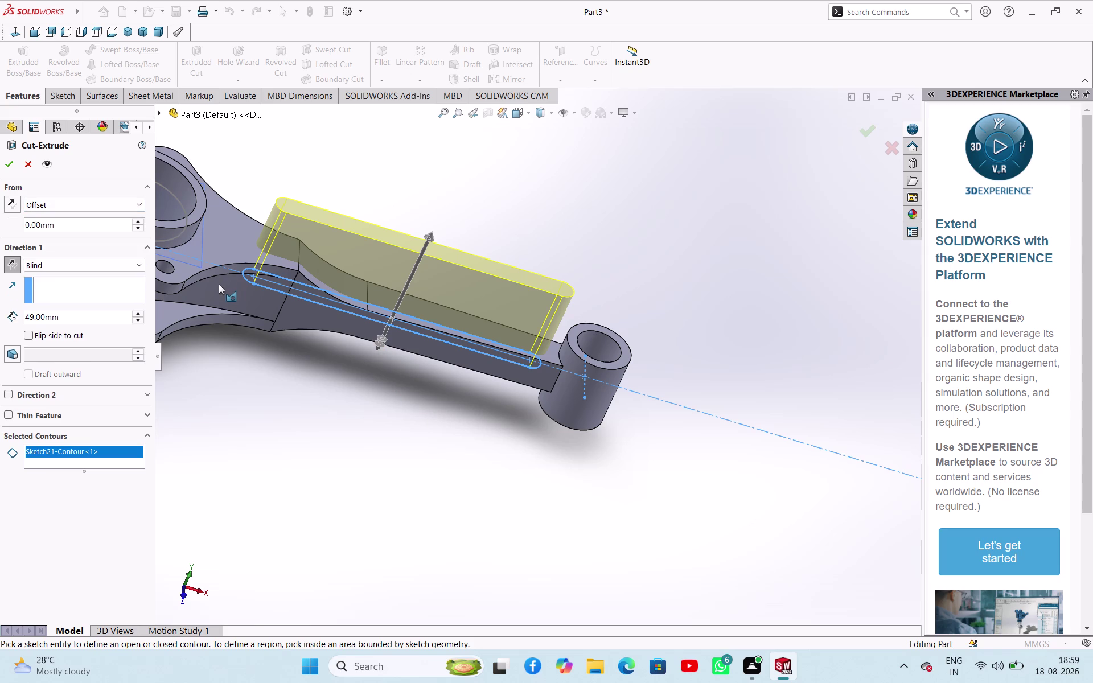
double_click(103, 223)
text(2.5)
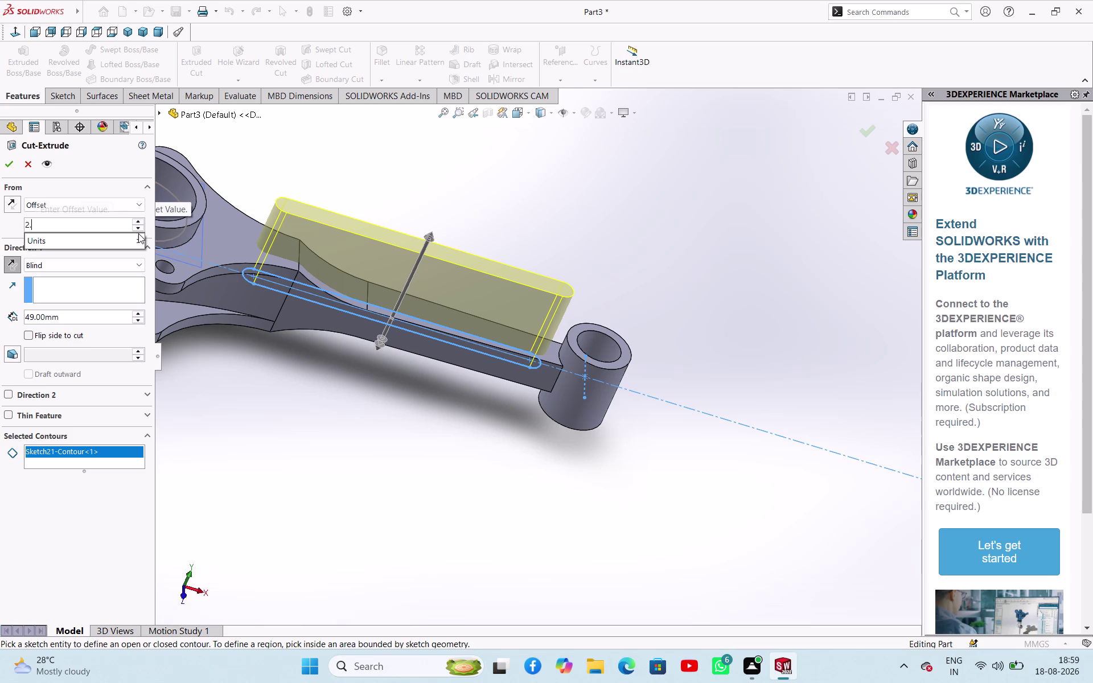
click(244, 420)
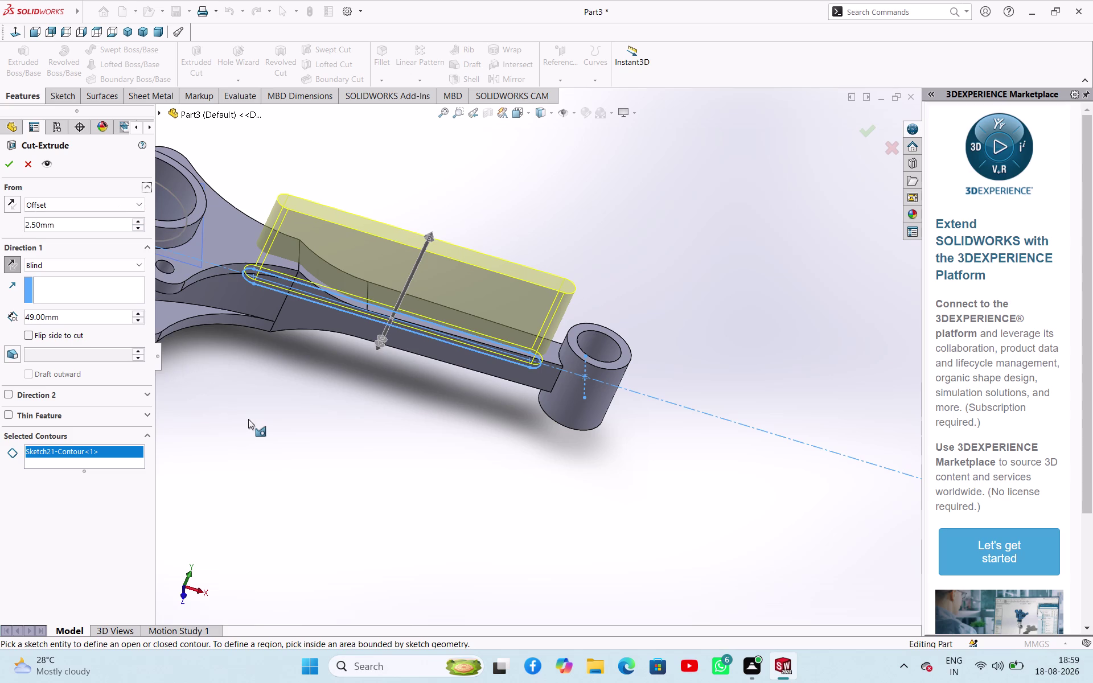
click(2, 168)
click(283, 373)
middle_drag(346, 418, 308, 445)
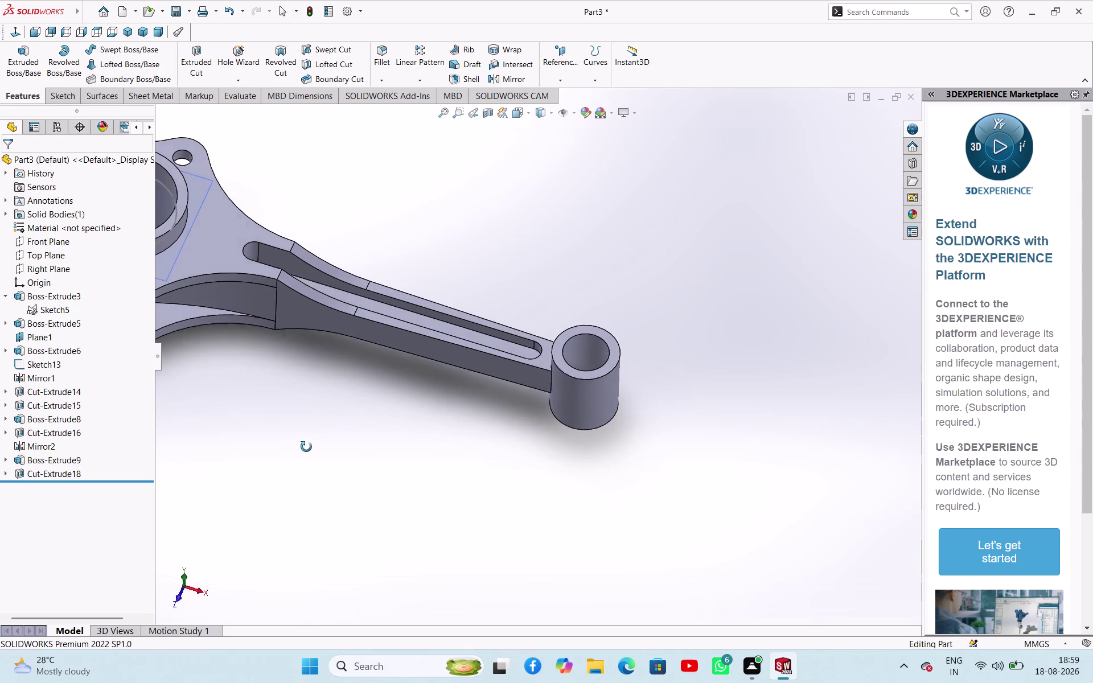
middle_drag(307, 444, 324, 422)
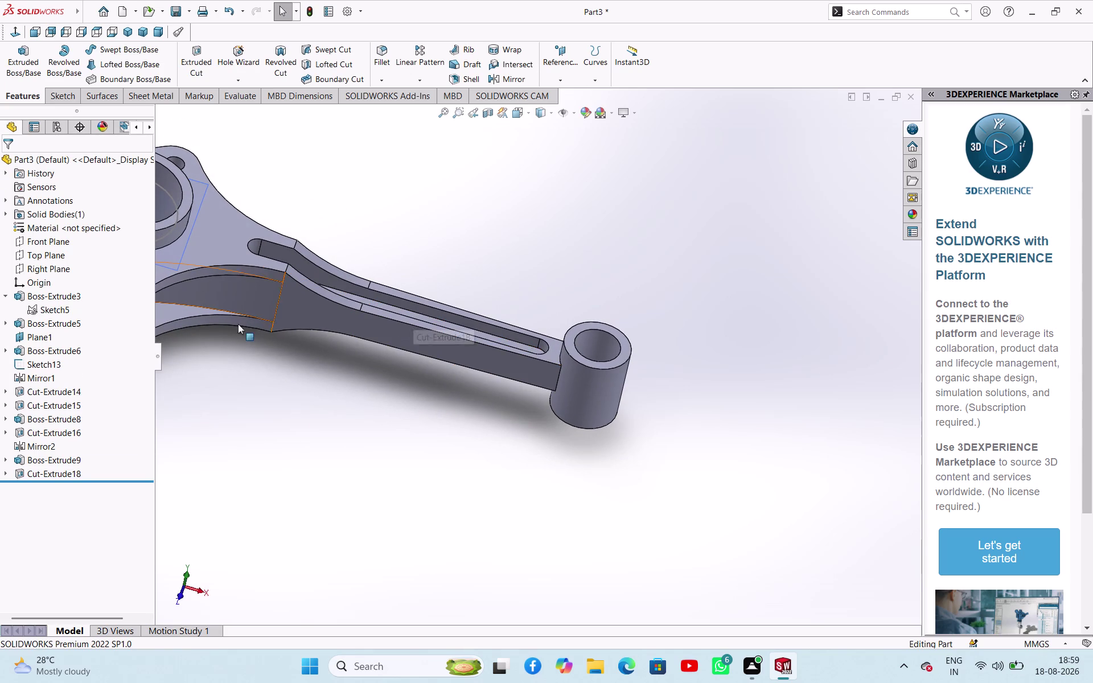
click(65, 473)
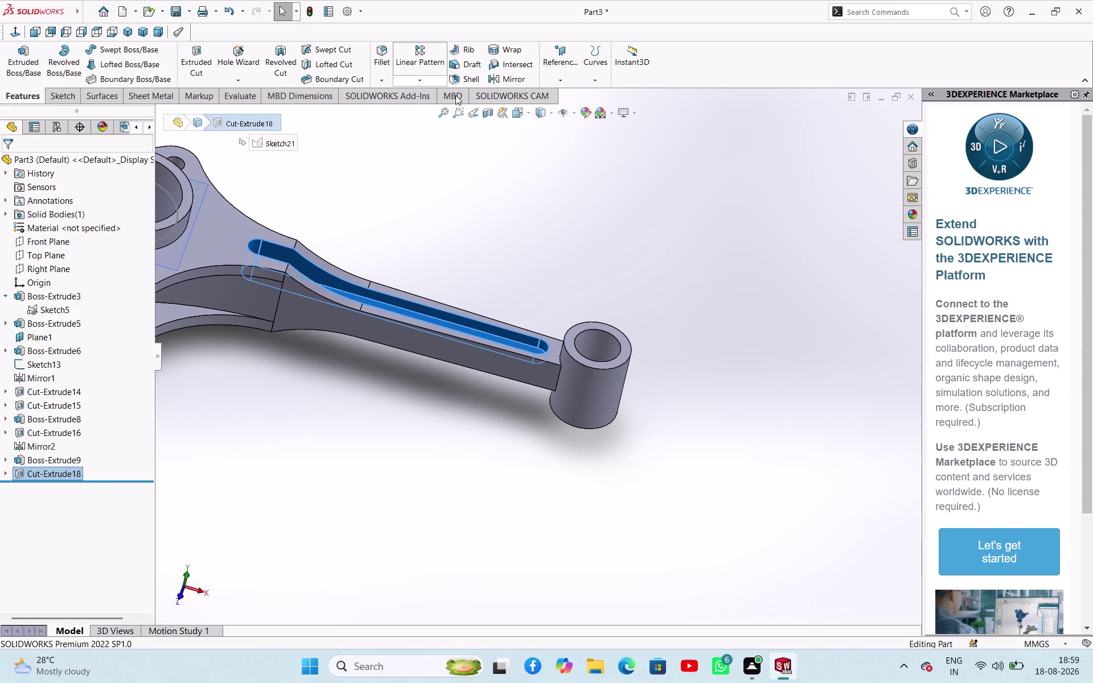
click(503, 79)
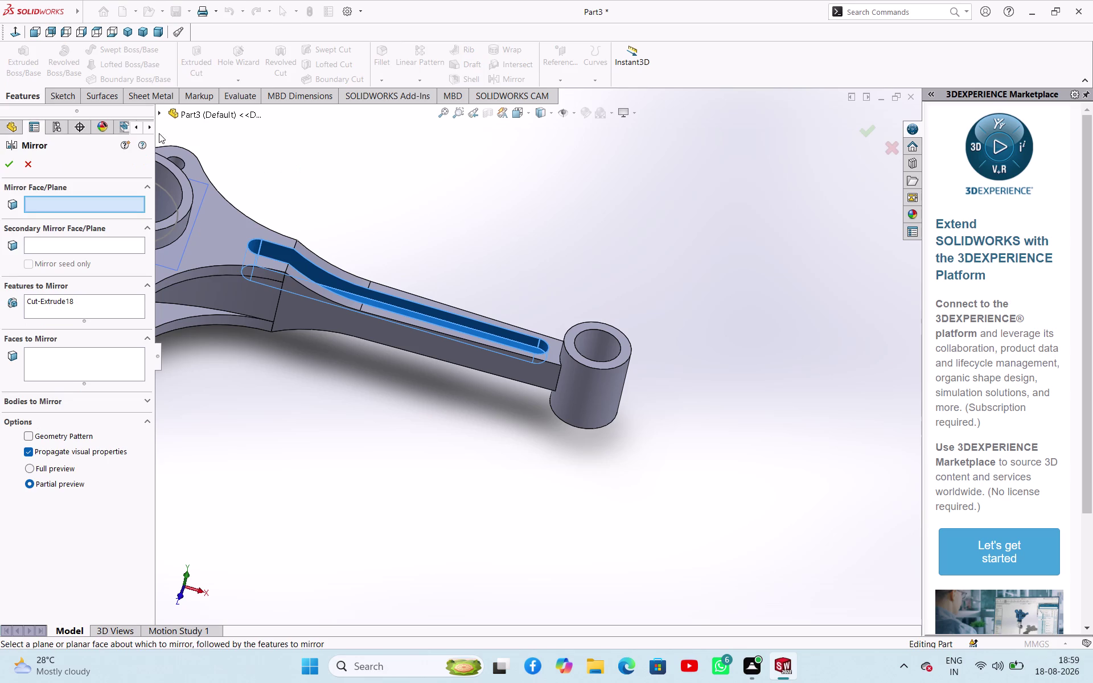
click(163, 111)
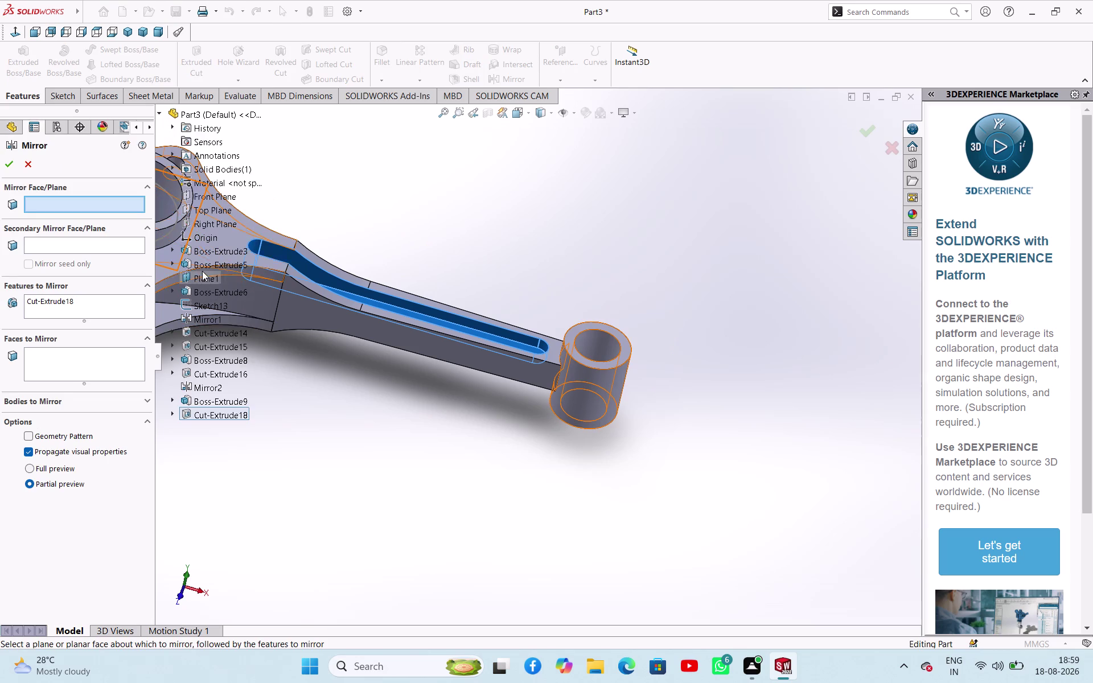
click(217, 212)
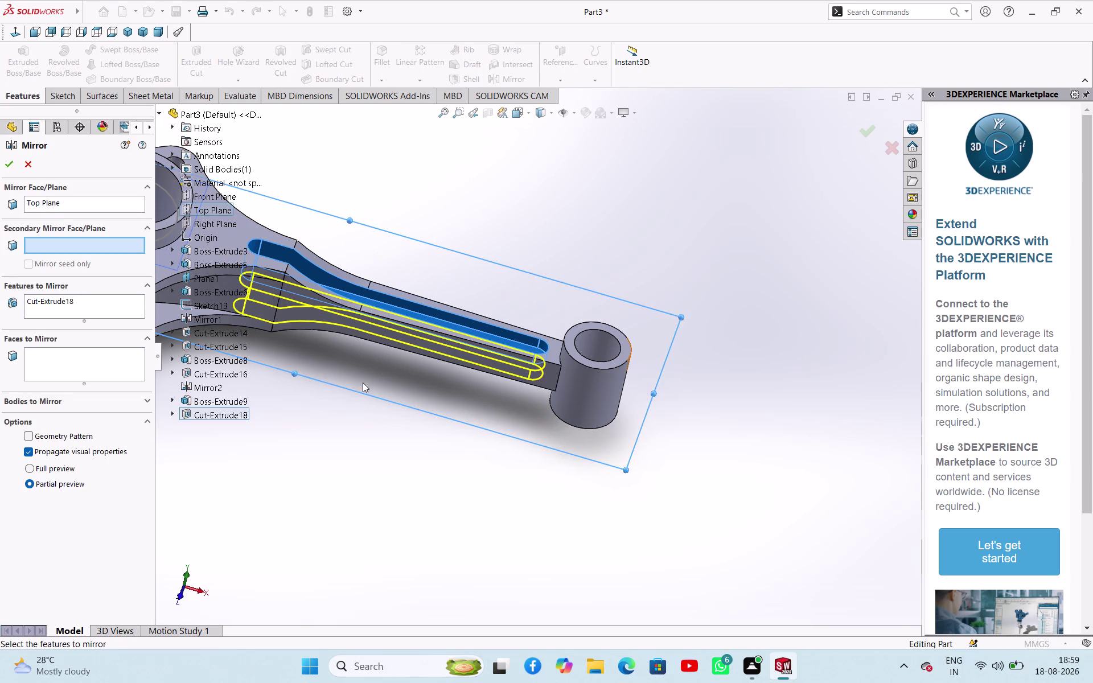
middle_drag(368, 401, 384, 261)
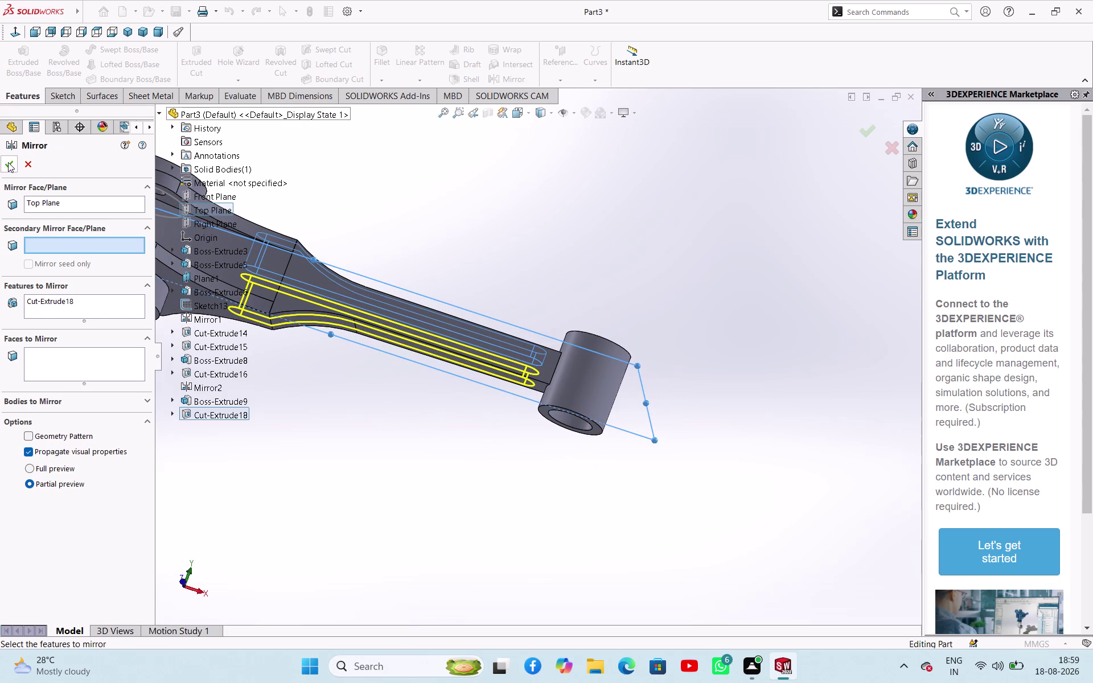
click(8, 164)
click(450, 233)
middle_drag(474, 227, 351, 354)
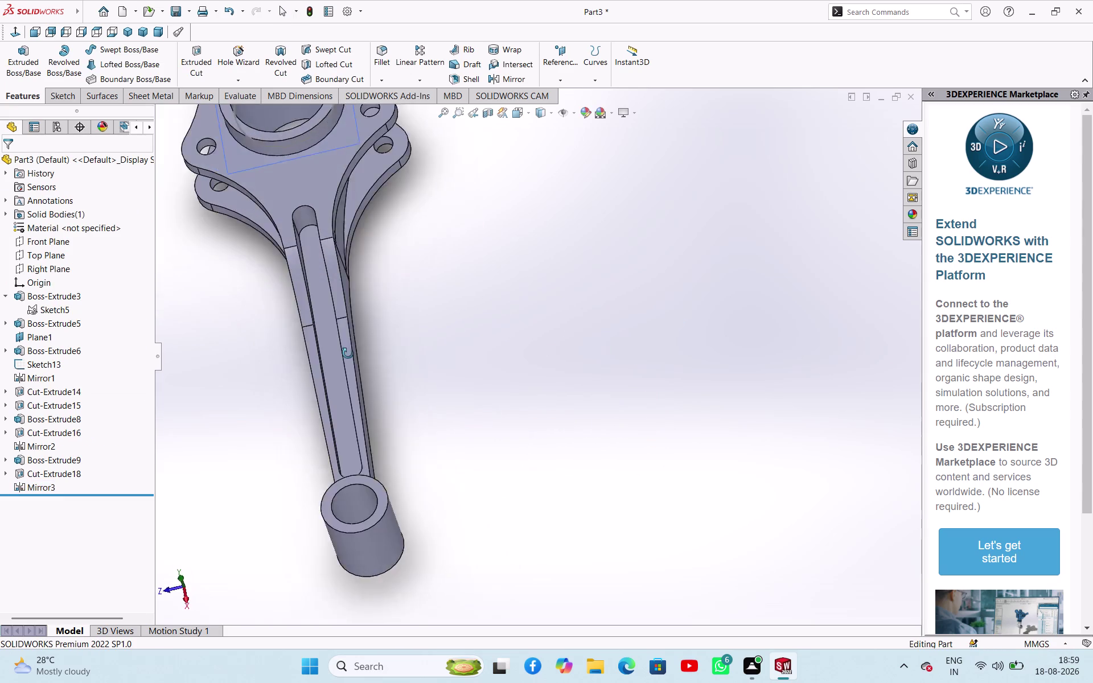
middle_drag(351, 354, 541, 339)
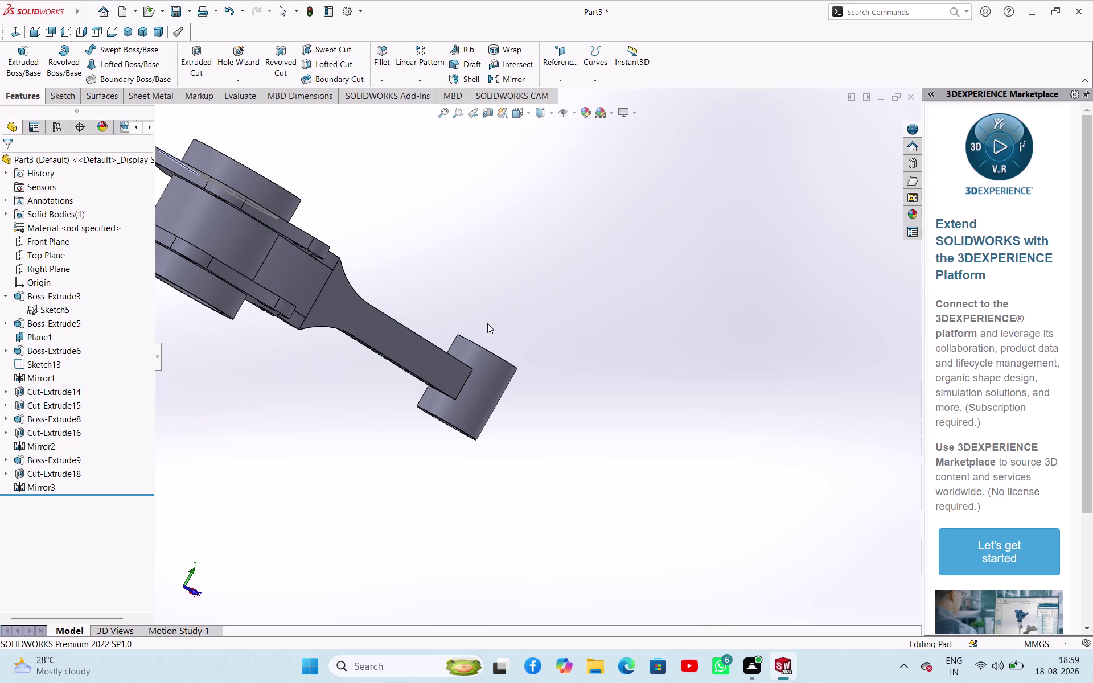
middle_drag(504, 266, 507, 268)
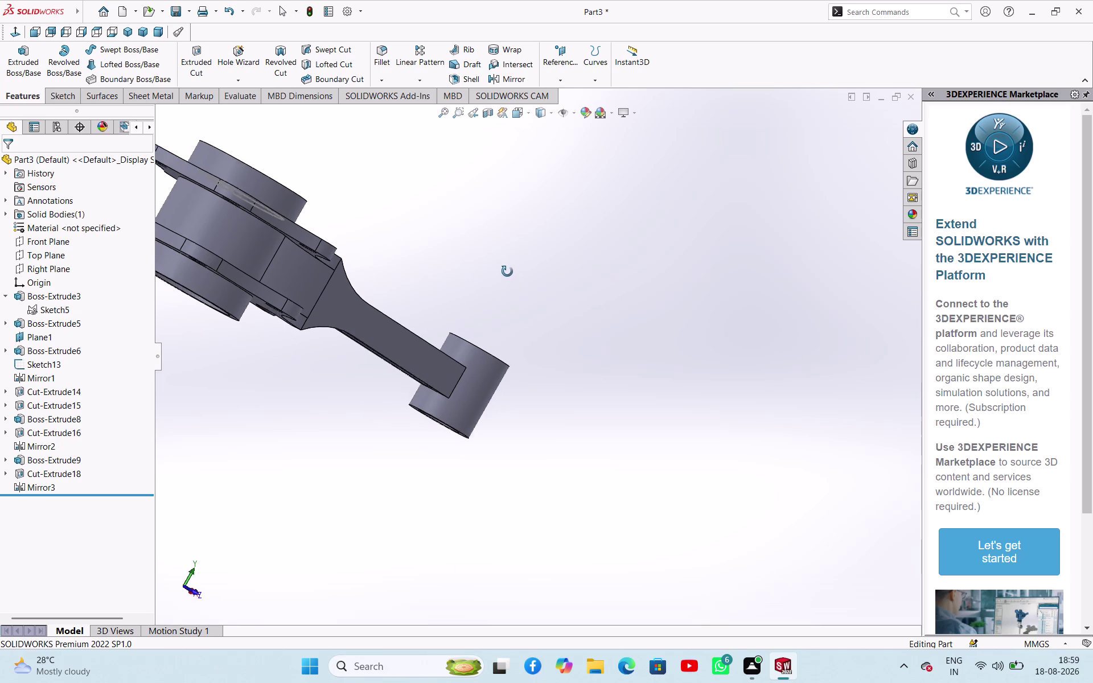
middle_drag(507, 268, 420, 330)
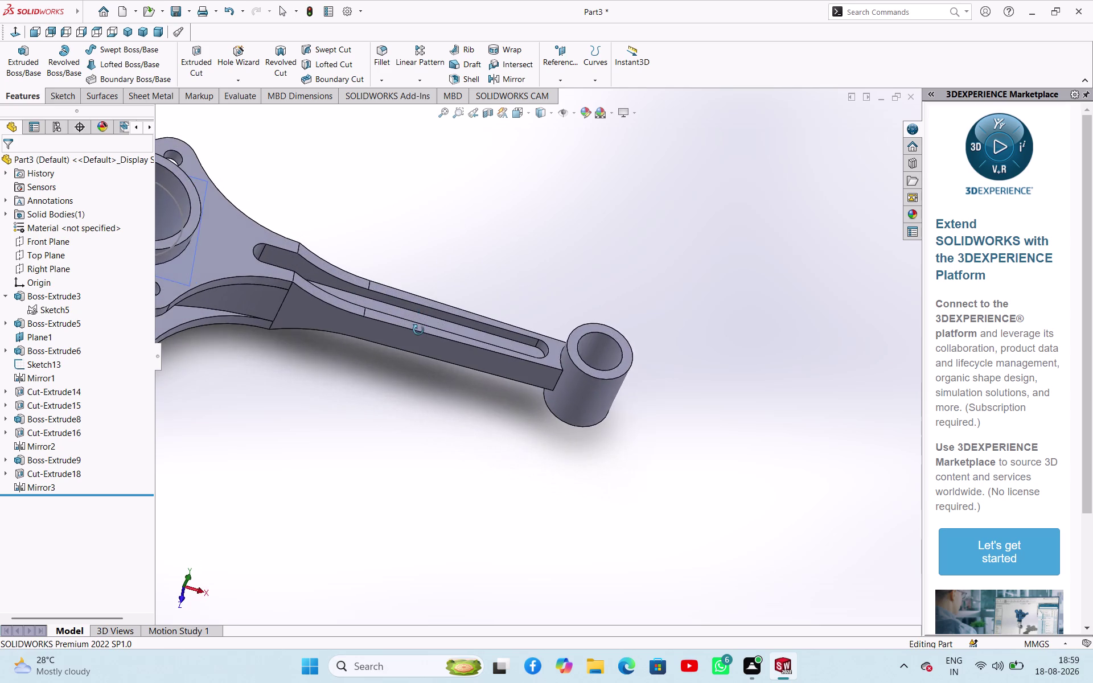
middle_drag(421, 330, 420, 337)
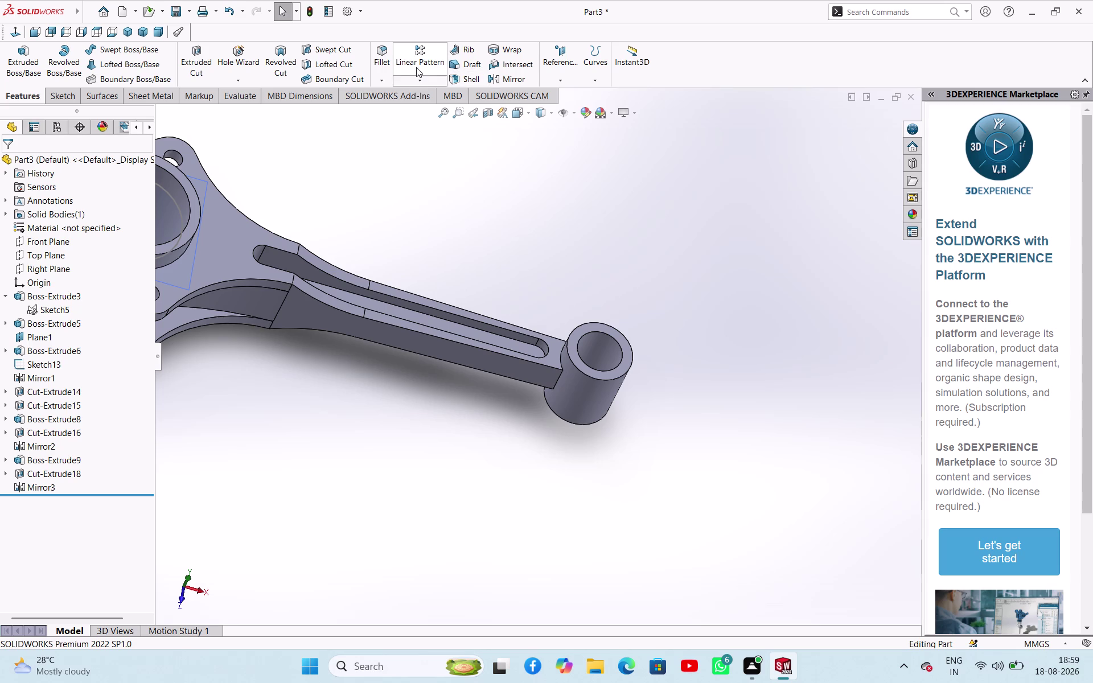
Fillet the two arm-to-small-ring edges with a 35 mm radius.
click(367, 50)
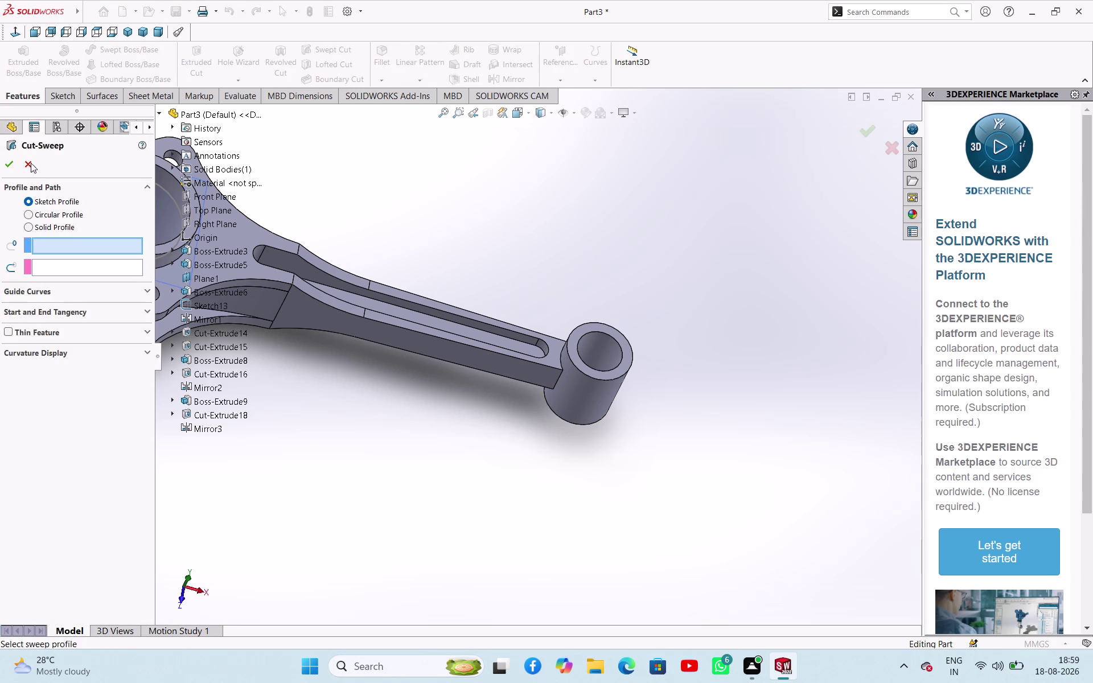
click(23, 165)
click(390, 59)
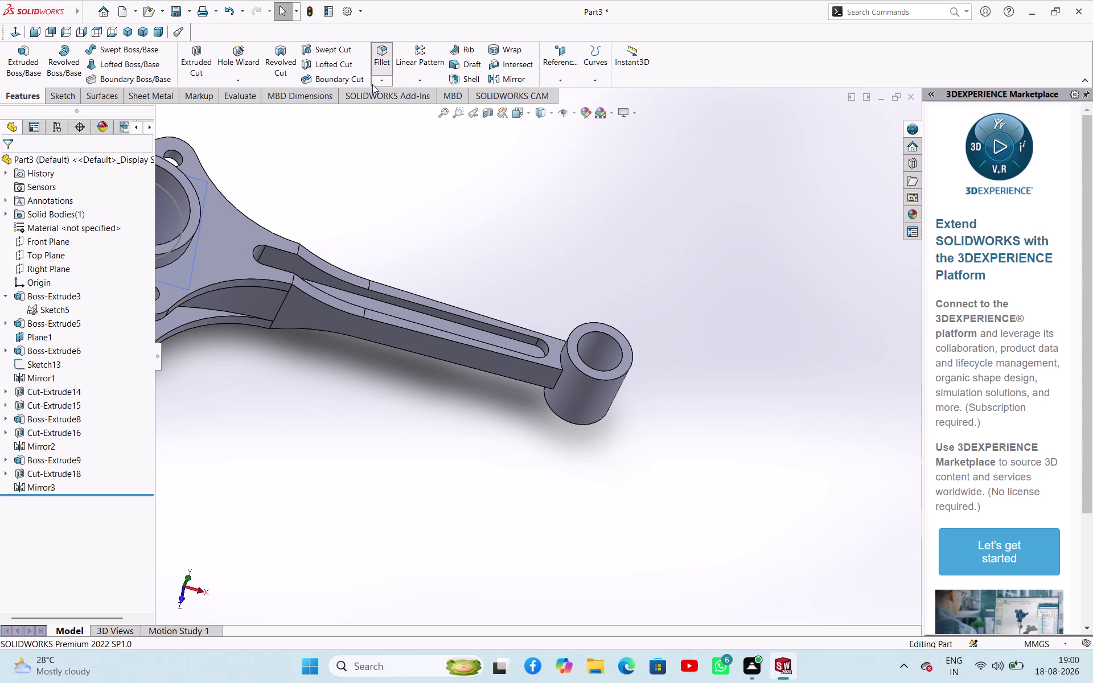
click(558, 377)
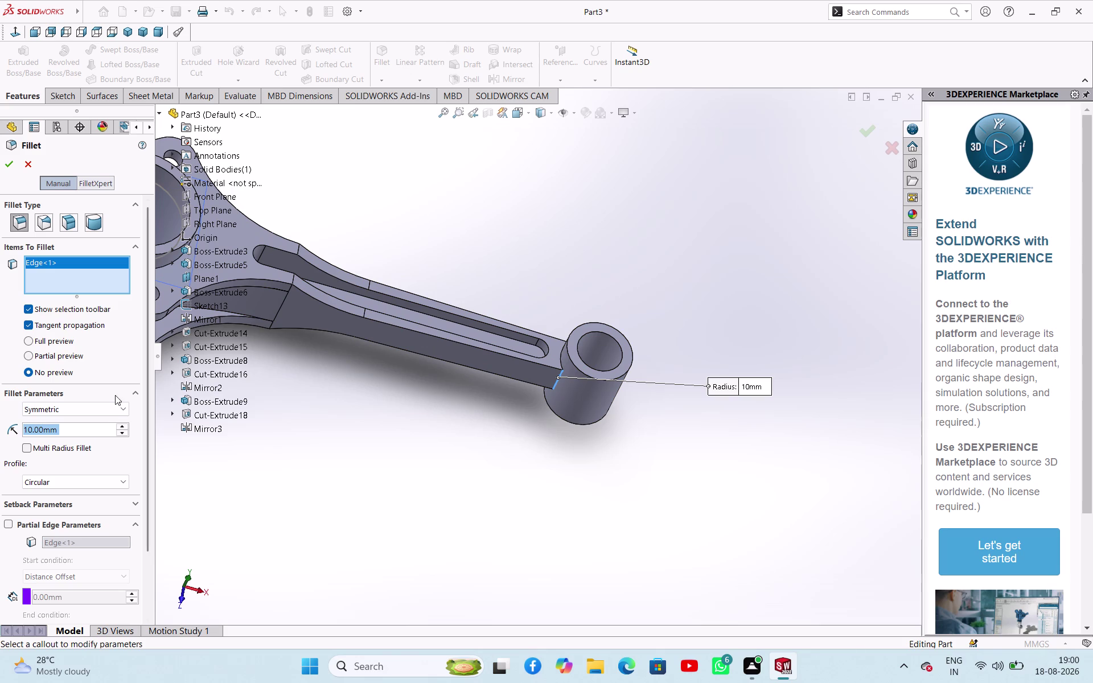
key(3)
key(5)
key(Return)
middle_drag(553, 193, 507, 476)
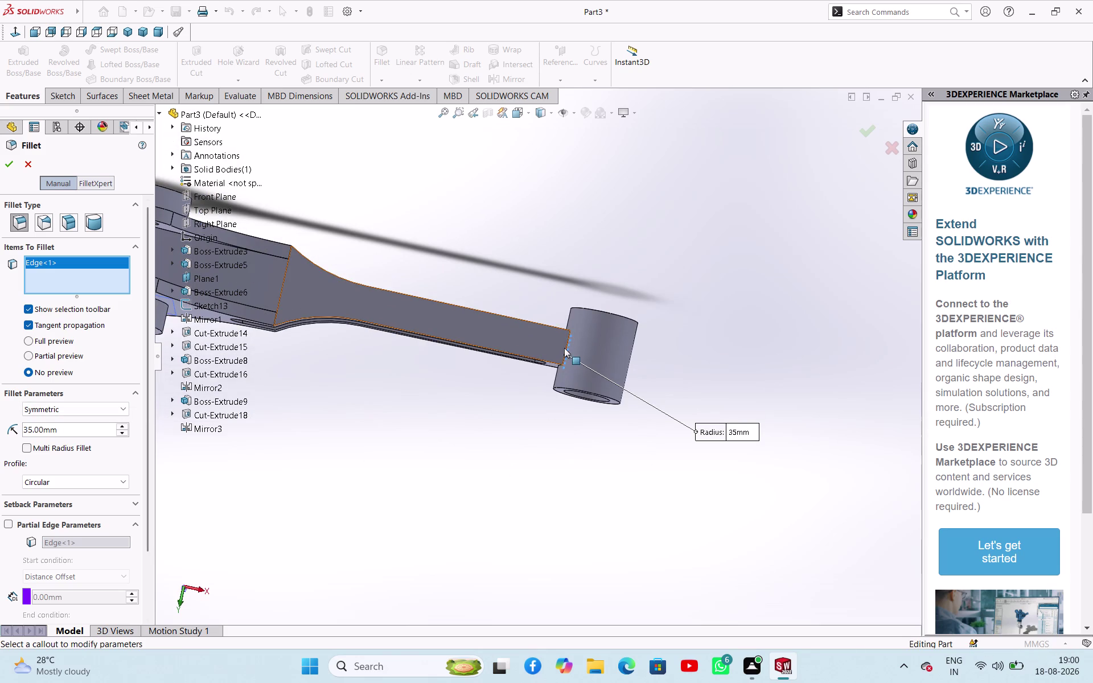
click(566, 348)
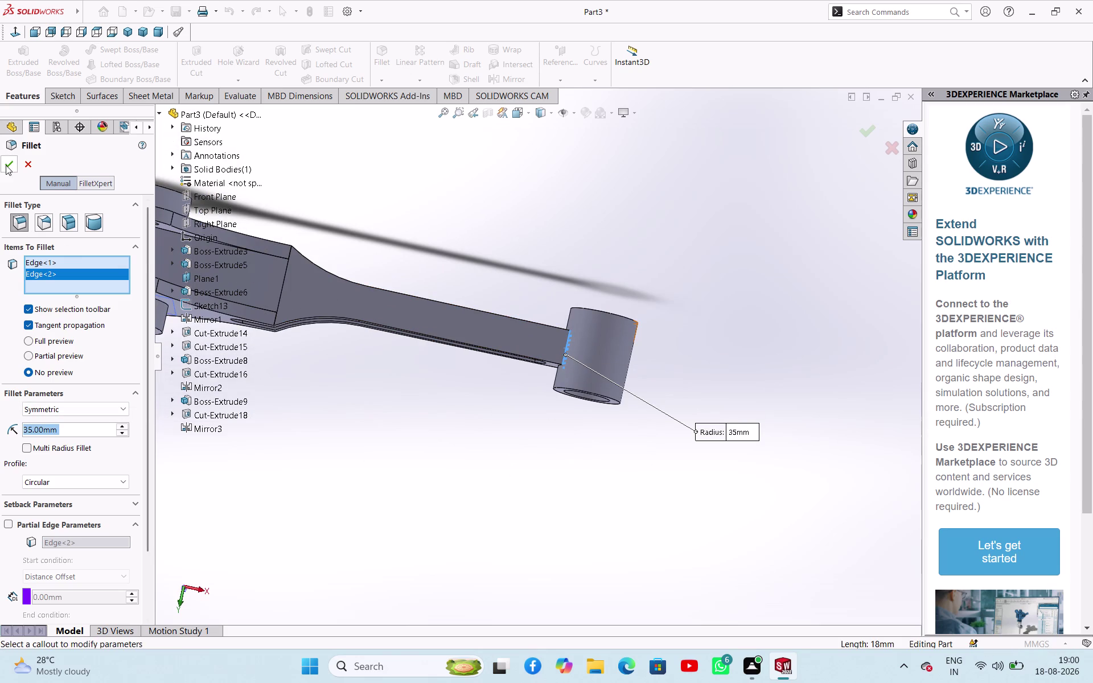
click(6, 165)
middle_drag(498, 450, 519, 153)
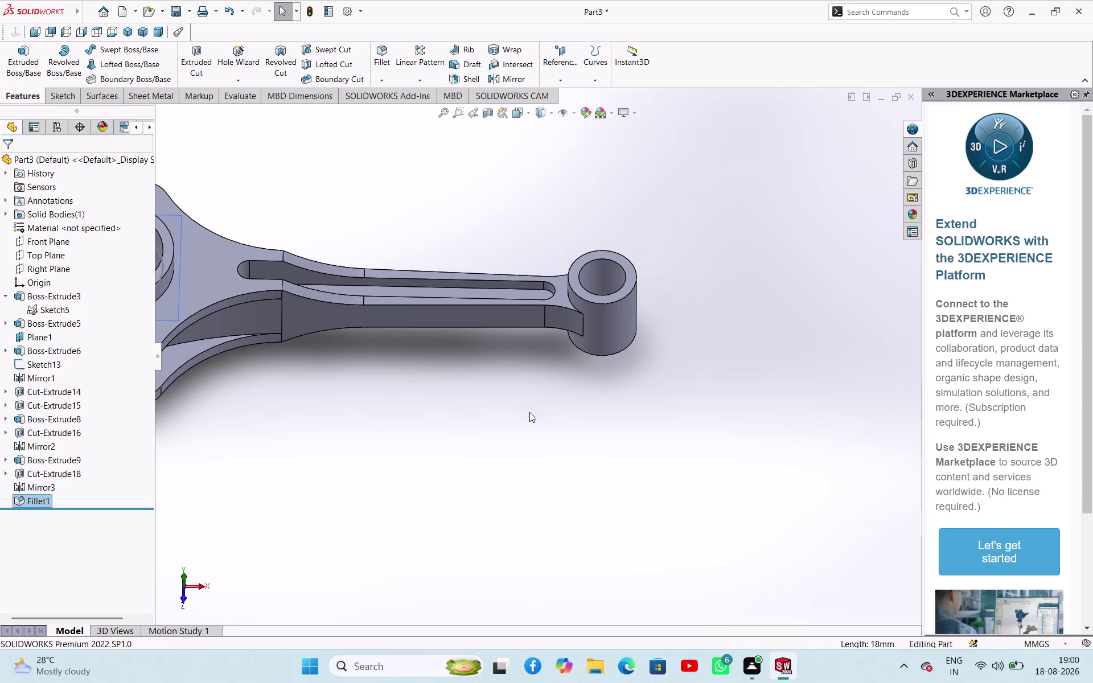
Bring the whole rod into view and open Save As for Part3.
scroll(up, 3)
middle_drag(496, 425, 570, 252)
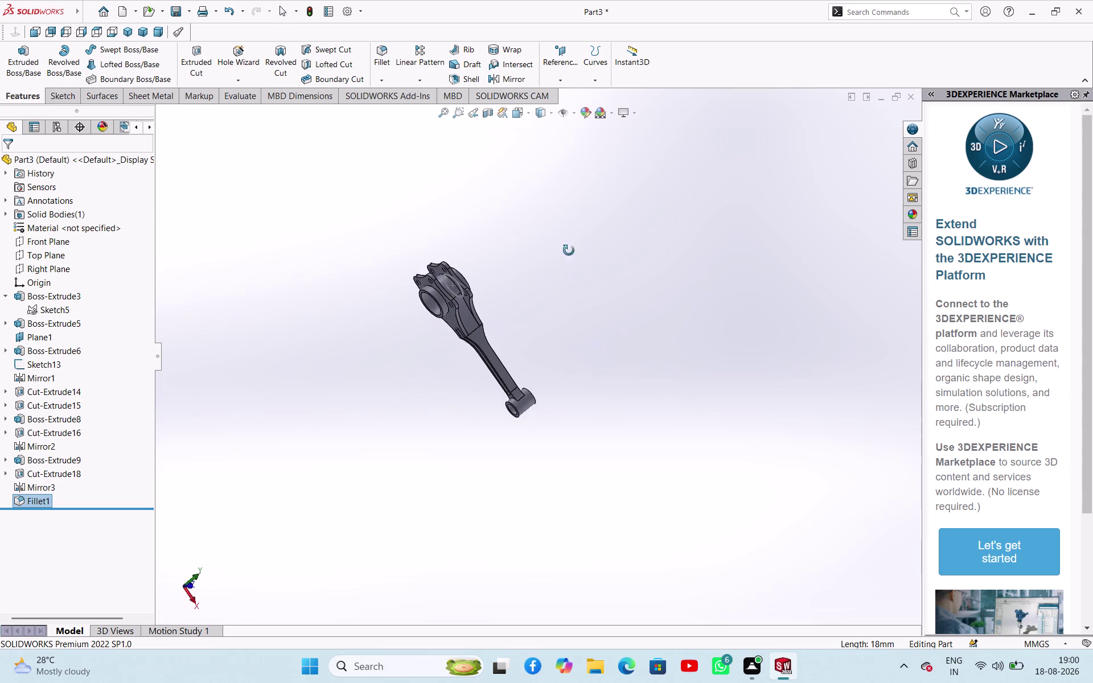
middle_drag(570, 253, 640, 349)
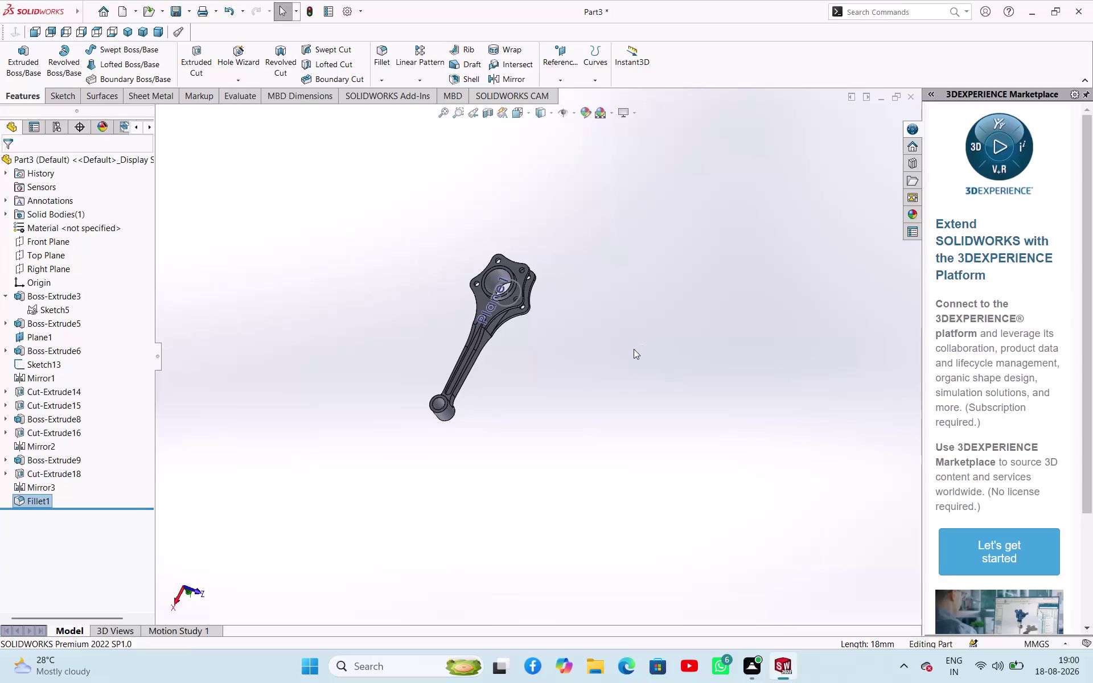
key(ctrl+s)
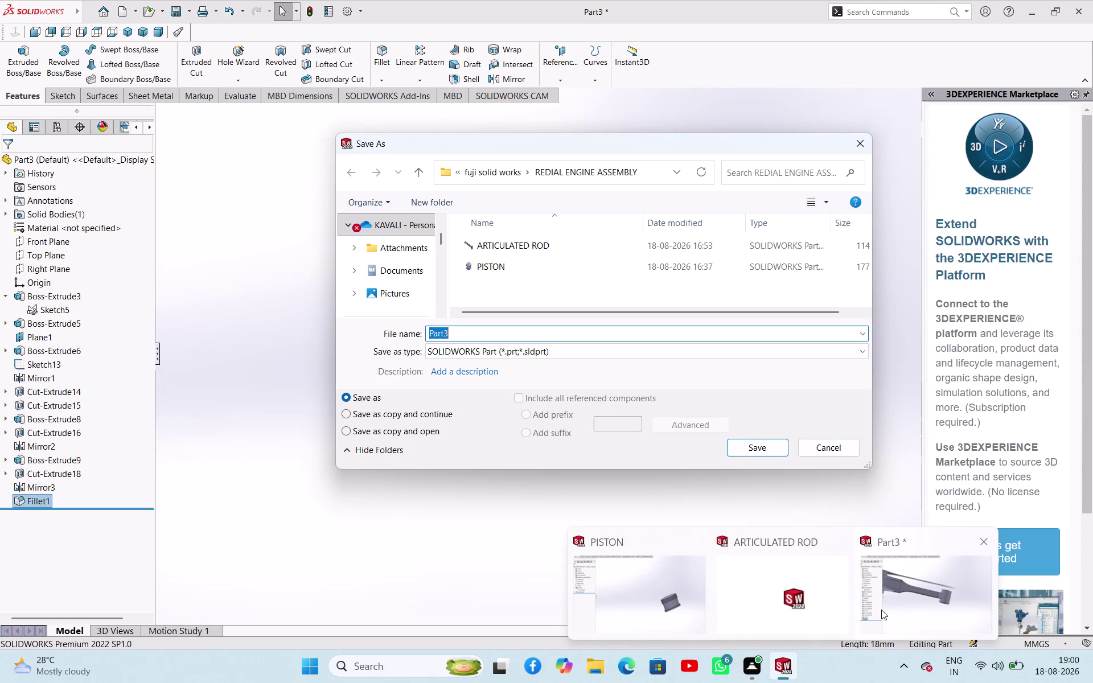
Discard the stray 'MASTER' text that went into the command search.
text(MAS)
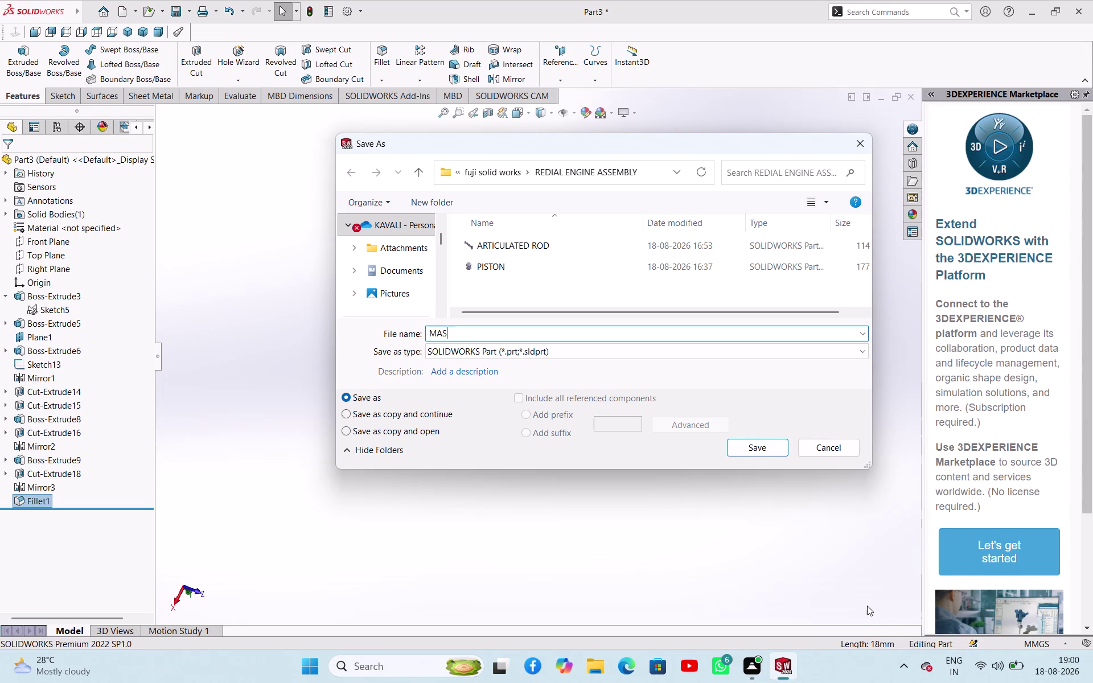
click(858, 150)
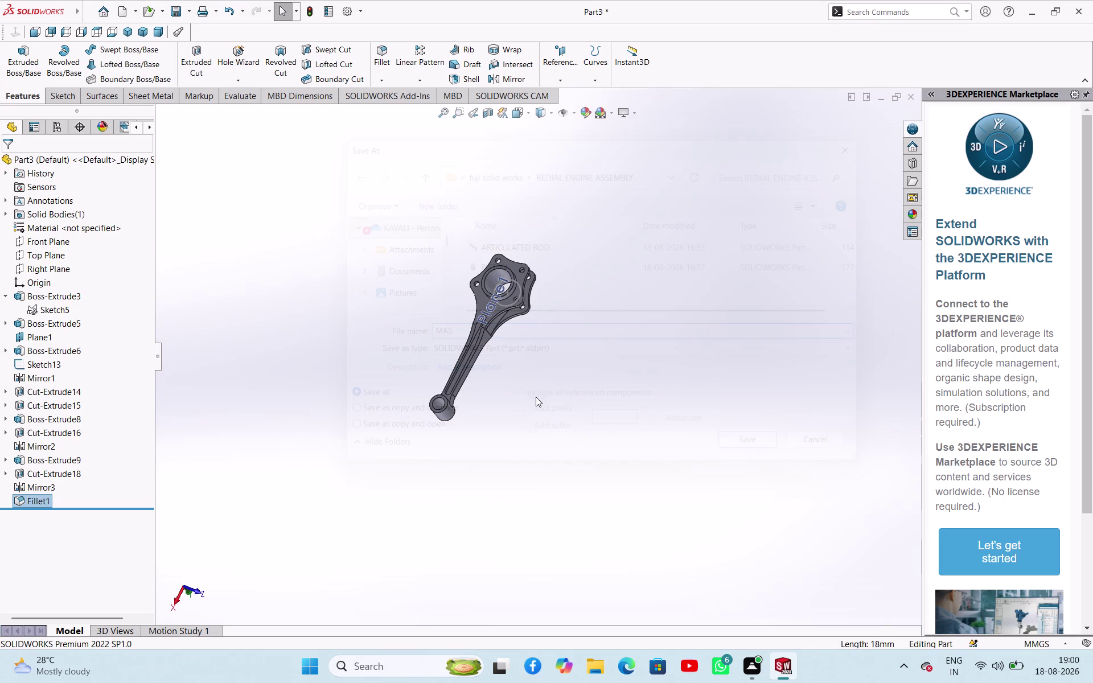
text(M)
text(AS)
text(TER)
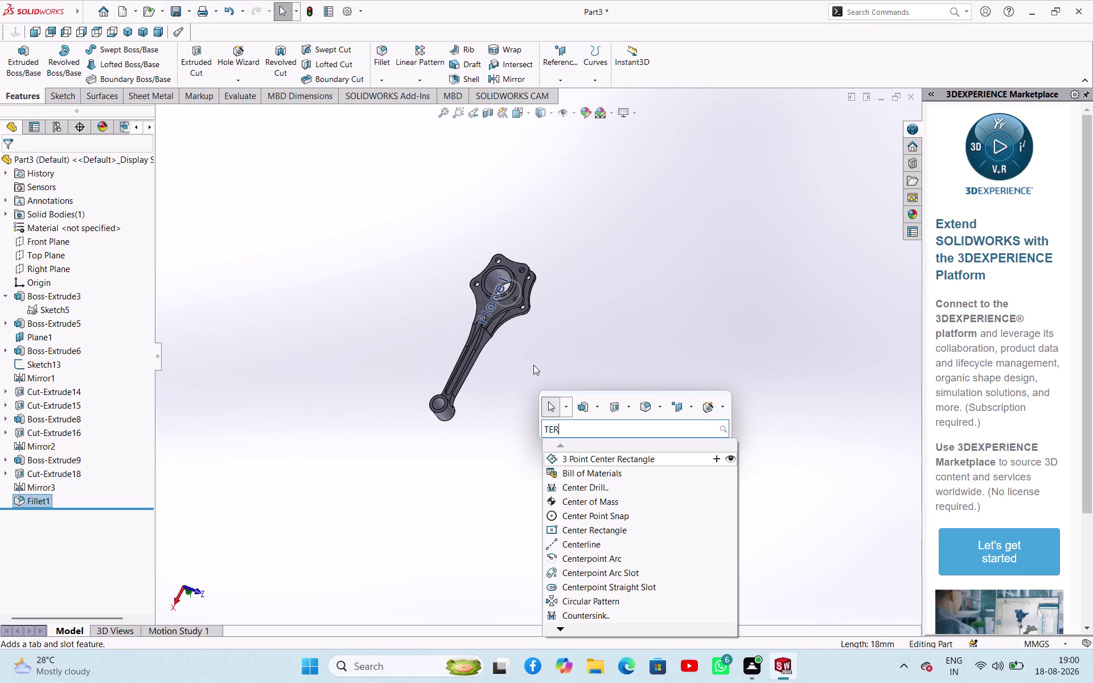
click(675, 282)
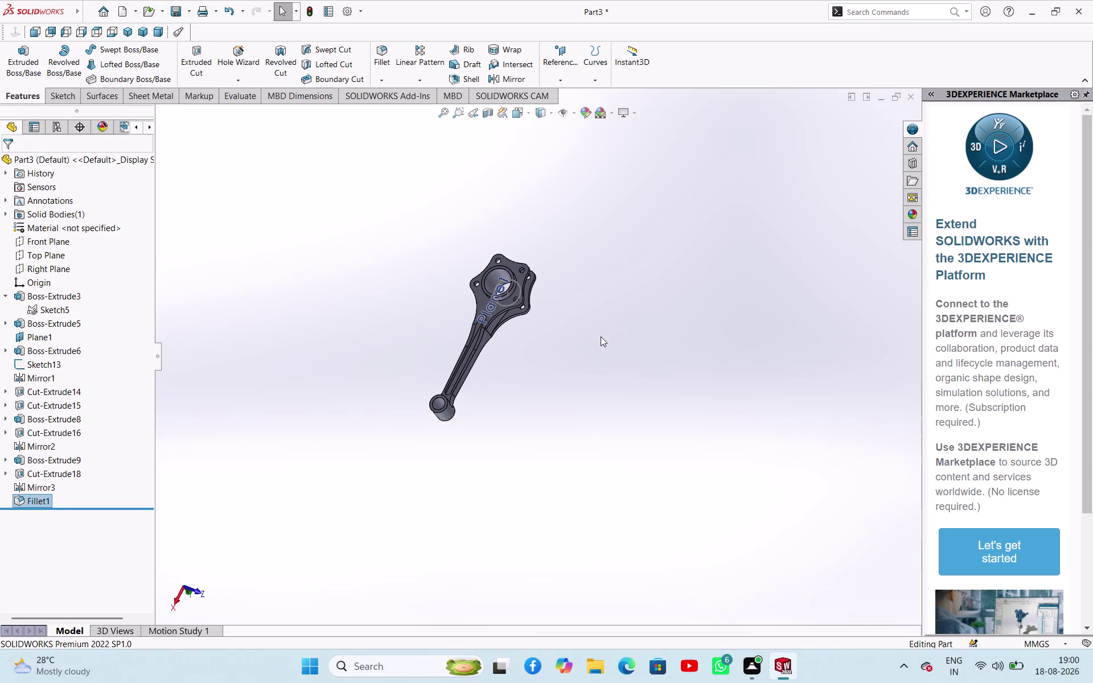
Save the part as 'MASTER ROD' and orbit to view it.
key(ctrl+s)
text(M)
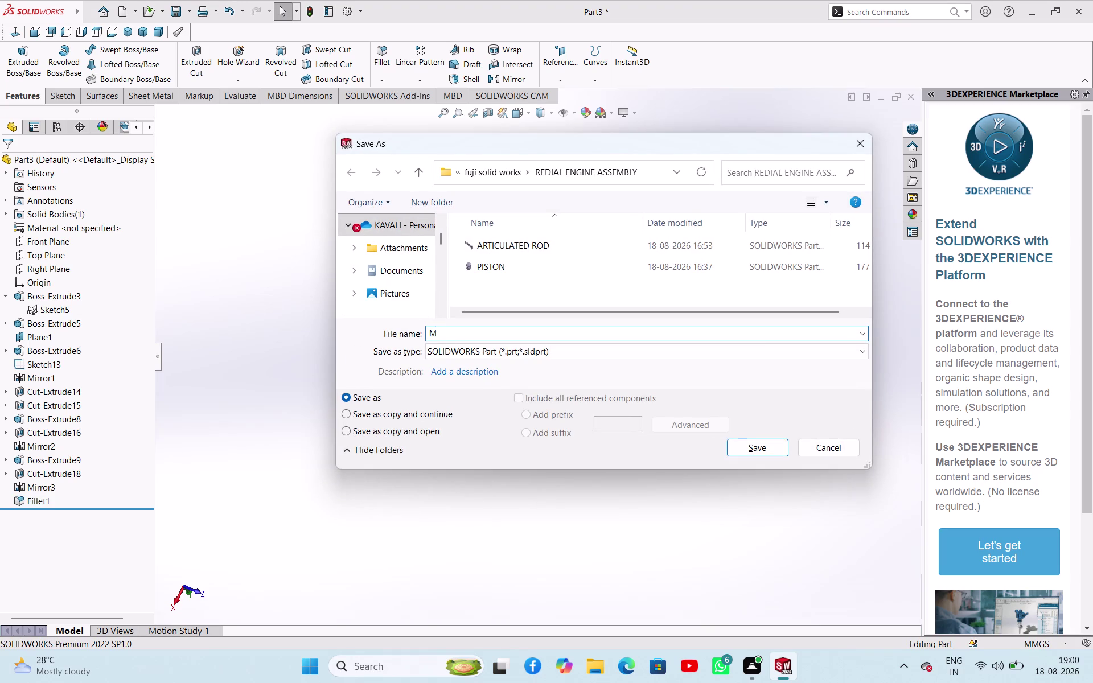
text(ASTER)
key(space)
text(RO)
key(d)
click(769, 447)
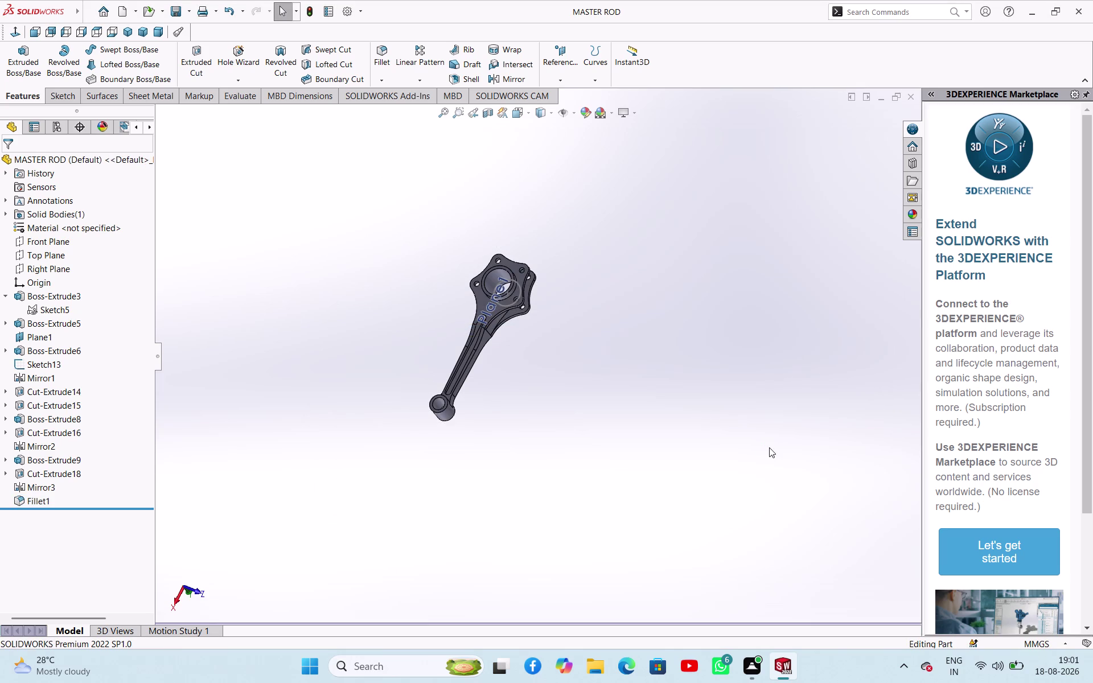
scroll(up, 3)
scroll(down, 3)
middle_drag(544, 359, 516, 292)
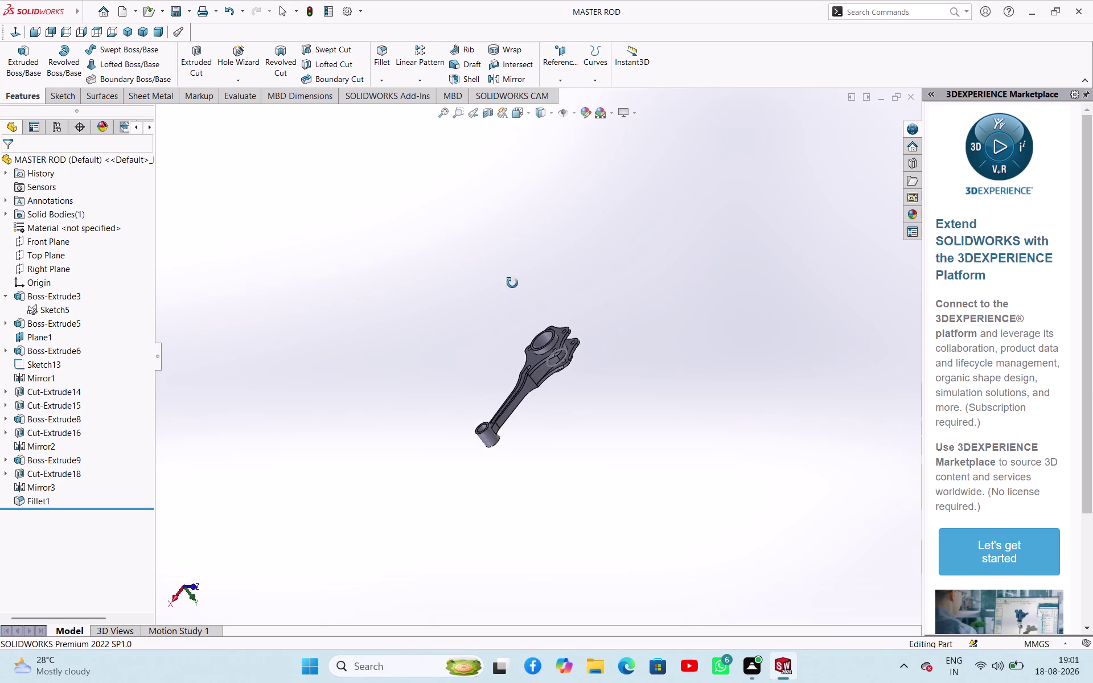
middle_drag(515, 292, 674, 348)
Create new part Part4 and start a sketch on the Top Plane.
key(ctrl+s)
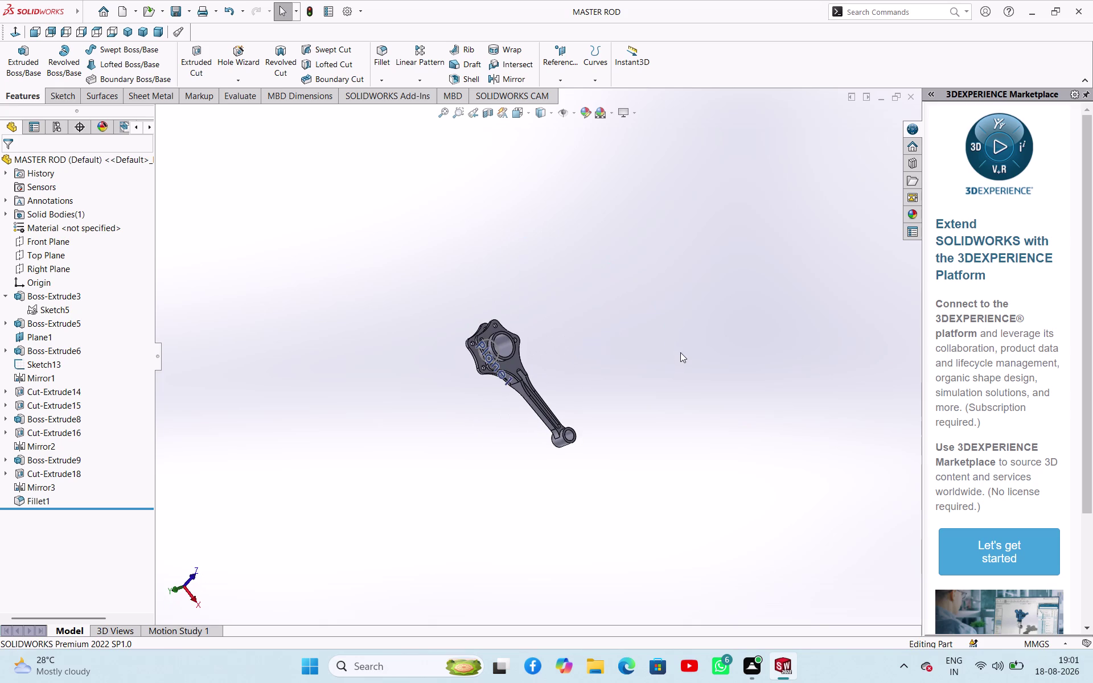
key(ctrl+n)
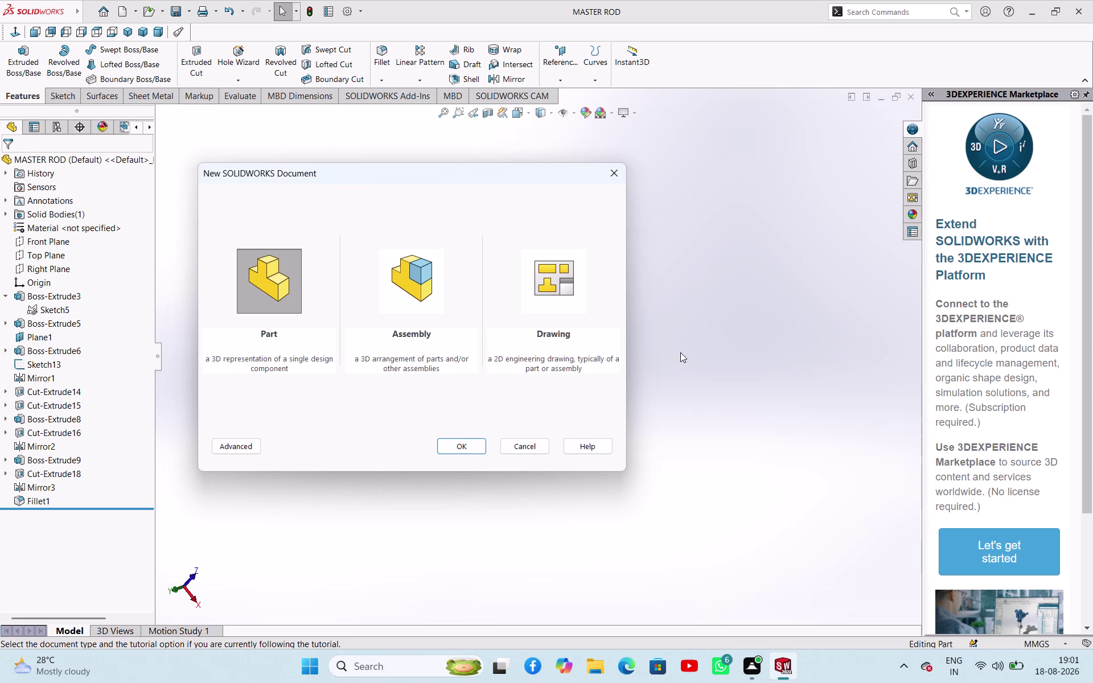
click(452, 442)
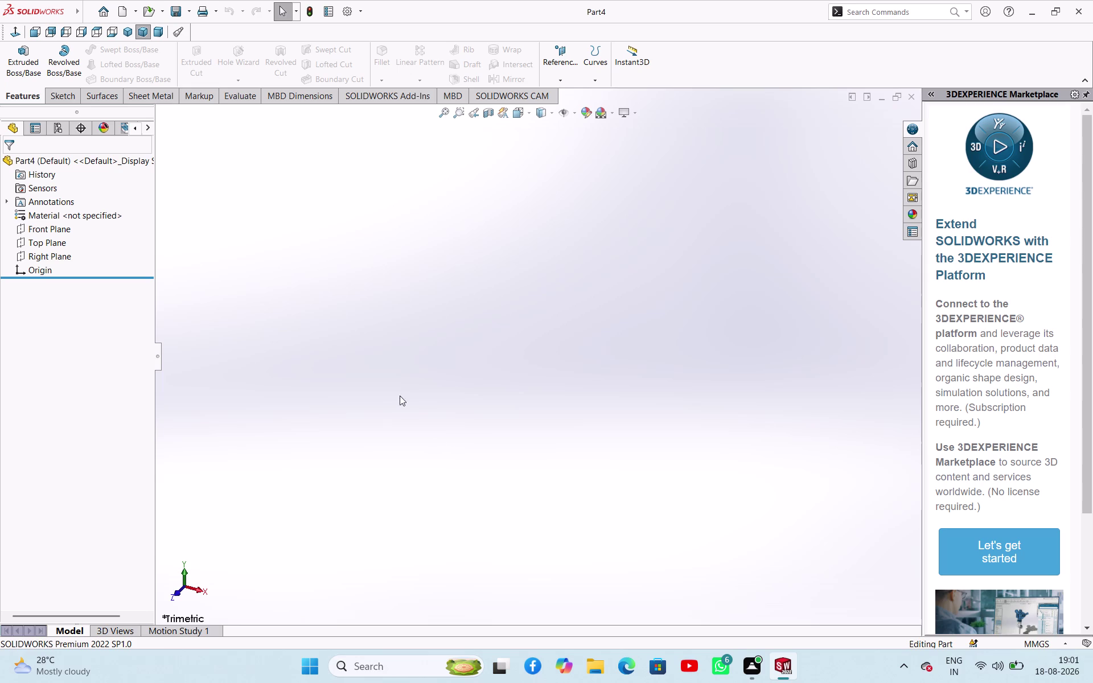
click(60, 247)
Sketch two concentric circles centred on the origin on Part4's Top Plane.
click(66, 235)
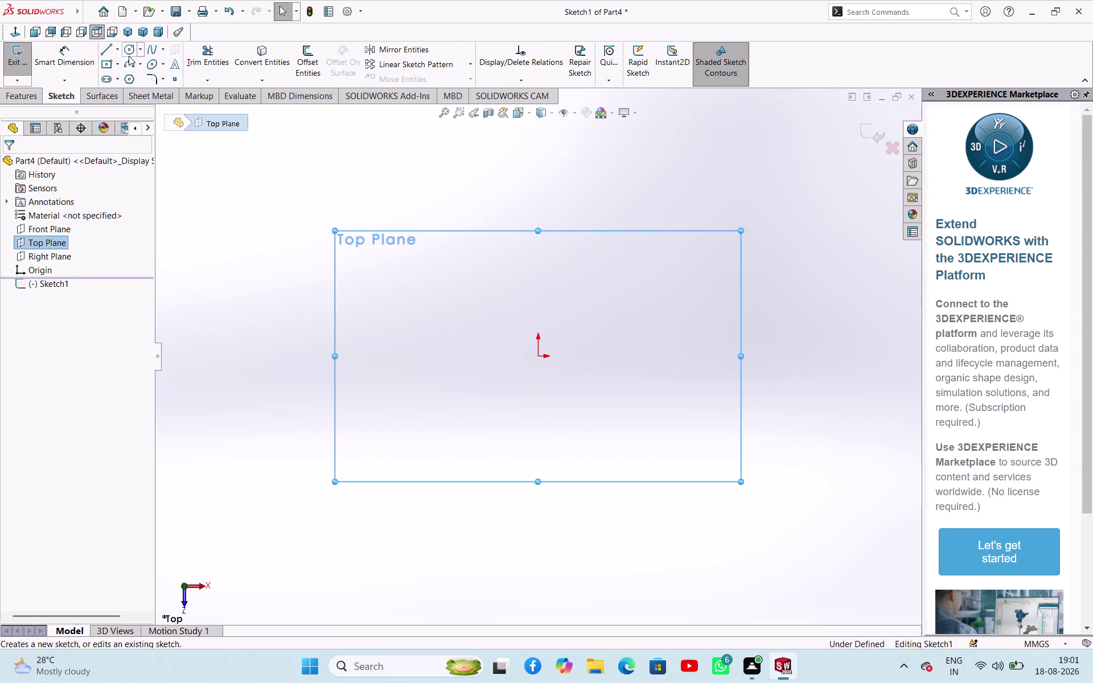
click(128, 56)
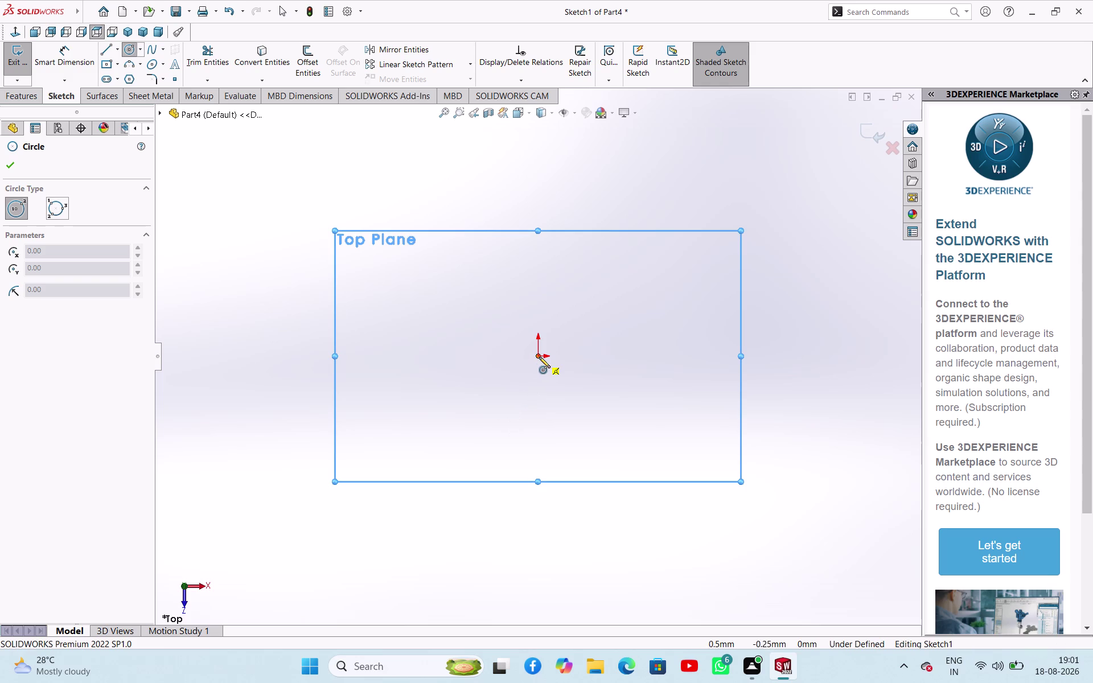
click(539, 357)
click(558, 423)
click(537, 359)
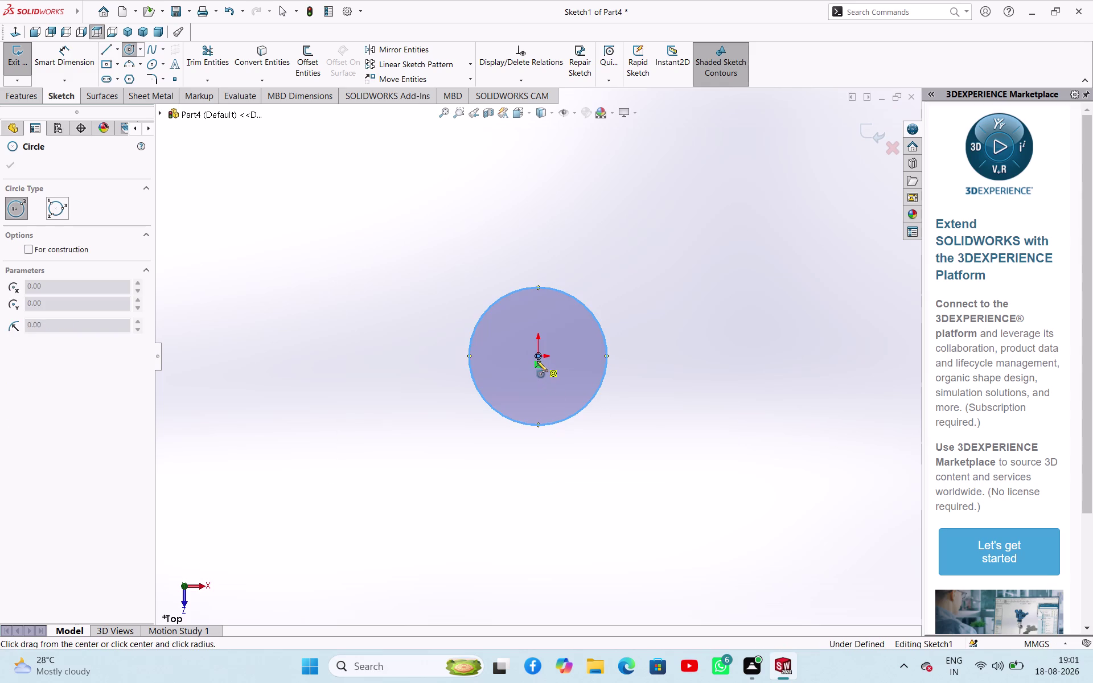
click(547, 406)
right_click(667, 387)
click(692, 402)
right_drag(691, 410, 719, 274)
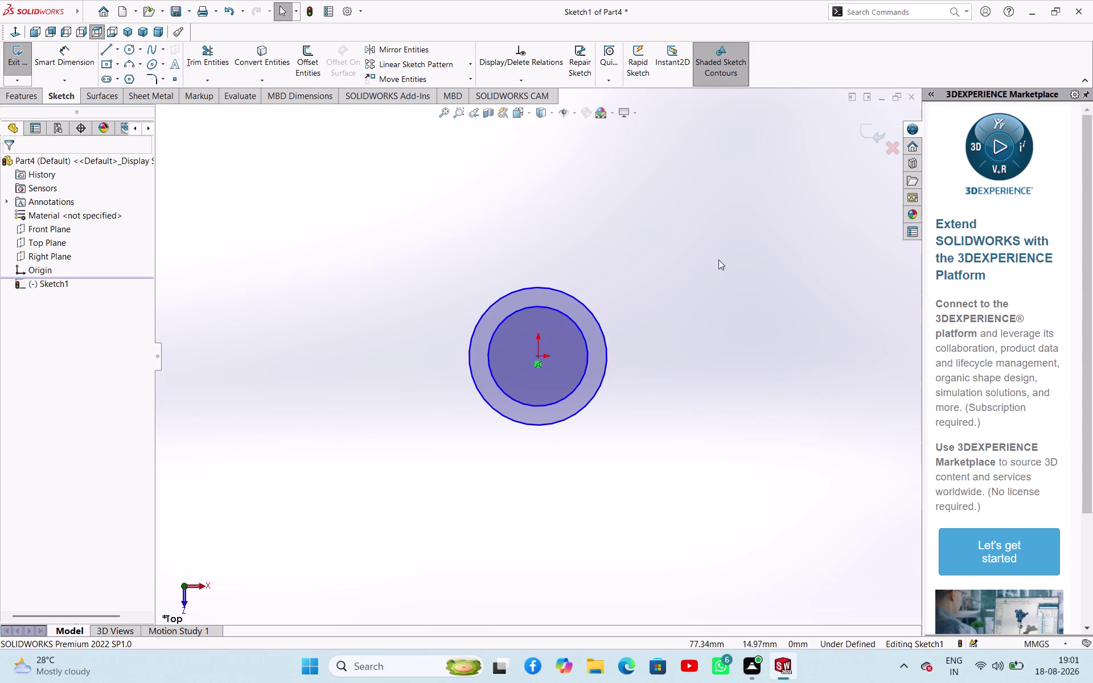
Dimension the circles to 24 mm outer and 22 mm inner diameter, then exit the sketch.
right_drag(718, 274, 719, 255)
click(602, 328)
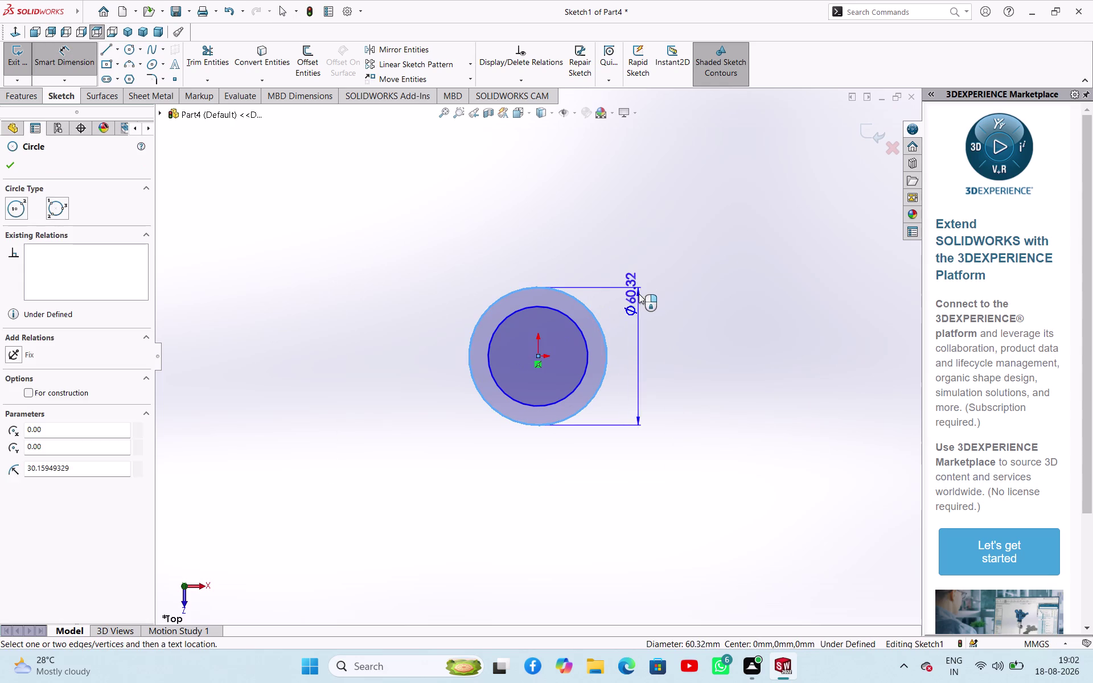
click(639, 294)
text(24)
key(Return)
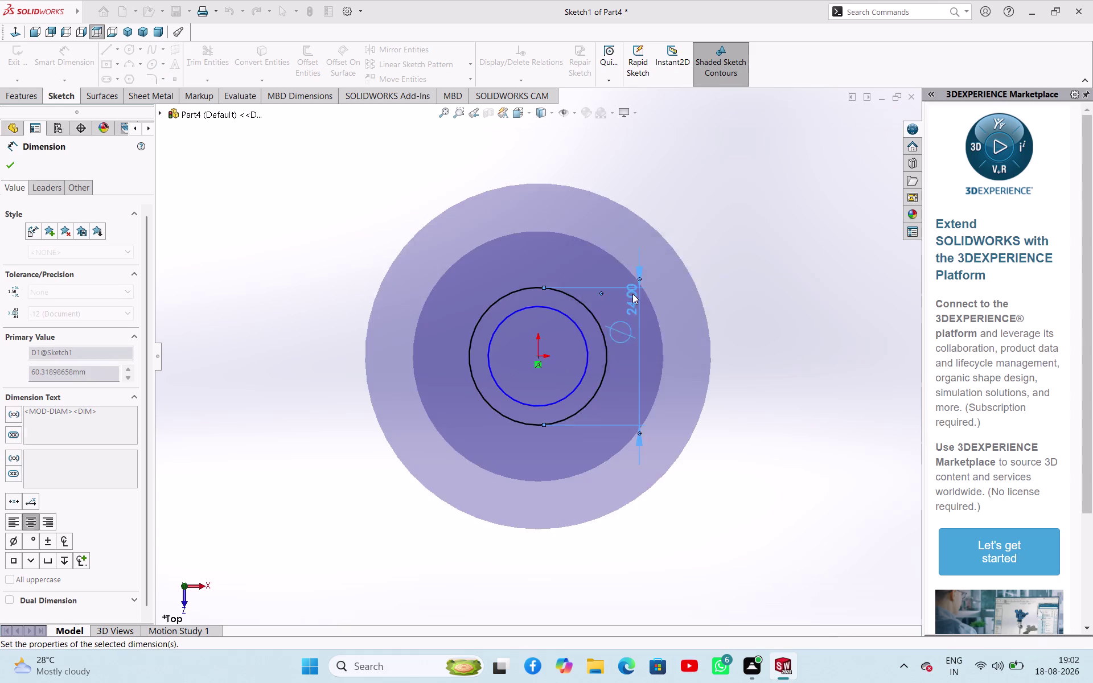
click(583, 337)
click(668, 348)
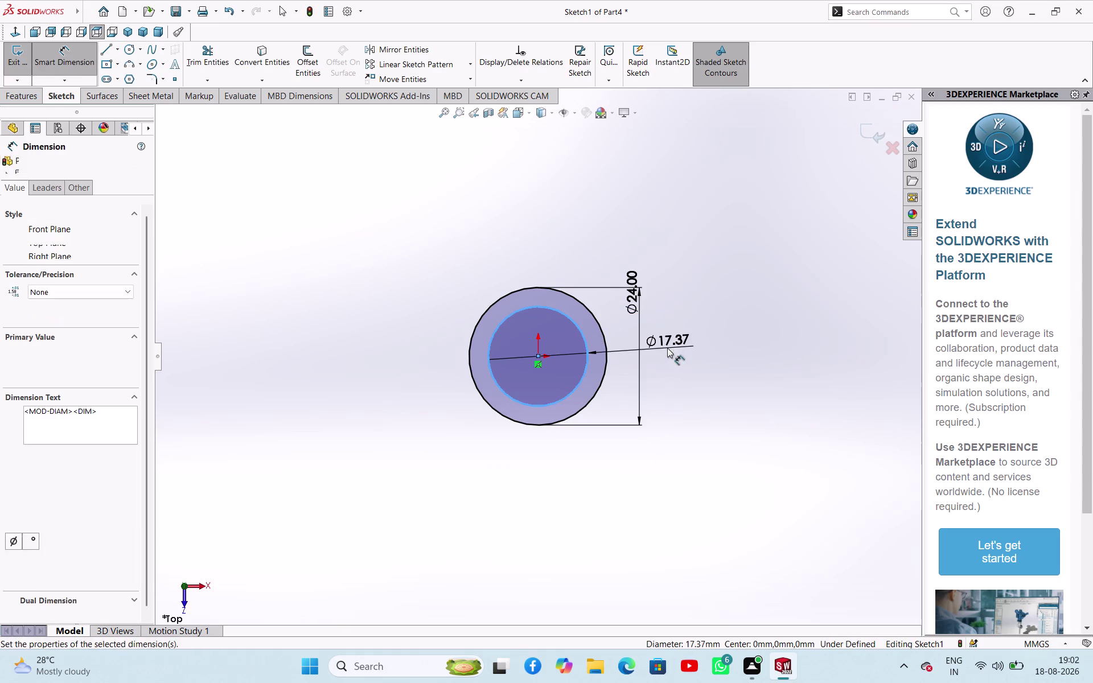
text(22)
key(Return)
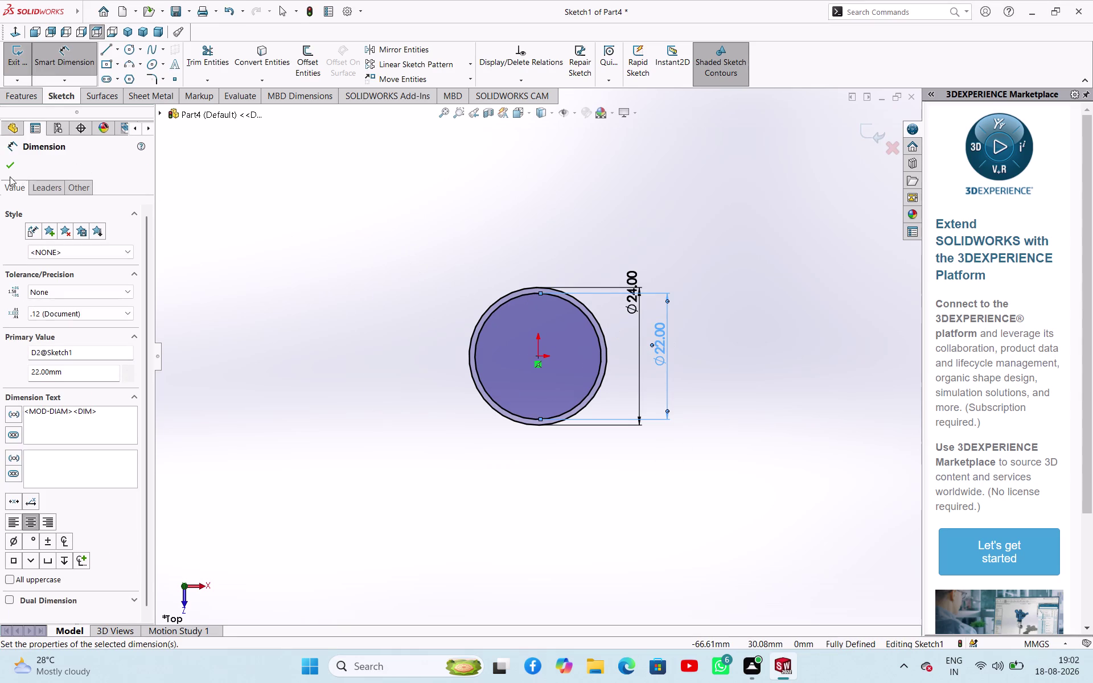
click(4, 171)
click(29, 48)
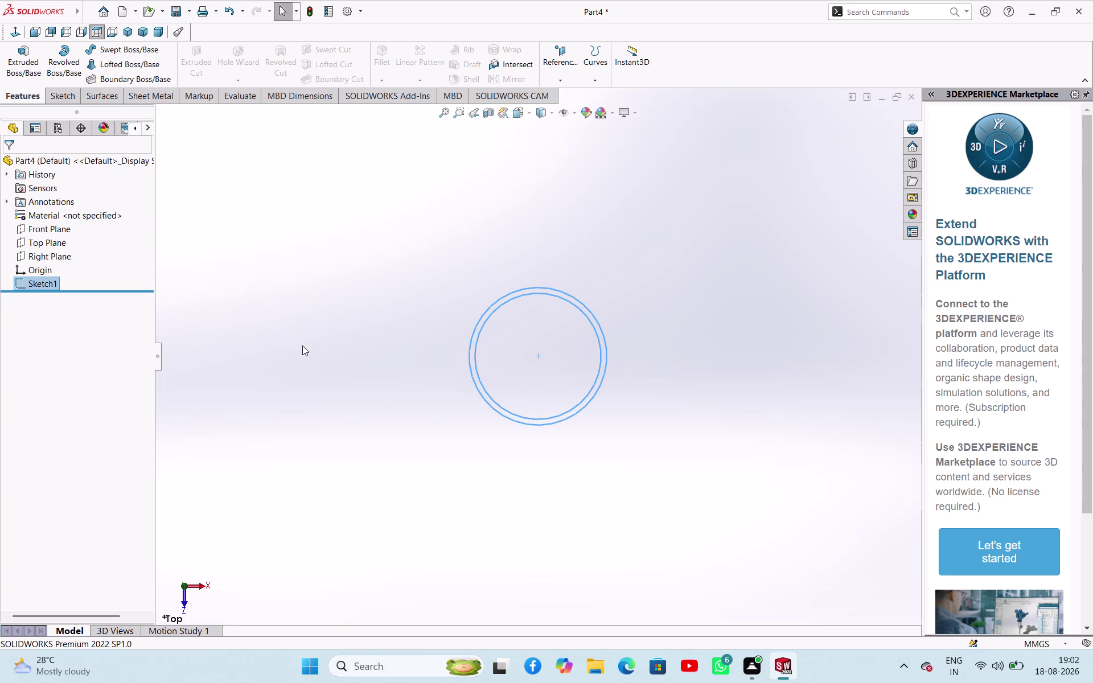
click(28, 60)
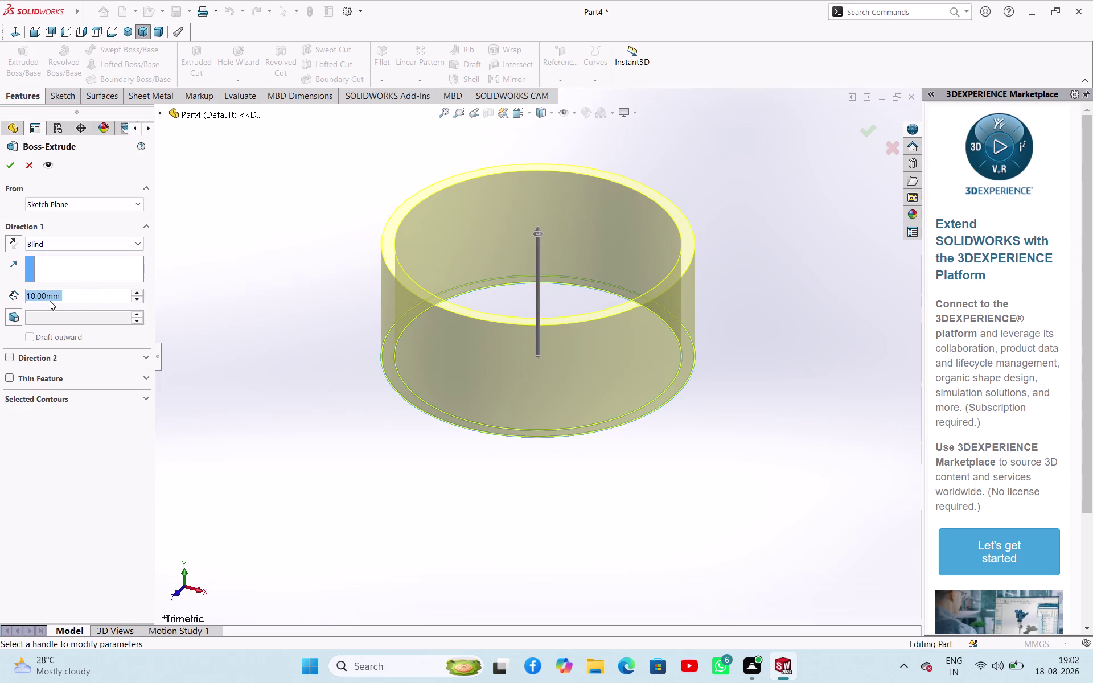
Extrude the 24/22 mm ring 42 mm deep as Boss-Extrude1, then bring up Save As.
text(42)
key(Return)
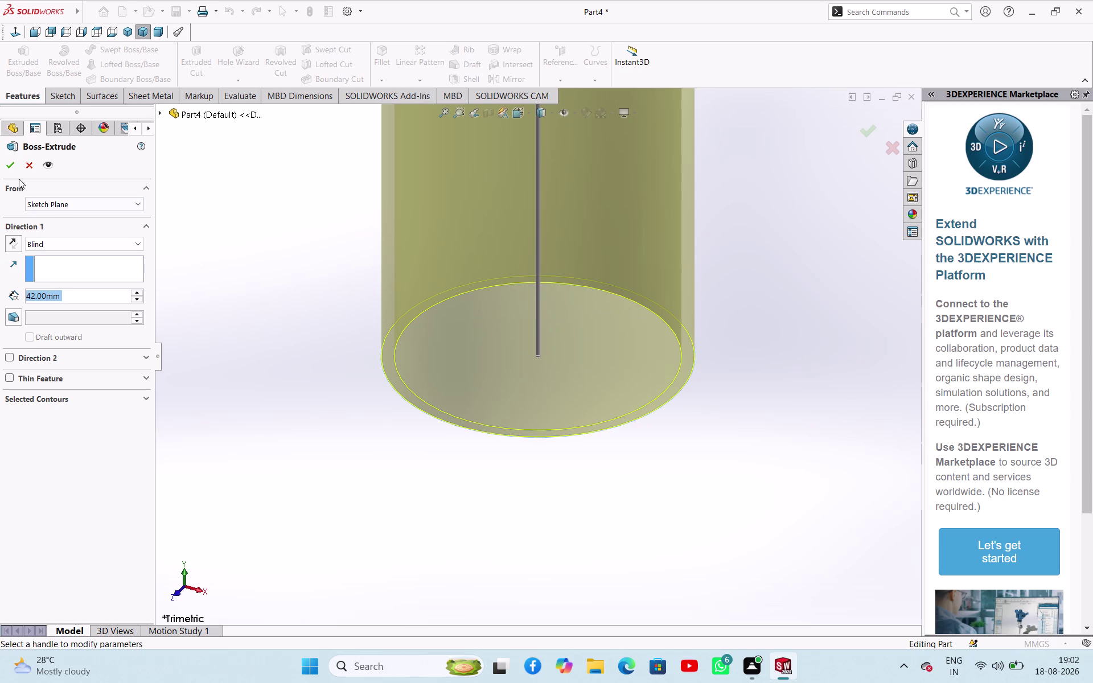
click(8, 171)
click(336, 352)
scroll(up, 3)
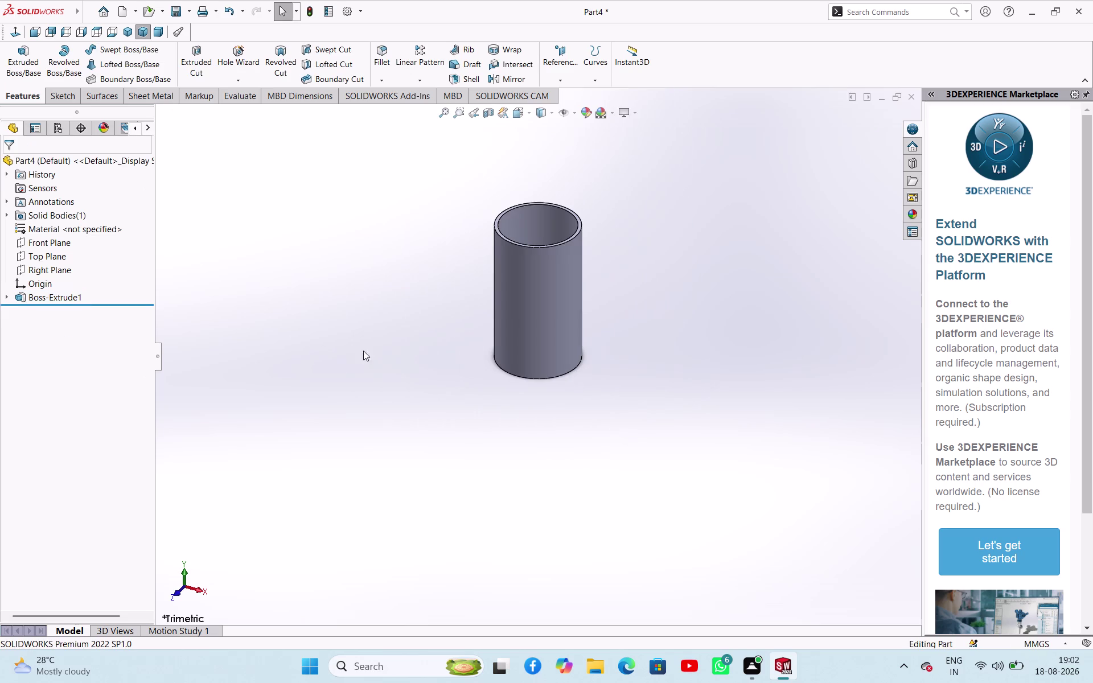
key(ctrl+s)
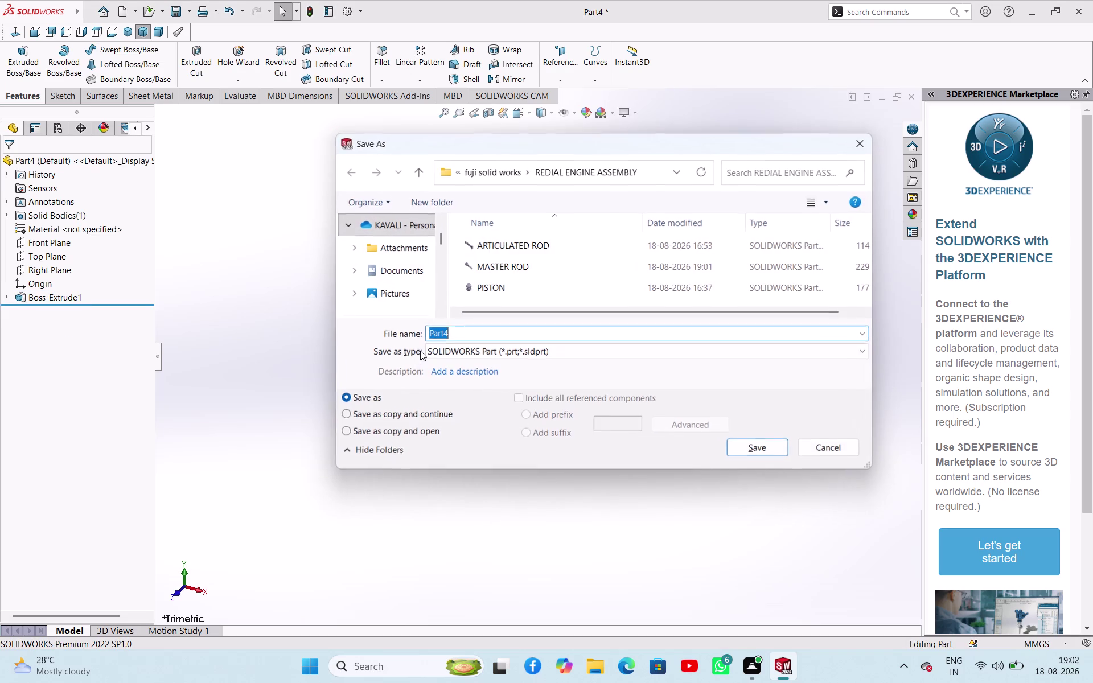
Enter 'ROD BUSH UPPER' as the file name.
key(r)
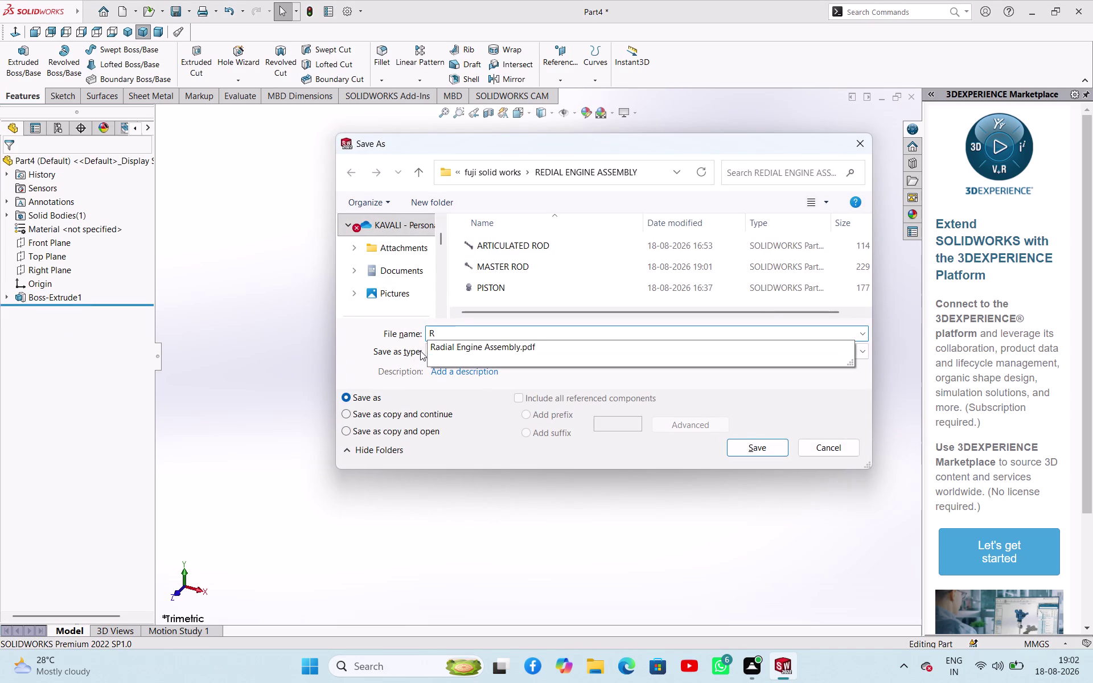
text(OD BU)
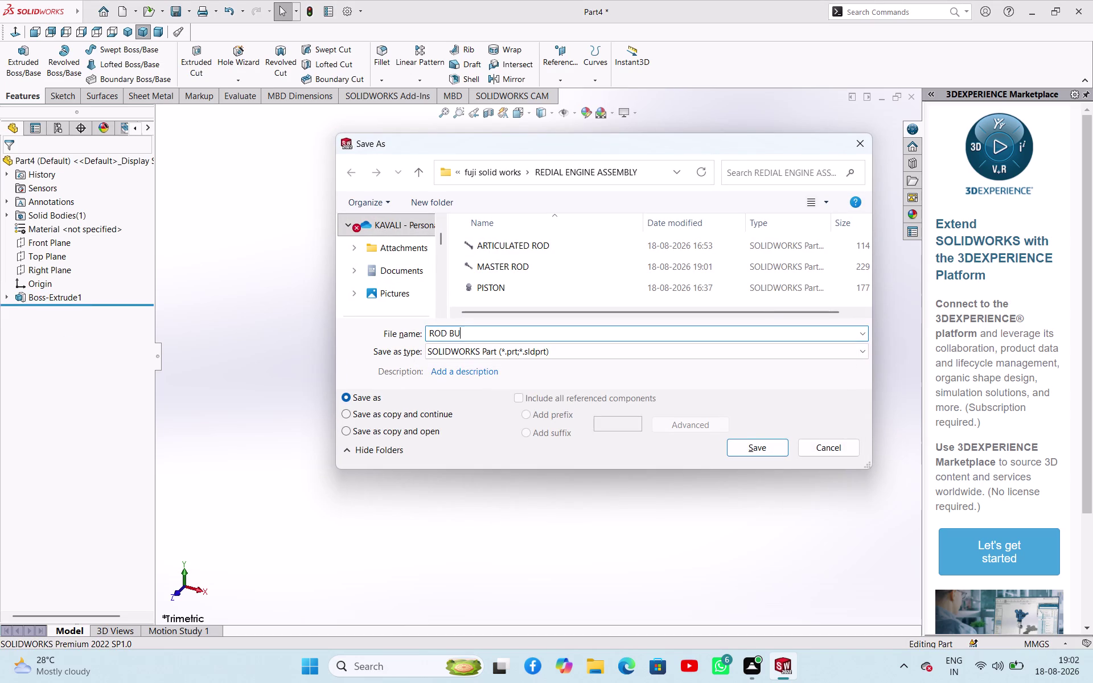
text(SH)
key(space)
text(U)
key(p)
key(p)
text(ER)
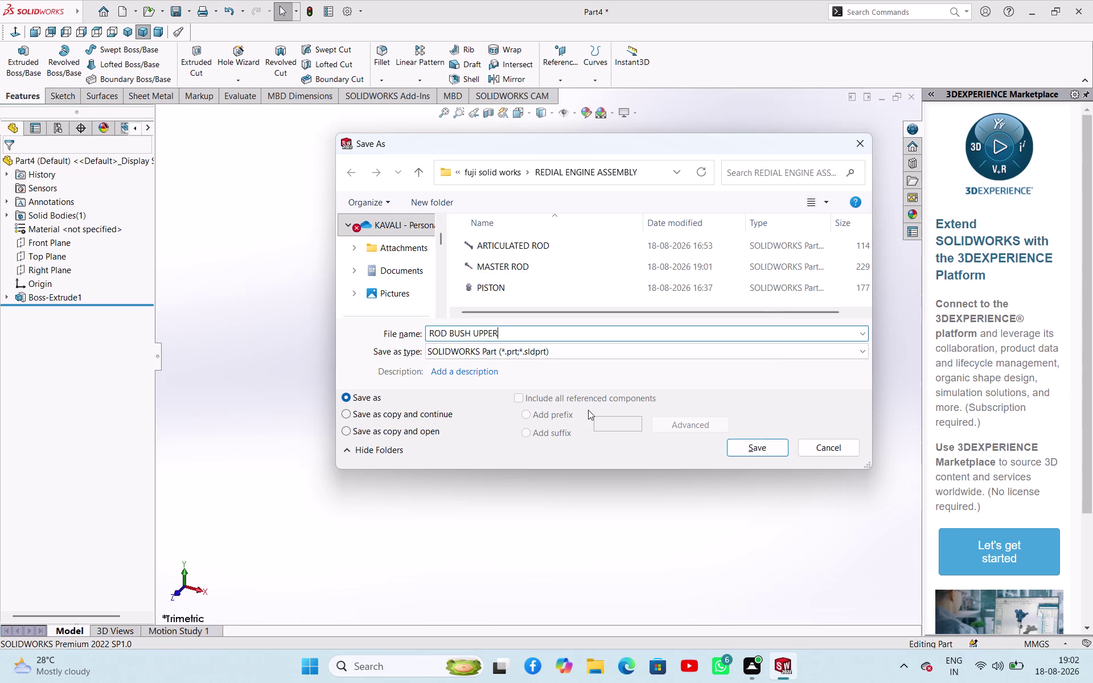
Save the tube under that name and create a new blank part, Part5.
click(759, 453)
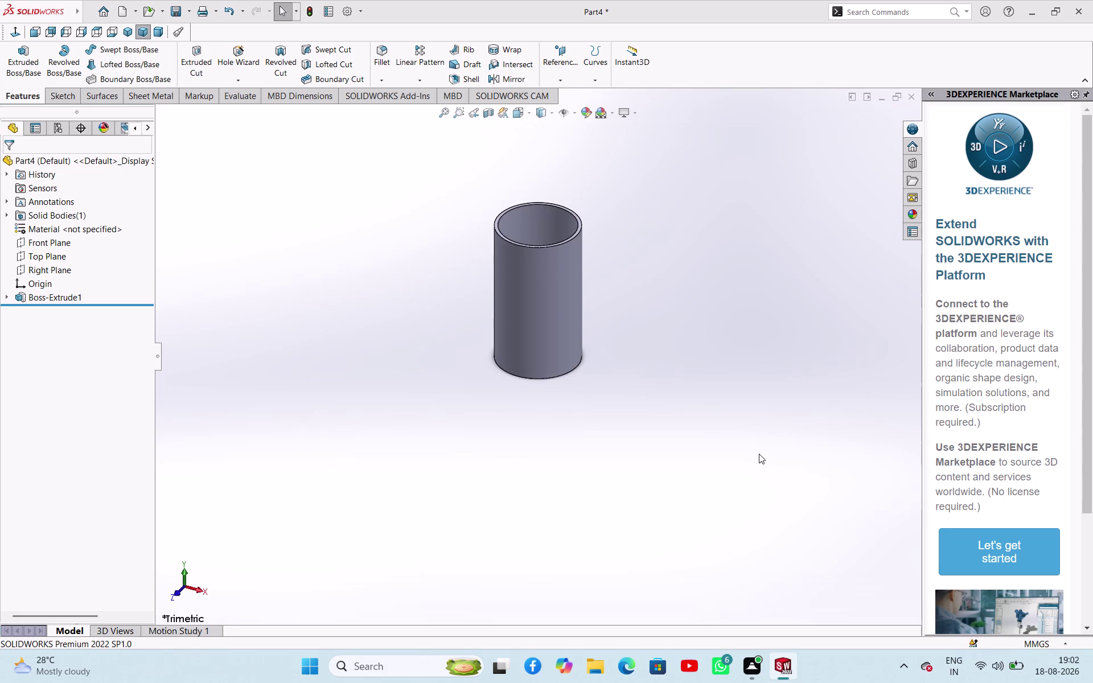
key(ctrl+s)
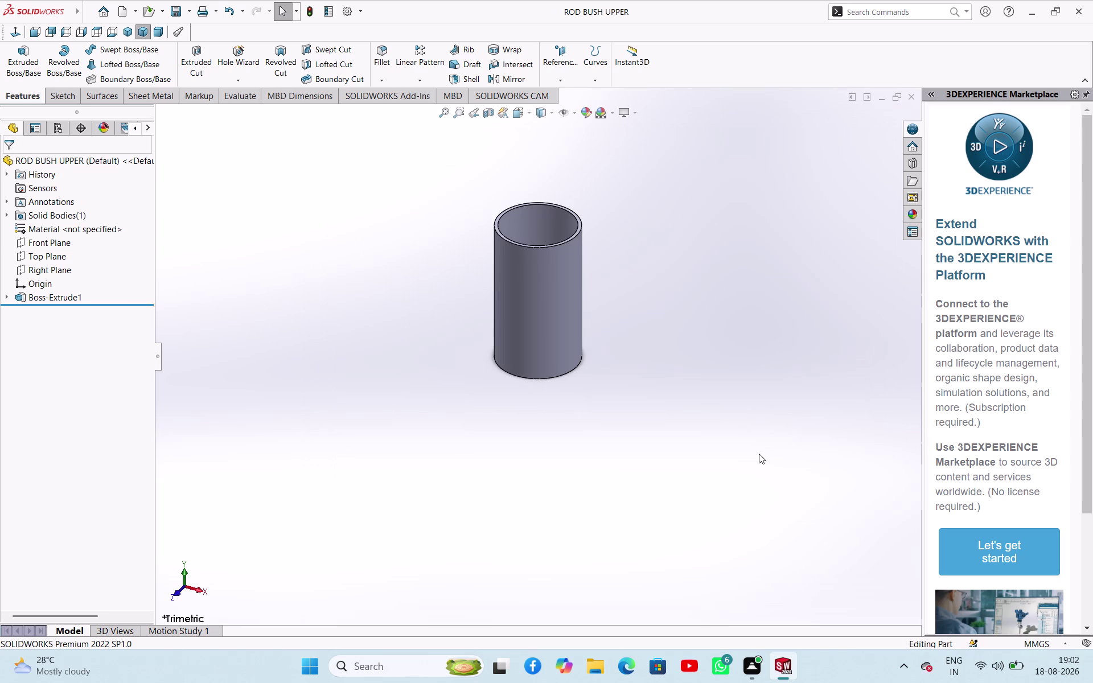
key(ctrl+n)
click(464, 446)
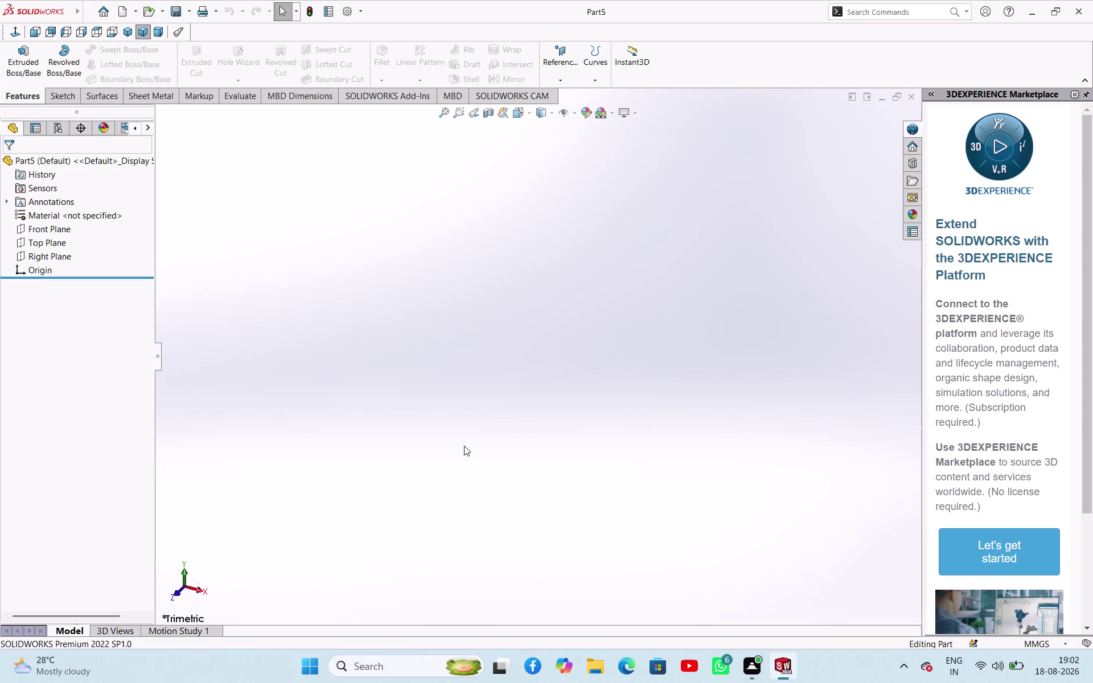
On Part5's Top Plane, sketch two circles centred on the origin.
click(40, 245)
click(45, 223)
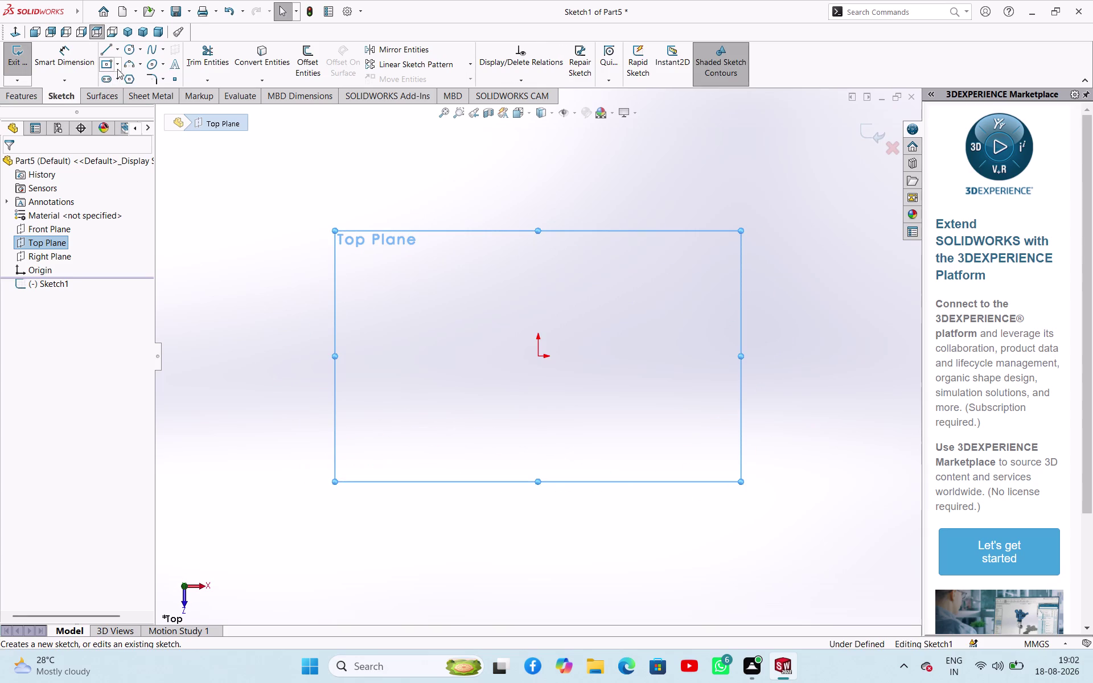
click(132, 50)
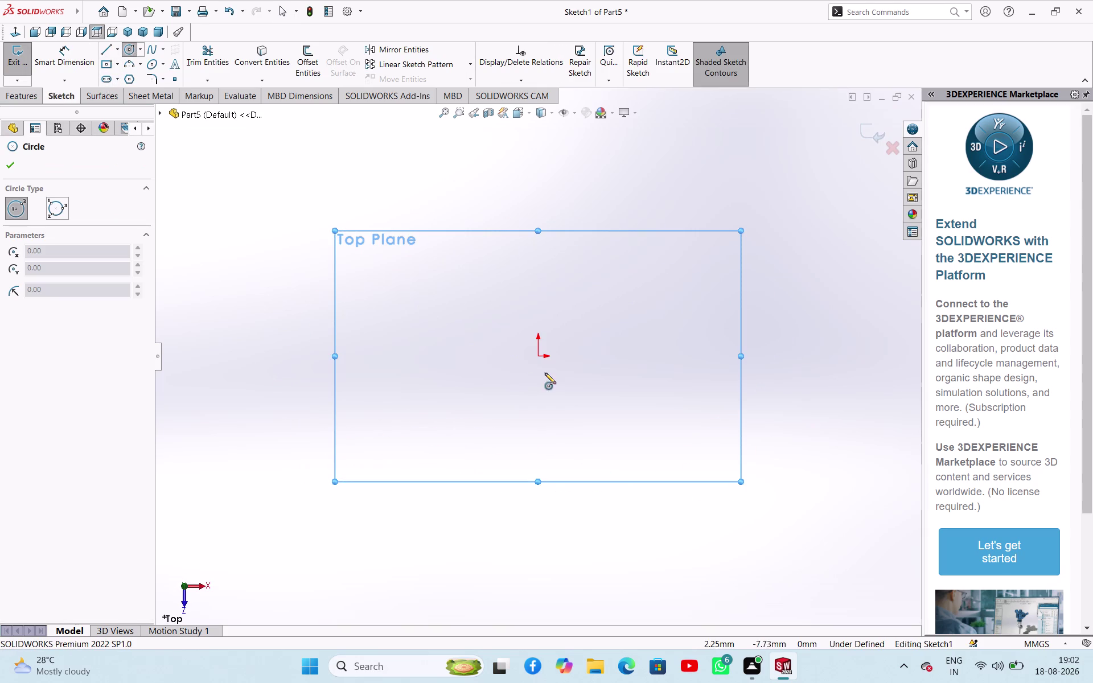
click(535, 358)
click(587, 451)
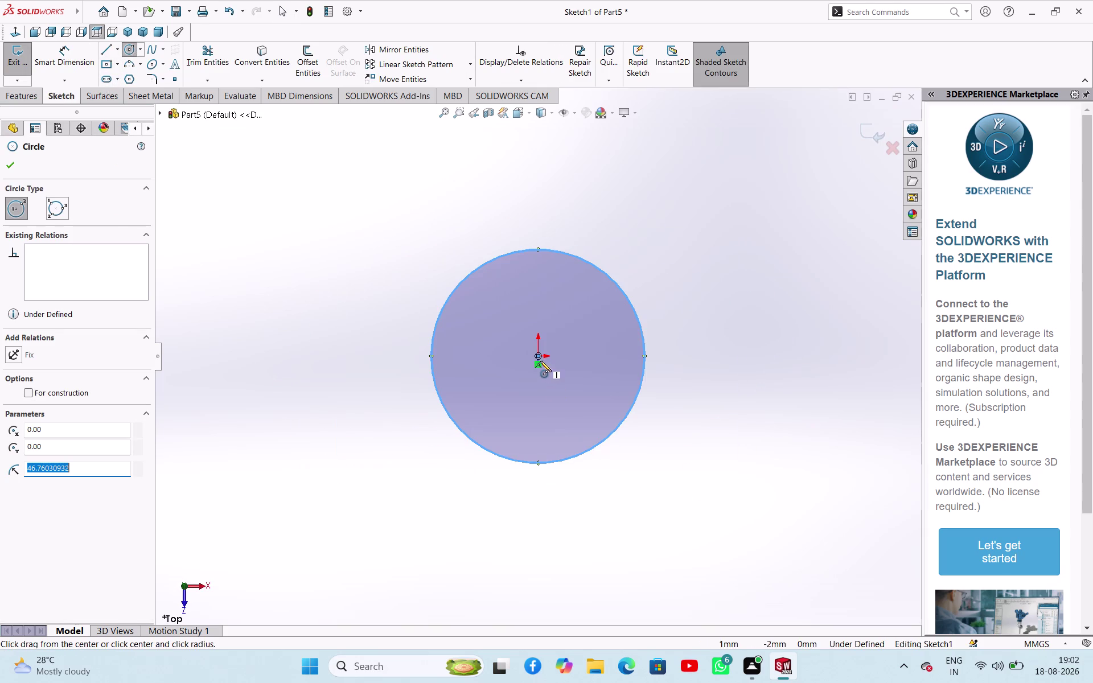
click(539, 359)
click(632, 487)
right_click(763, 305)
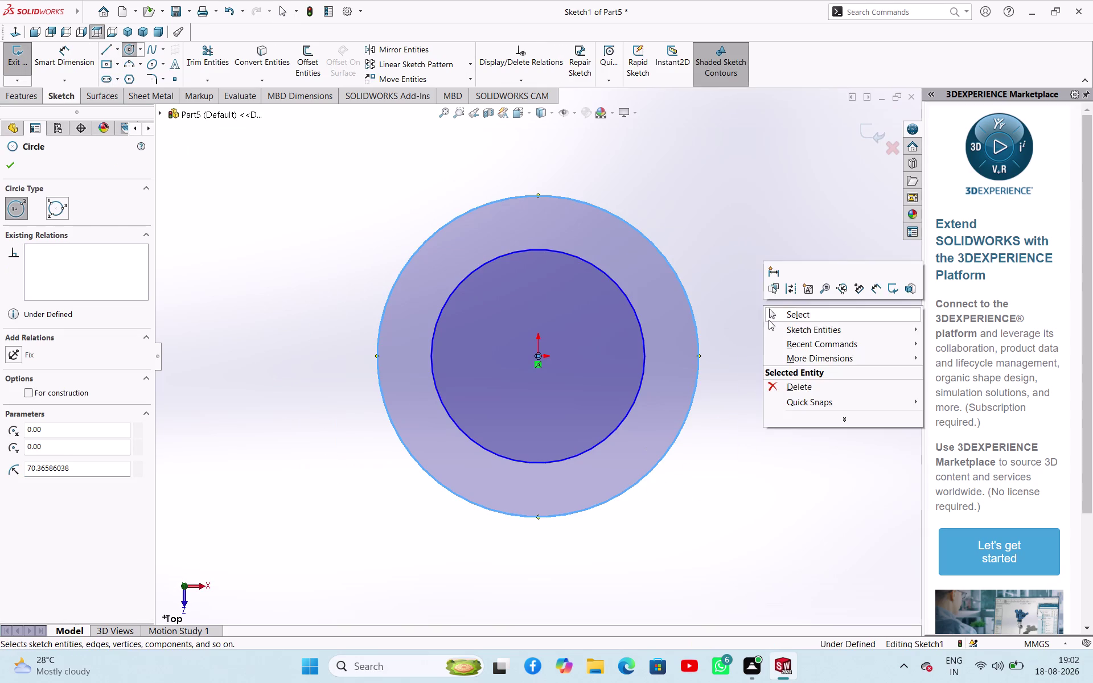
click(768, 320)
right_drag(764, 358, 764, 203)
Dimension the circles to 15 mm outer and 12 mm inner diameter, then exit the sketch.
click(674, 273)
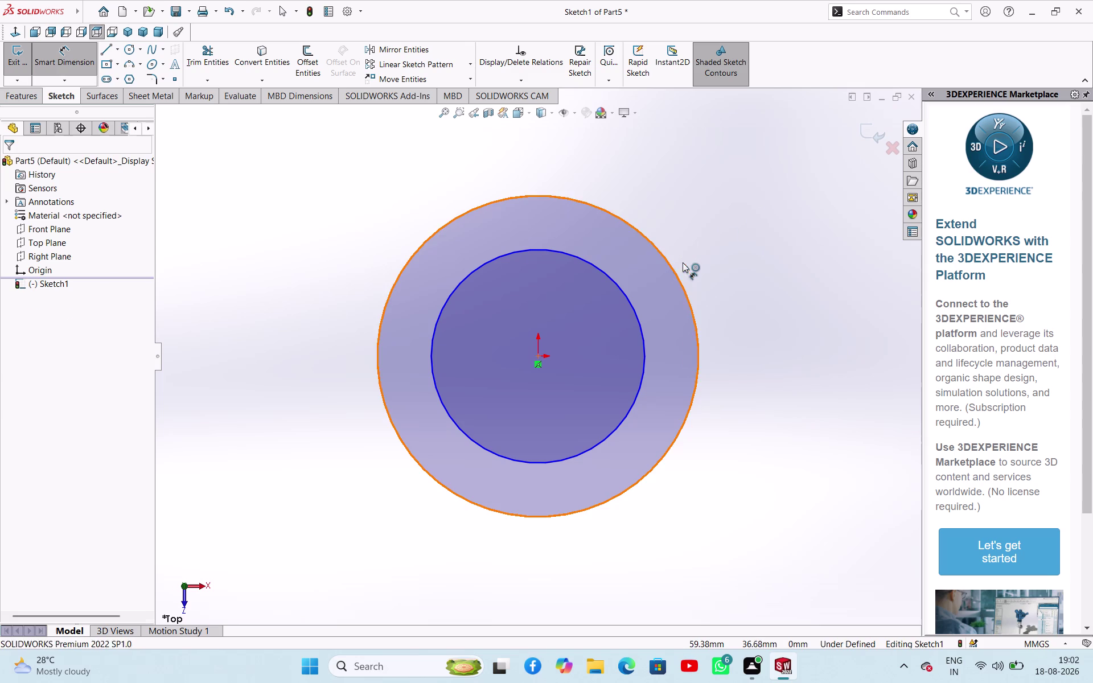
click(730, 215)
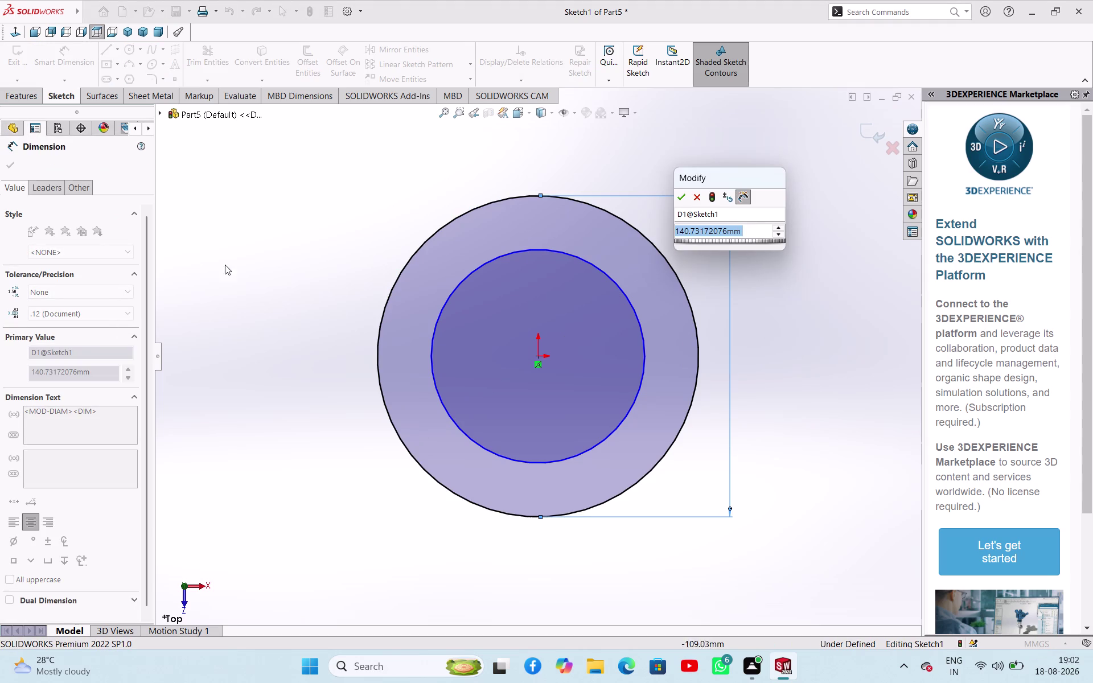
text(15)
key(Return)
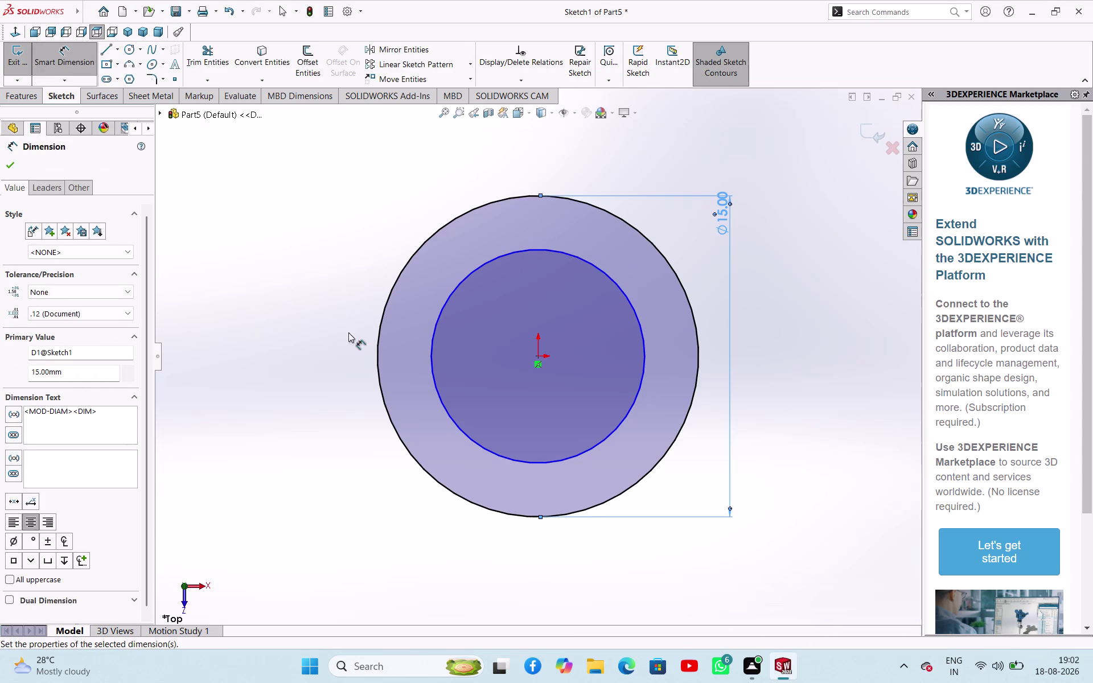
click(643, 333)
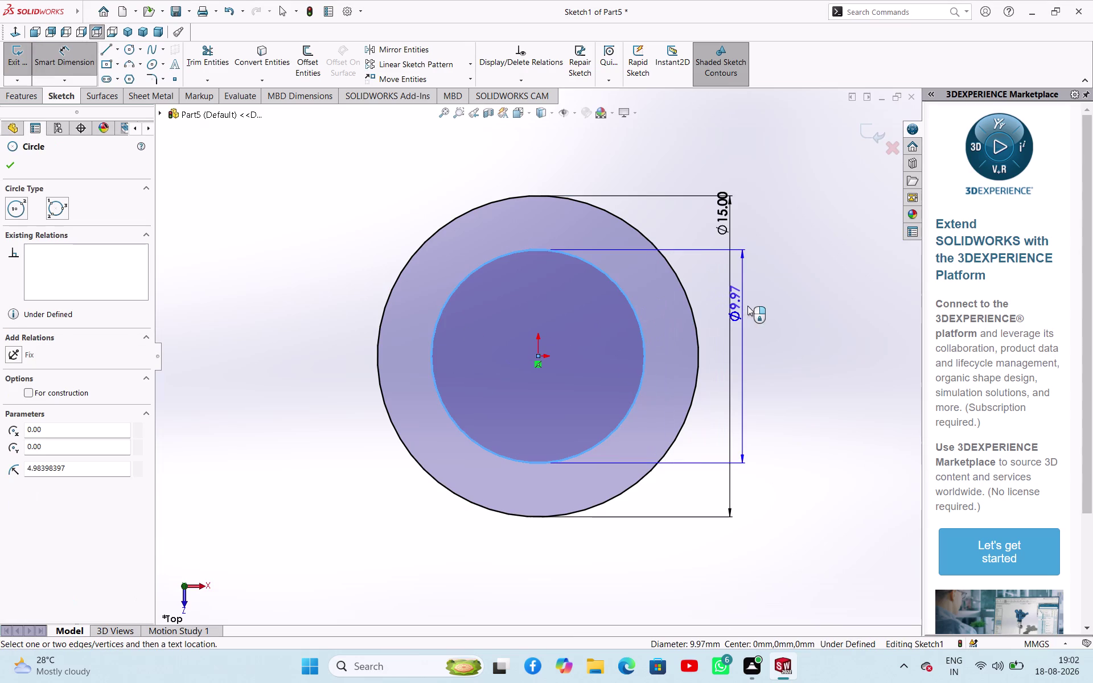
click(764, 307)
key(1)
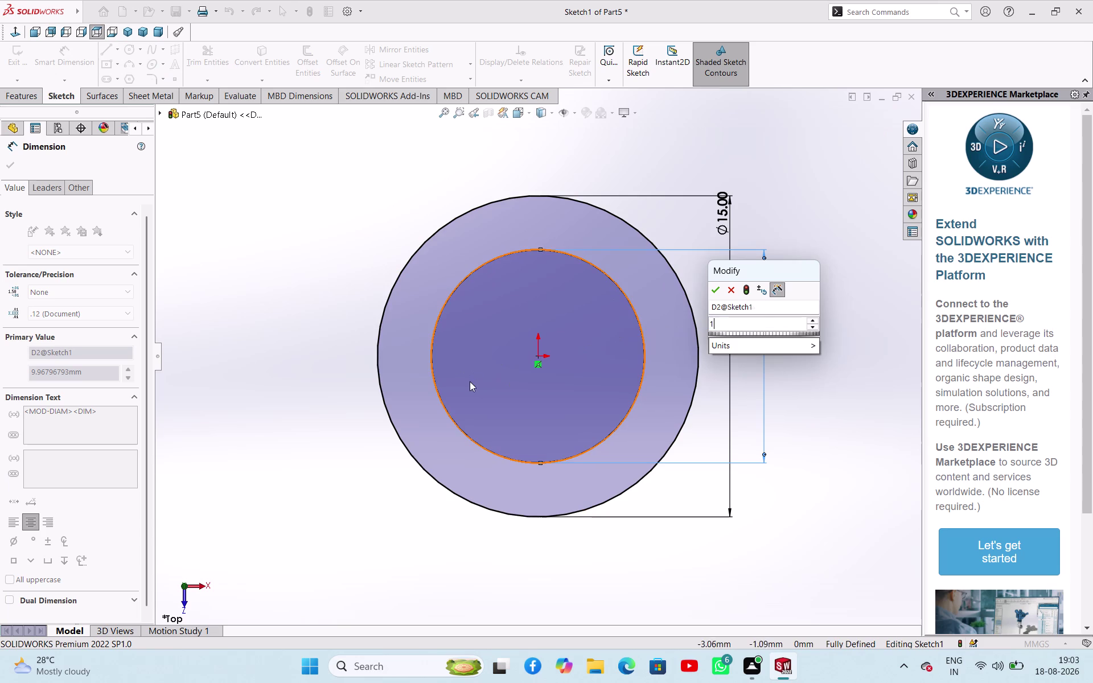
key(2)
key(Return)
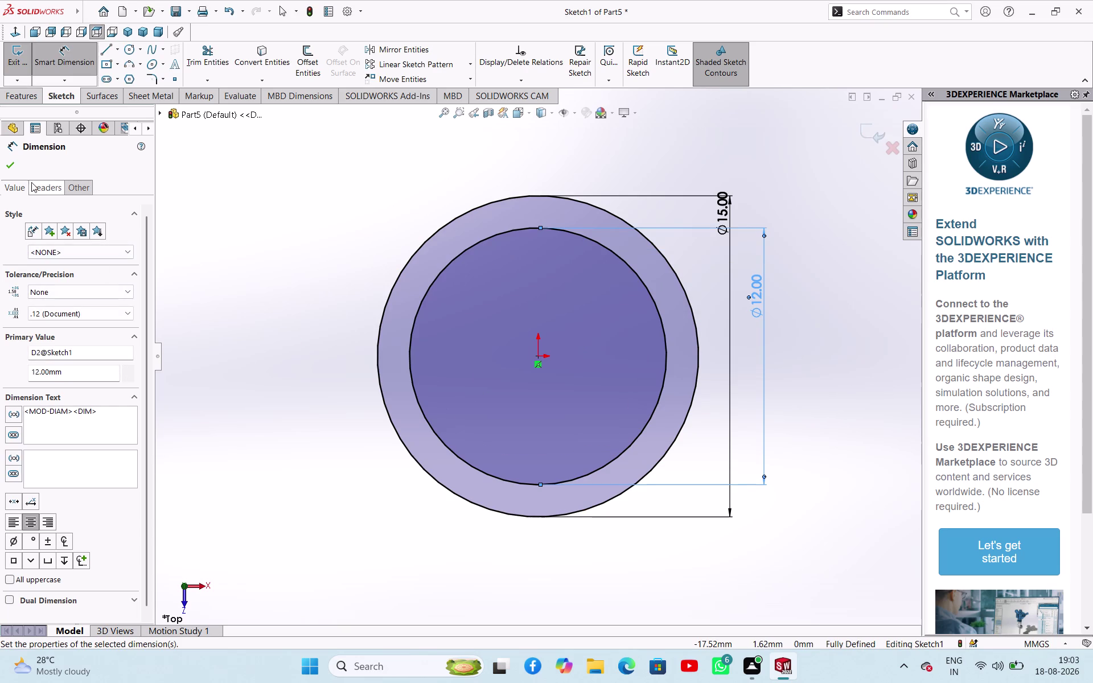
click(13, 163)
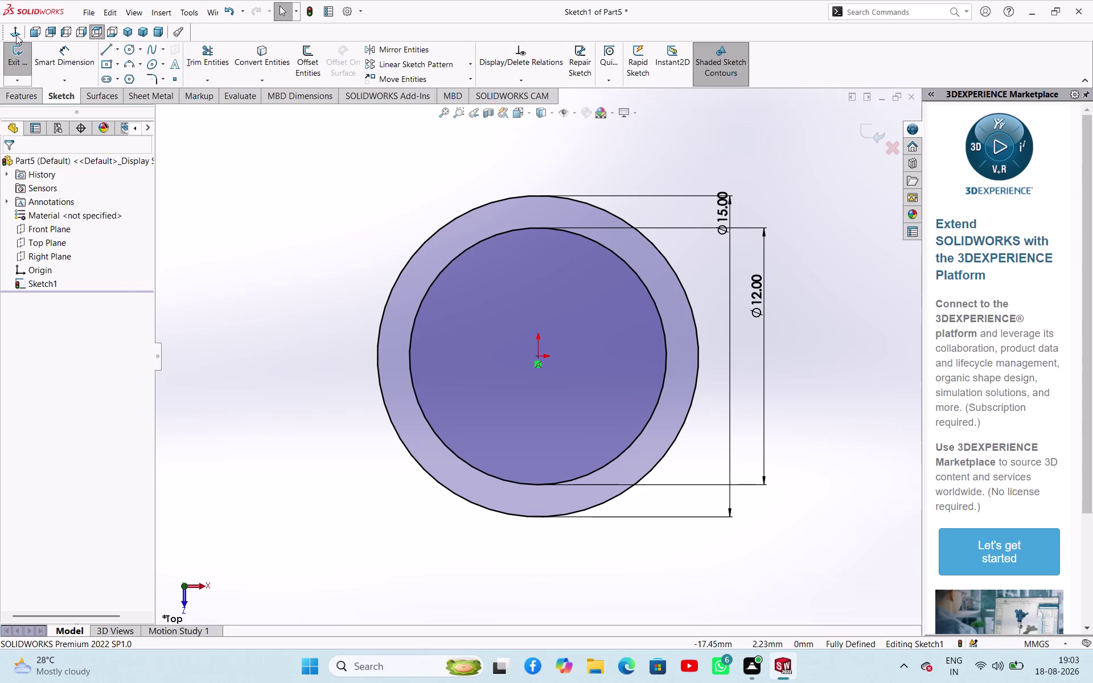
click(11, 53)
middle_drag(406, 400, 431, 245)
Extrude Part5's 15/12 mm ring sketch 24 mm blind as Boss-Extrude1.
click(11, 61)
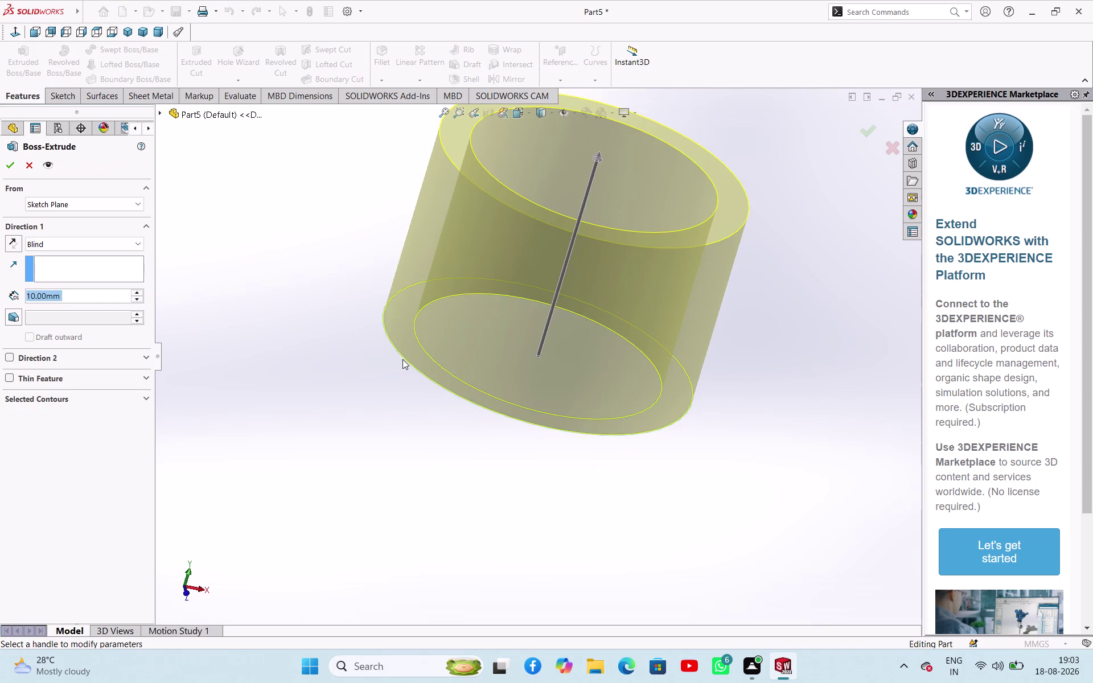
text(24)
key(Return)
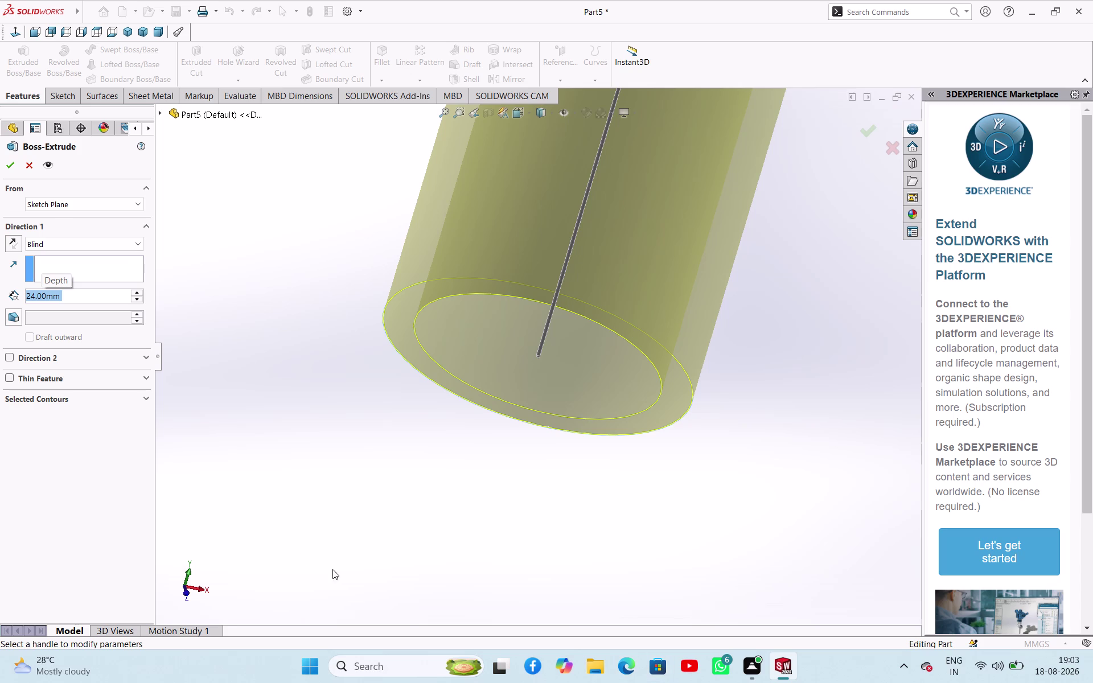
click(15, 168)
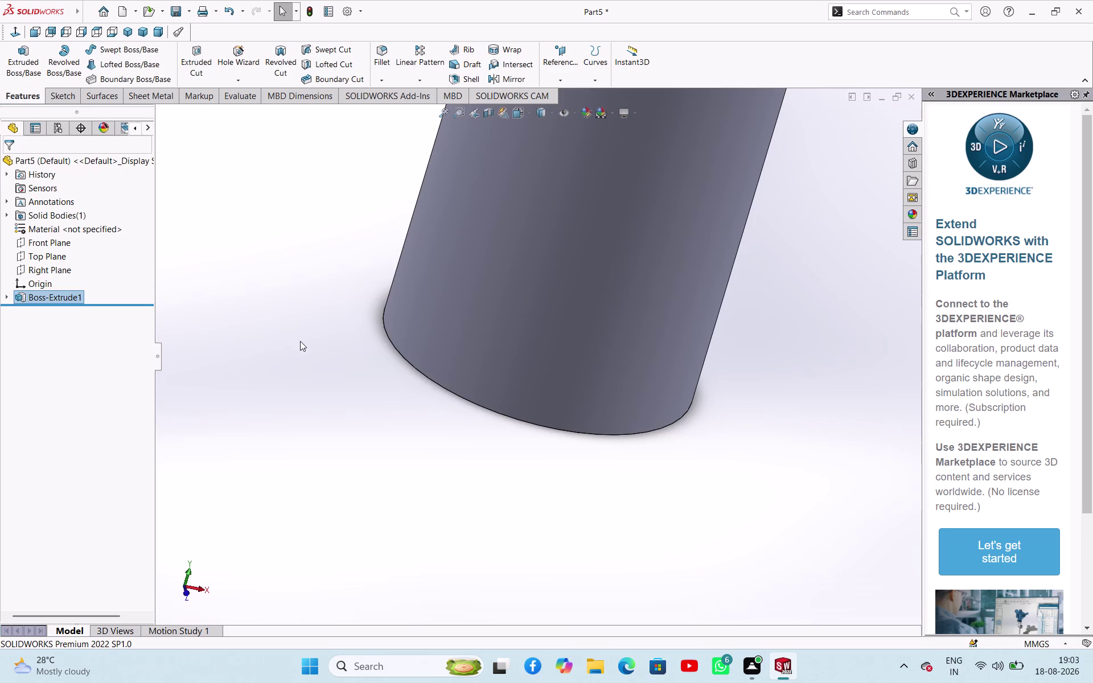
scroll(up, 3)
scroll(up, 3)
scroll(up, 3)
scroll(down, 3)
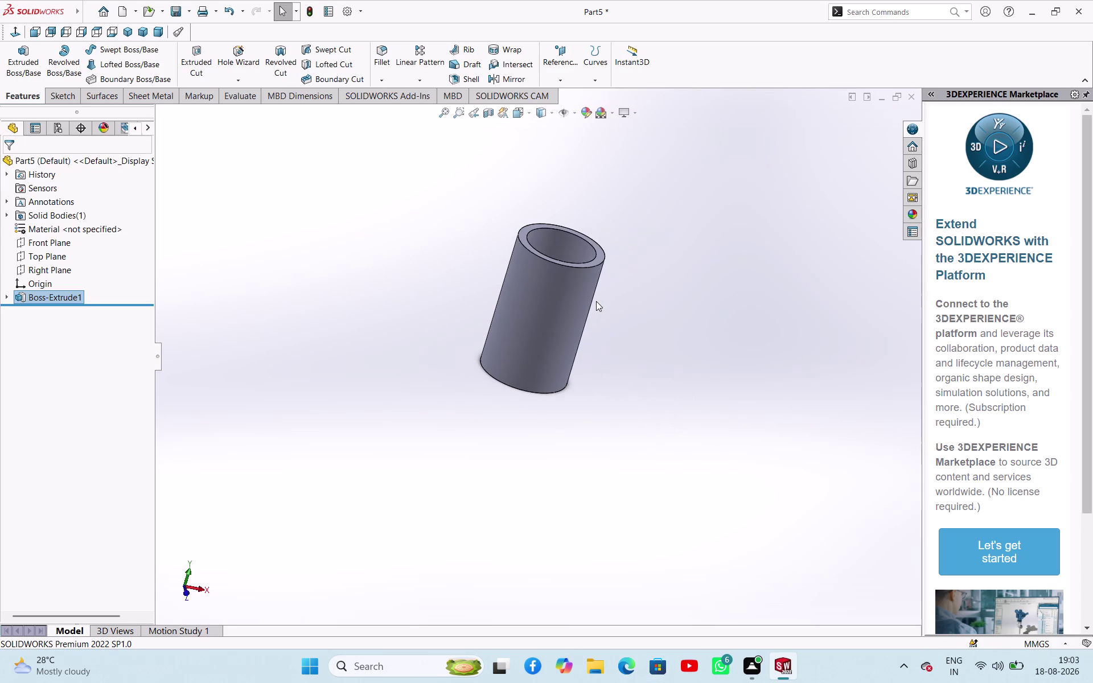
scroll(up, 3)
In Save As, enter the file name 'ROD BUSH LOWER', fixing a typo.
key(ctrl+s)
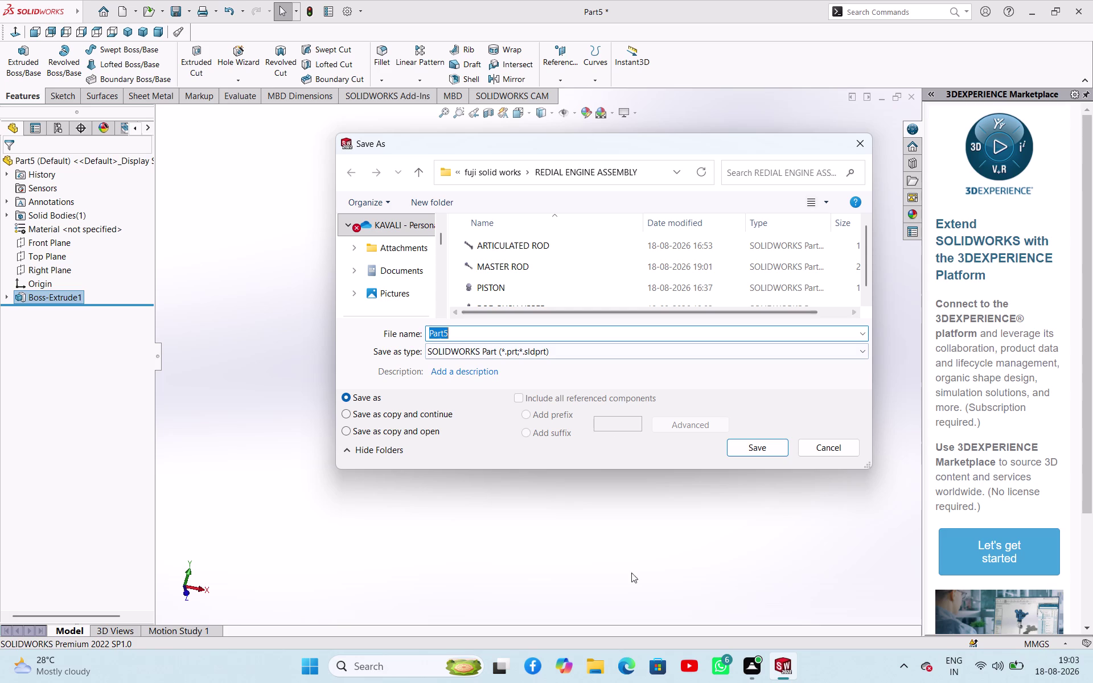
key(r)
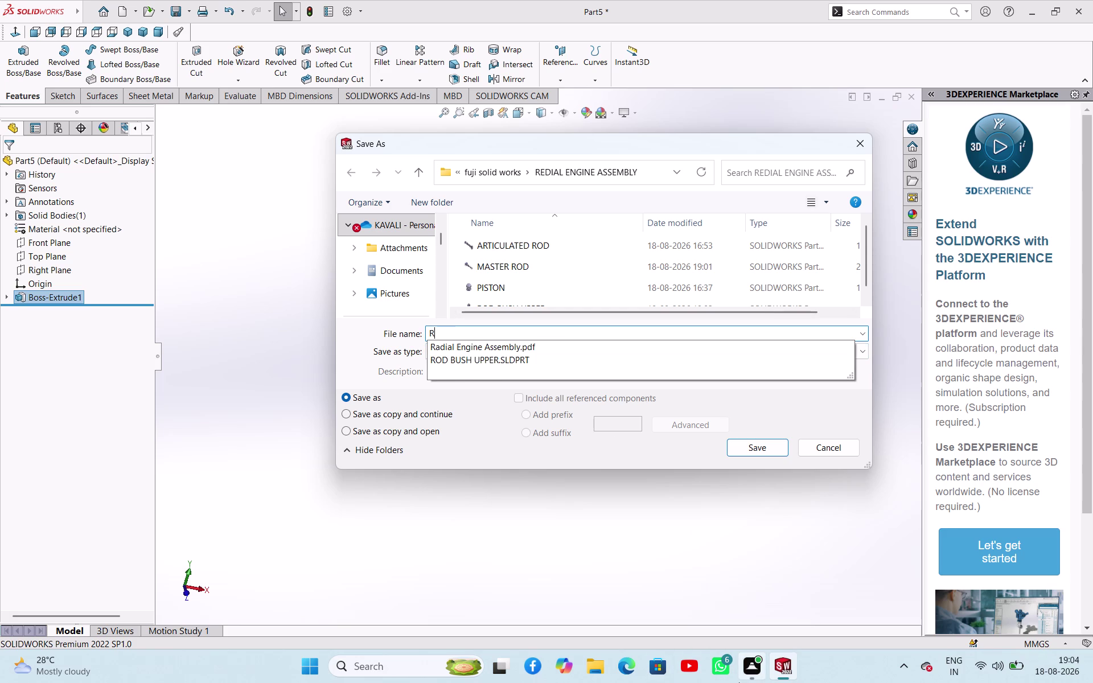
key(o)
text(D B)
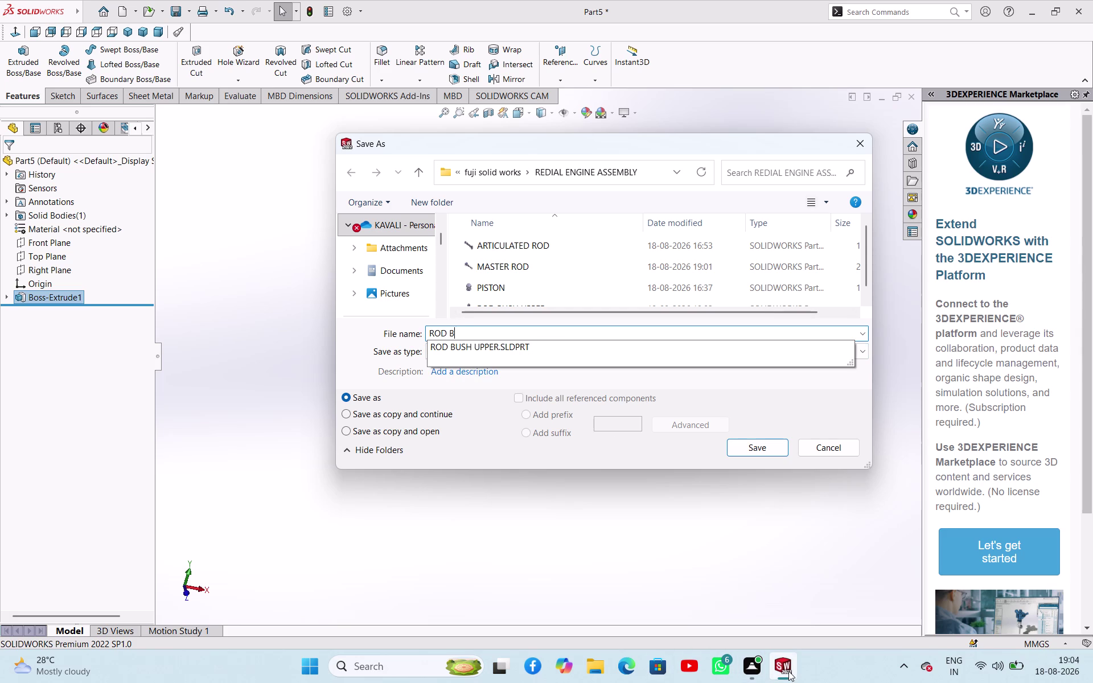
text(US)
text(H)
key(space)
text(LO)
key(e)
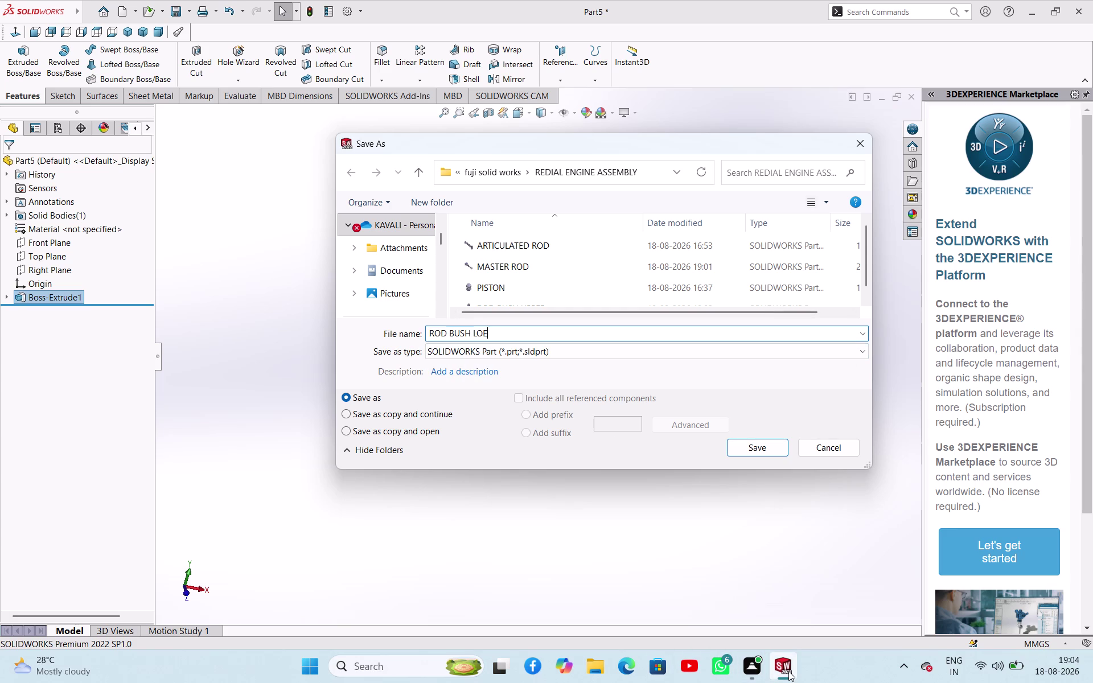
key(BackSpace)
text(WER)
Save the tube as ROD BUSH LOWER and create a new blank part, Part6.
click(754, 454)
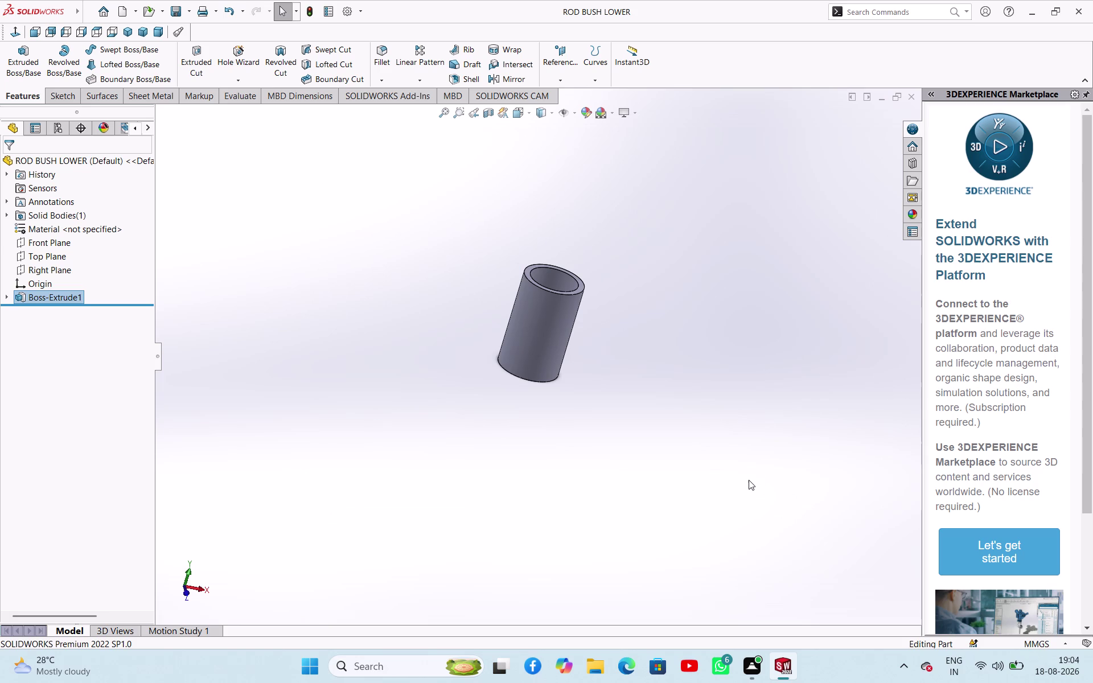
key(ctrl+s)
key(ctrl+n)
click(472, 442)
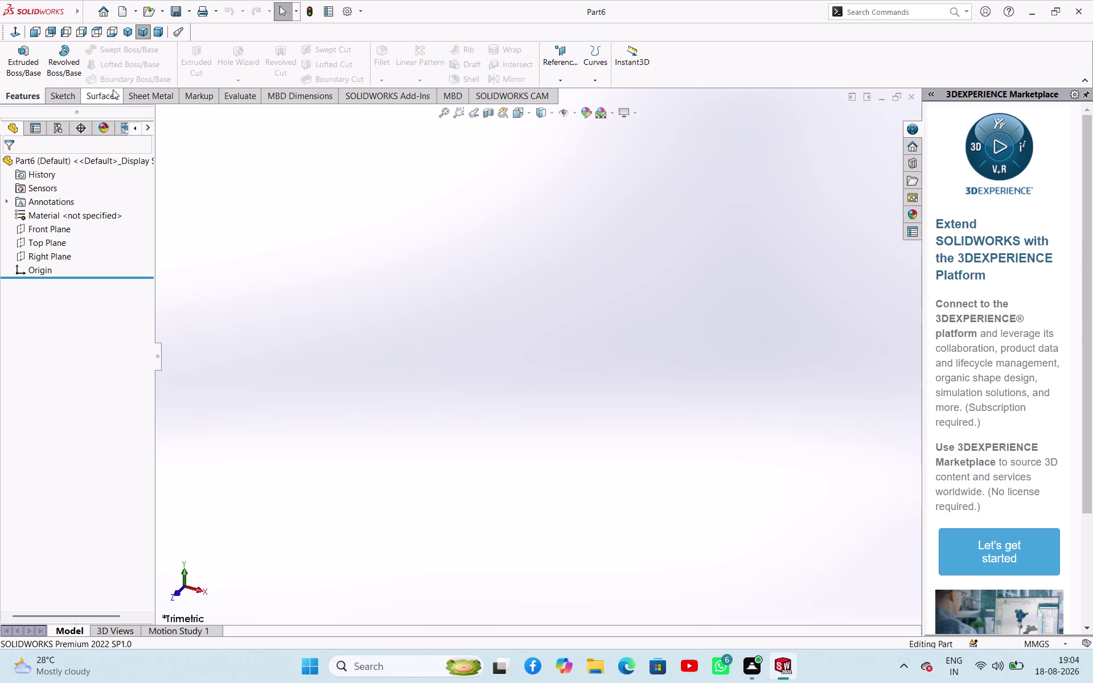
Start a sketch on Part6's Top Plane and draw two circles centred on the origin.
click(52, 244)
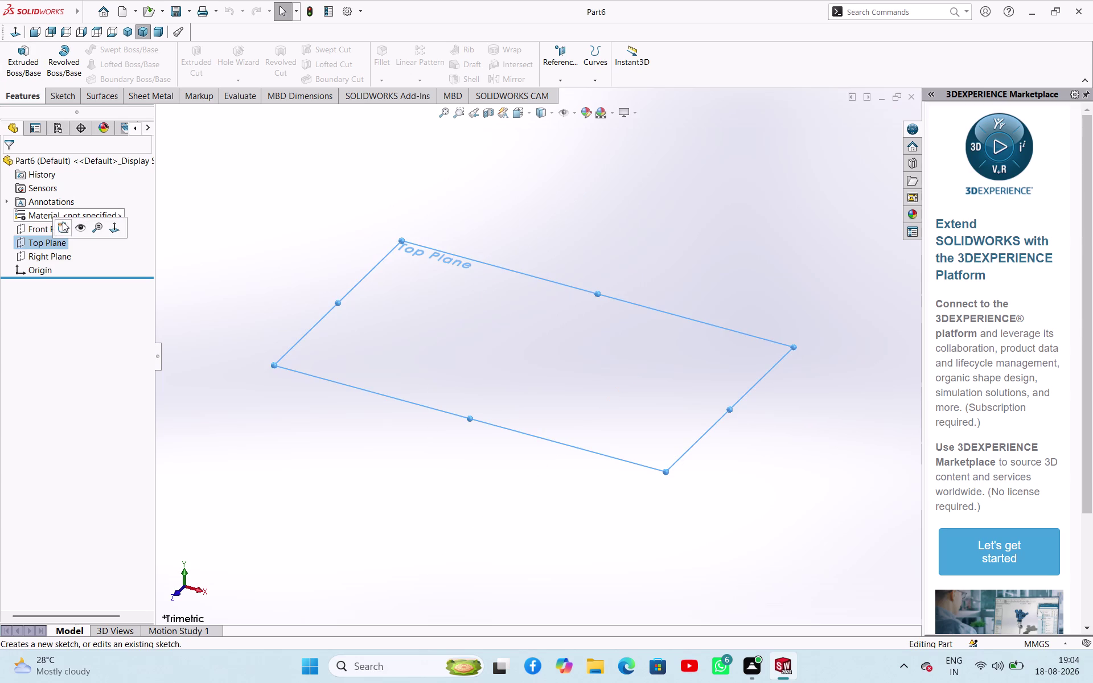
click(61, 227)
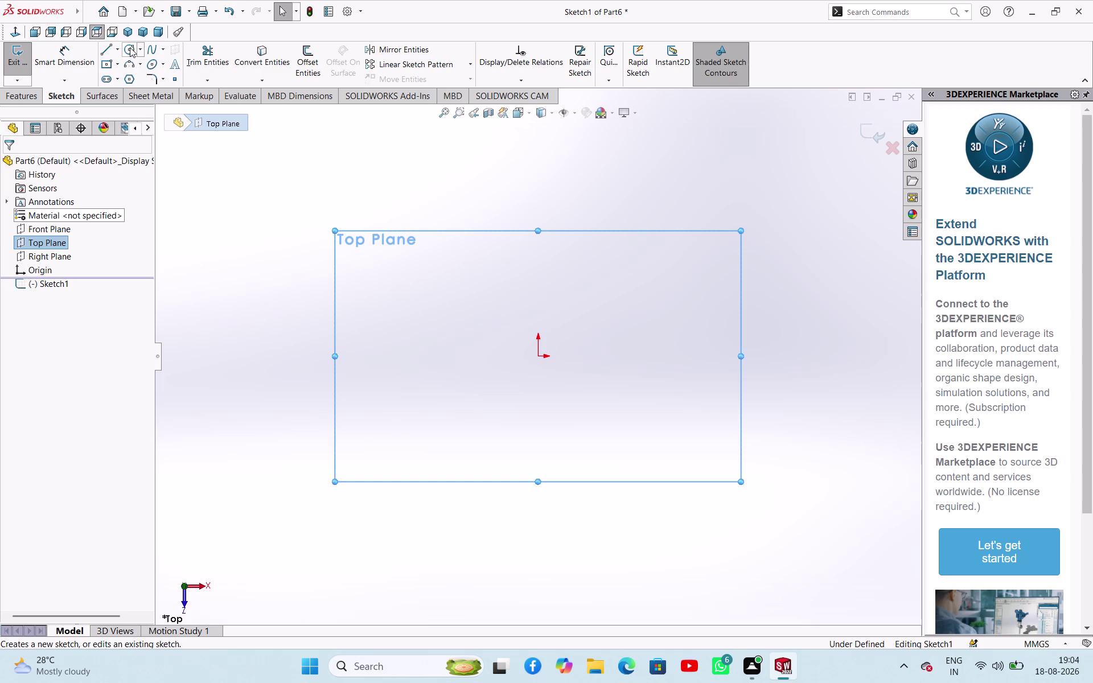
click(130, 47)
drag(540, 359, 546, 373)
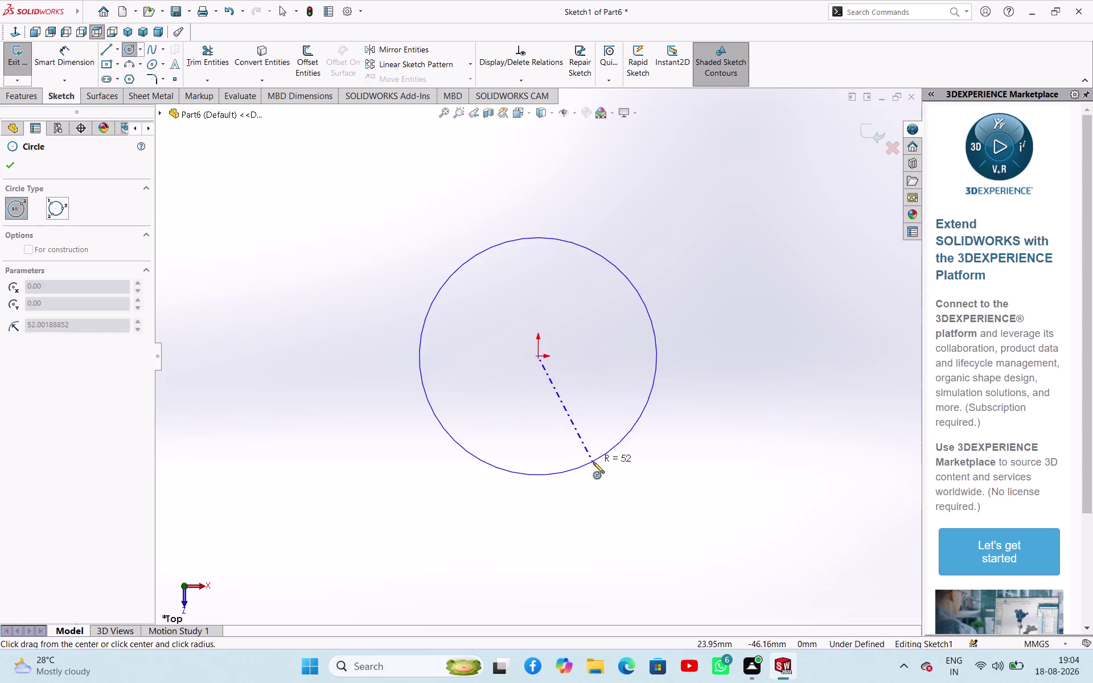
click(594, 463)
click(540, 357)
click(575, 423)
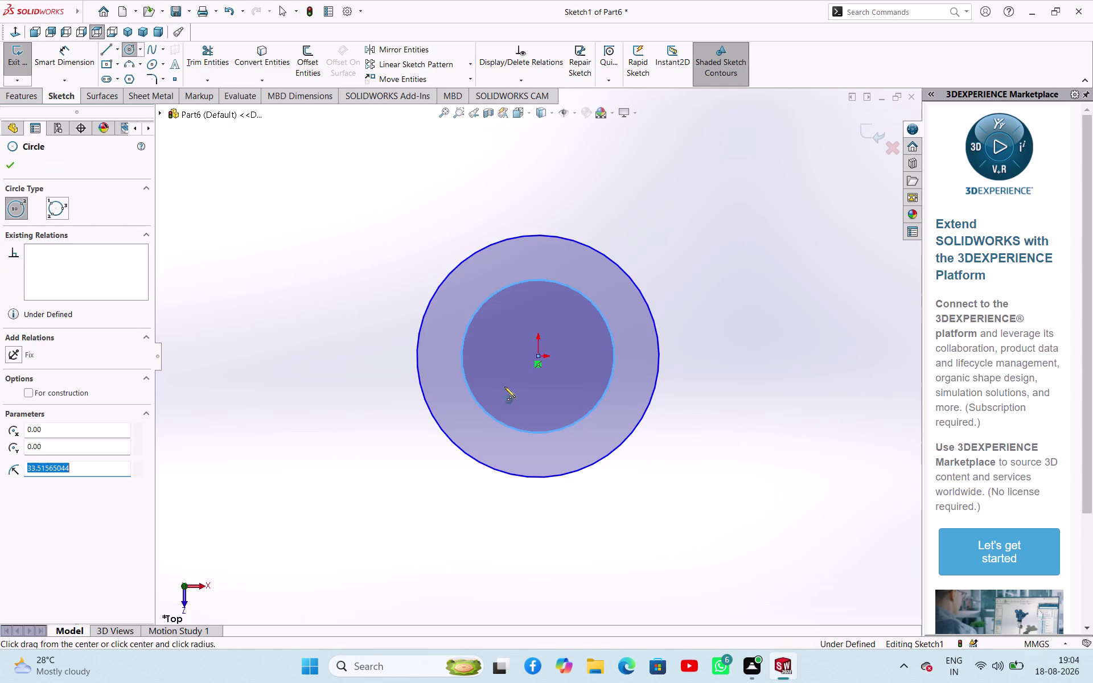
right_click(266, 259)
click(278, 273)
right_drag(286, 312, 301, 209)
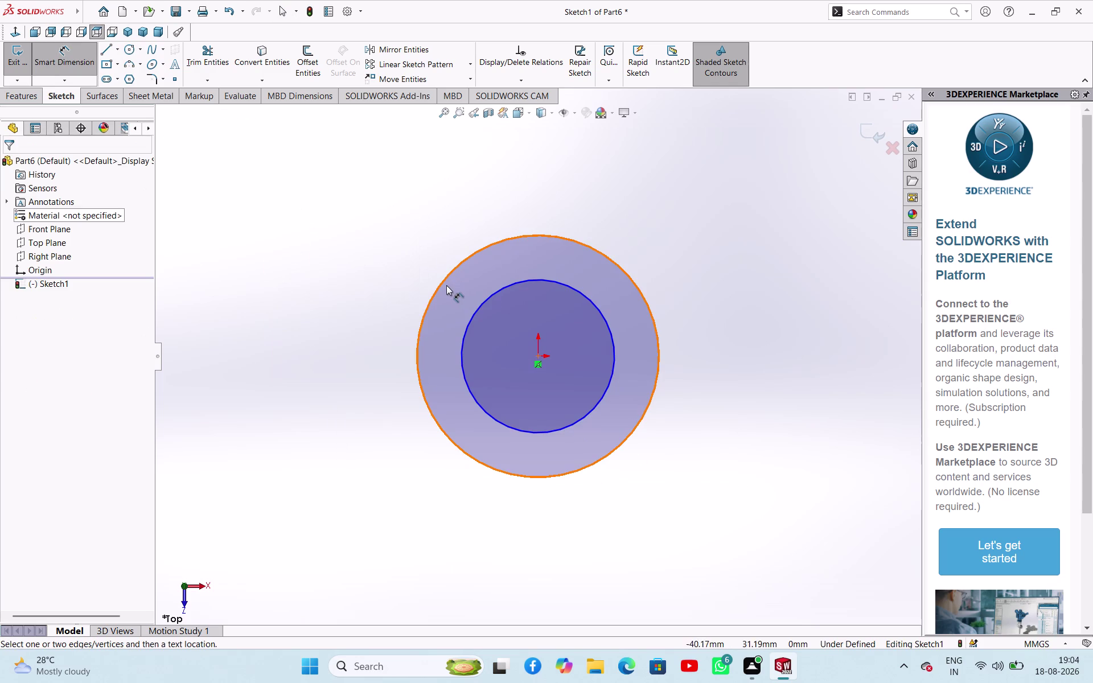
Dimension the circles to 47 mm outer and 43 mm inner diameter.
click(443, 283)
click(352, 259)
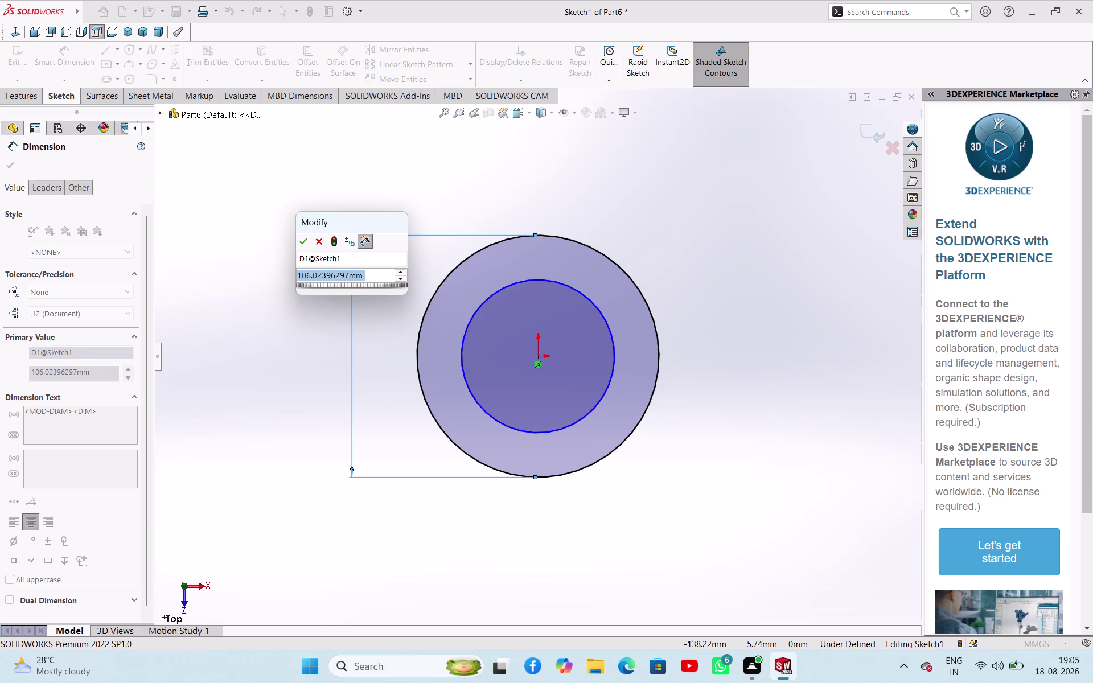
key(4)
key(7)
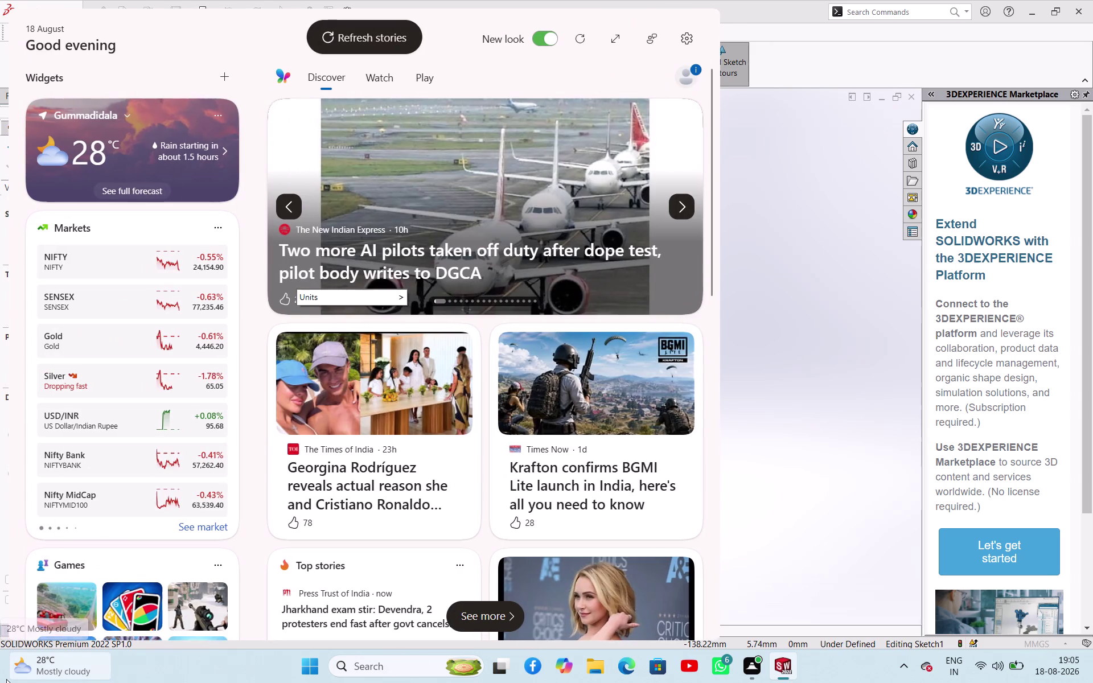
key(Return)
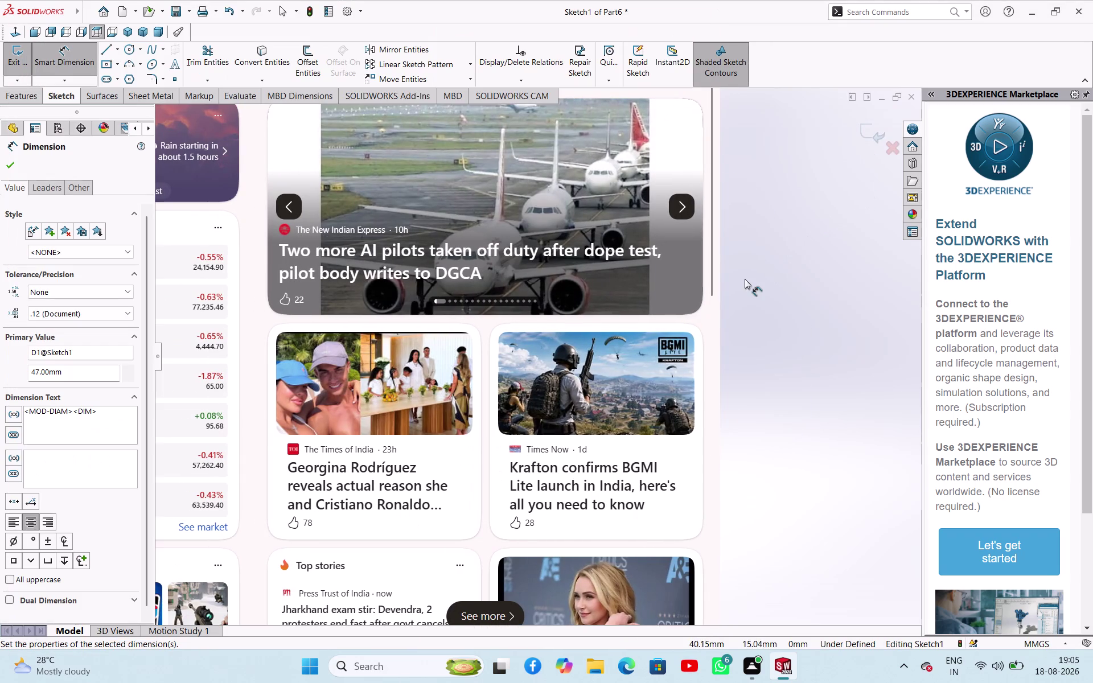
click(807, 294)
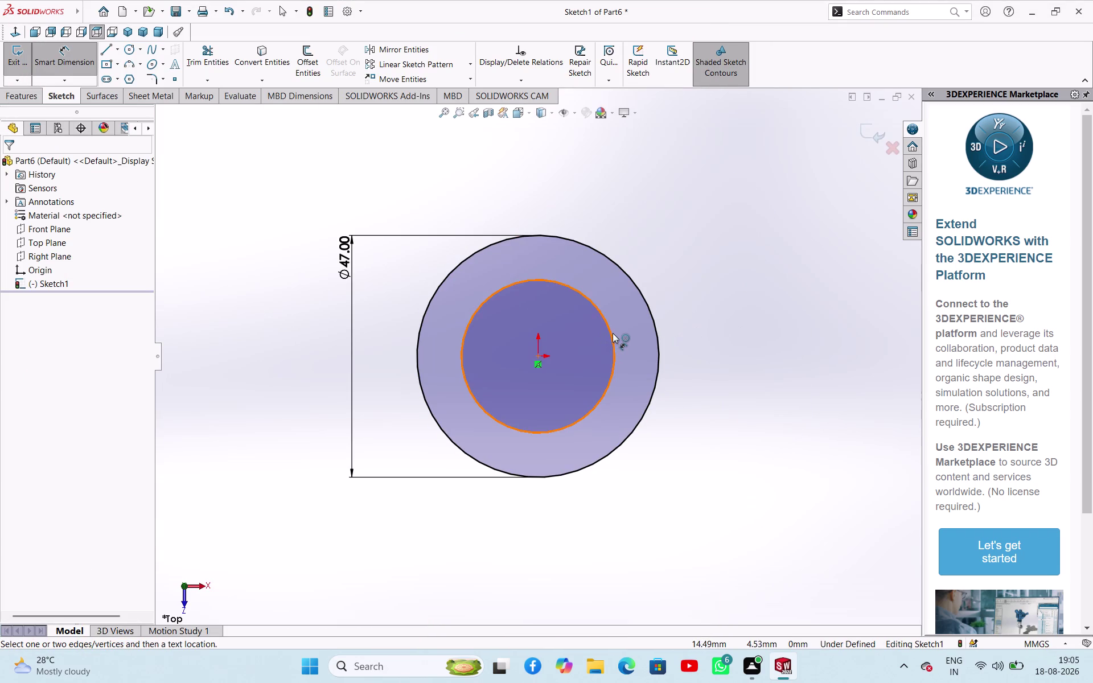
click(608, 334)
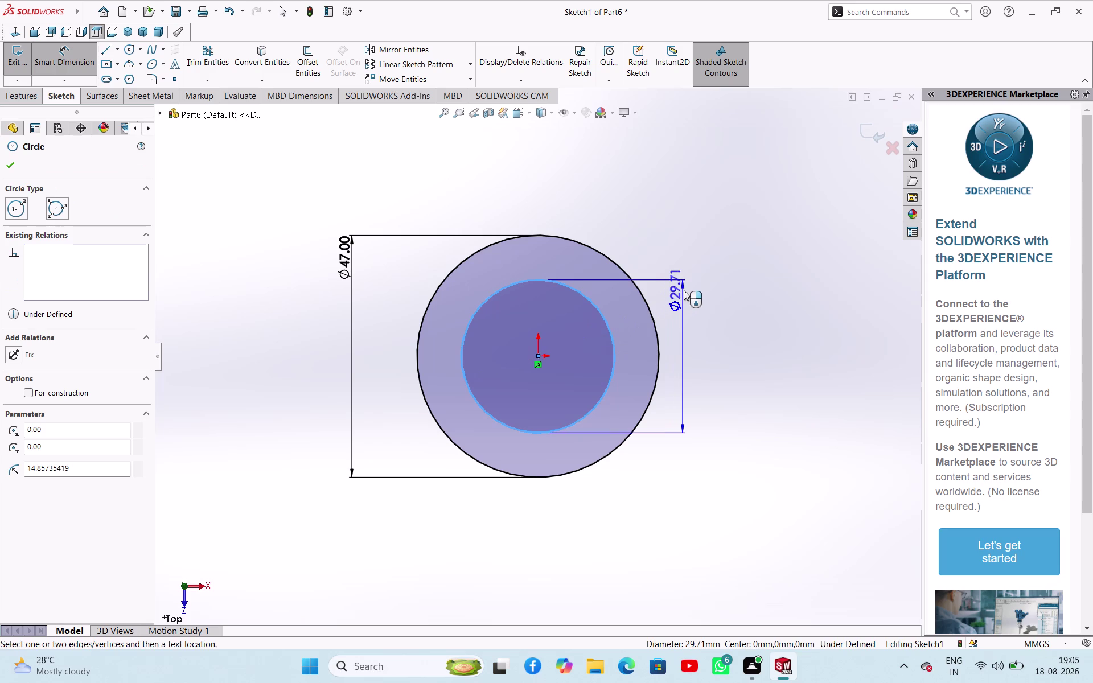
click(684, 290)
key(4)
key(3)
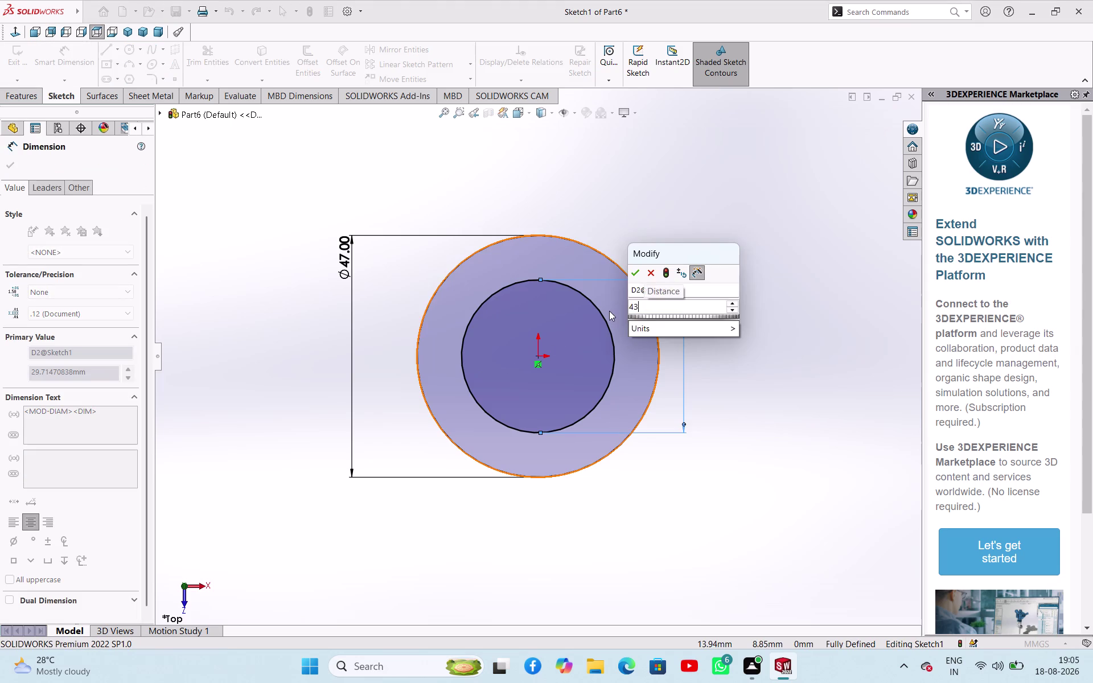
key(Return)
click(12, 160)
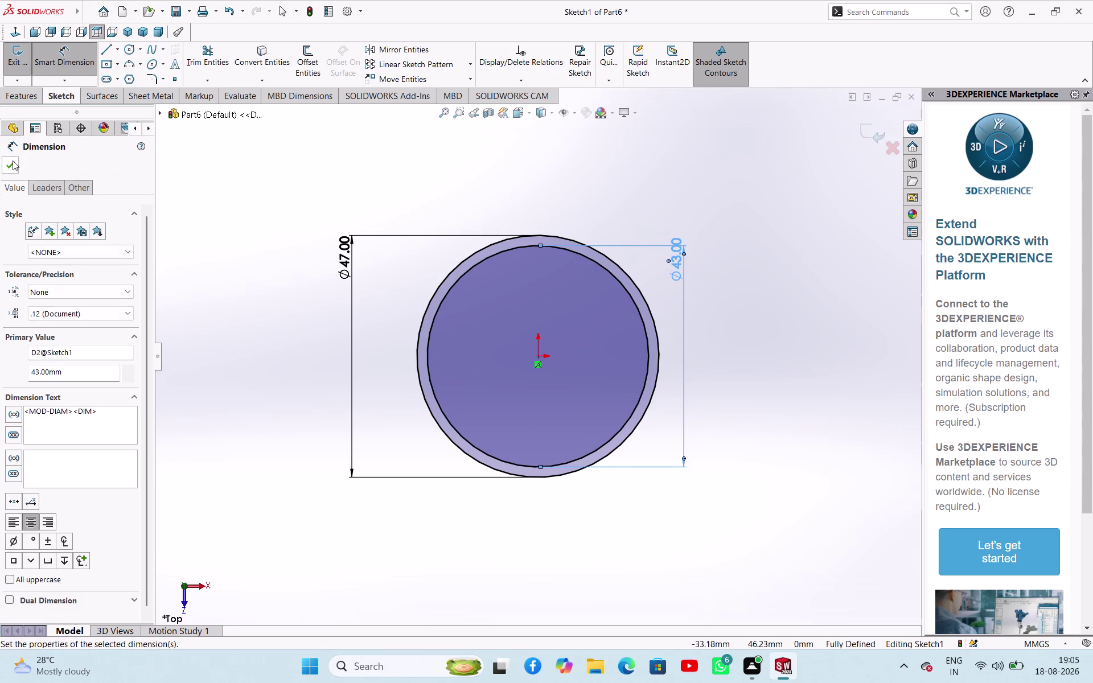
middle_drag(213, 203, 214, 121)
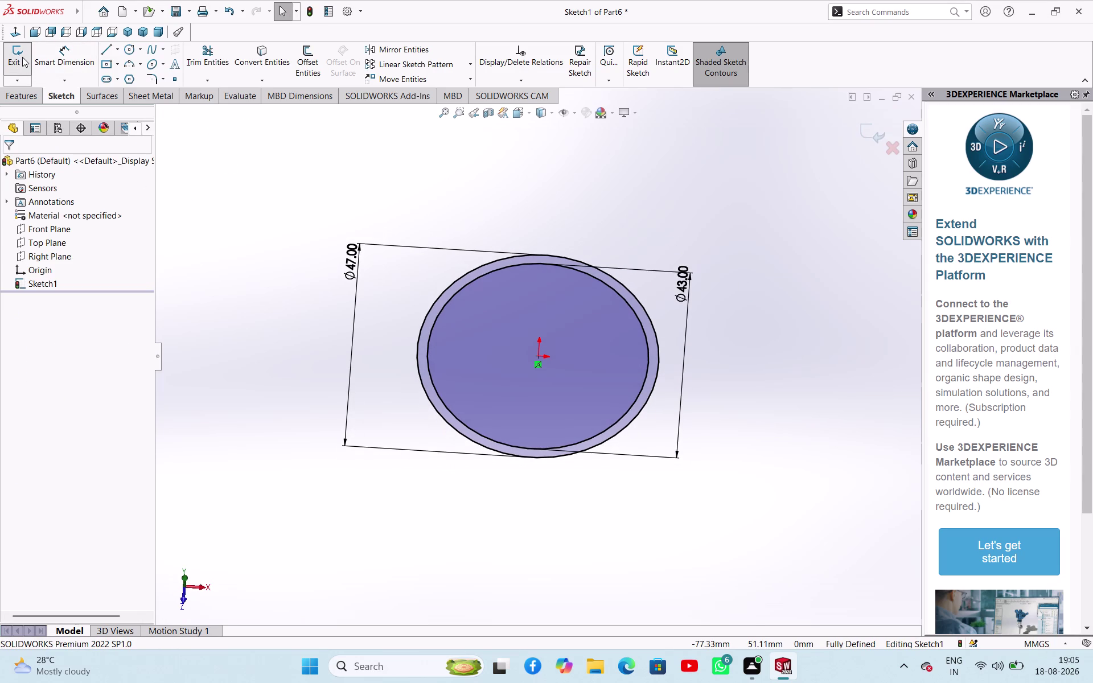
Exit the sketch and extrude the 47/43 mm ring 3 mm as Boss-Extrude1.
click(22, 57)
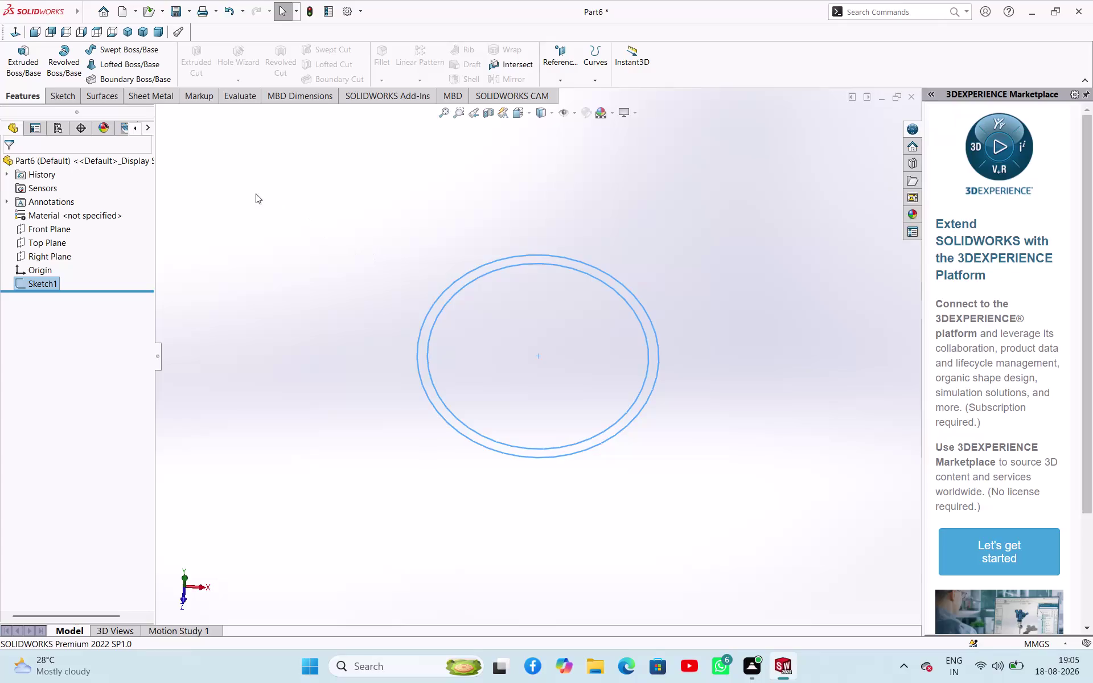
click(23, 71)
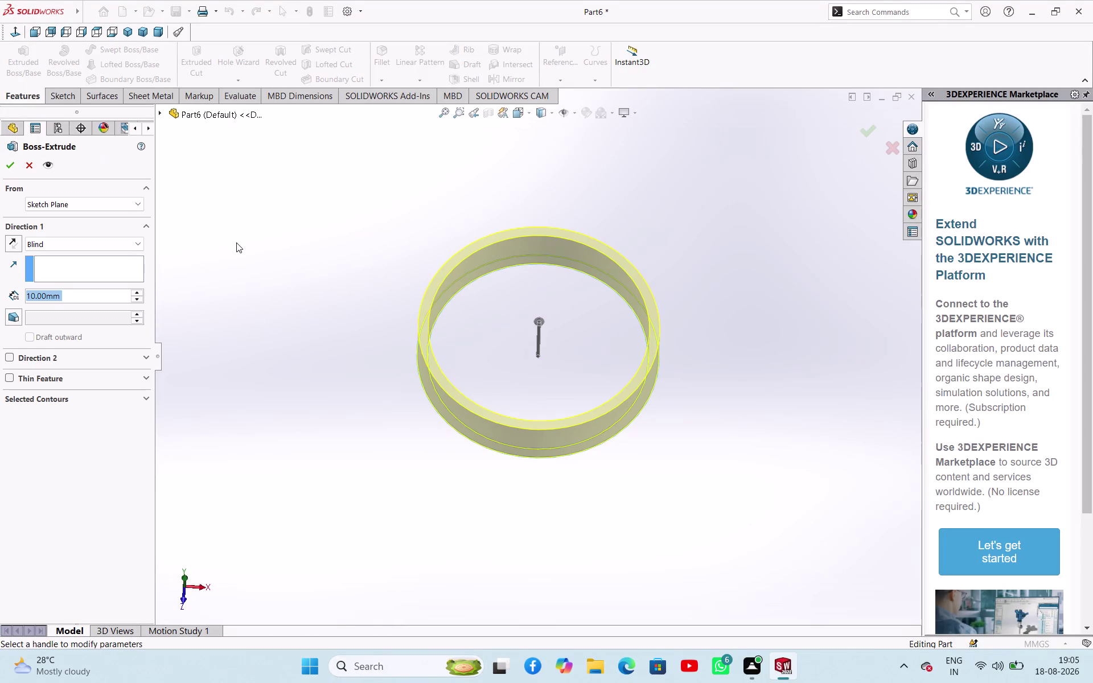
key(3)
key(Return)
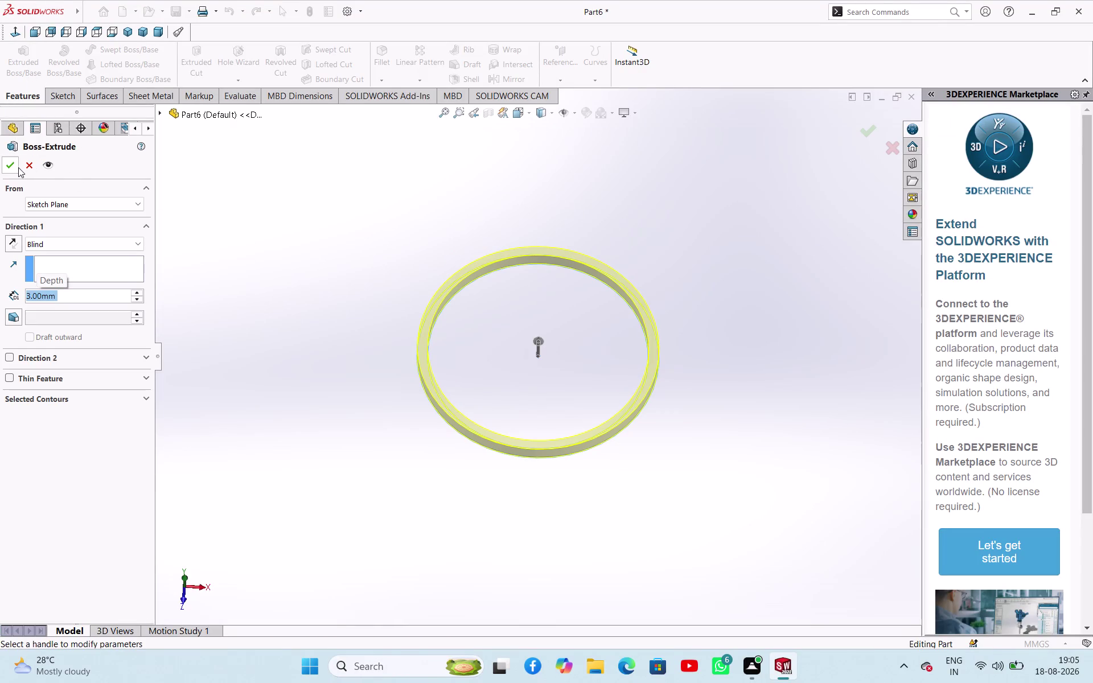
click(18, 168)
click(282, 241)
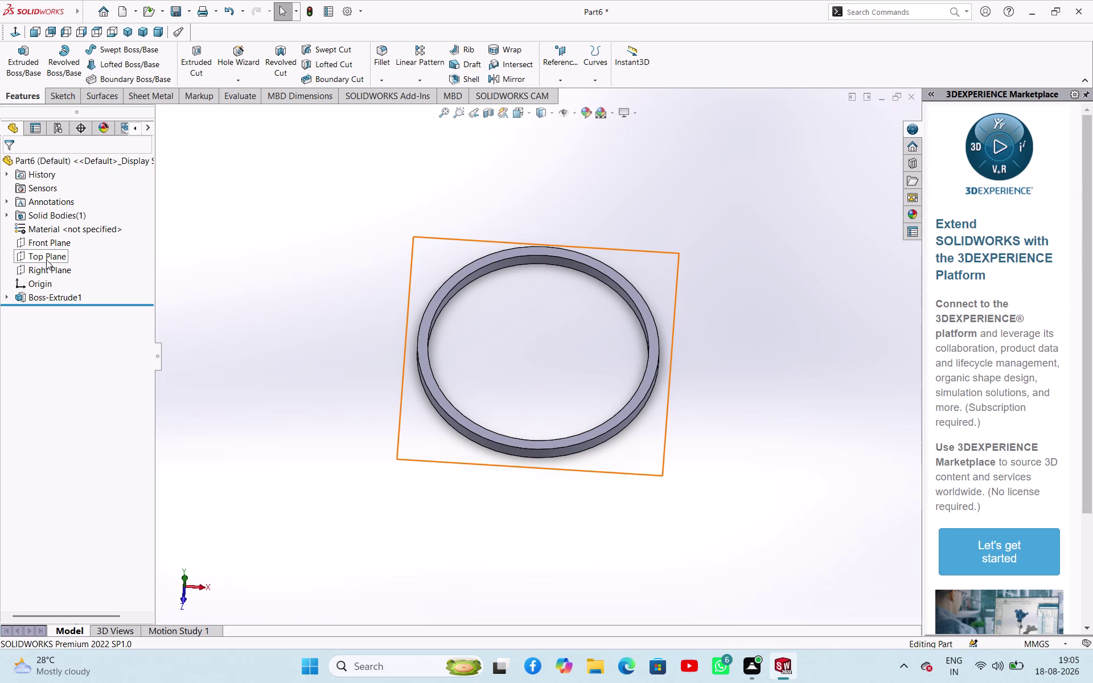
Start a new sketch on the Front Plane.
click(49, 246)
click(61, 232)
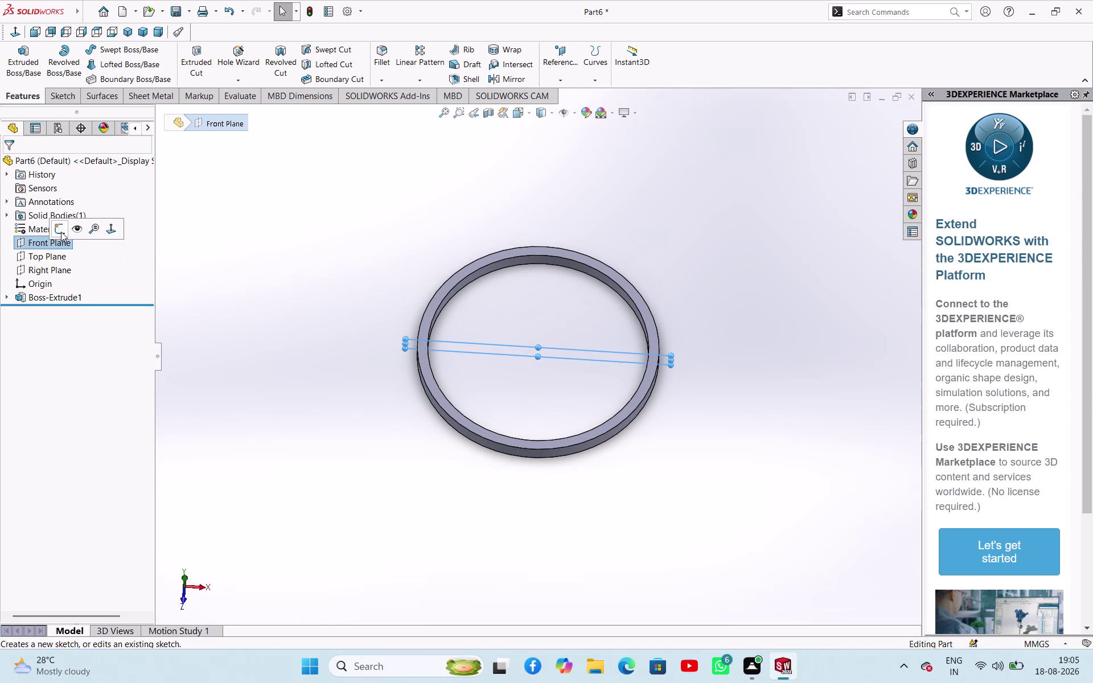
click(633, 235)
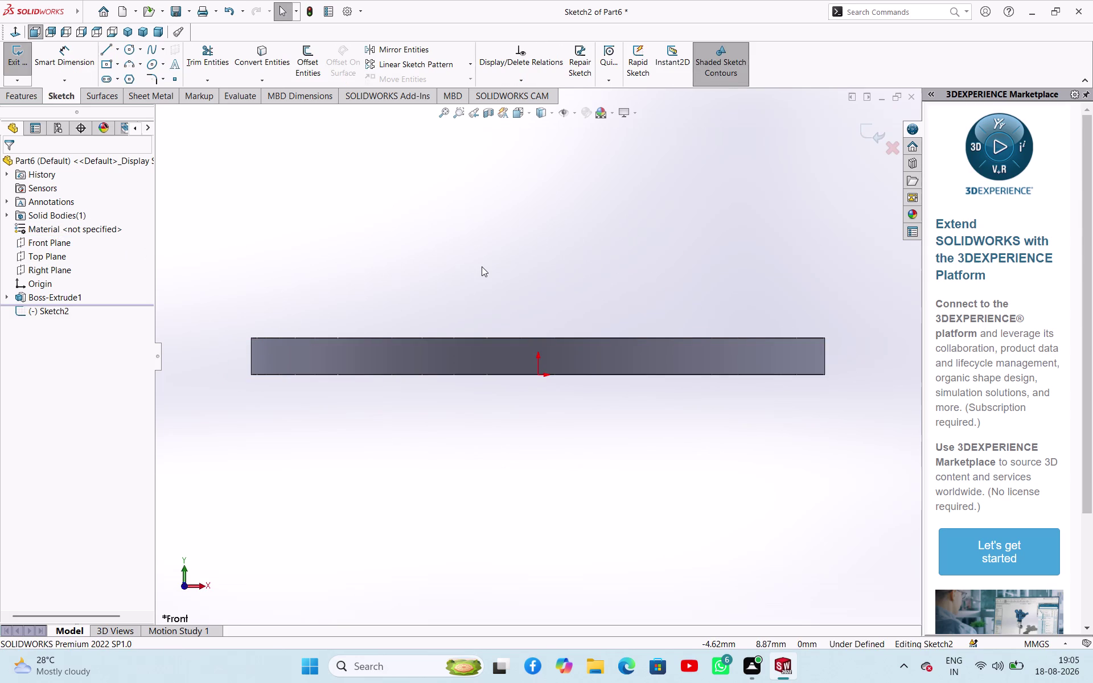
Draw two slanted lines side by side across the ring's edge.
click(107, 52)
click(604, 304)
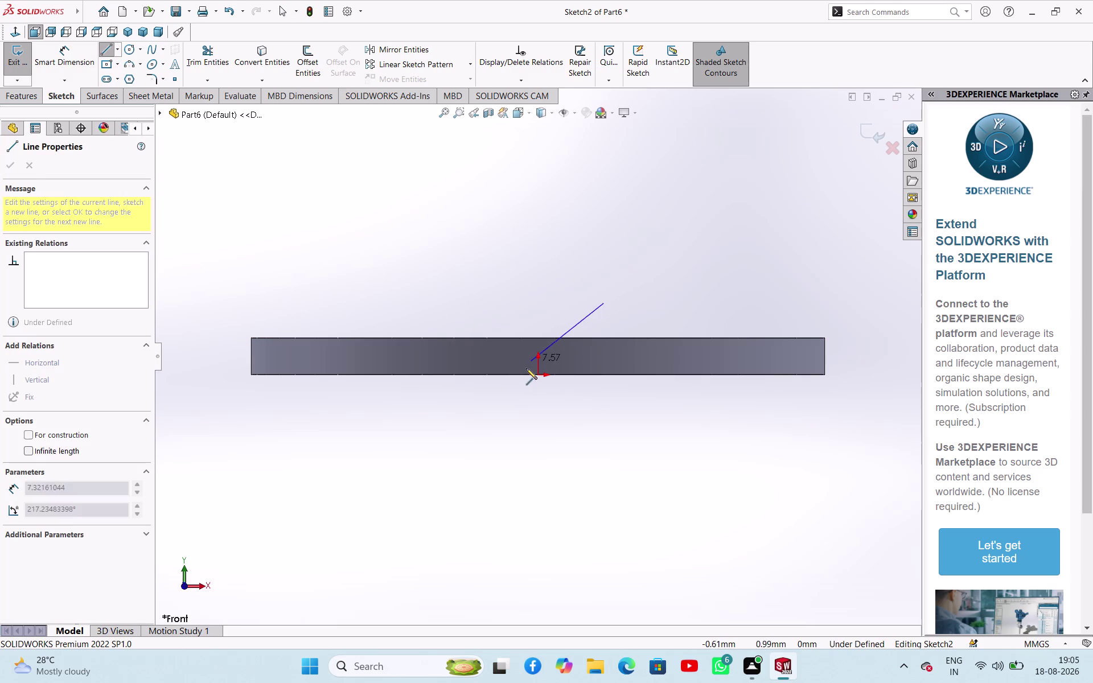
click(525, 417)
right_click(591, 427)
click(626, 434)
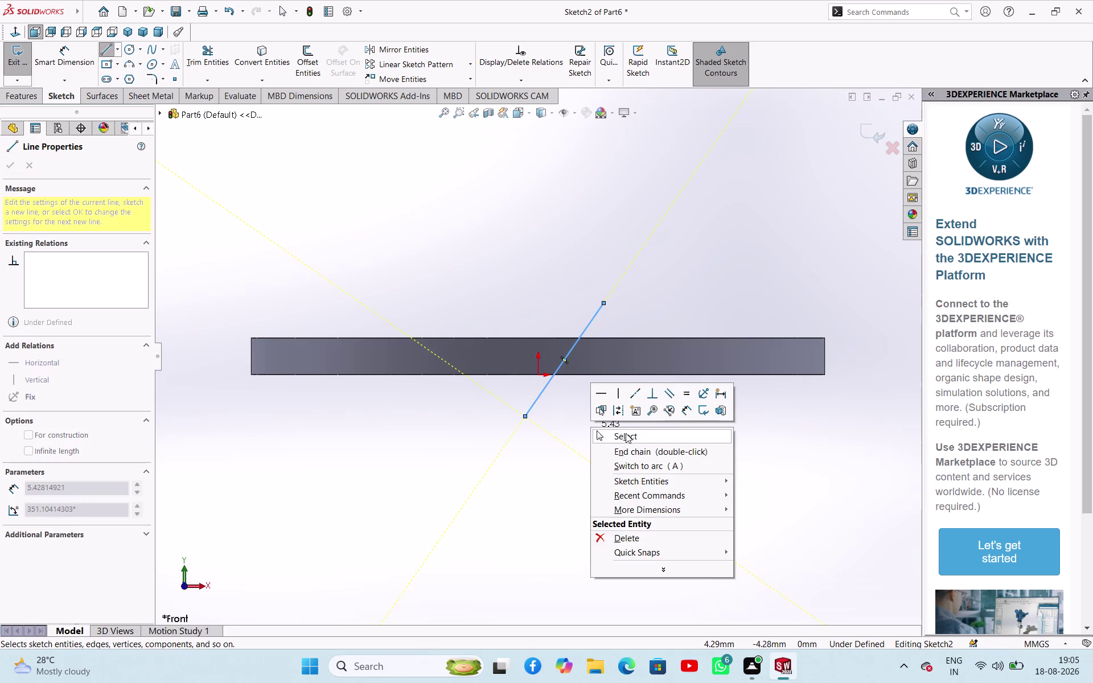
click(543, 389)
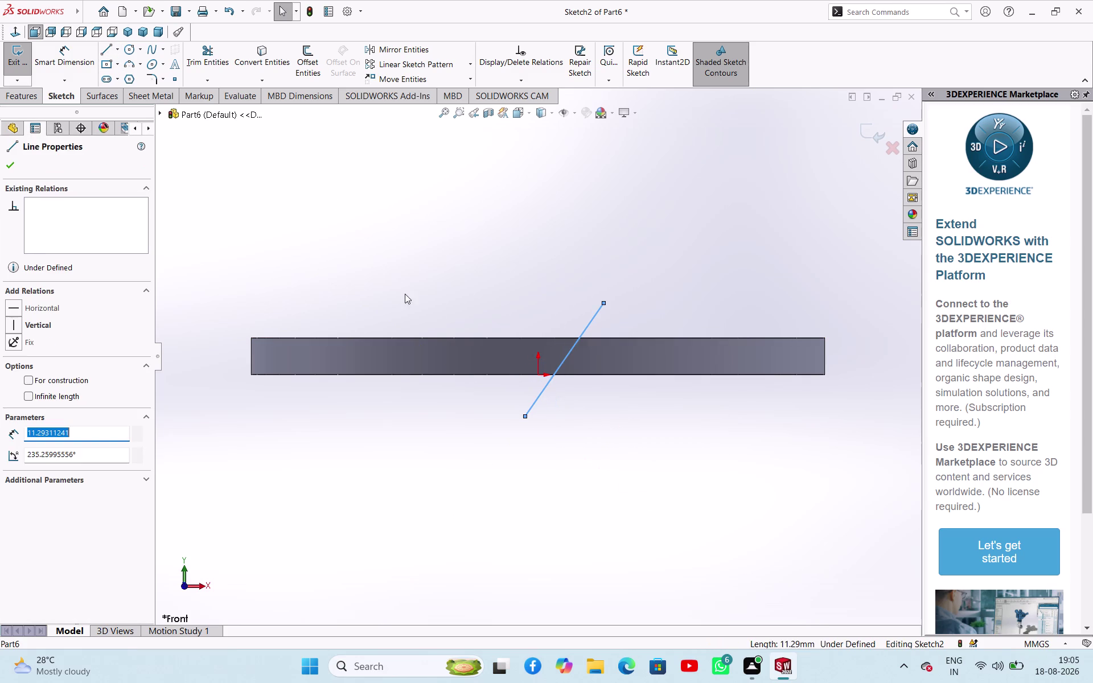
click(389, 192)
click(108, 55)
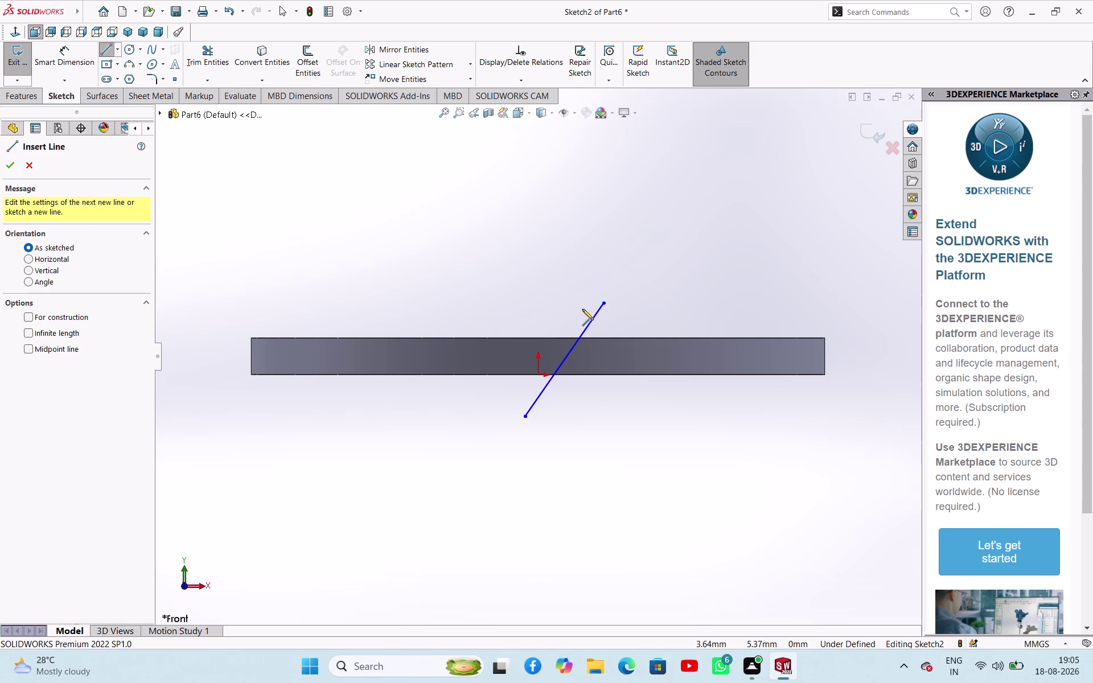
click(587, 301)
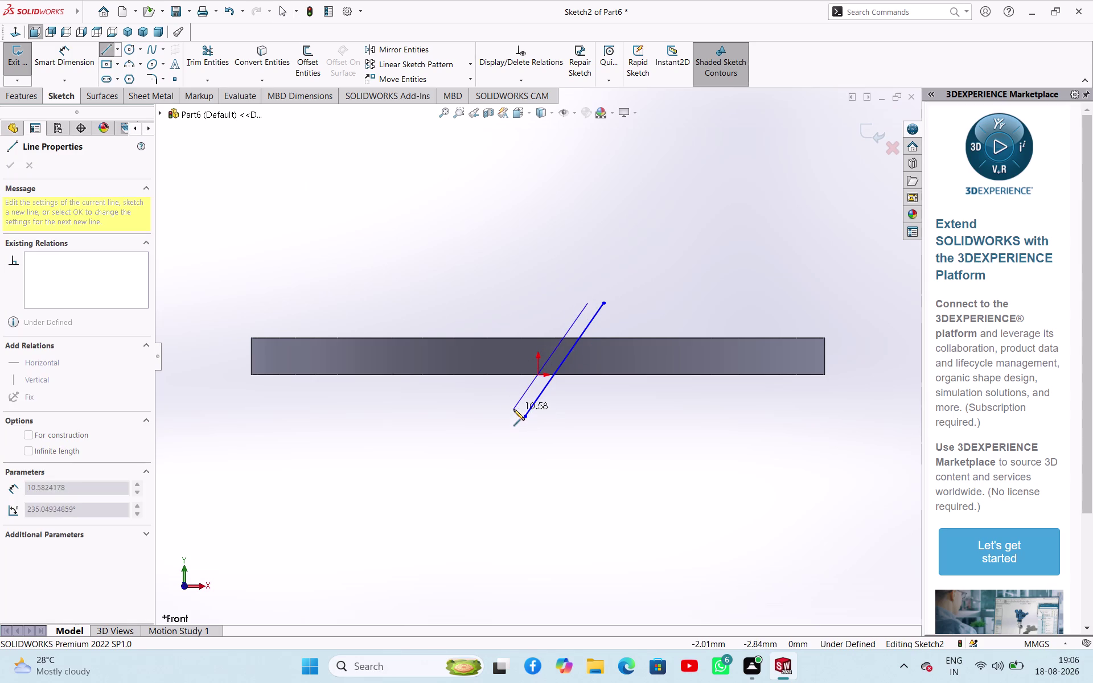
click(514, 409)
right_click(570, 423)
click(580, 429)
right_drag(590, 459, 611, 391)
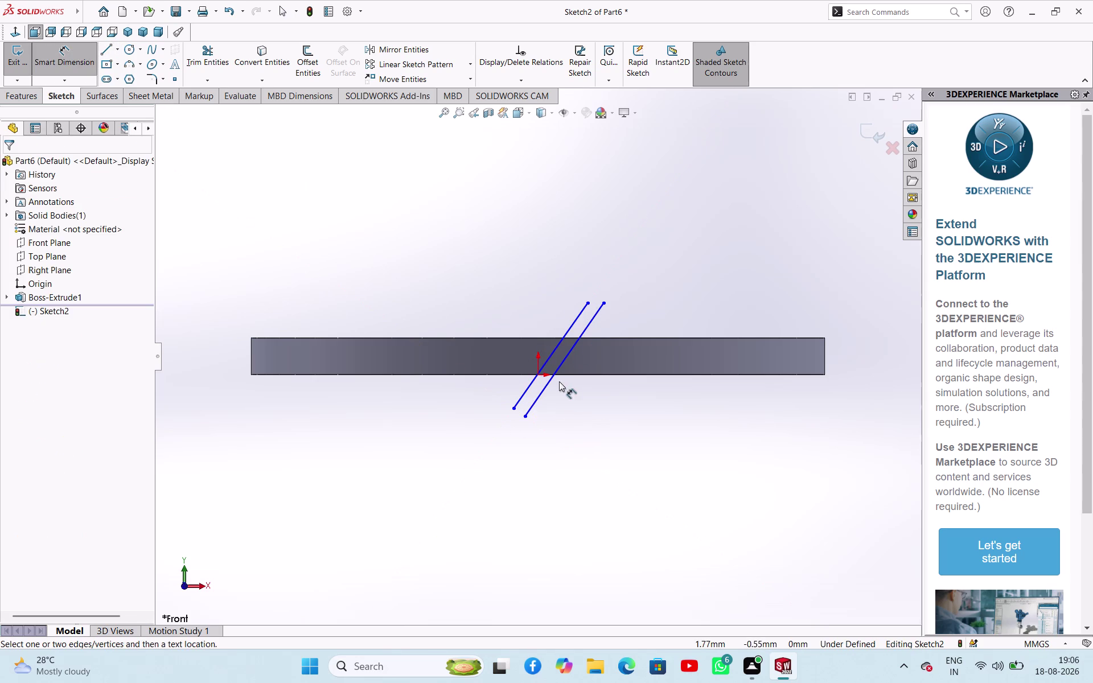
Add an angle dimension between the two slanted lines, then undo it.
click(540, 397)
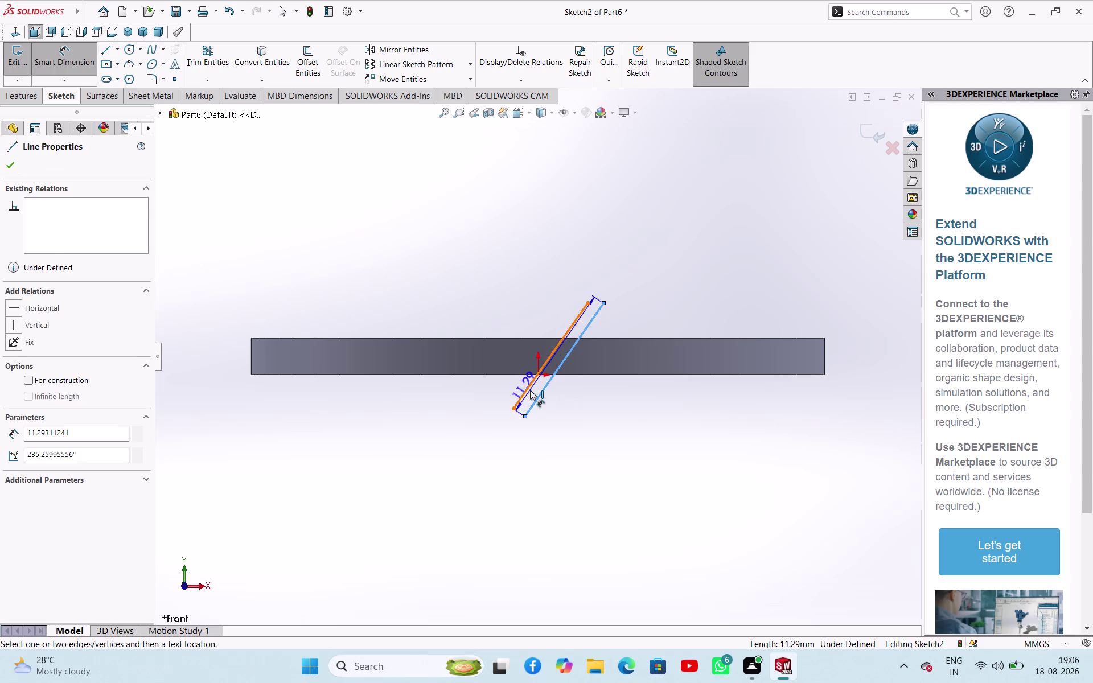
click(530, 388)
click(483, 433)
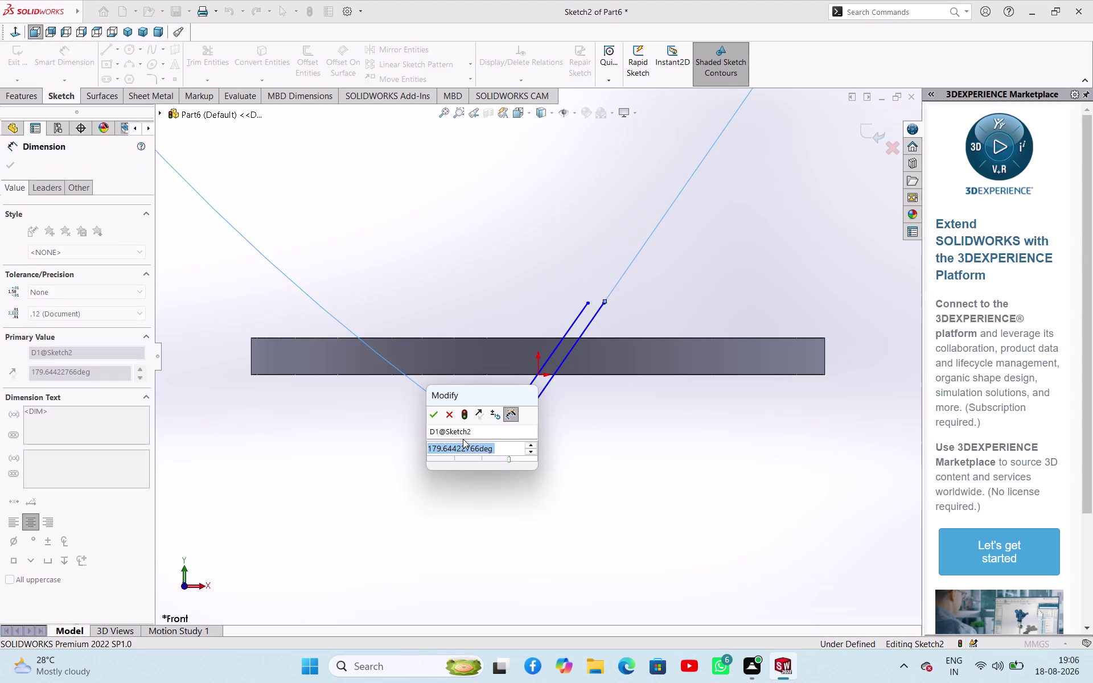
key(Escape)
key(Escape)
key(Escape)
key(Escape)
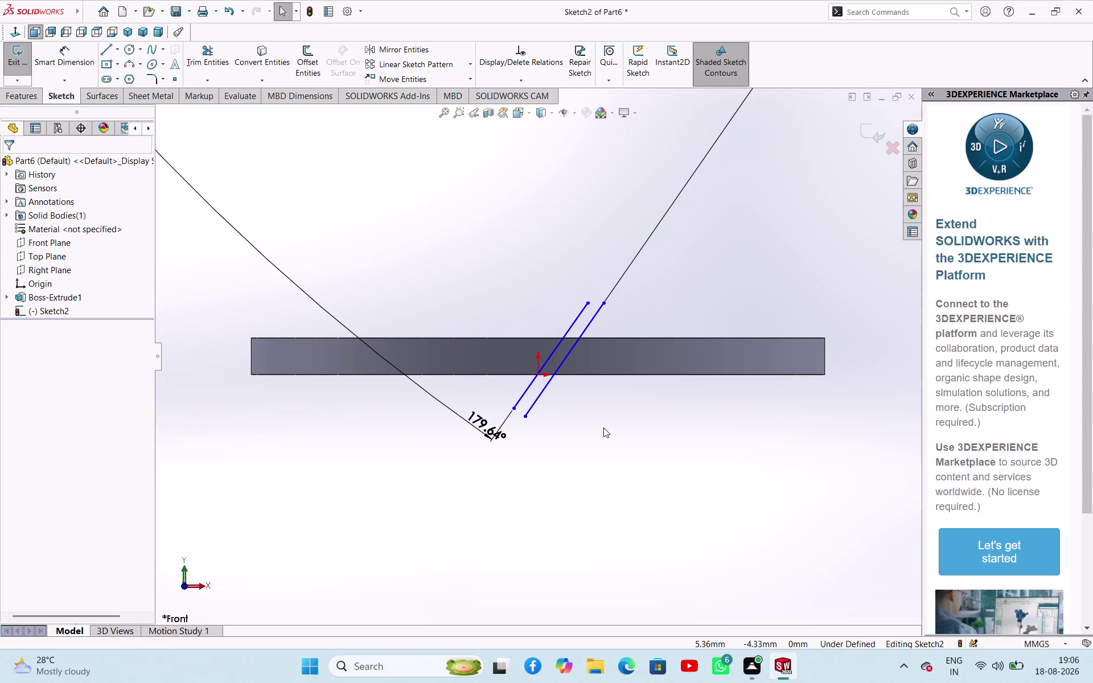
key(Escape)
key(ctrl+z)
key(ctrl+z)
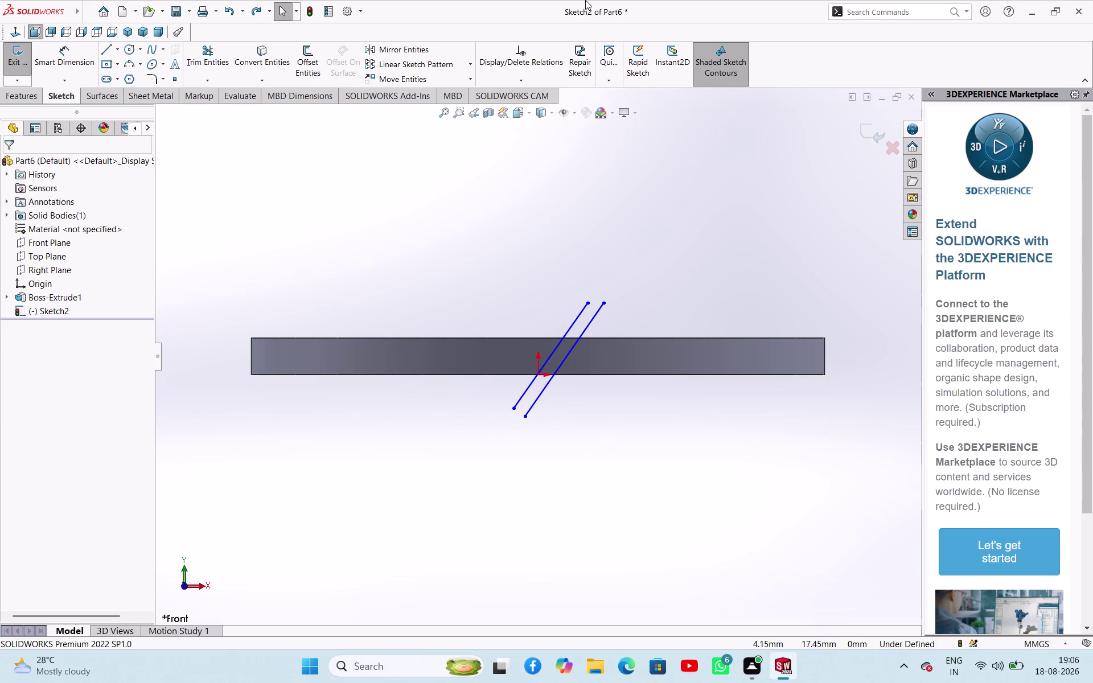
right_drag(734, 226, 759, 161)
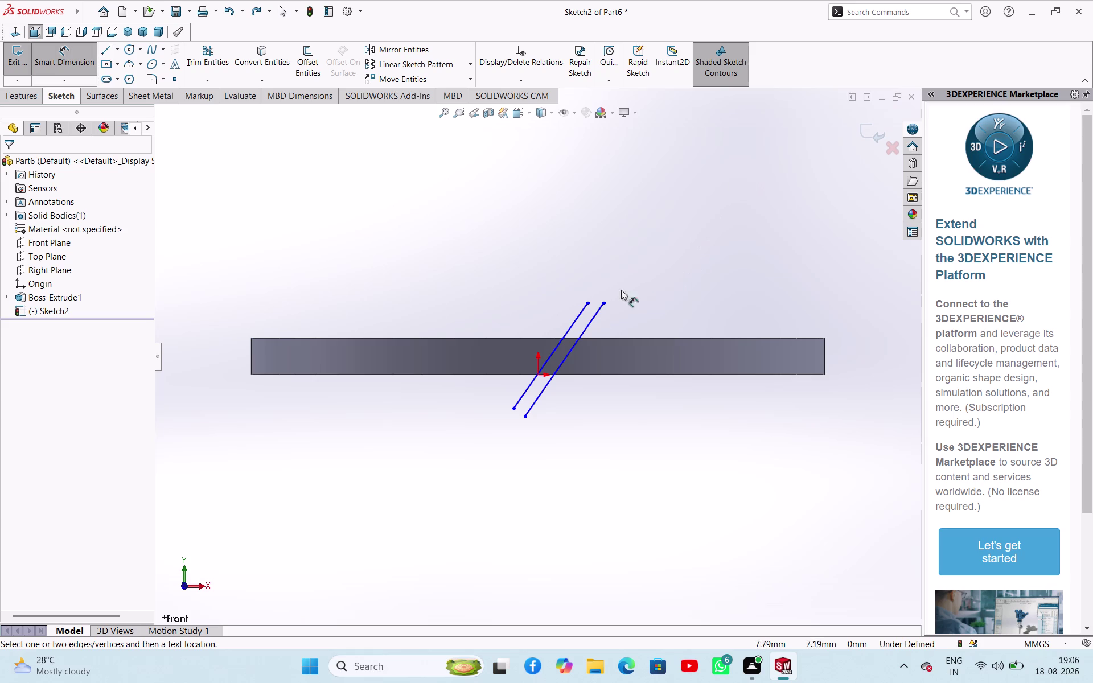
Dimension the angle between the two slanted lines as 1°.
click(582, 309)
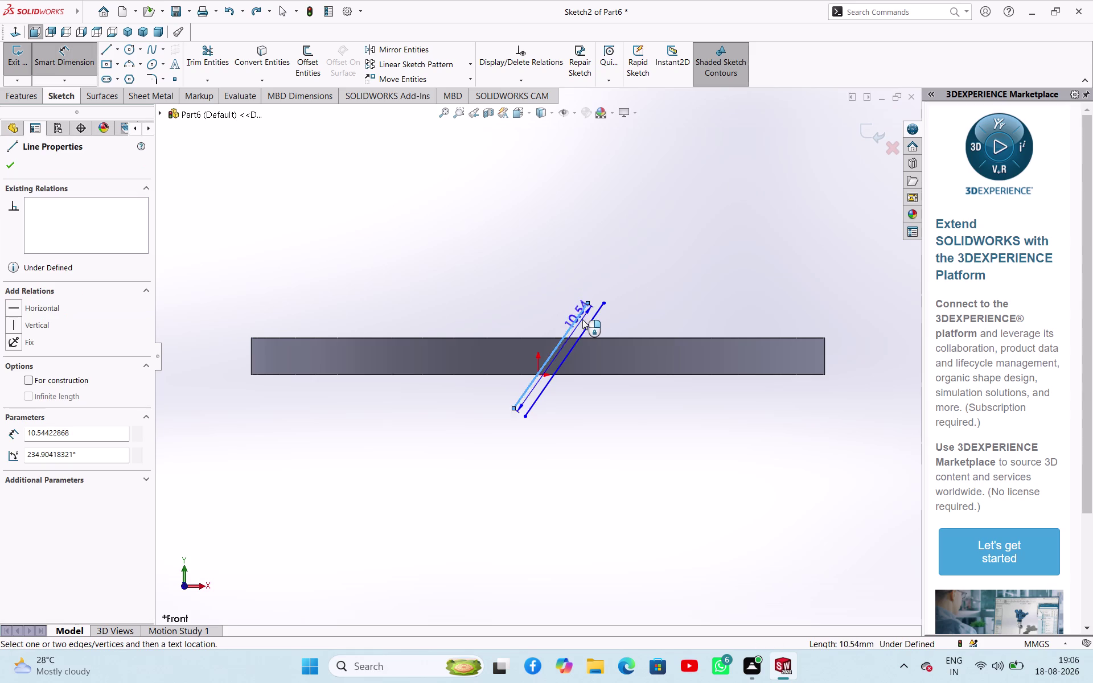
click(587, 326)
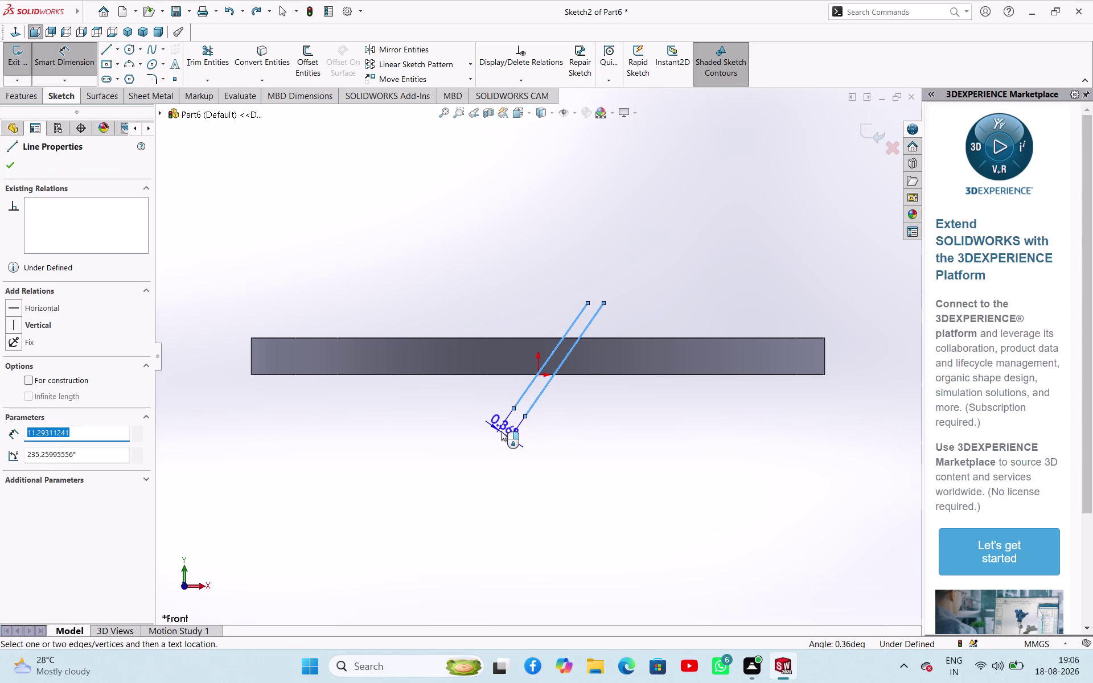
click(503, 430)
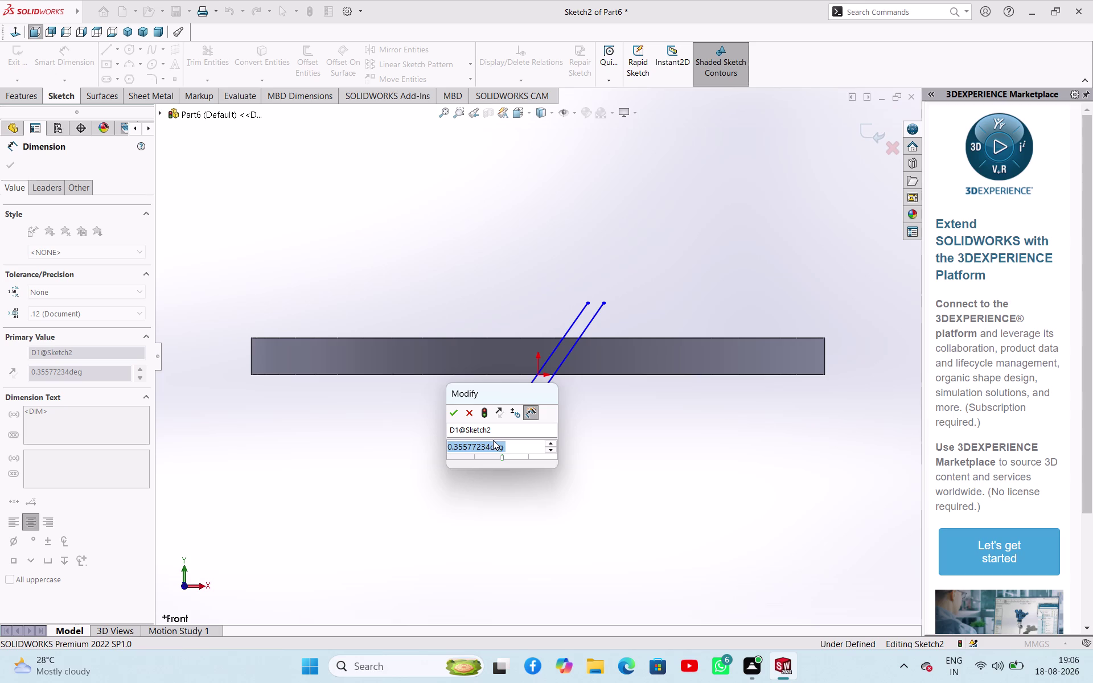
key(1)
key(Return)
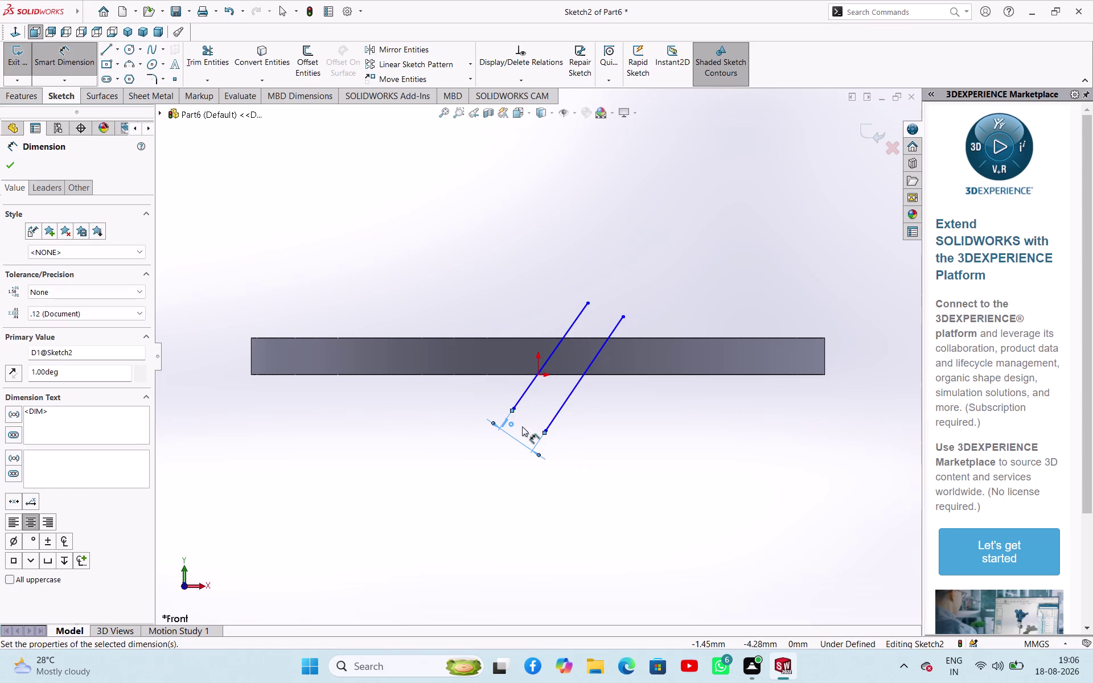
scroll(up, 3)
scroll(down, 3)
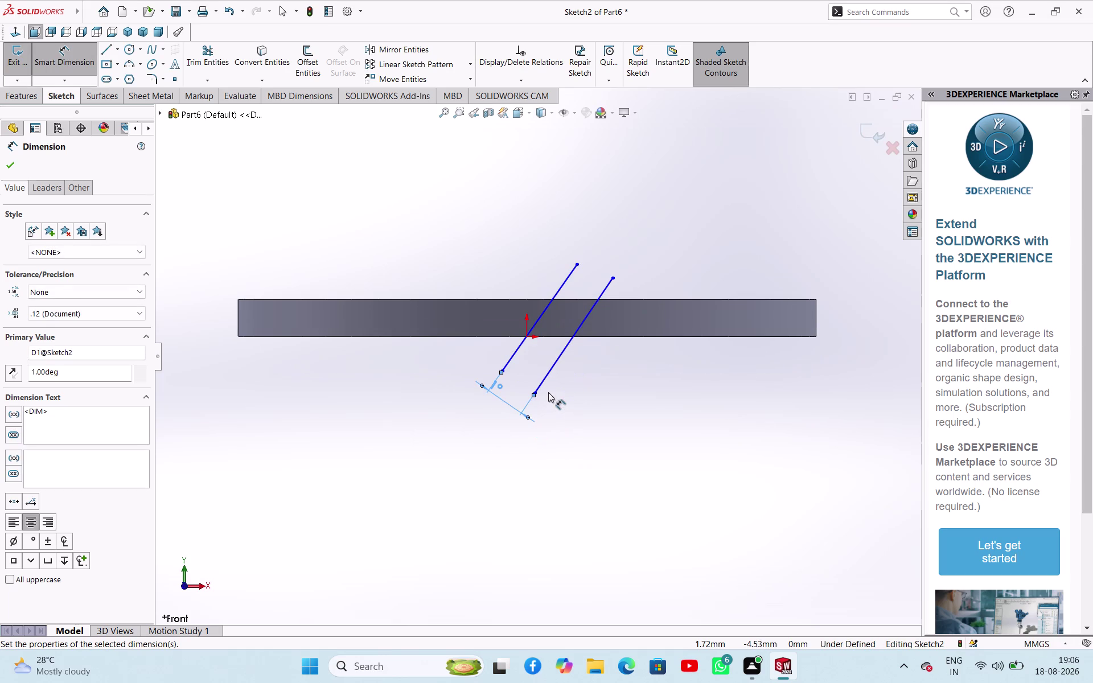
key(Escape)
key(ctrl+z)
key(ctrl+z)
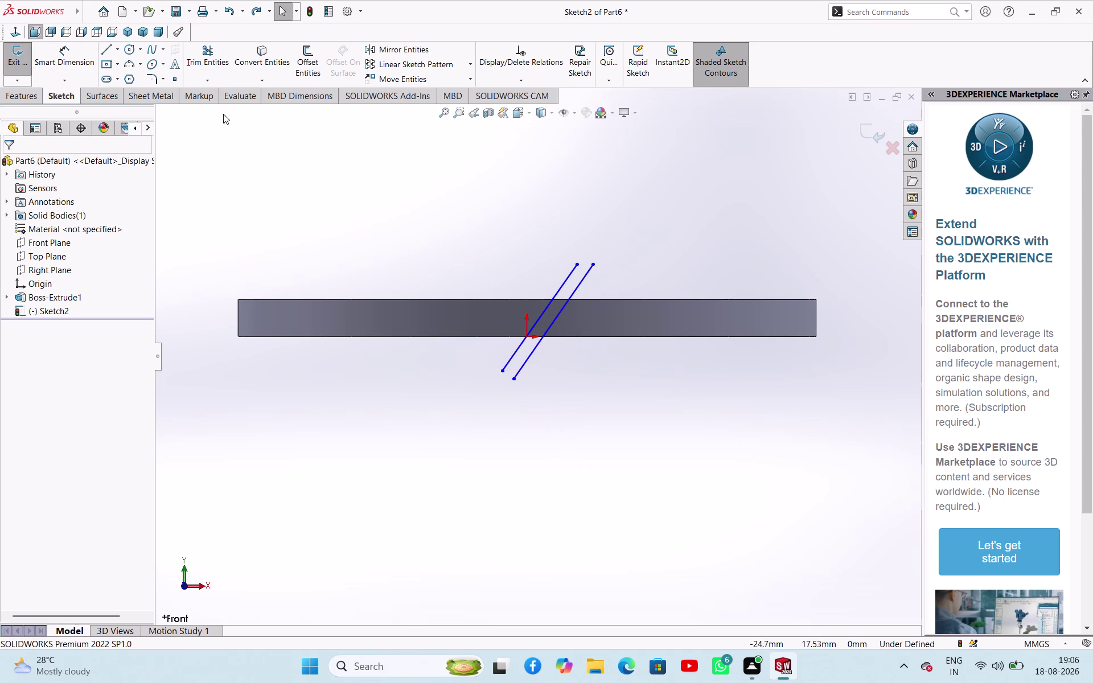
Draw a short line along the top edge between the slot lines.
click(104, 52)
scroll(down, 3)
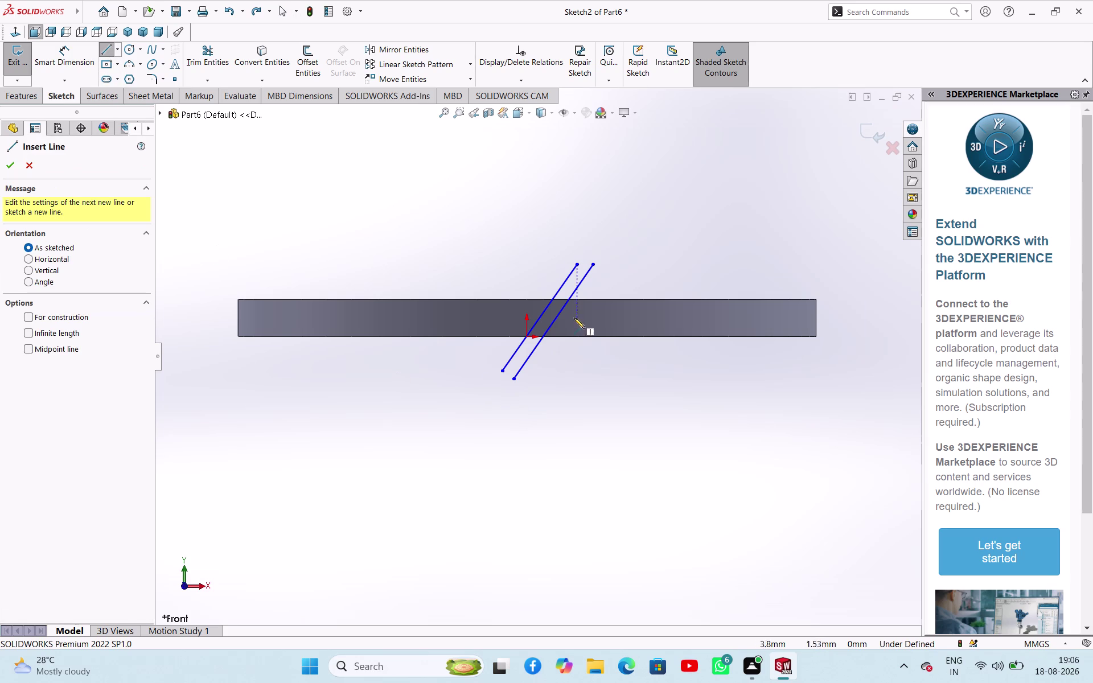
scroll(down, 3)
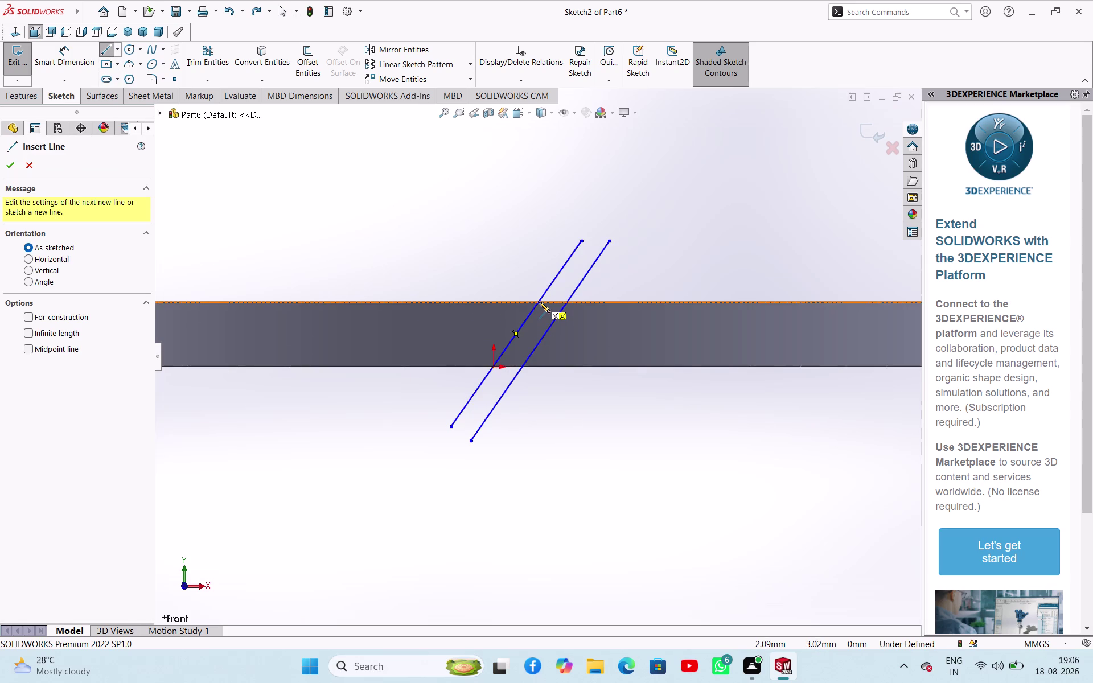
click(538, 301)
click(565, 304)
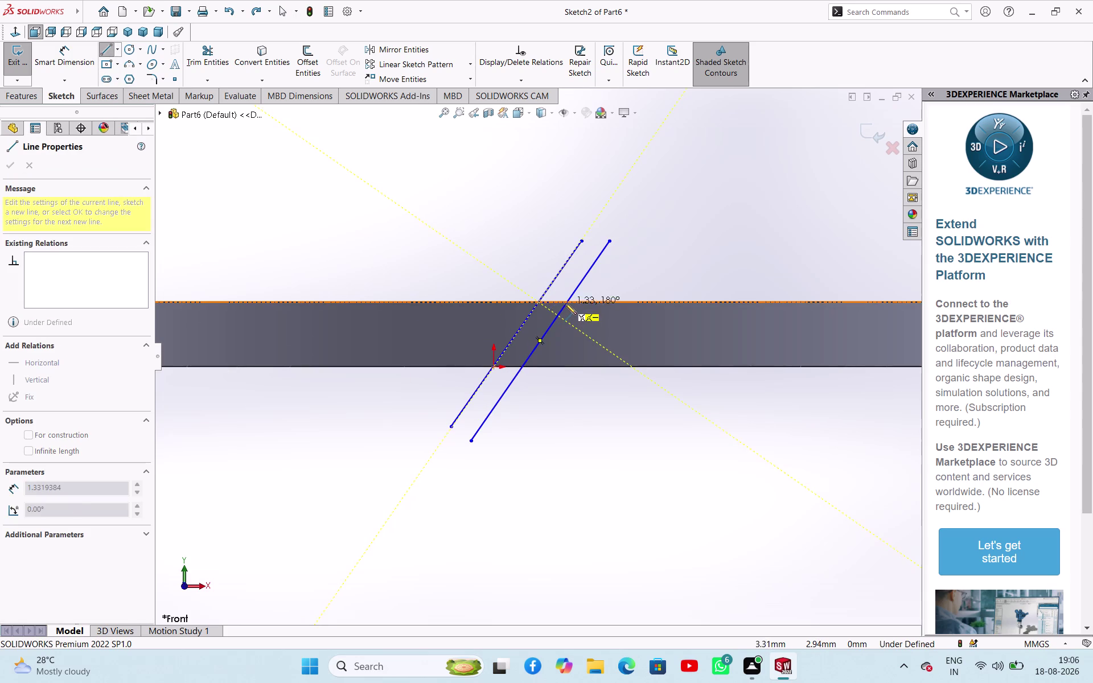
key(Escape)
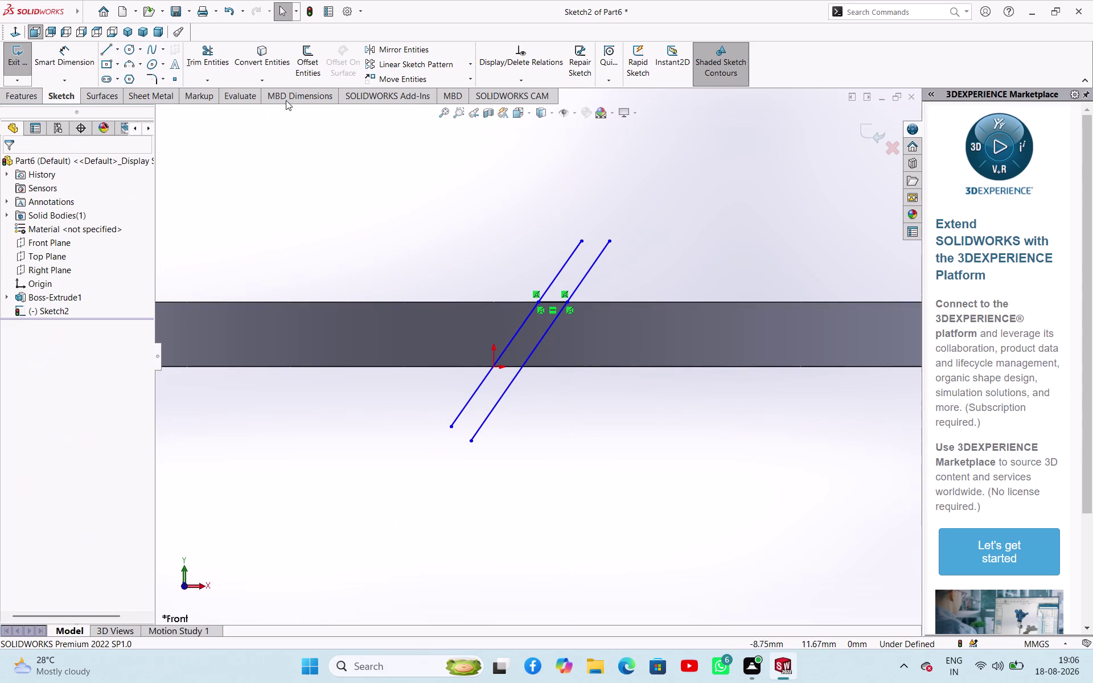
Draw a short line along the bottom edge between the slot lines.
click(107, 55)
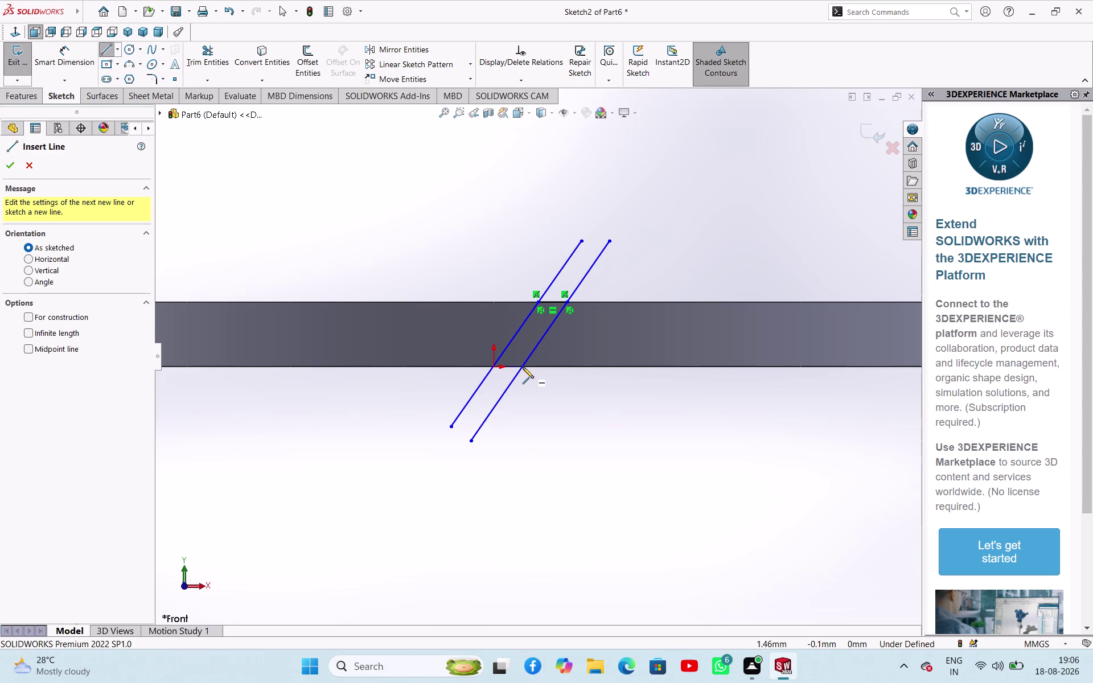
click(522, 367)
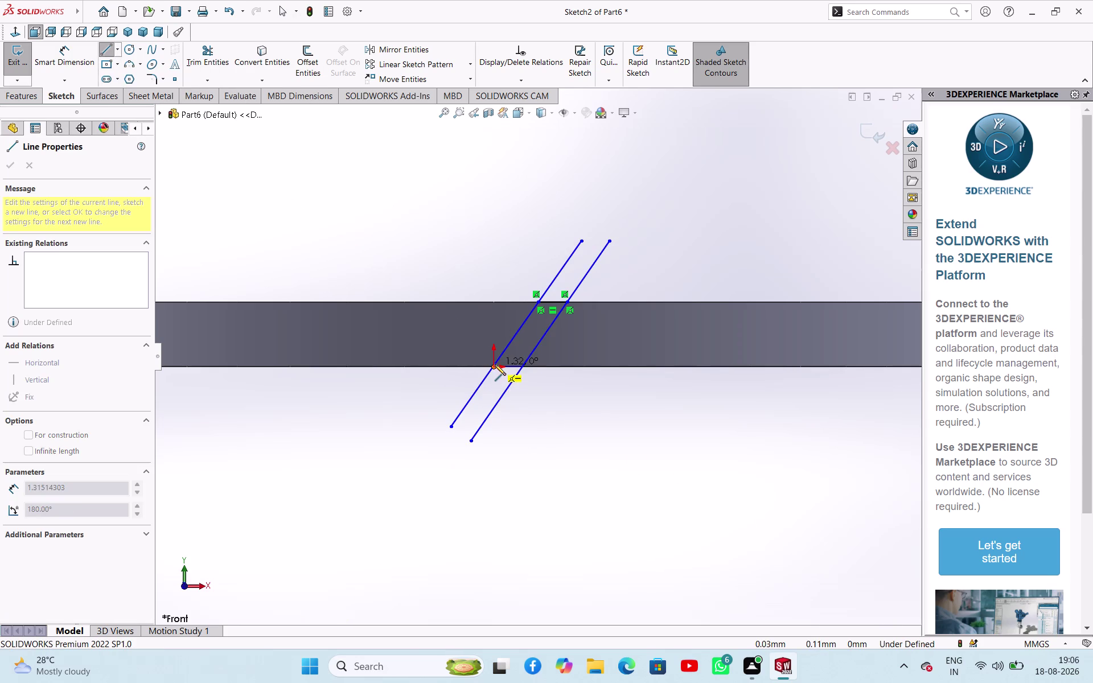
click(495, 364)
right_click(594, 413)
click(609, 423)
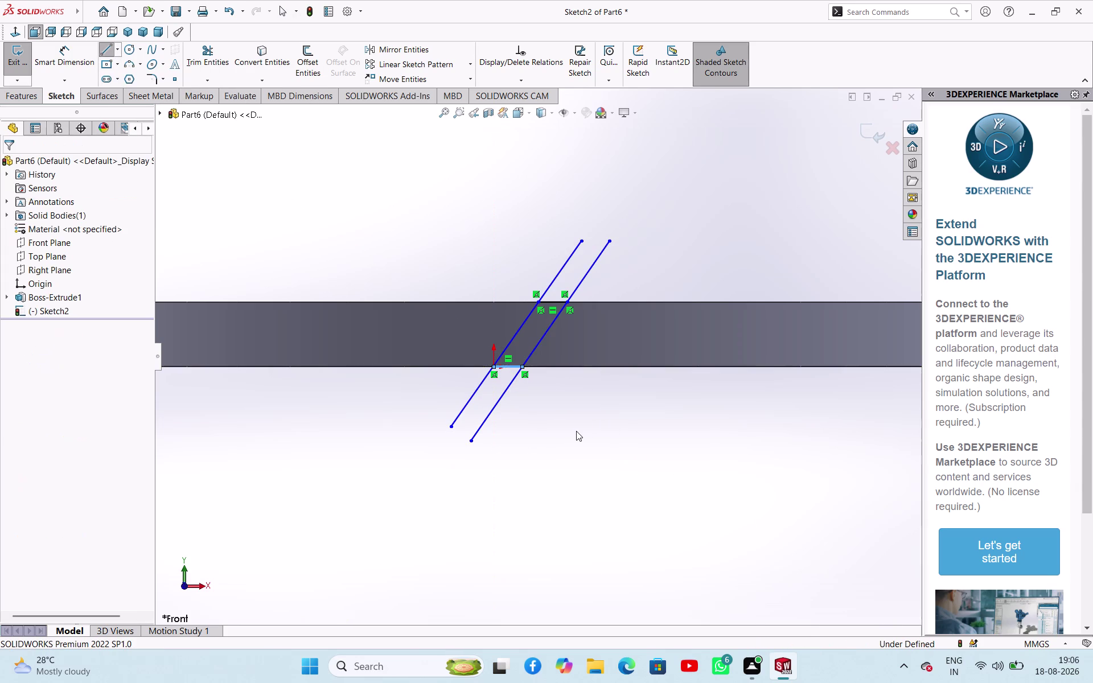
Dimension the bottom slot width as 1 mm.
click(576, 431)
right_drag(585, 447, 616, 382)
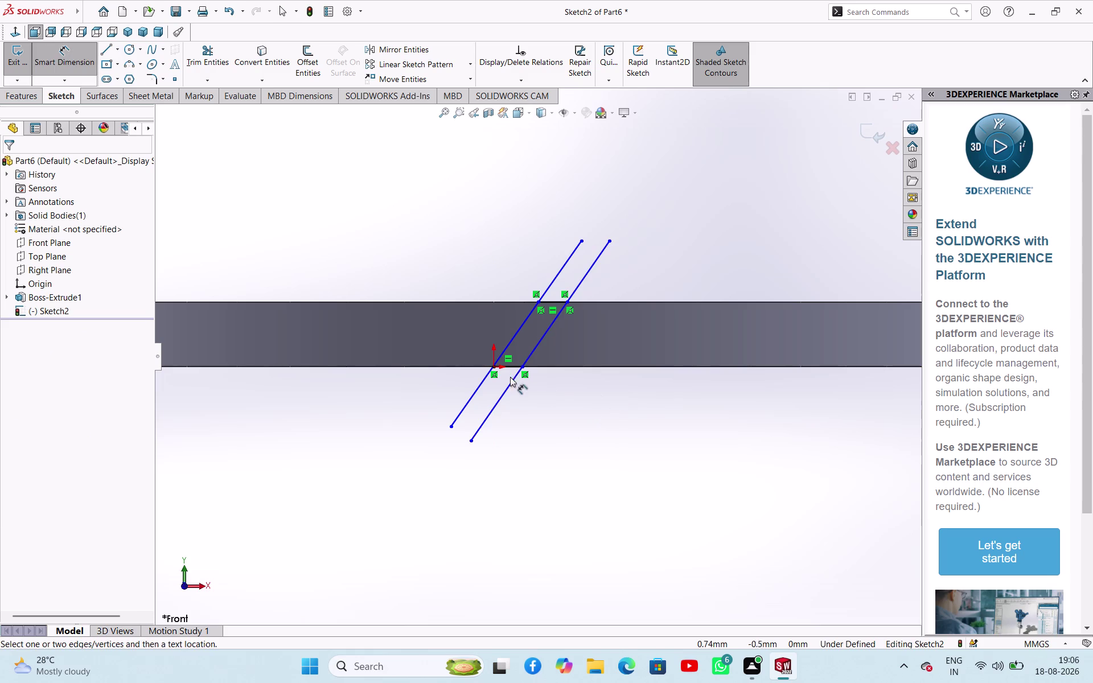
click(514, 367)
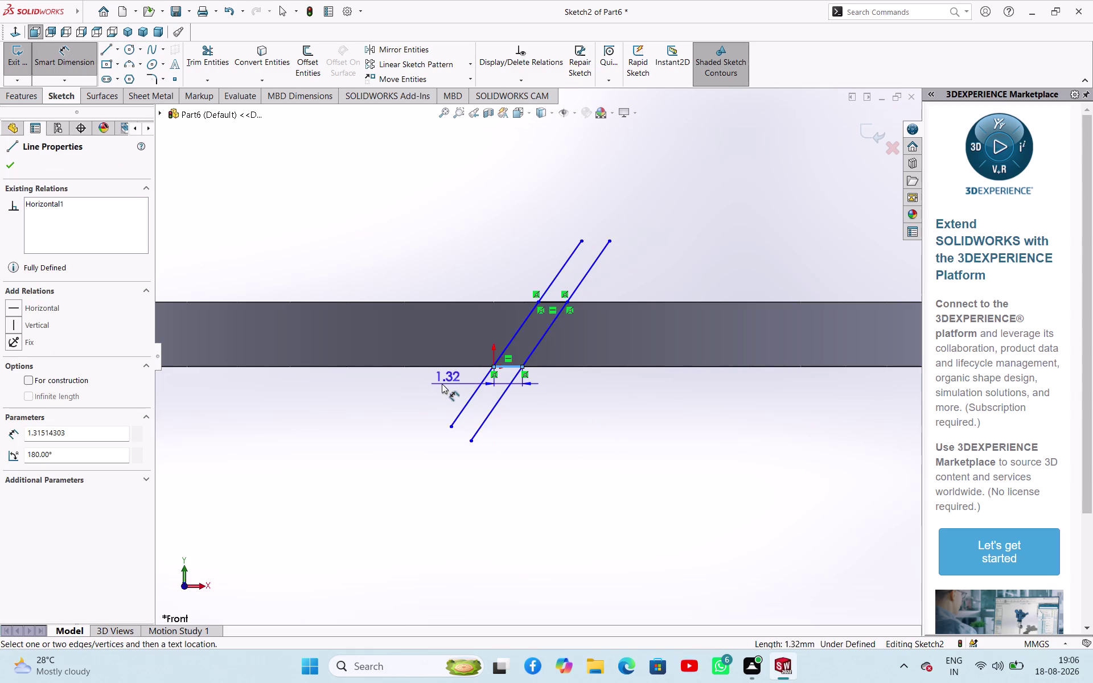
key(Escape)
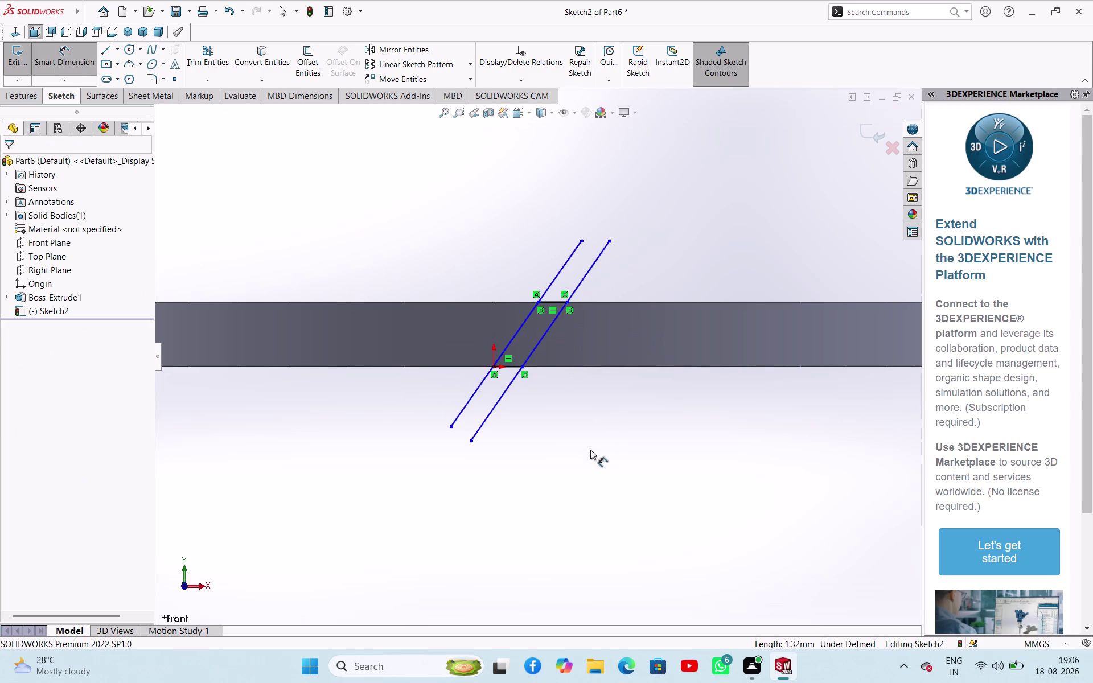
click(524, 365)
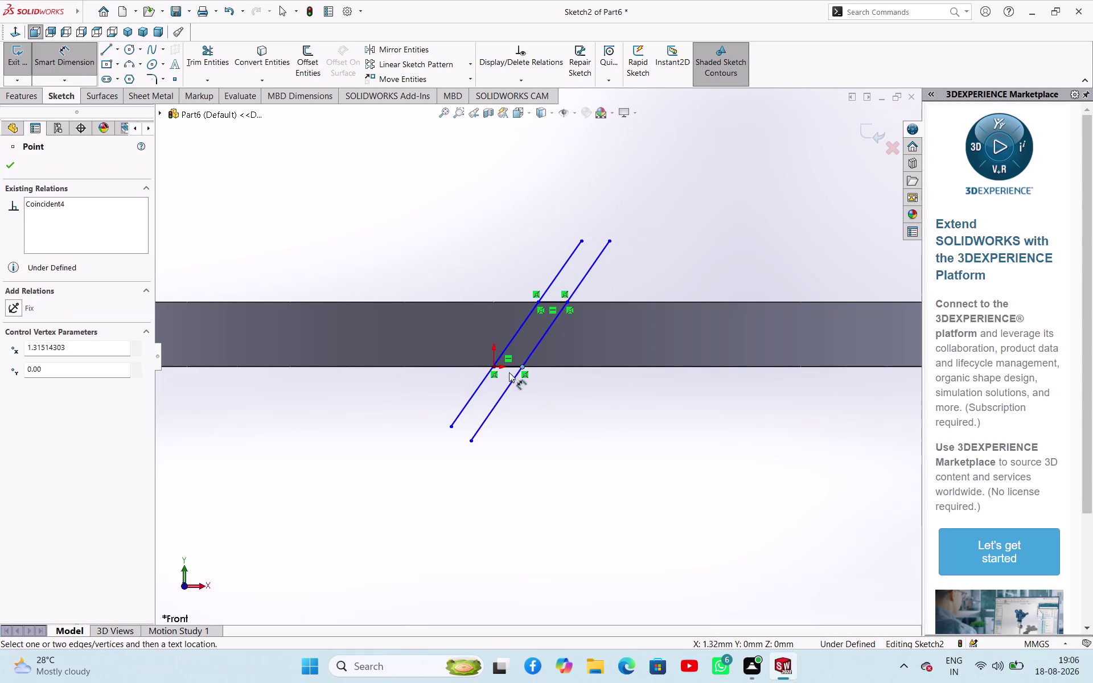
click(492, 369)
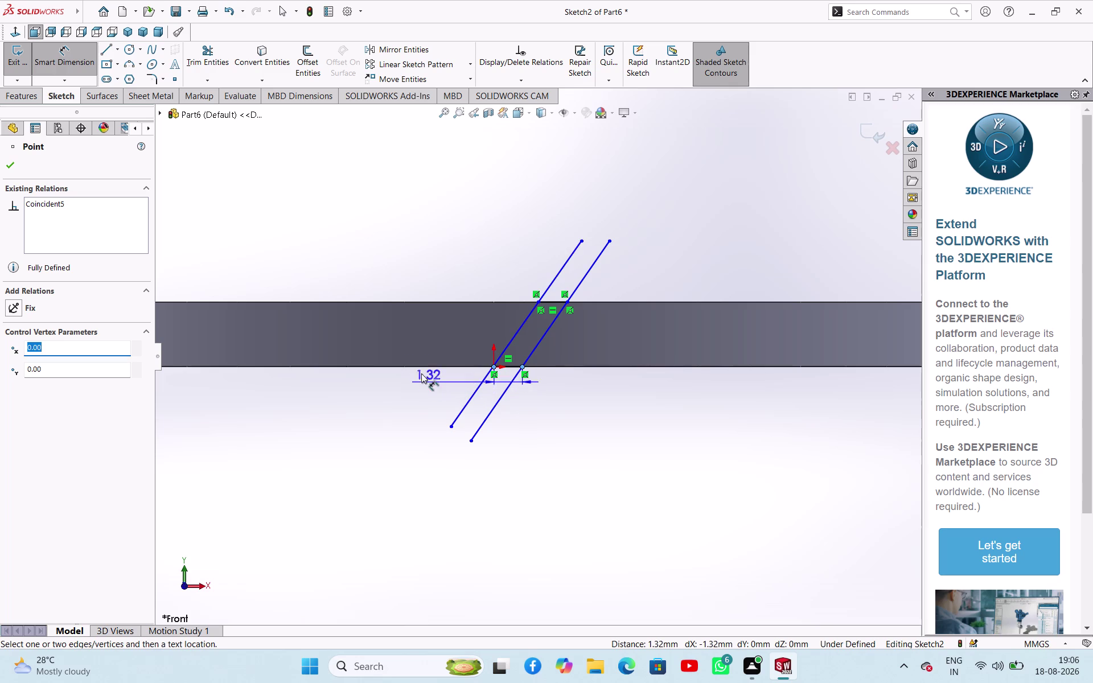
click(569, 231)
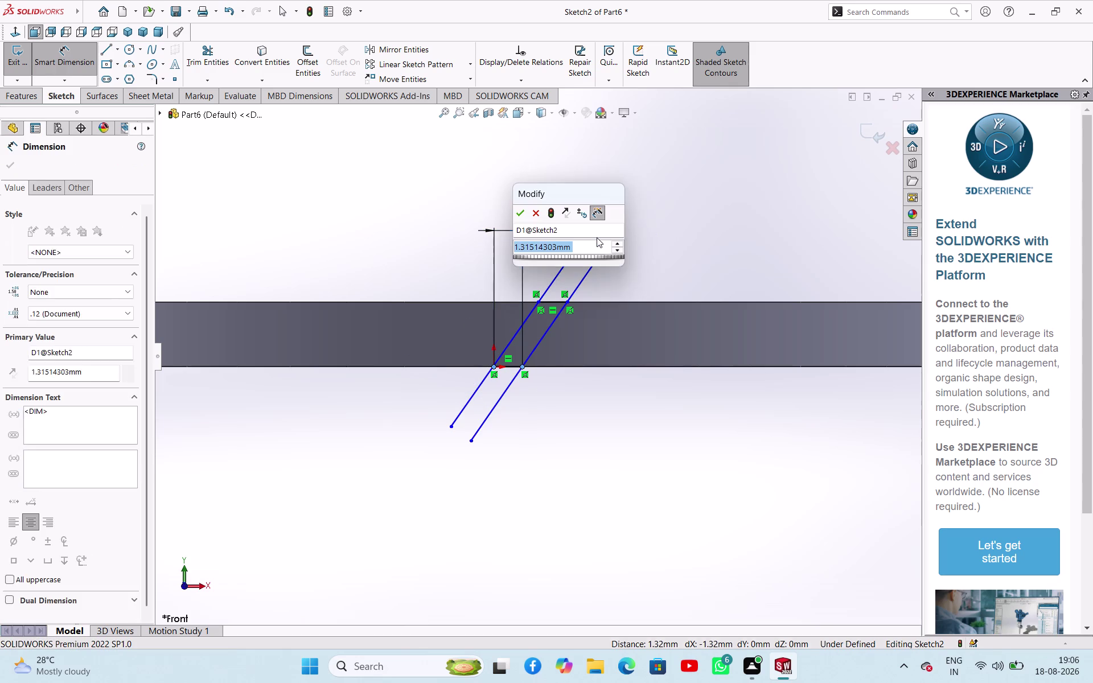
key(1)
key(Return)
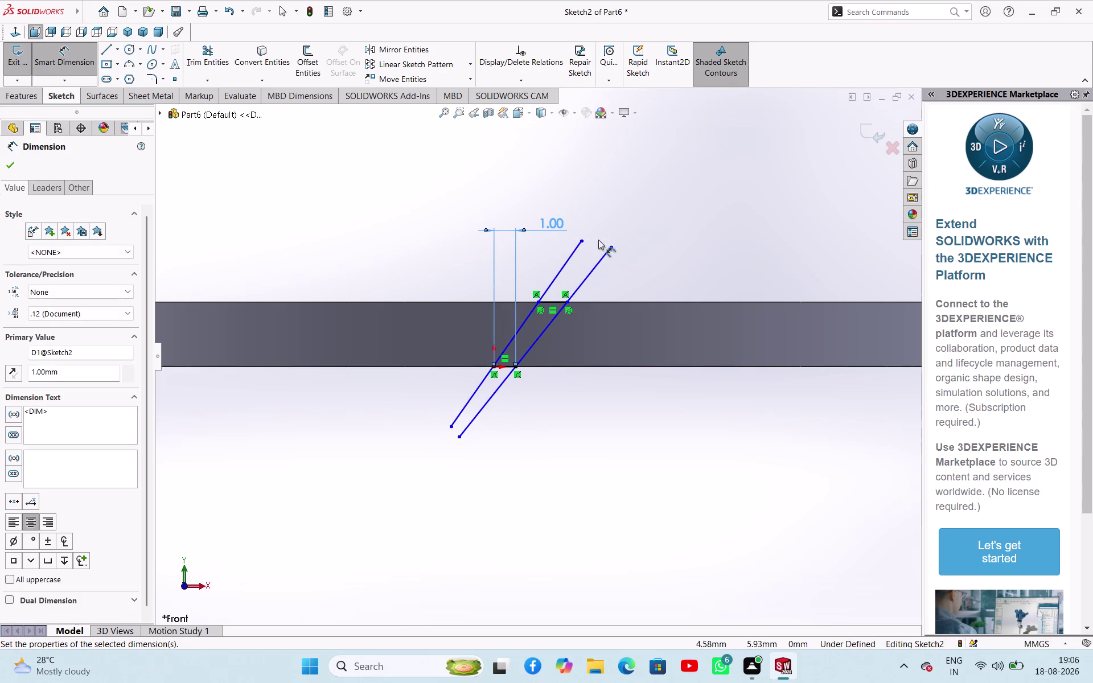
Dimension the top slot width as 1 mm.
click(567, 303)
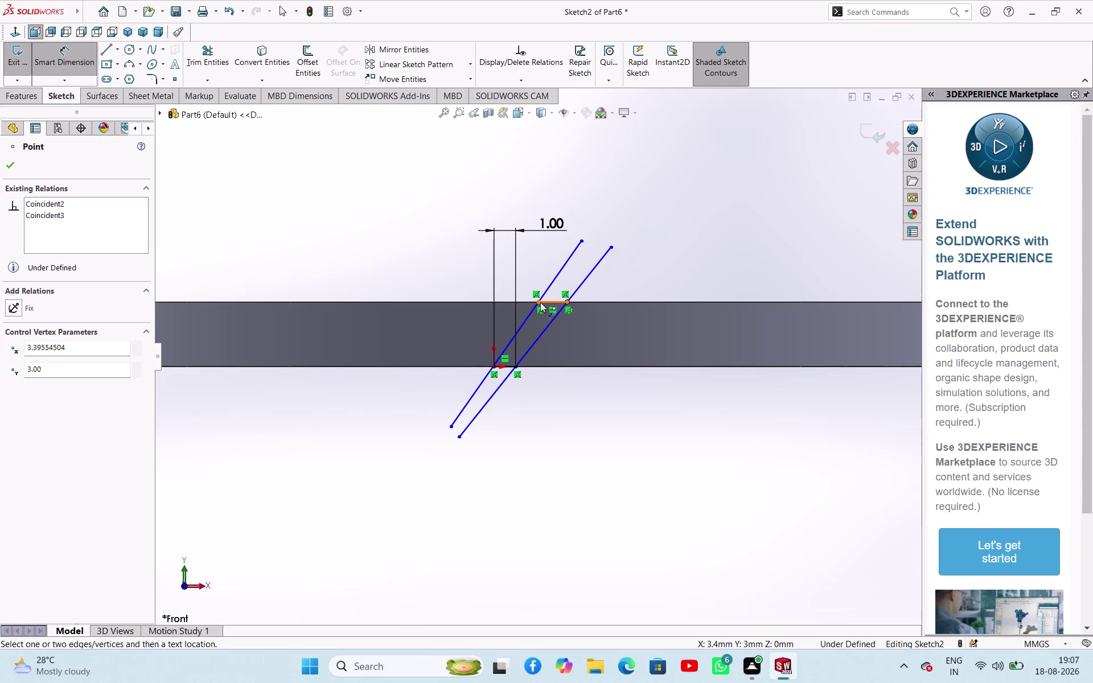
click(537, 302)
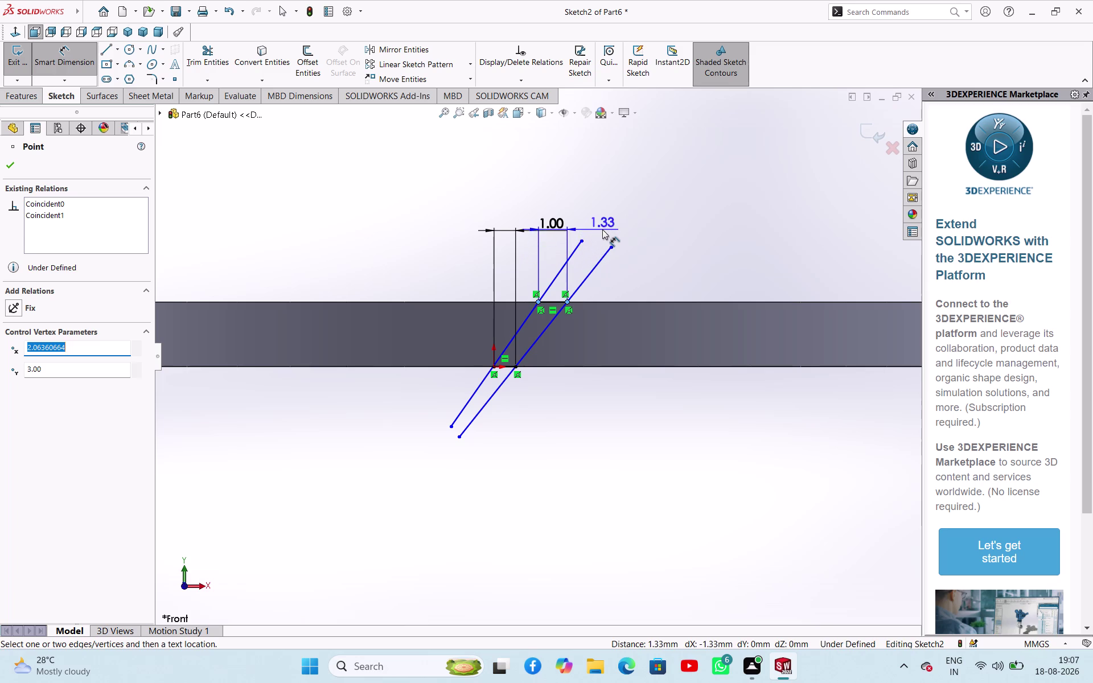
click(603, 229)
key(1)
key(Return)
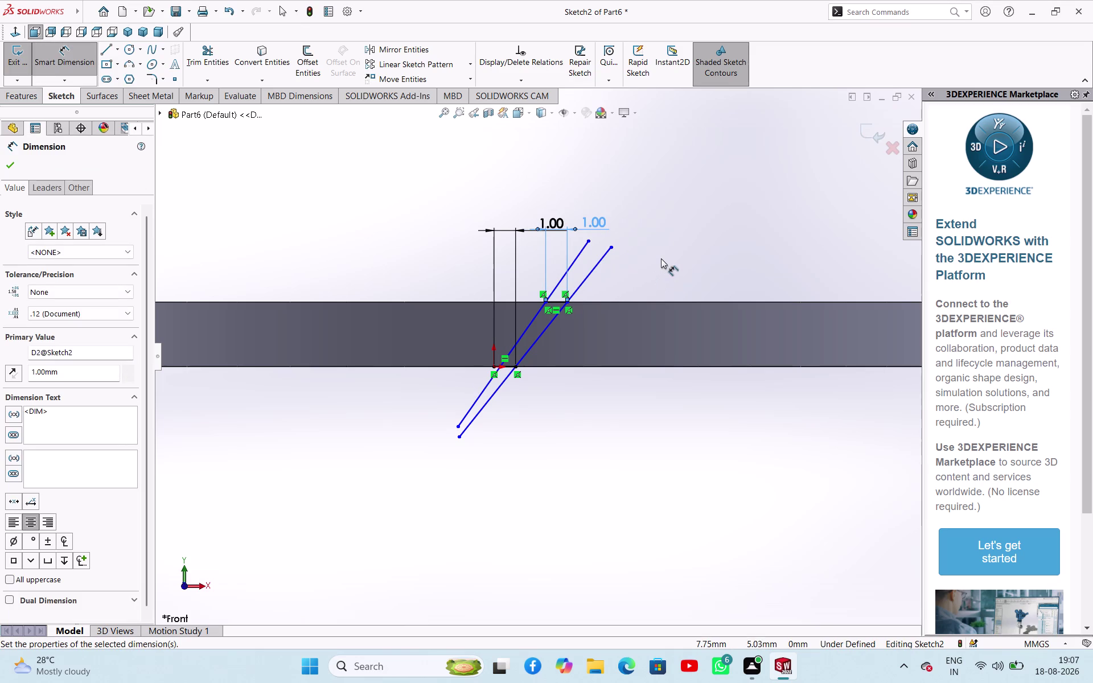
Undo the width dimensions and slot lines, leaving the sketch empty.
key(ctrl+z)
key(ctrl+z)
key(ctrl+z)
key(ctrl+z)
key(ctrl+z)
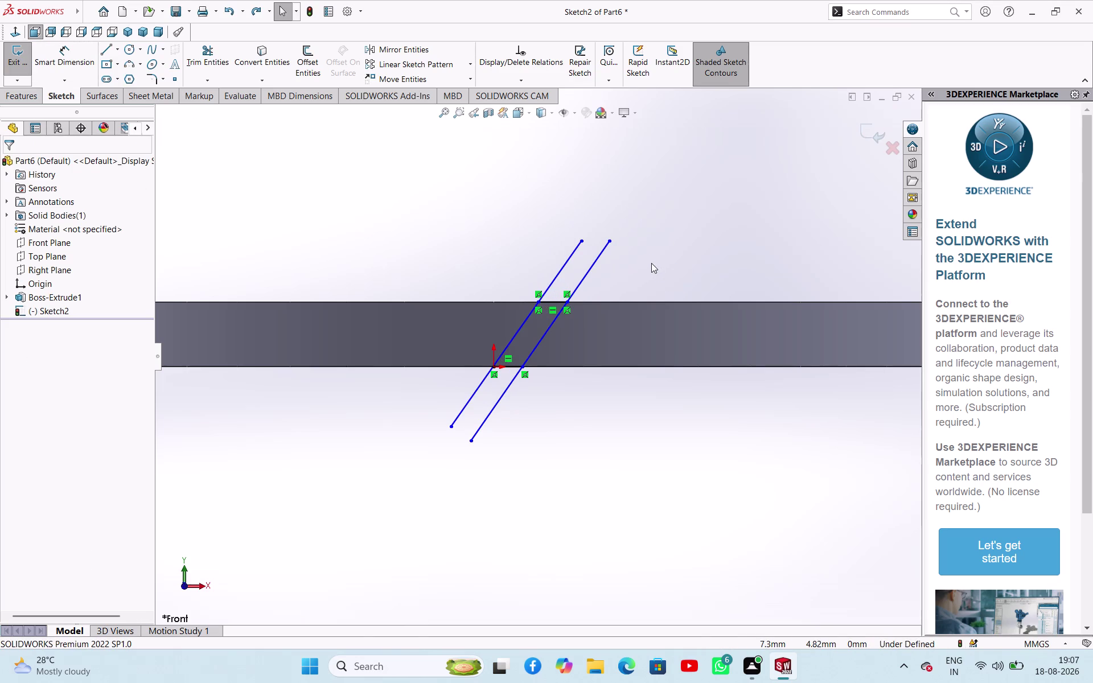
key(ctrl+z)
key(ctrl+z)
key(ctrl+z)
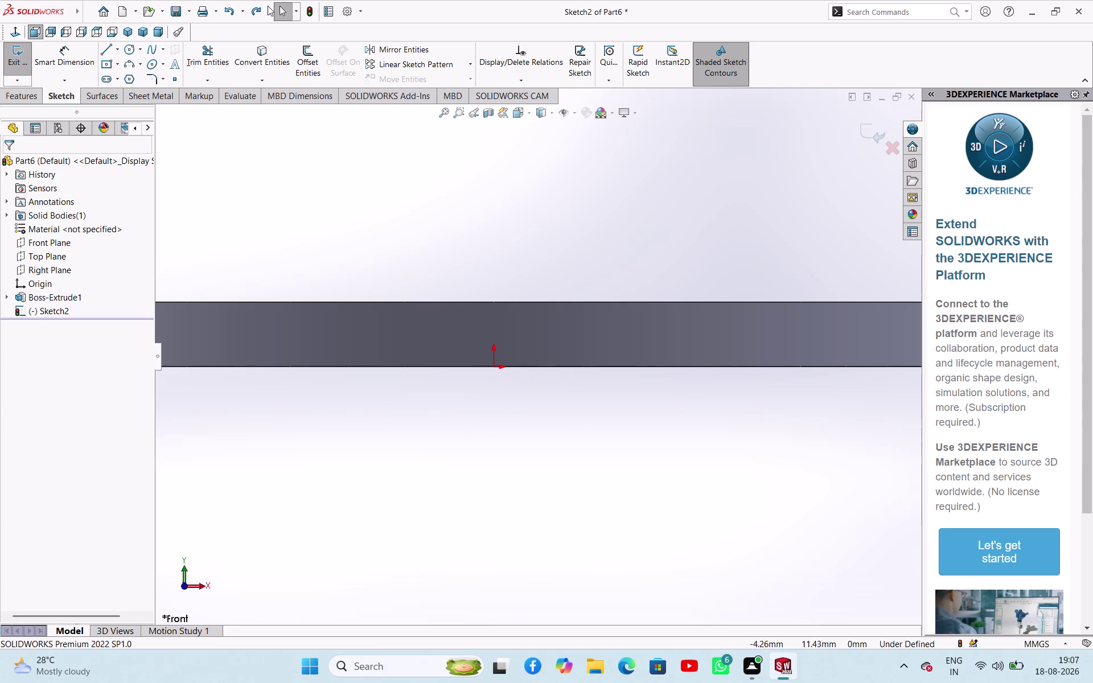
Draw one slanted line from the ring's bottom edge to its top edge.
click(100, 49)
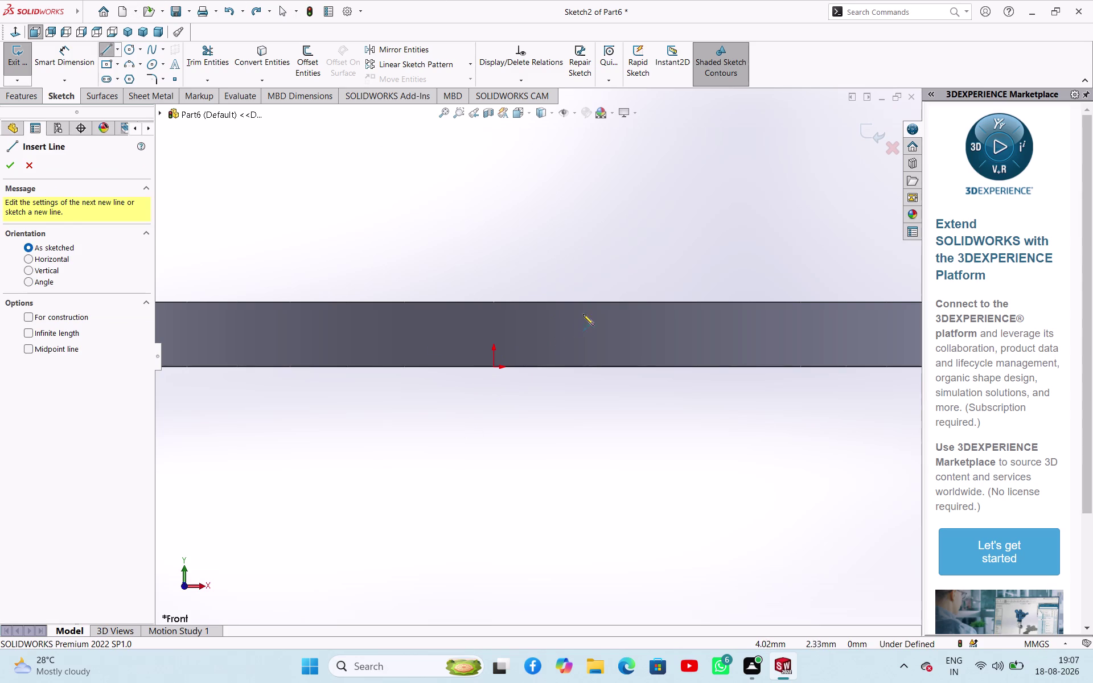
click(596, 301)
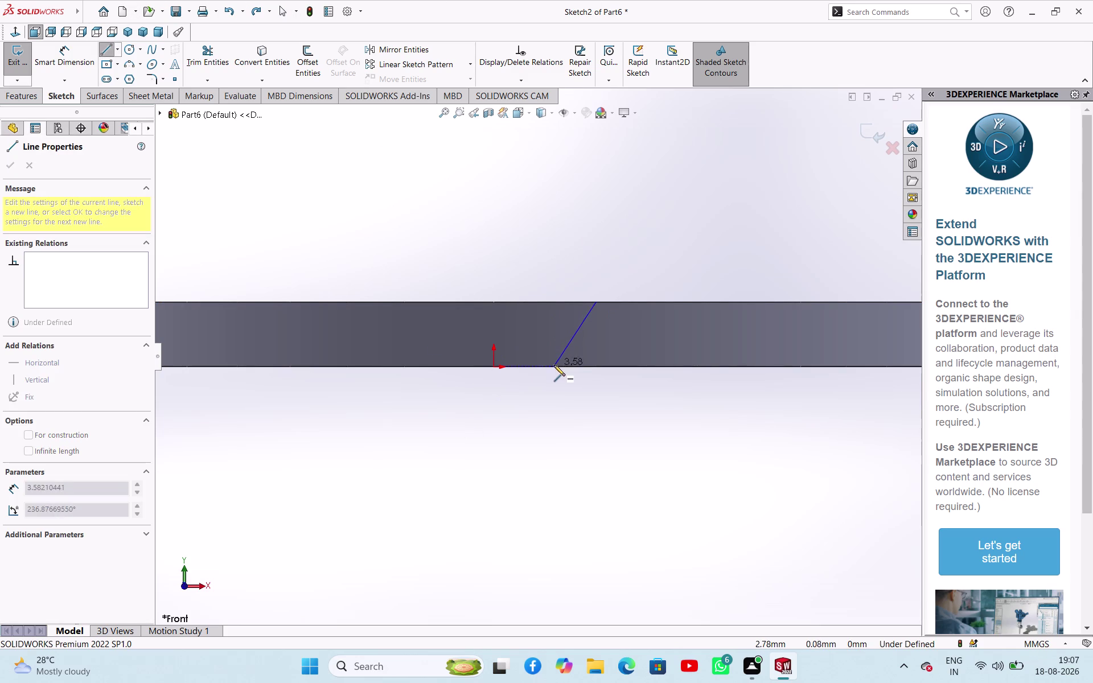
click(552, 368)
right_click(484, 399)
click(513, 414)
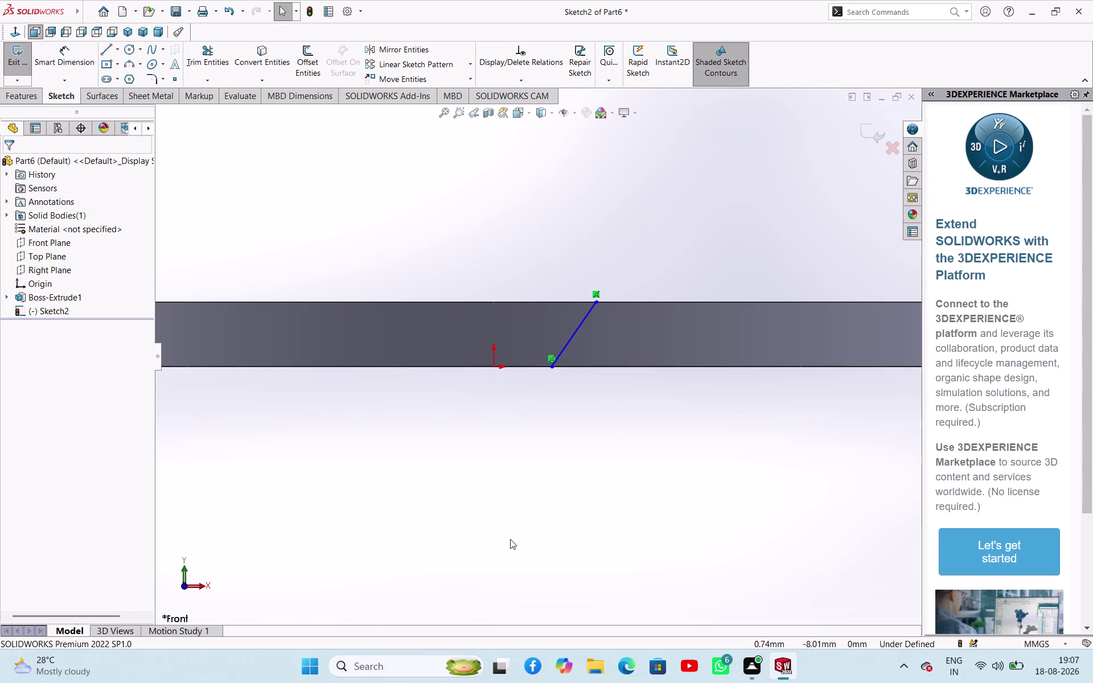
right_drag(514, 556, 545, 454)
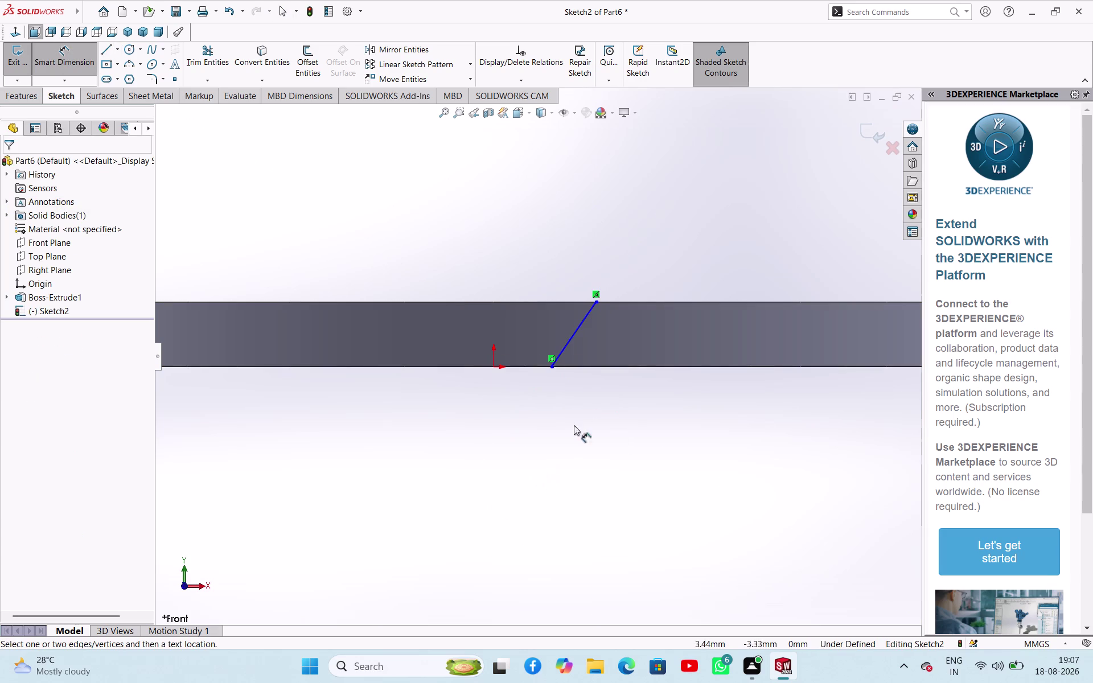
Dimension the slanted line's angle as 135°.
click(574, 333)
click(521, 304)
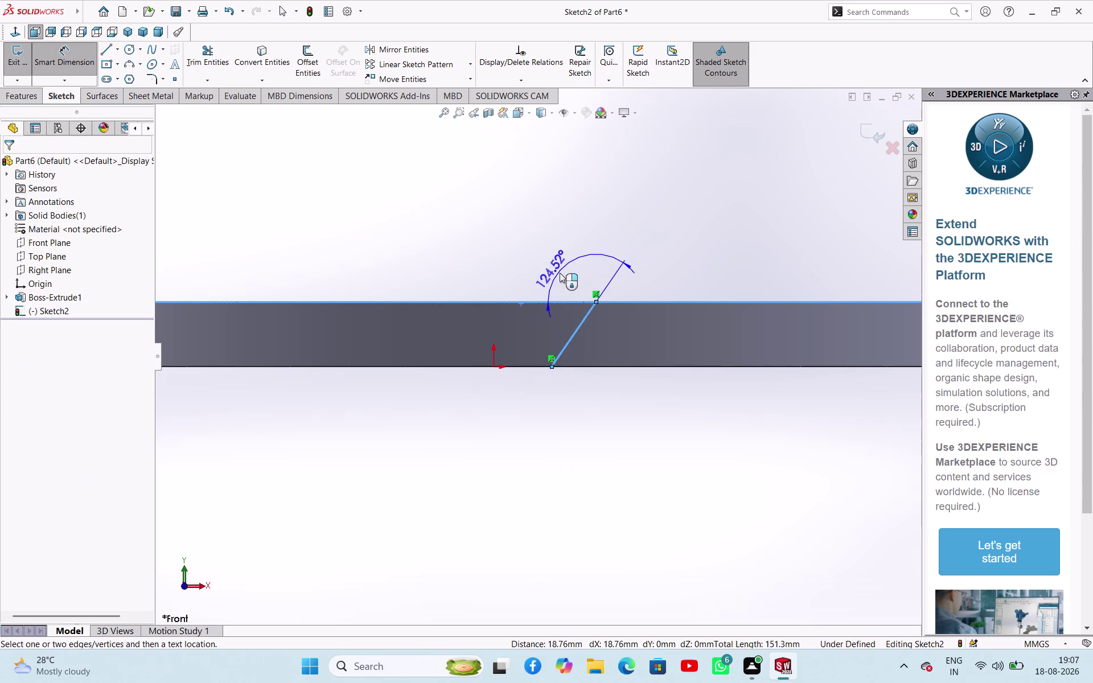
click(582, 264)
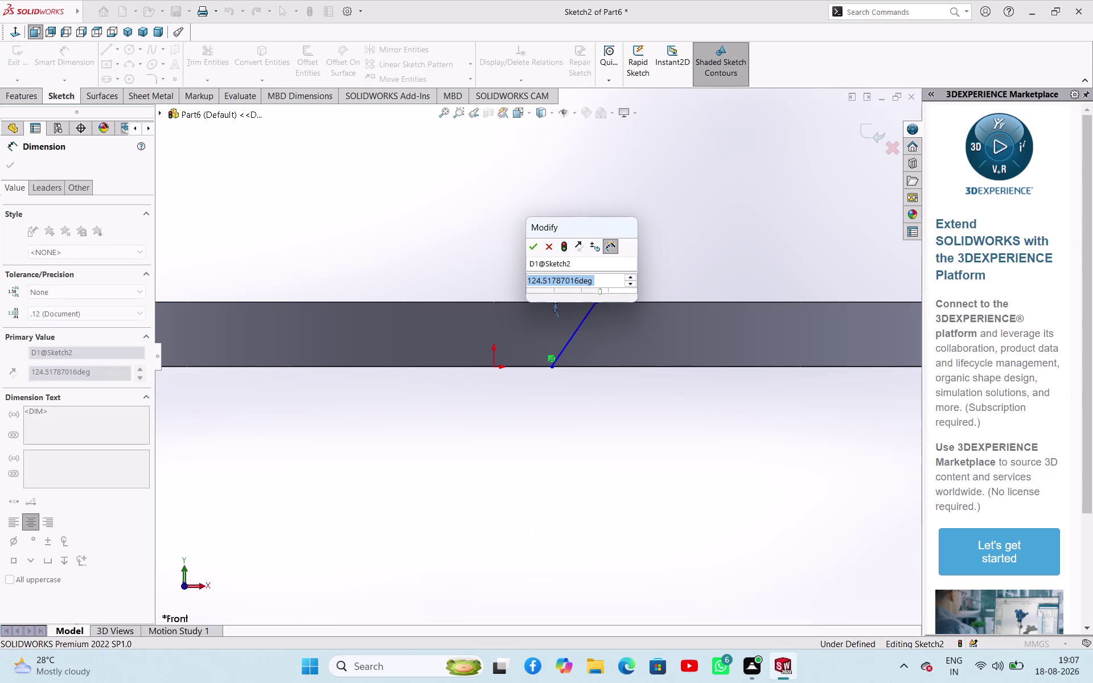
text(13)
key(5)
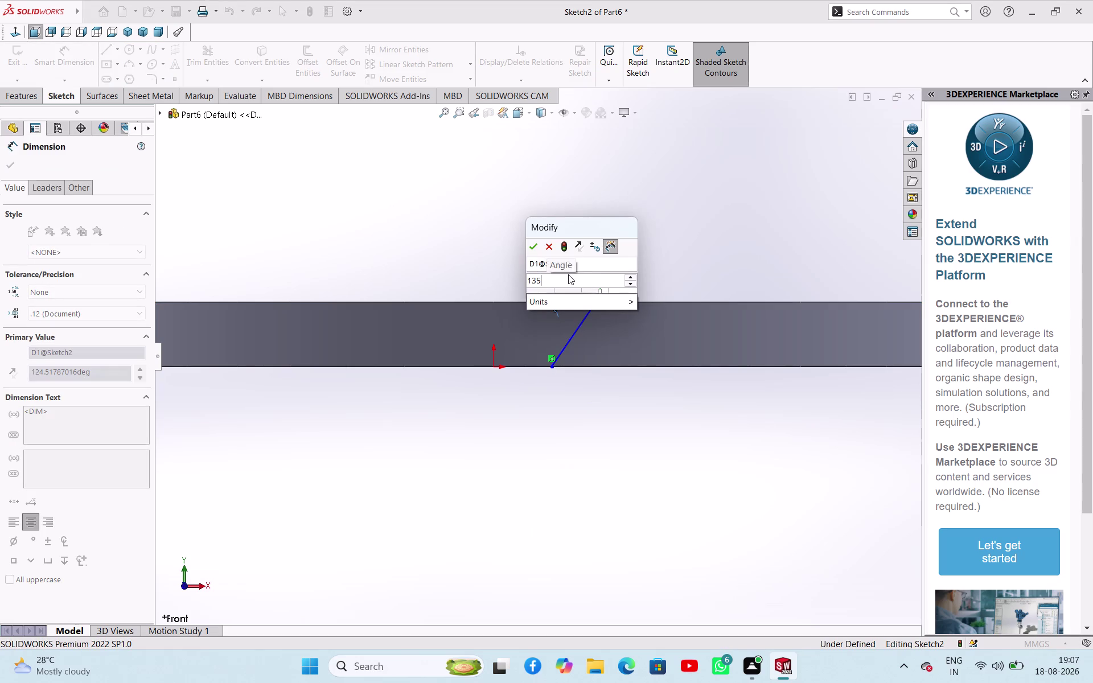
key(Return)
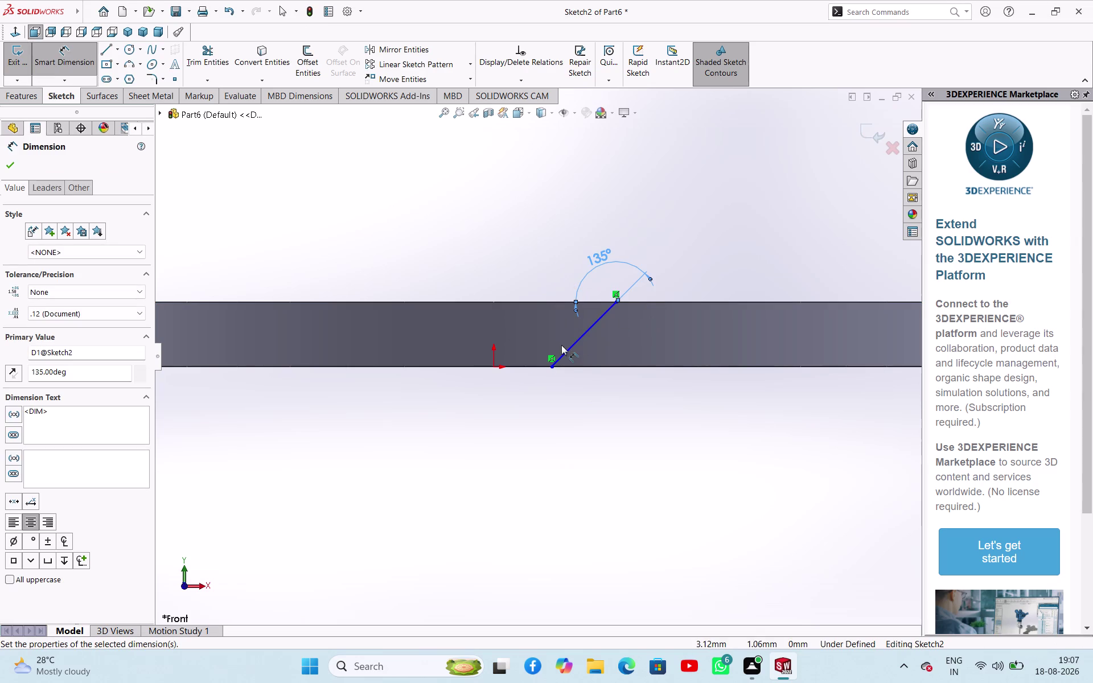
Add another dimension to the slanted line and answer the Make Dimension Driven prompt.
click(562, 357)
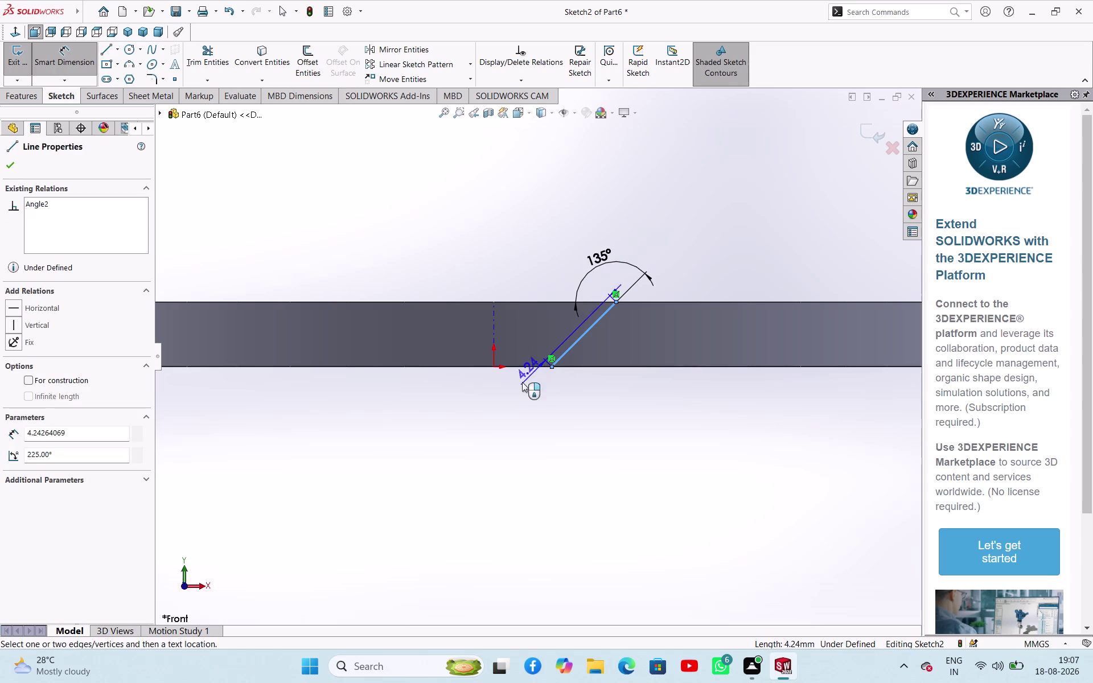
click(526, 366)
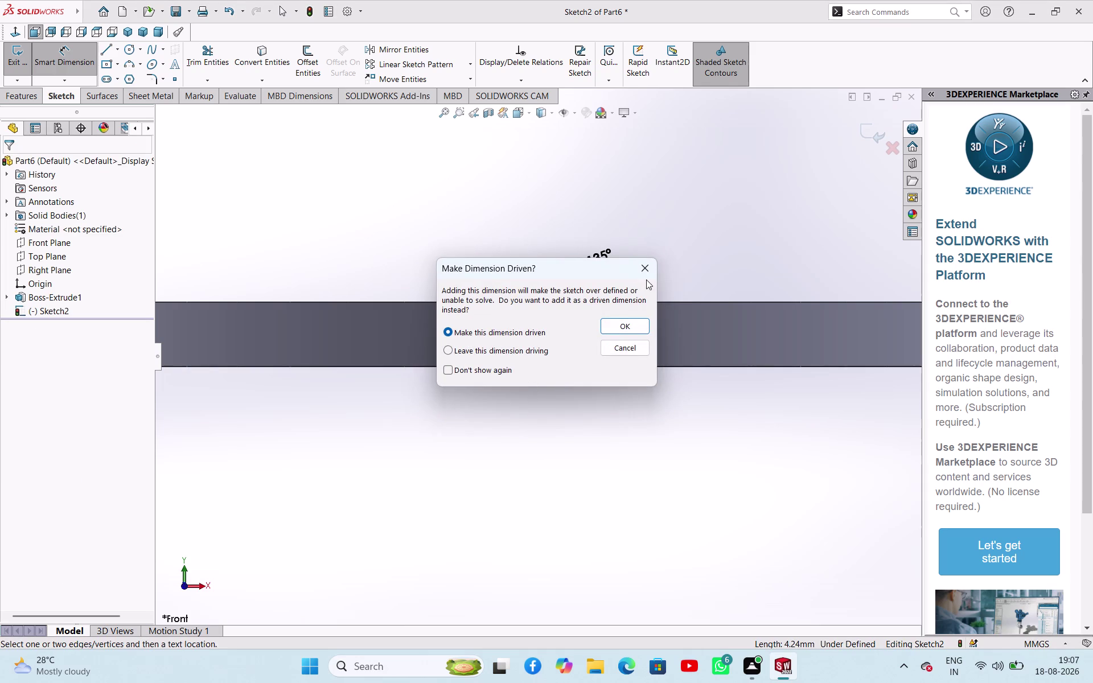
click(644, 270)
click(555, 421)
right_click(554, 419)
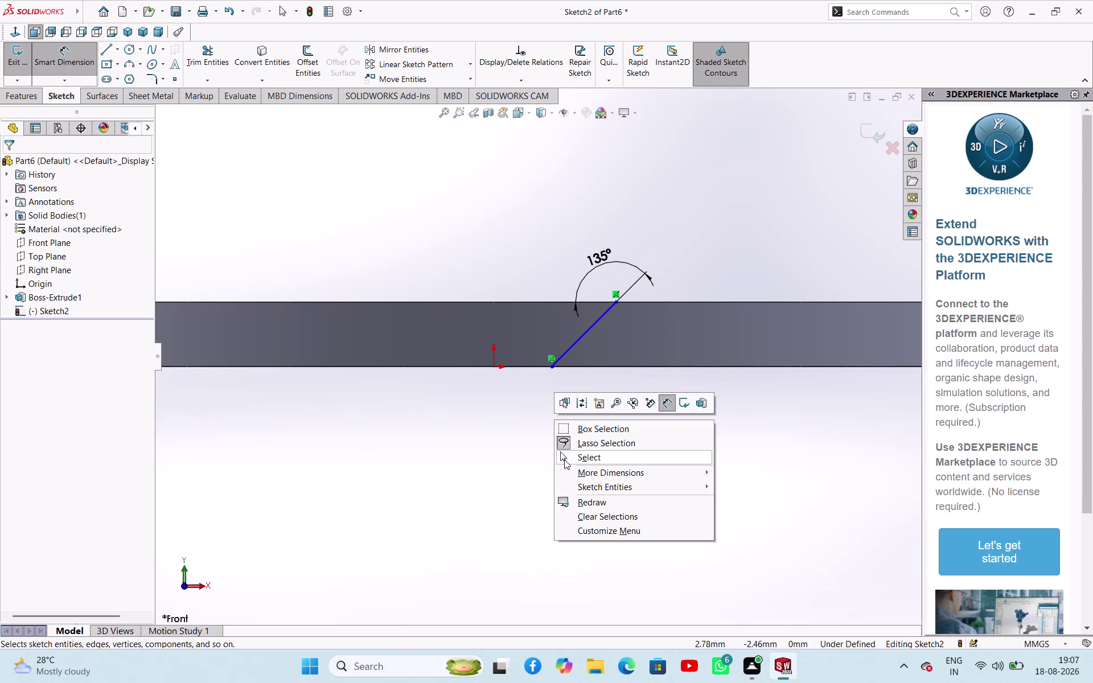
click(564, 459)
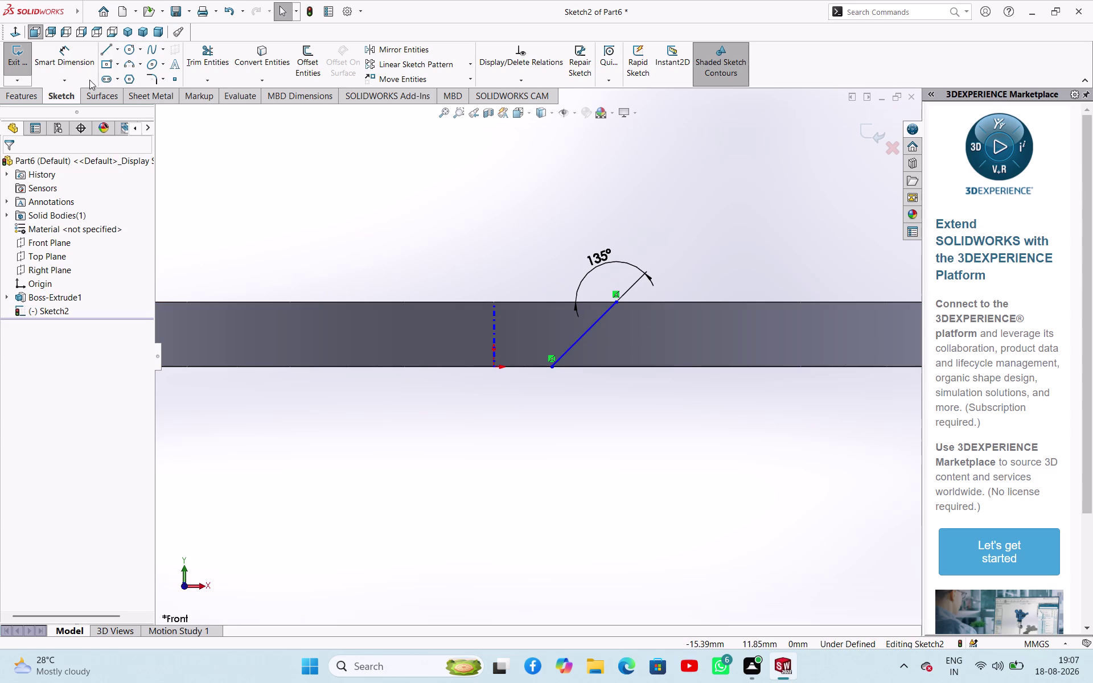
click(109, 50)
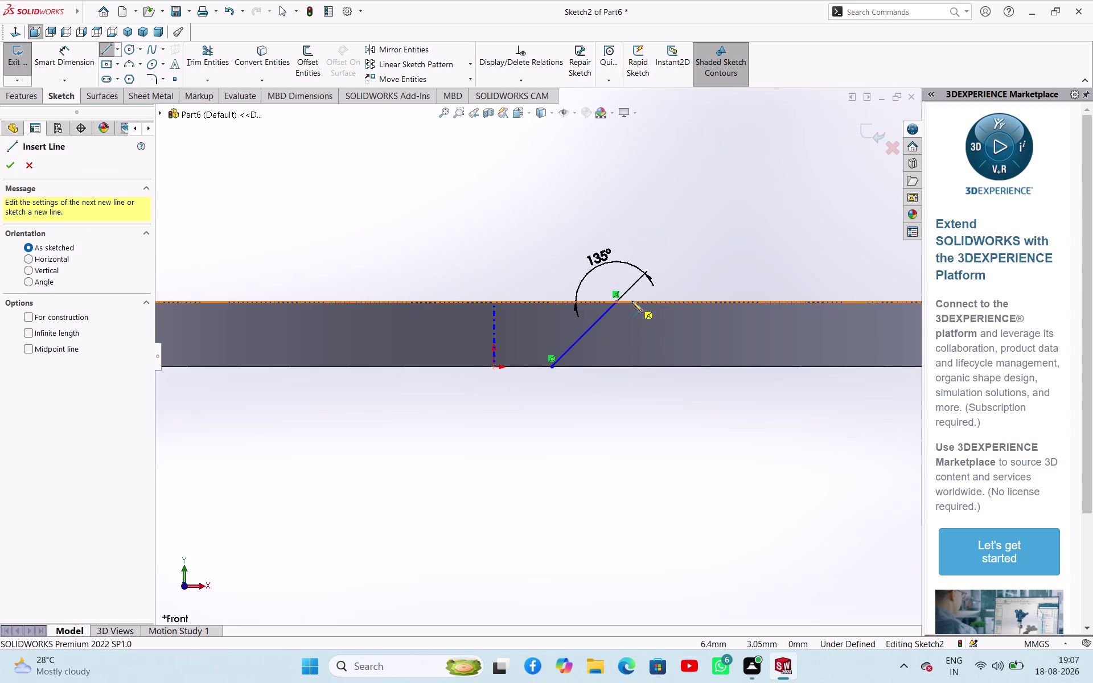
Draw a second slanted line beside the first.
click(632, 302)
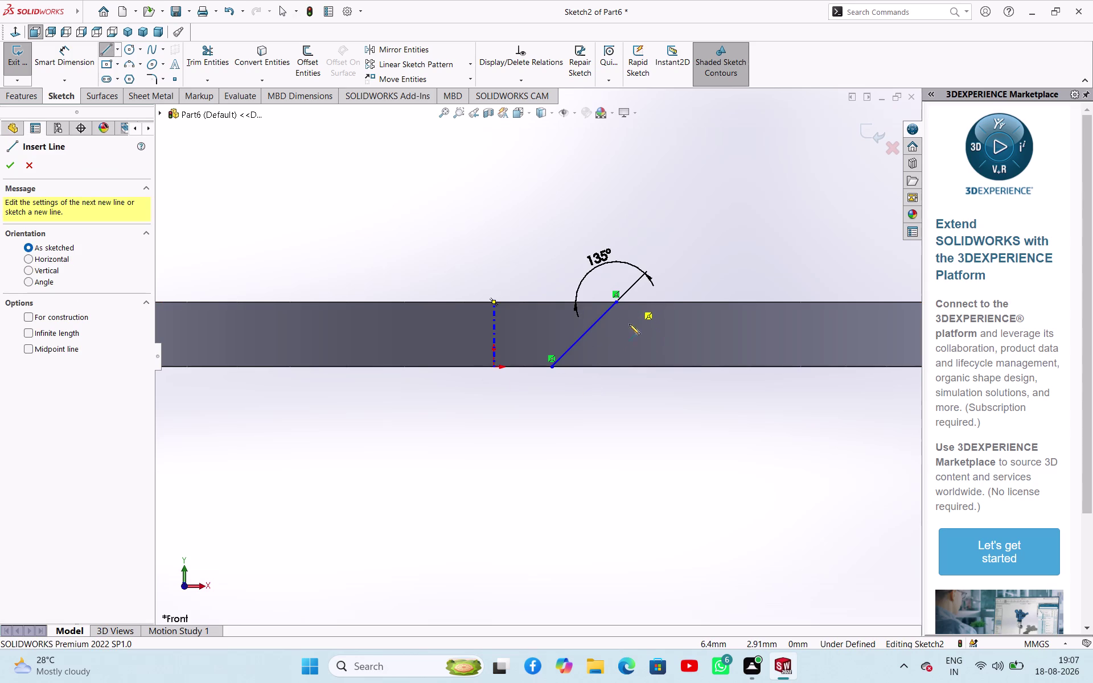
click(567, 367)
right_click(554, 388)
click(564, 396)
scroll(down, 3)
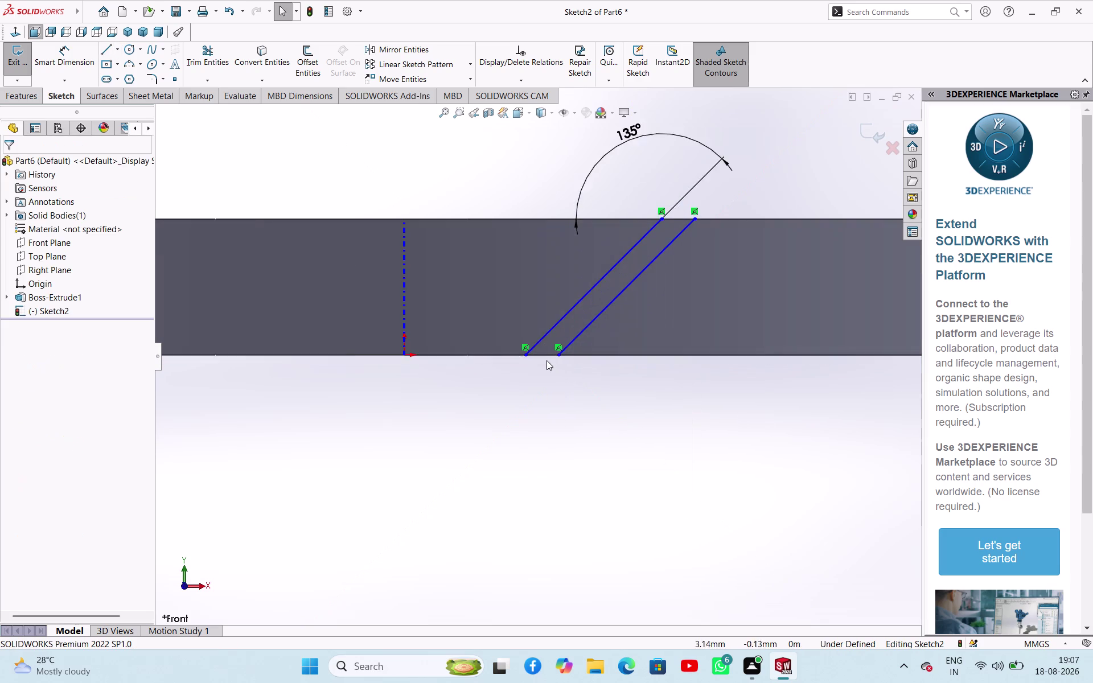
scroll(down, 3)
right_drag(520, 442, 537, 363)
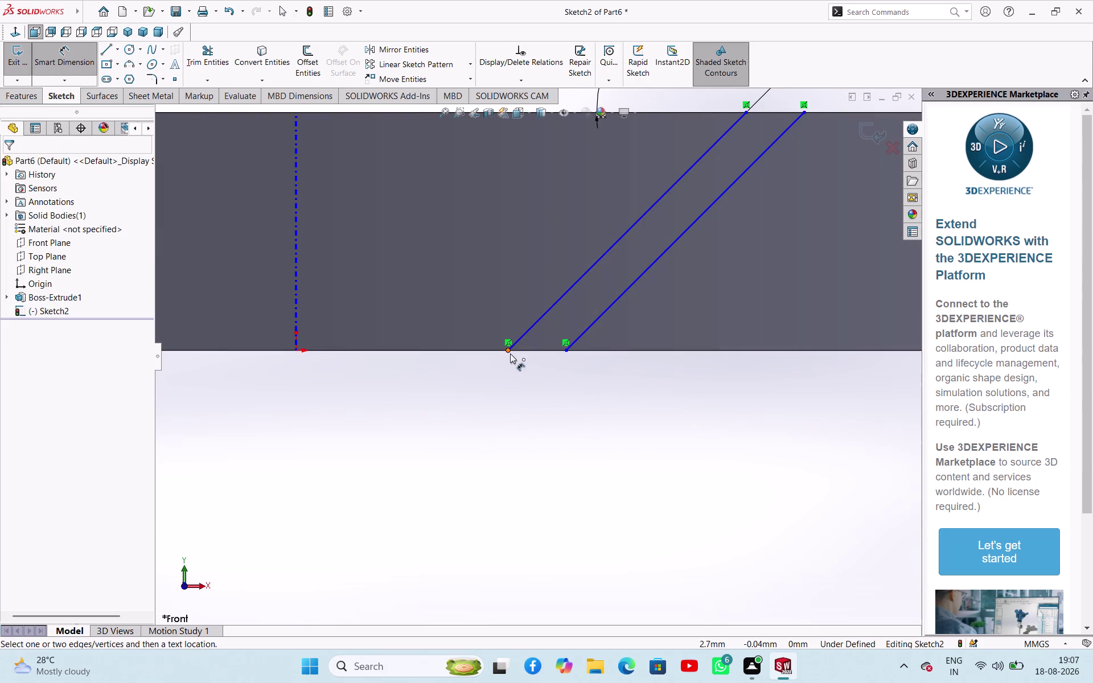
Set the spacing between the lines' bottom ends to 1.00 mm.
click(509, 353)
click(569, 351)
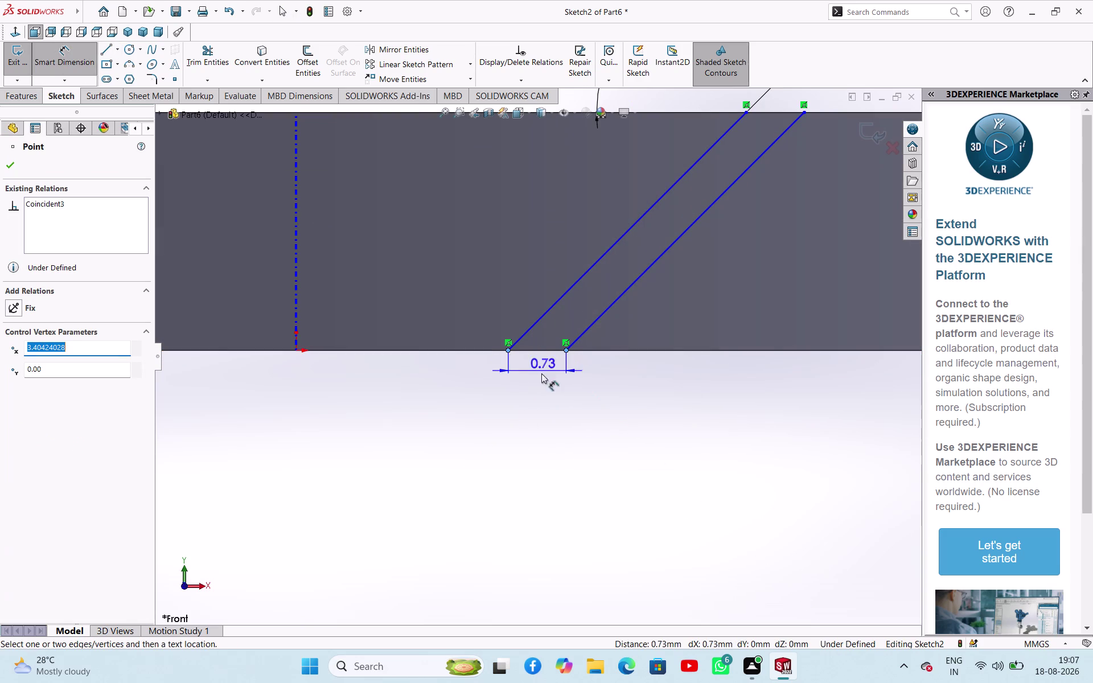
click(527, 388)
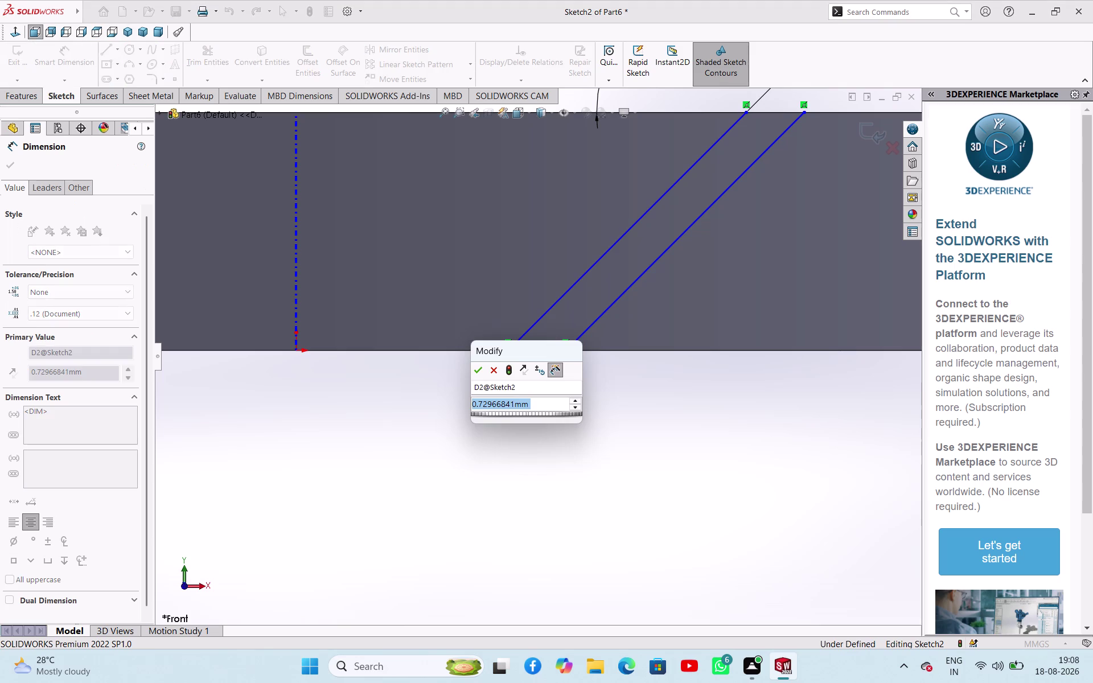
key(1)
key(Return)
scroll(up, 3)
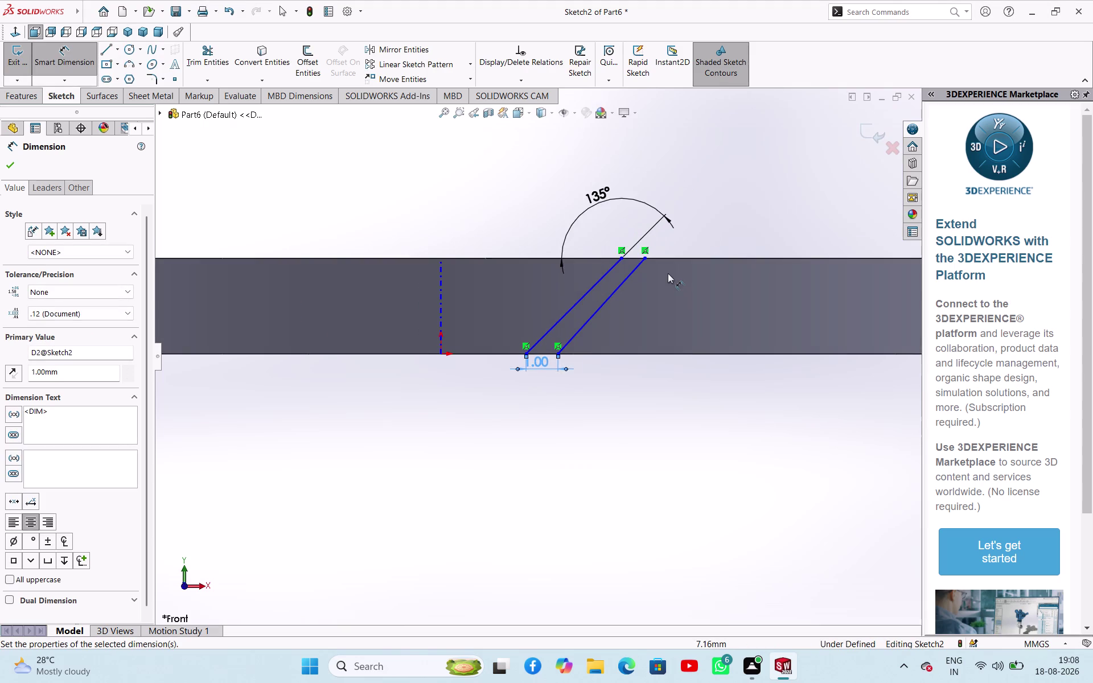
scroll(down, 3)
Set the spacing between the lines' top ends to 1.00 mm.
click(620, 262)
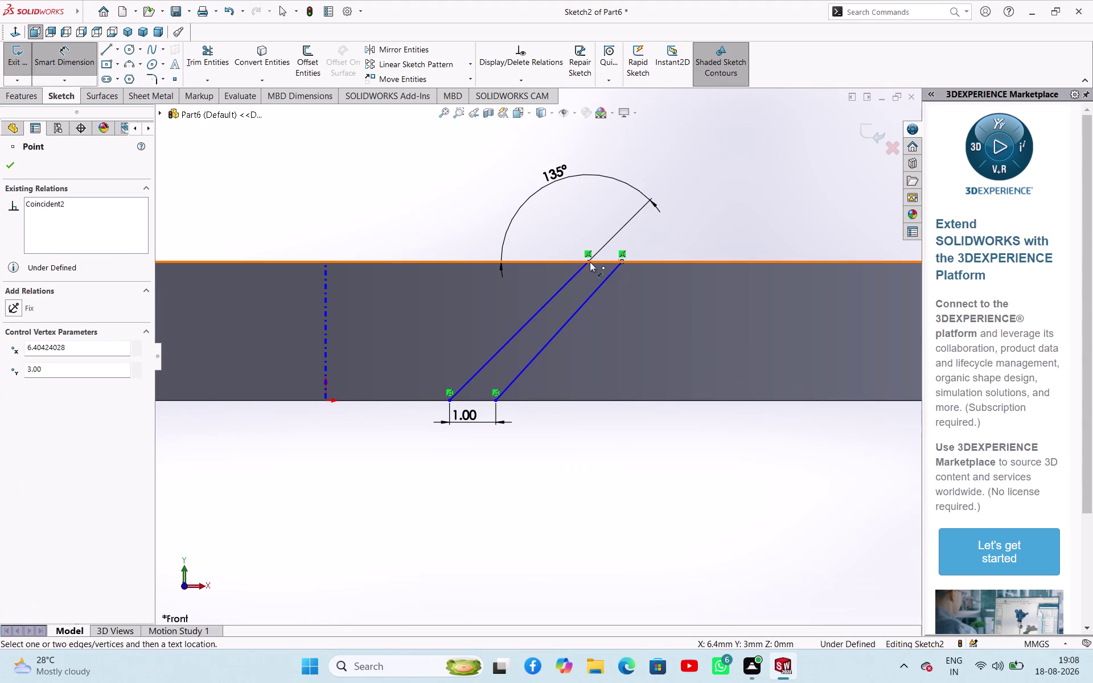
click(590, 261)
click(625, 242)
key(1)
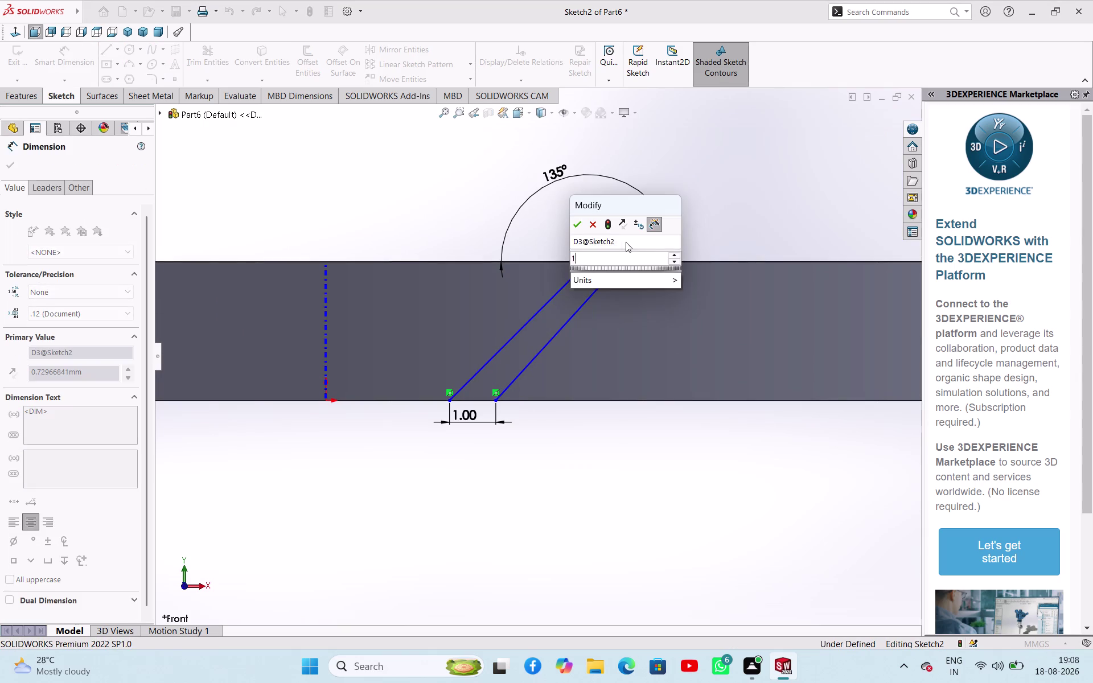
key(Return)
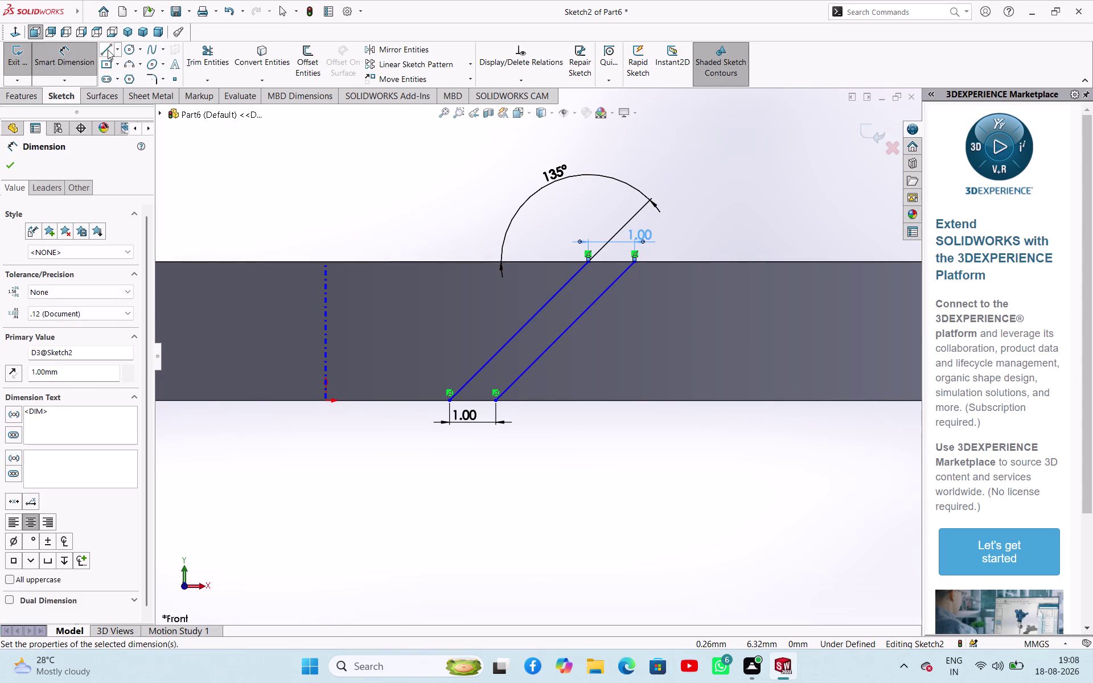
Close the slot with a short line across the top edge.
click(107, 50)
click(636, 261)
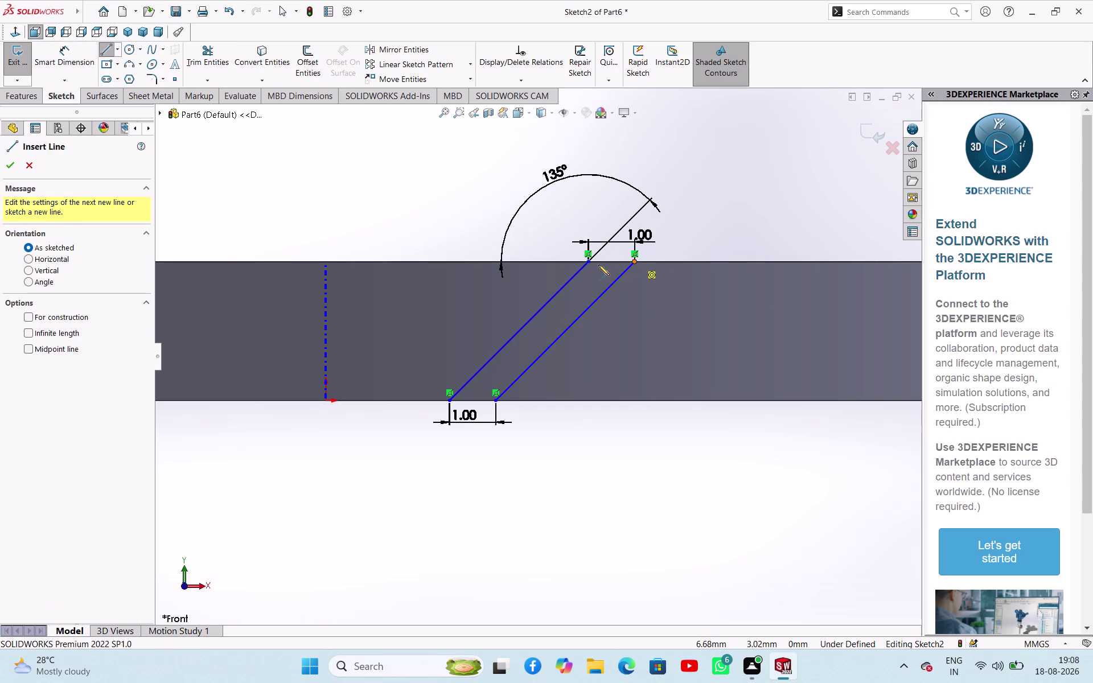
click(586, 259)
right_click(717, 231)
click(729, 242)
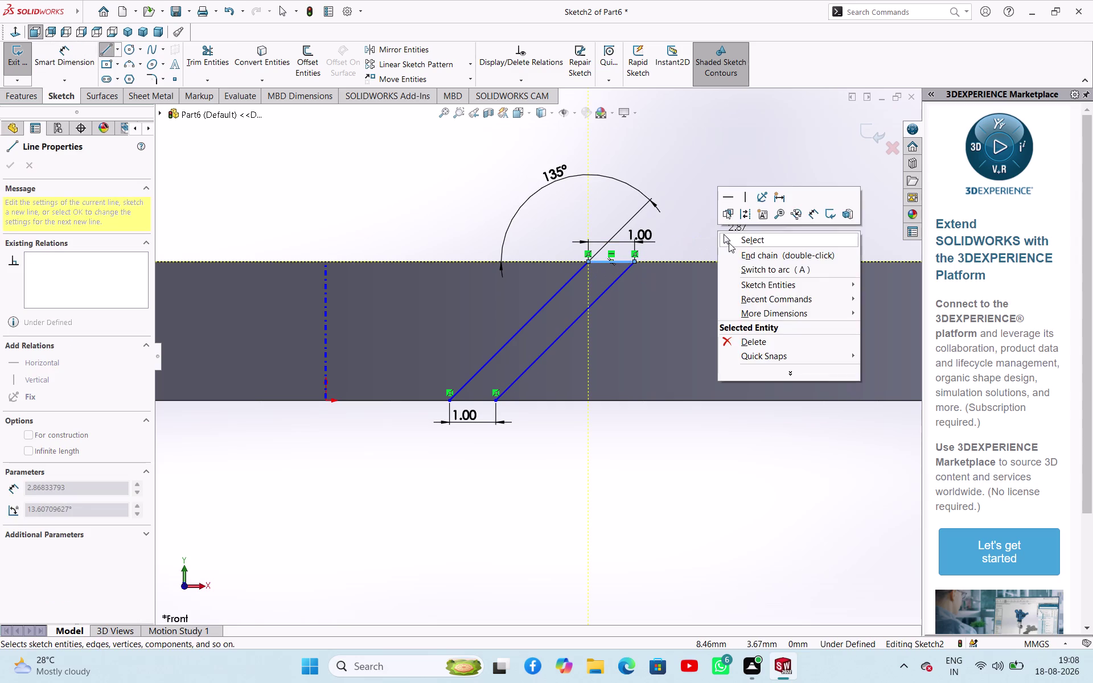
Close the slot with a short line across the bottom edge.
click(105, 49)
click(452, 401)
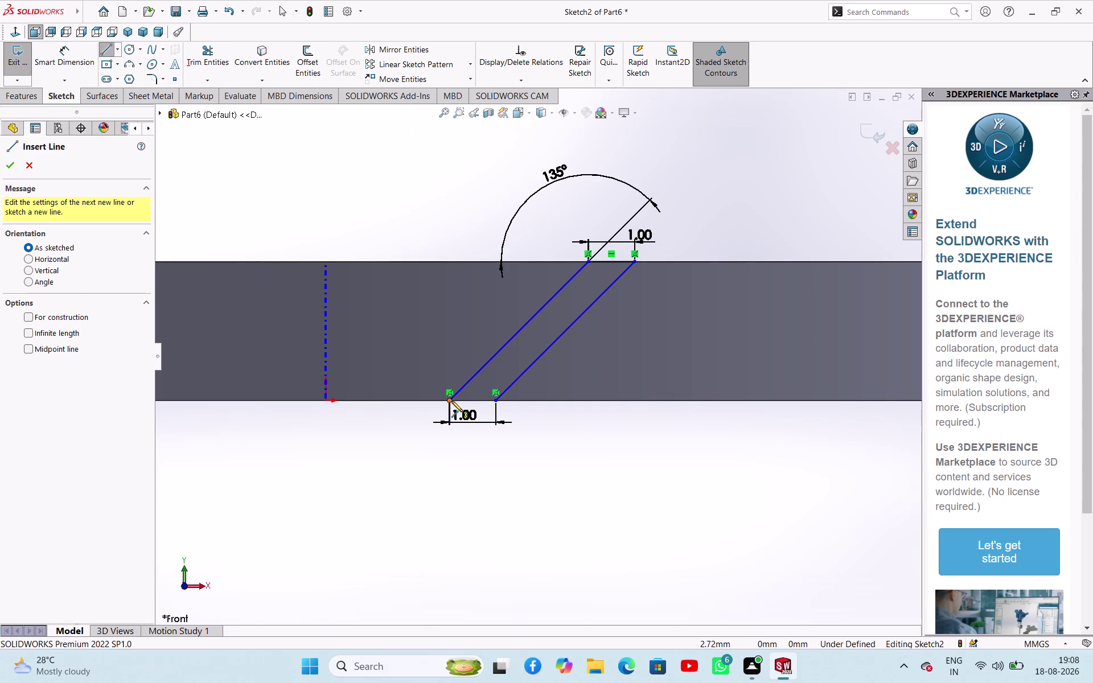
click(496, 401)
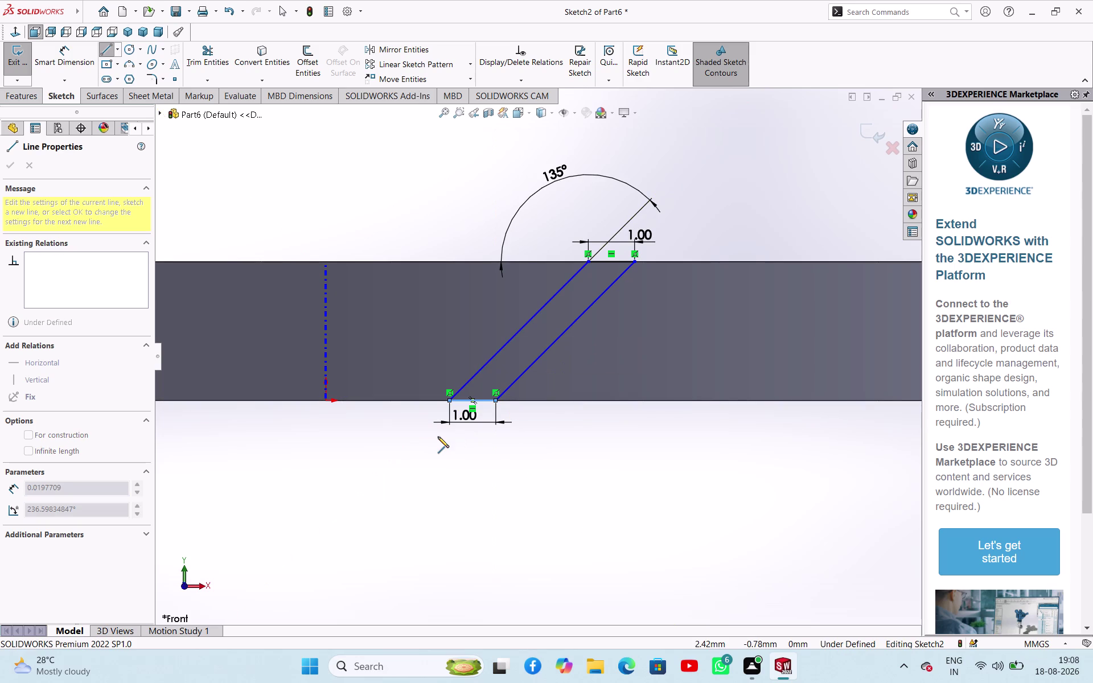
right_click(438, 437)
click(448, 443)
click(448, 461)
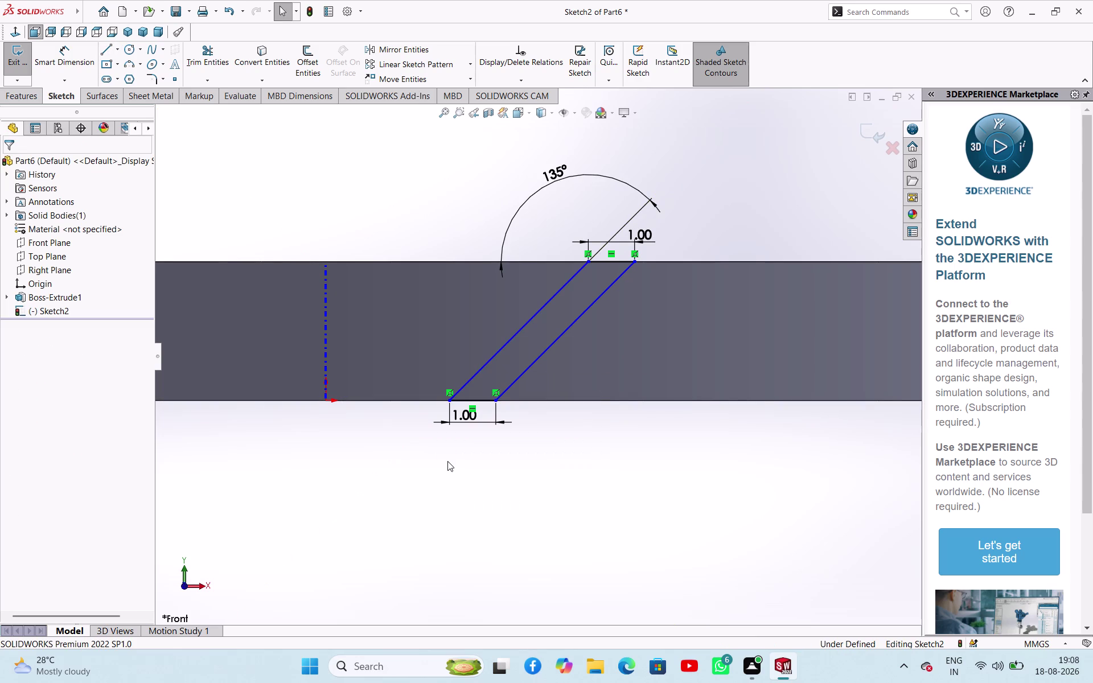
middle_drag(730, 178, 728, 200)
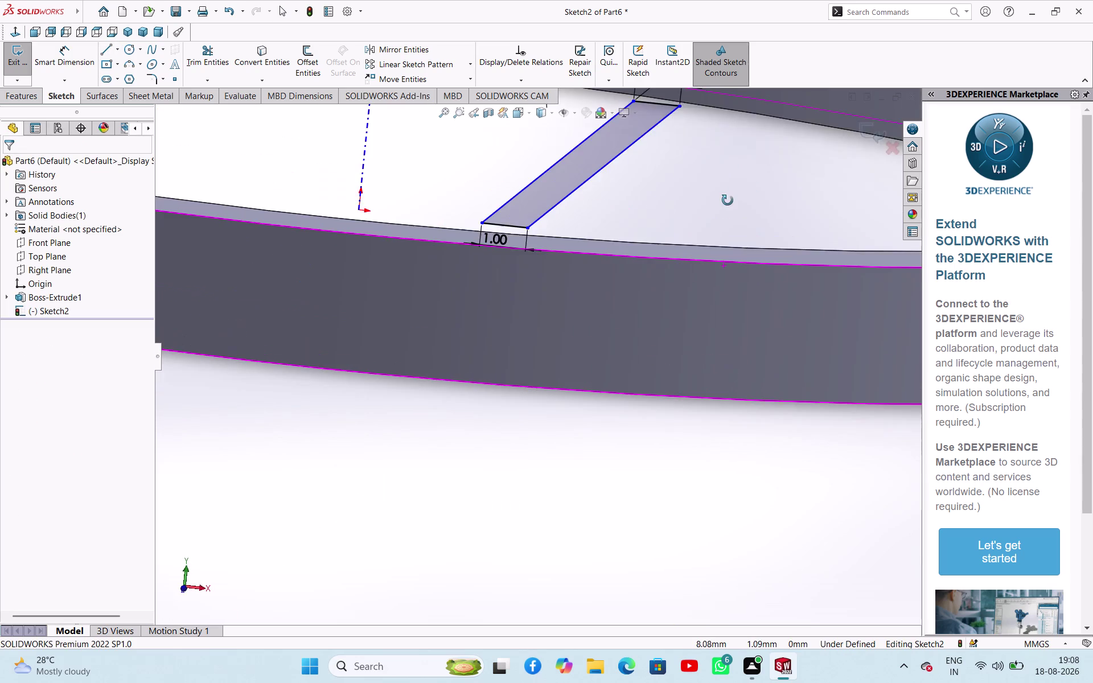
Exit the slot sketch and orbit to an overview of the ring.
middle_drag(727, 200, 721, 188)
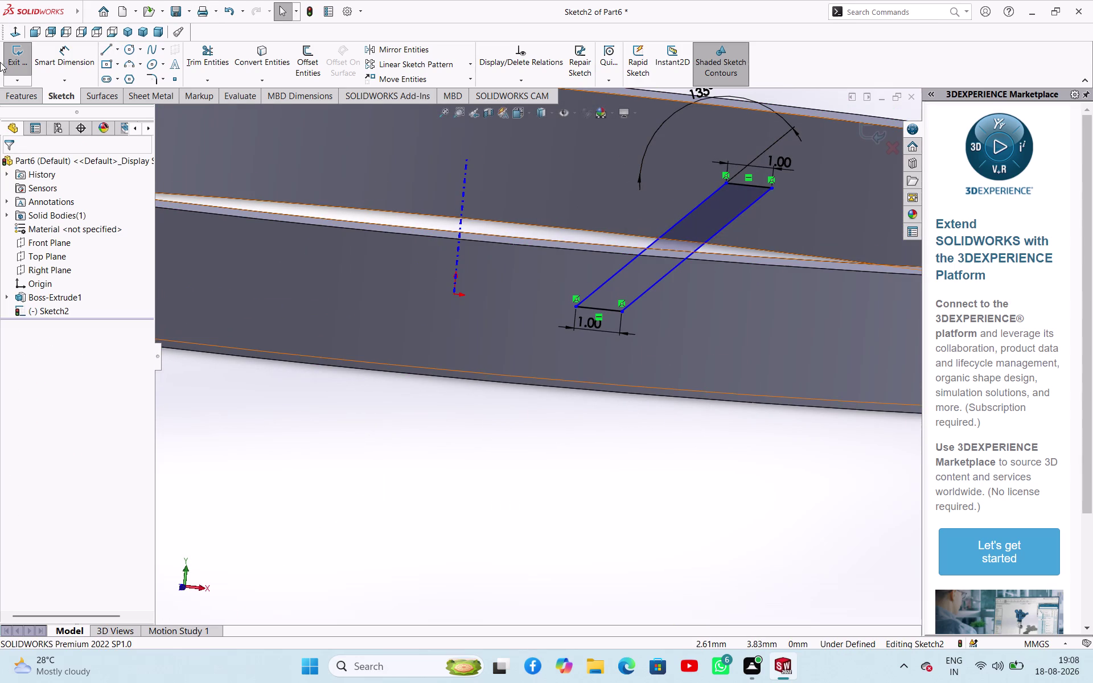
click(21, 60)
scroll(up, 3)
scroll(up, 3)
middle_drag(734, 213, 727, 219)
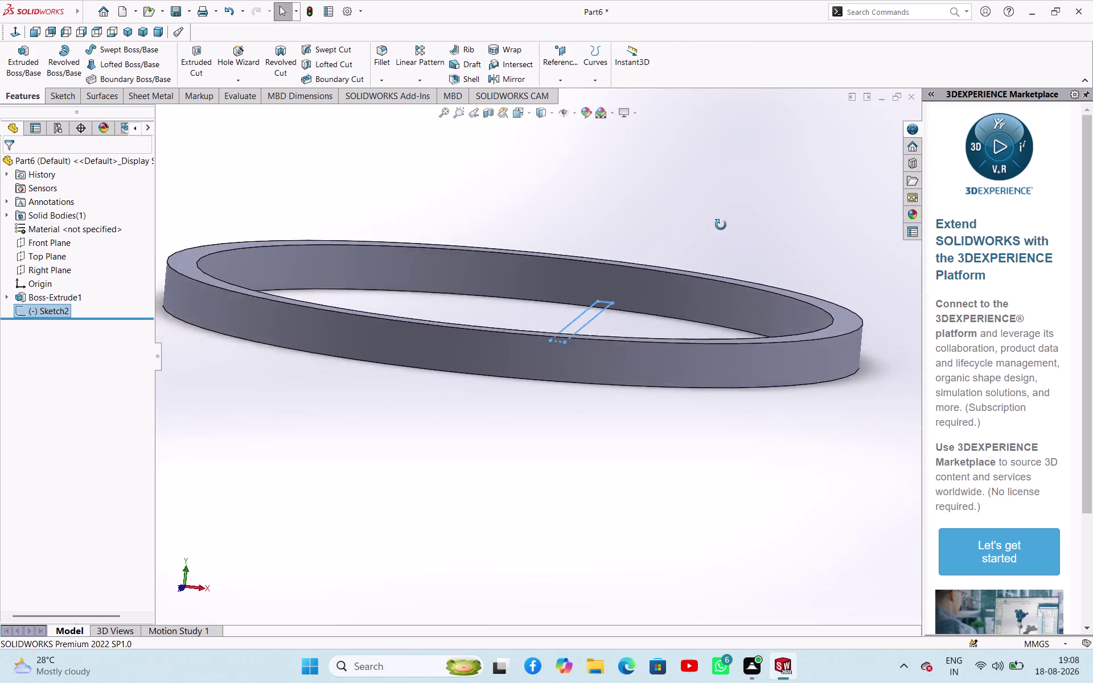
middle_drag(728, 220, 689, 244)
Extruded-cut the slot sketch with a Blind depth of 30.00 mm.
click(18, 48)
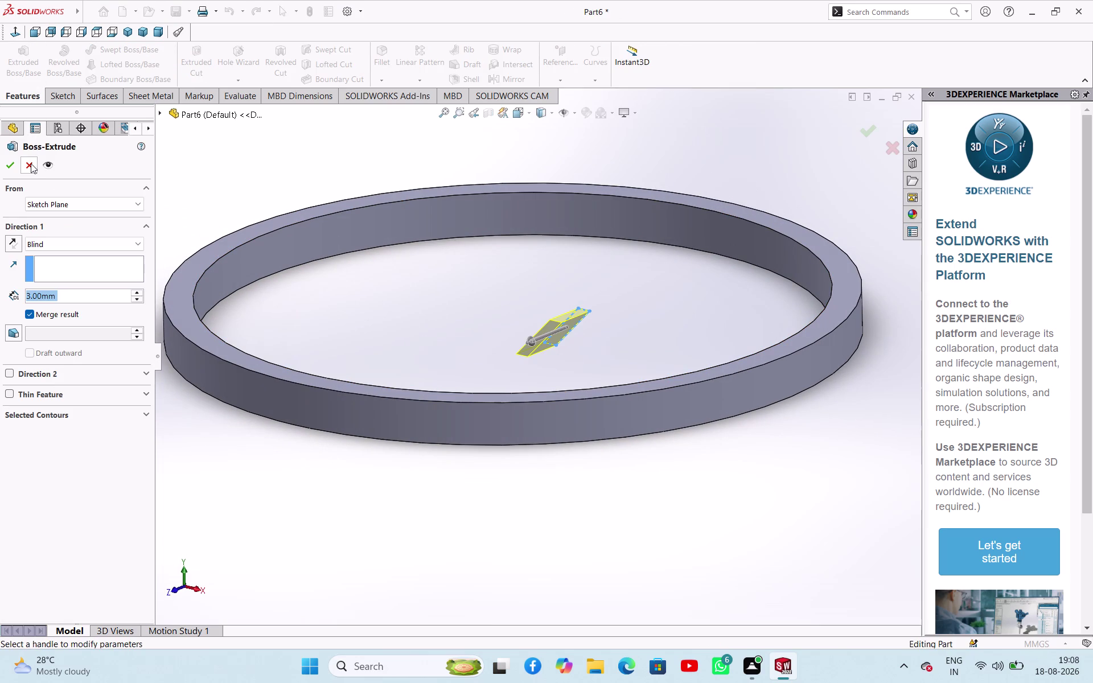
click(31, 163)
click(191, 69)
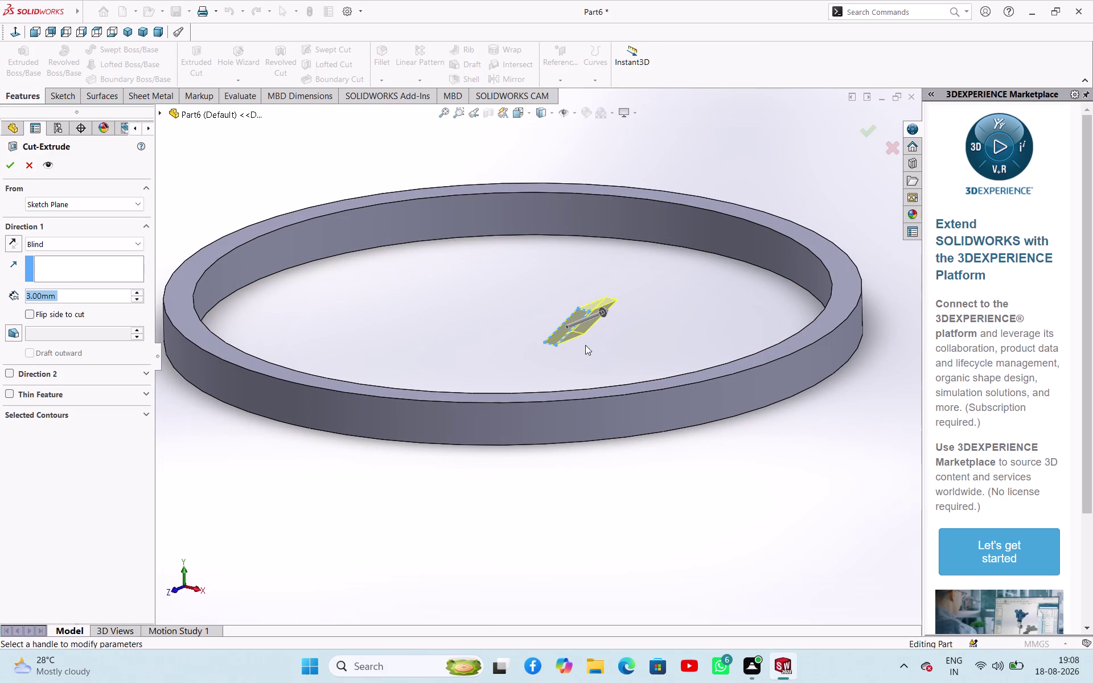
drag(605, 316, 857, 252)
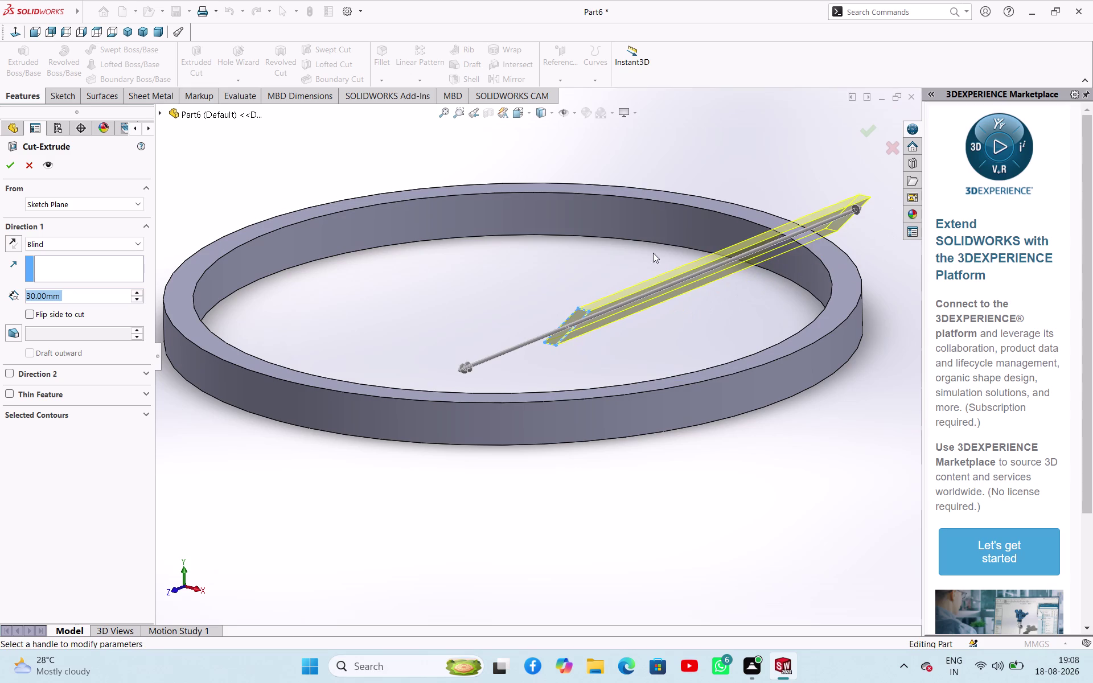
click(5, 163)
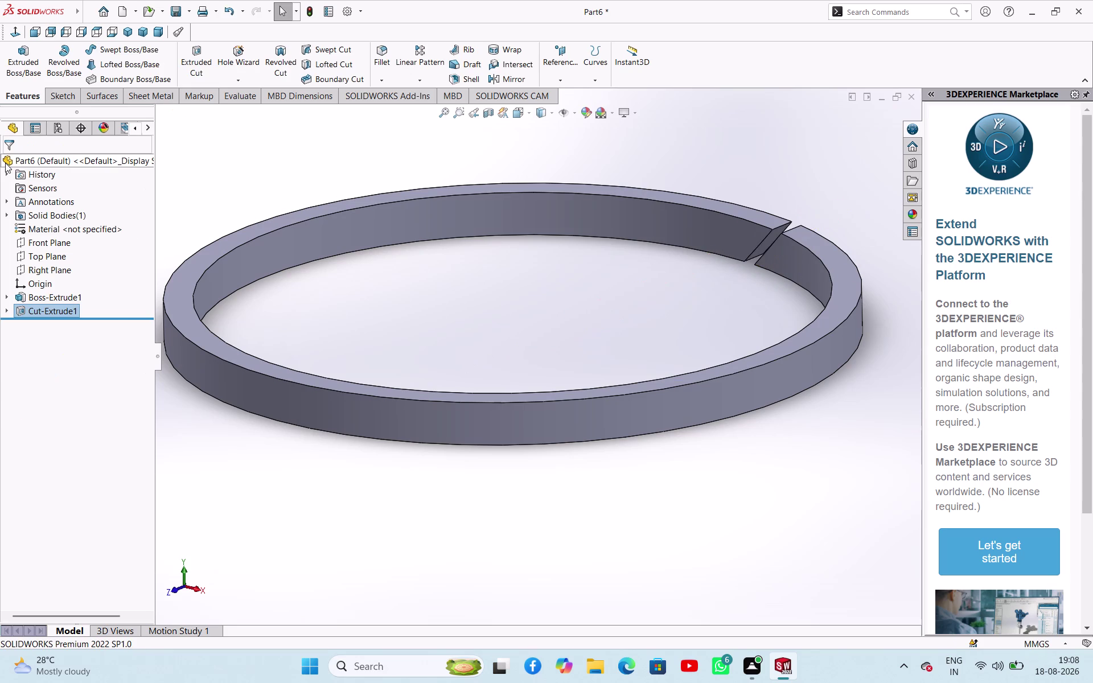
middle_drag(630, 268, 463, 350)
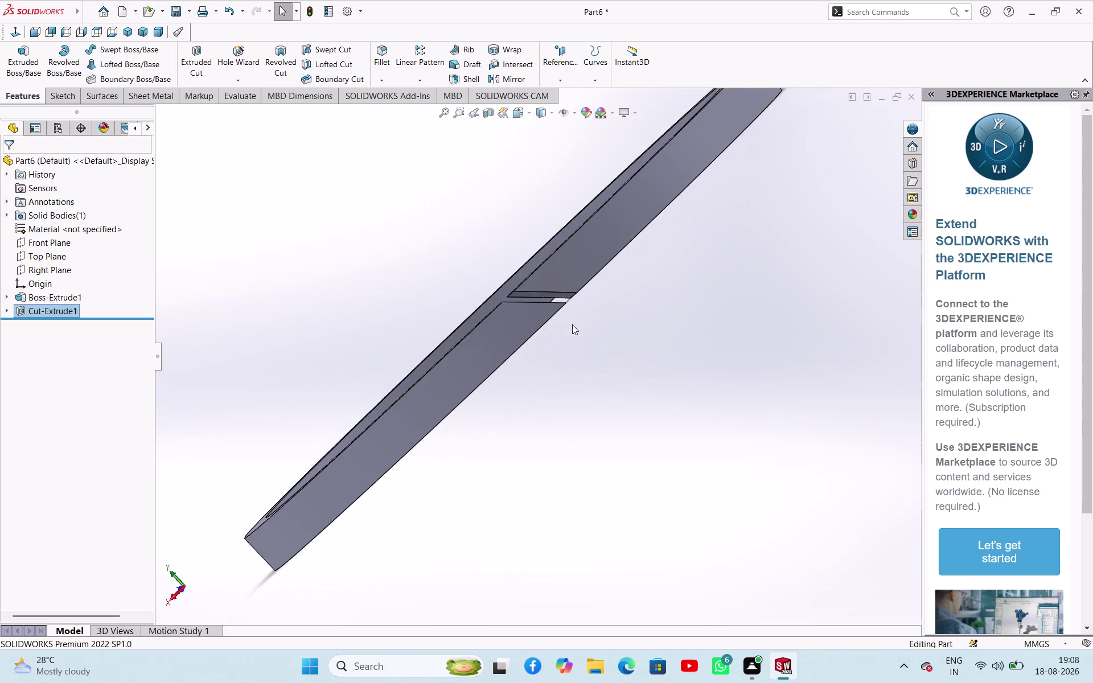
scroll(up, 3)
scroll(down, 3)
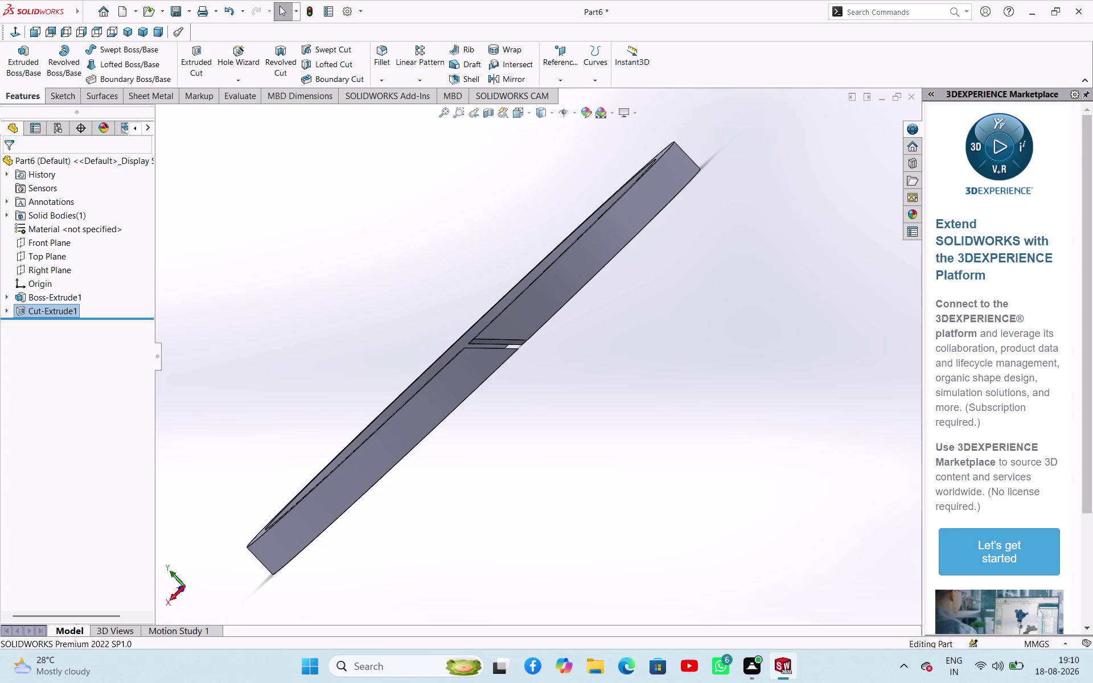
key(ctrl+s)
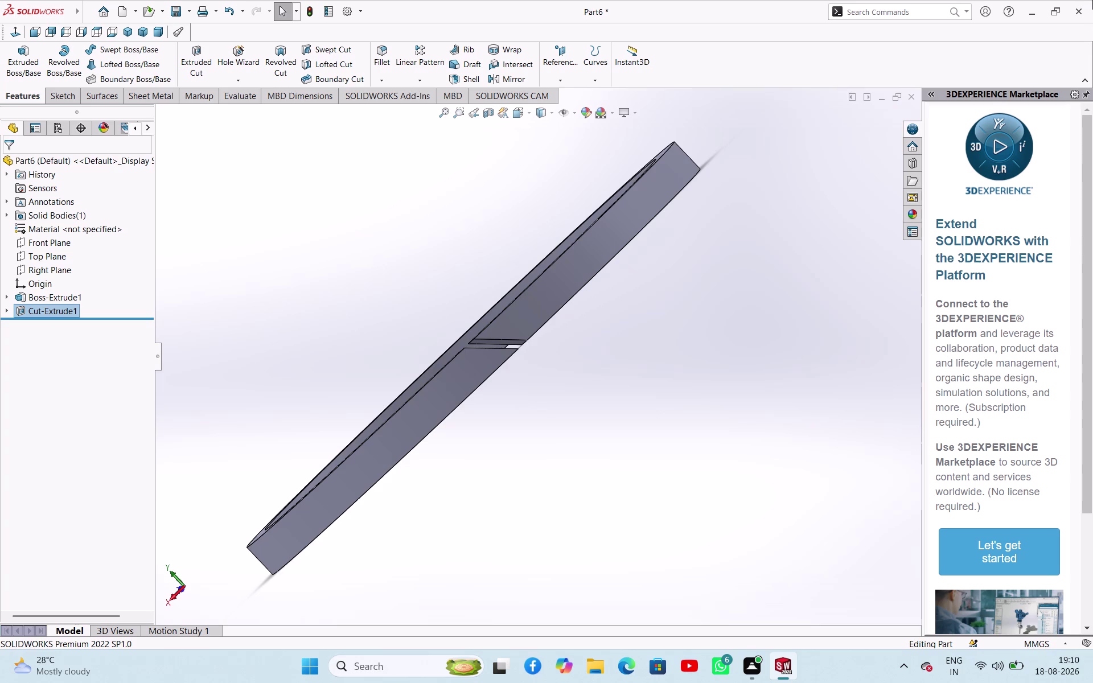